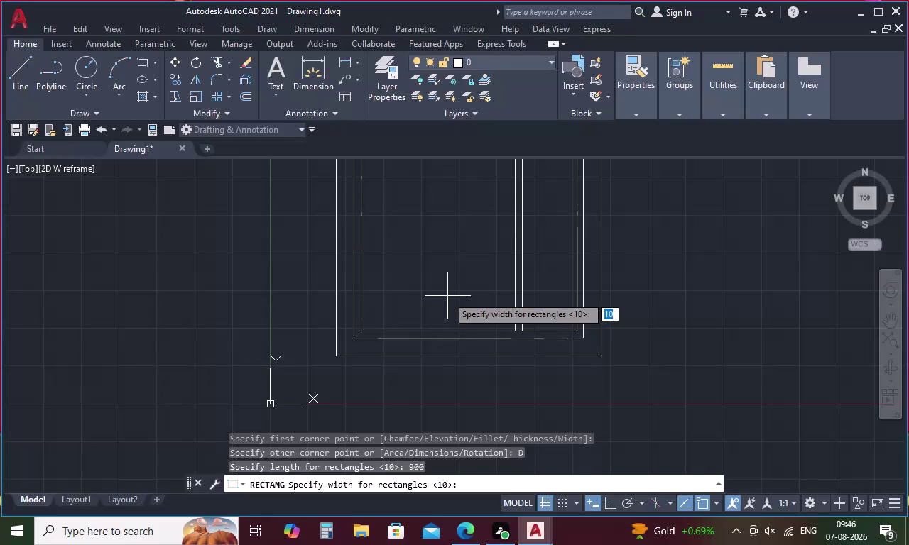
Try a 2000-wide rectangle in the corner, then abandon it.
key(2)
text(000)
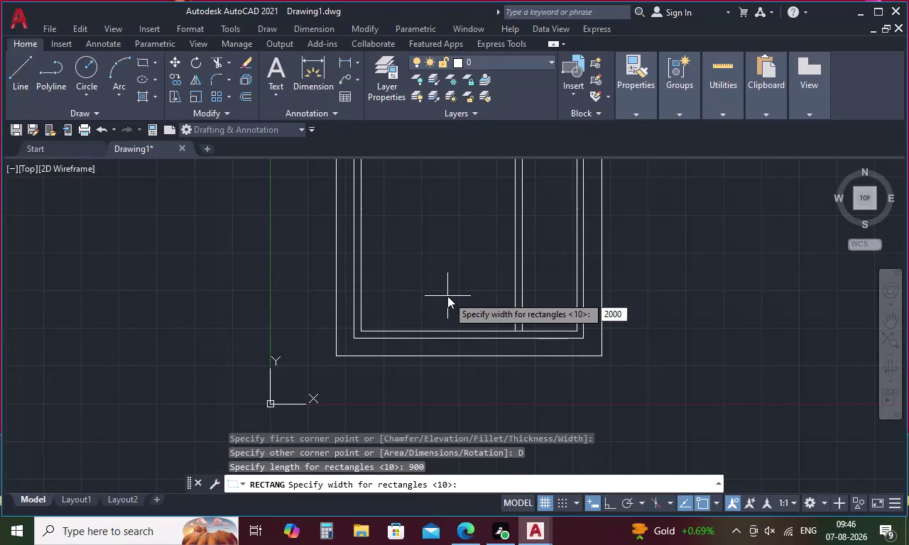
key(space)
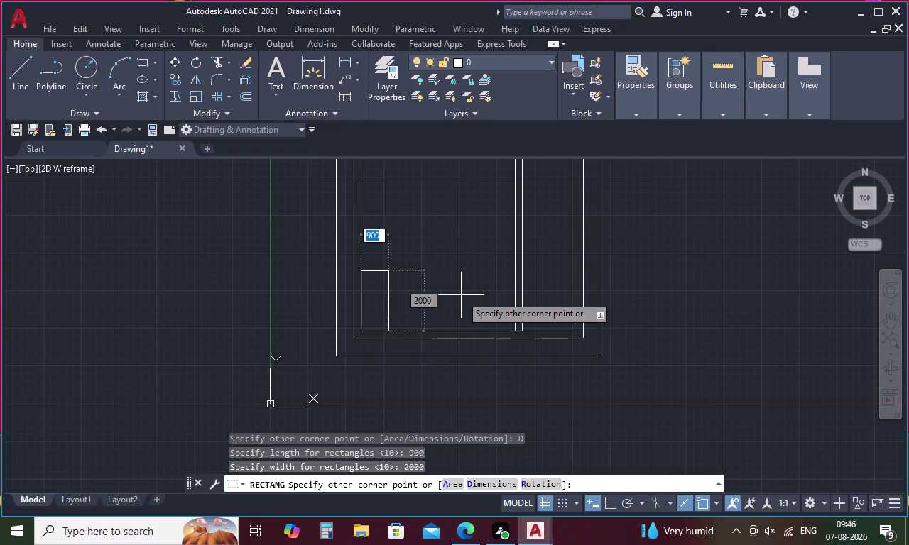
key(Escape)
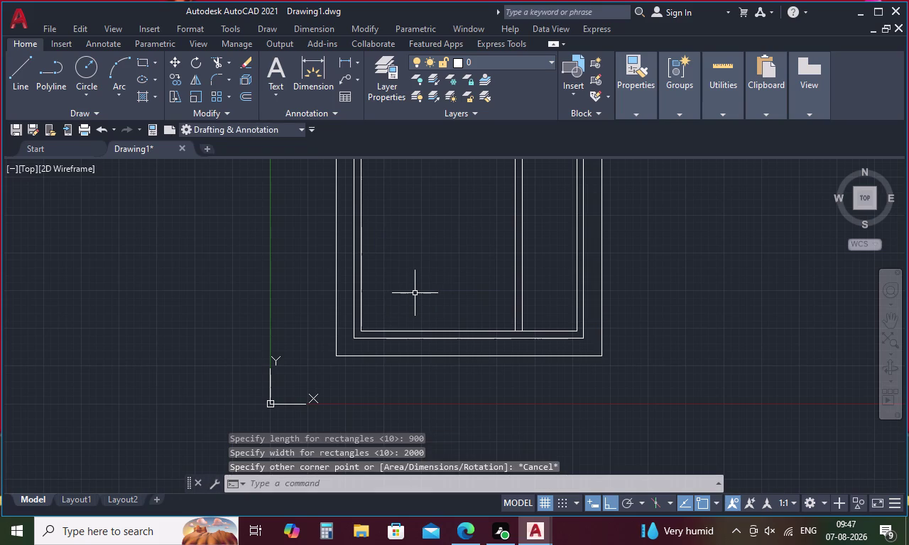
text(REC)
key(space)
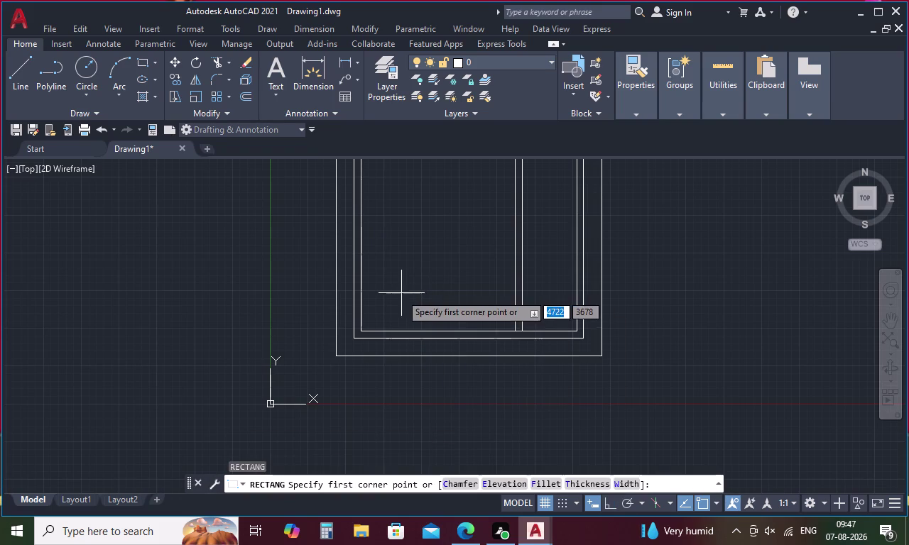
click(357, 331)
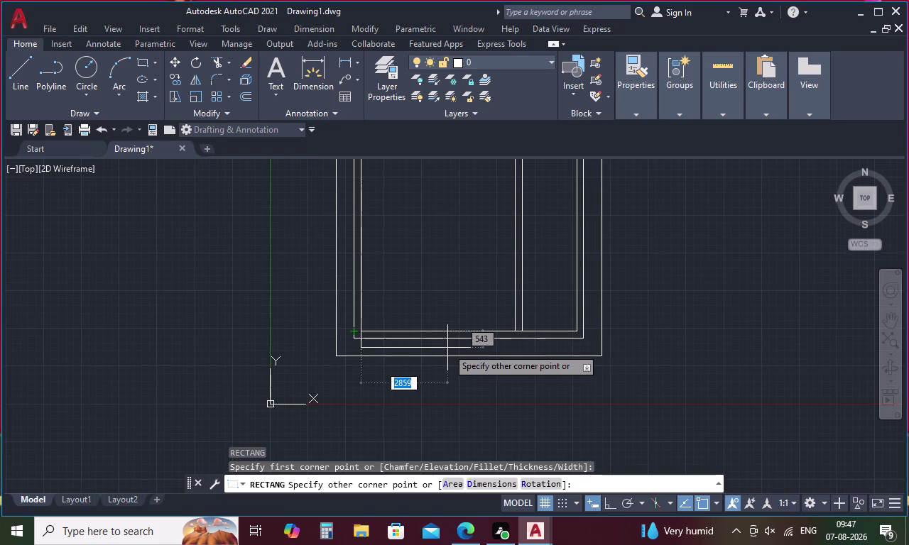
key(Escape)
Start a line tracked 2000 along the frame's bottom edge.
text(L)
key(space)
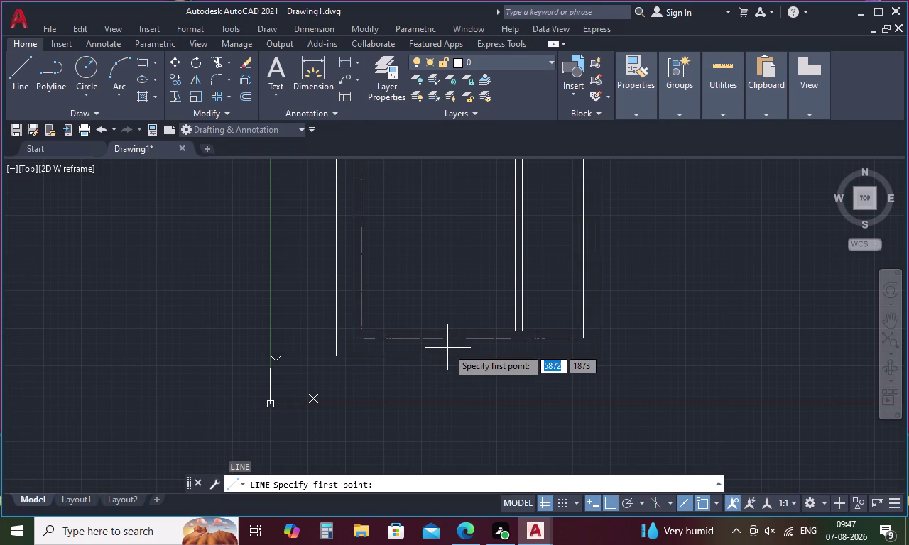
text(TK)
key(space)
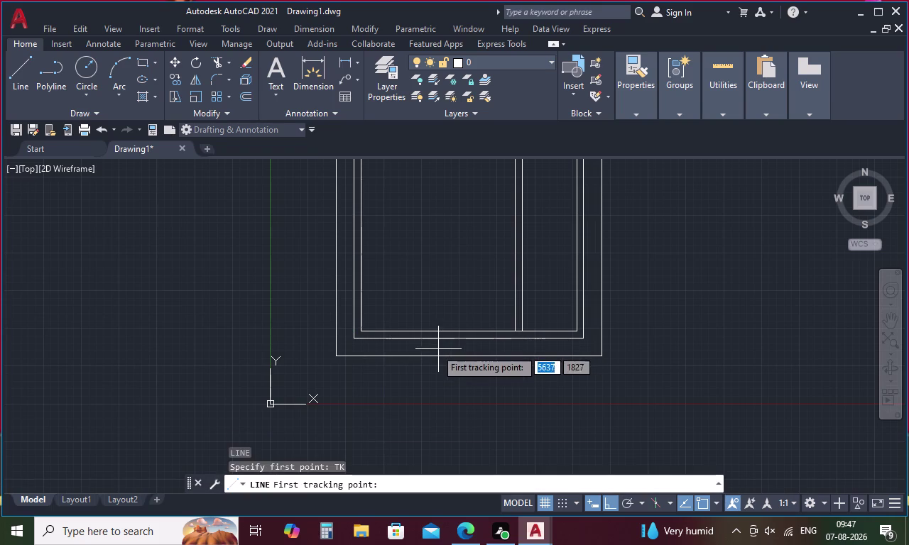
click(361, 331)
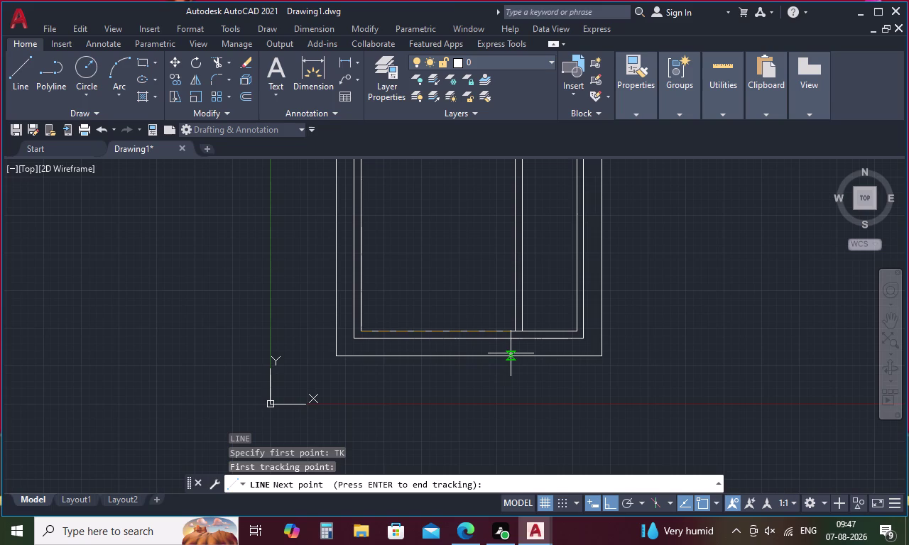
key(2)
text(000)
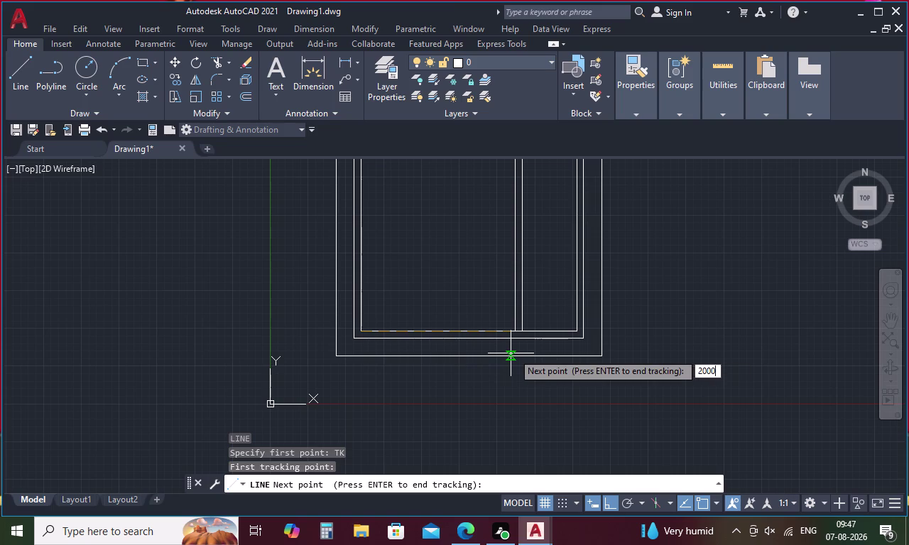
key(space)
key(space)
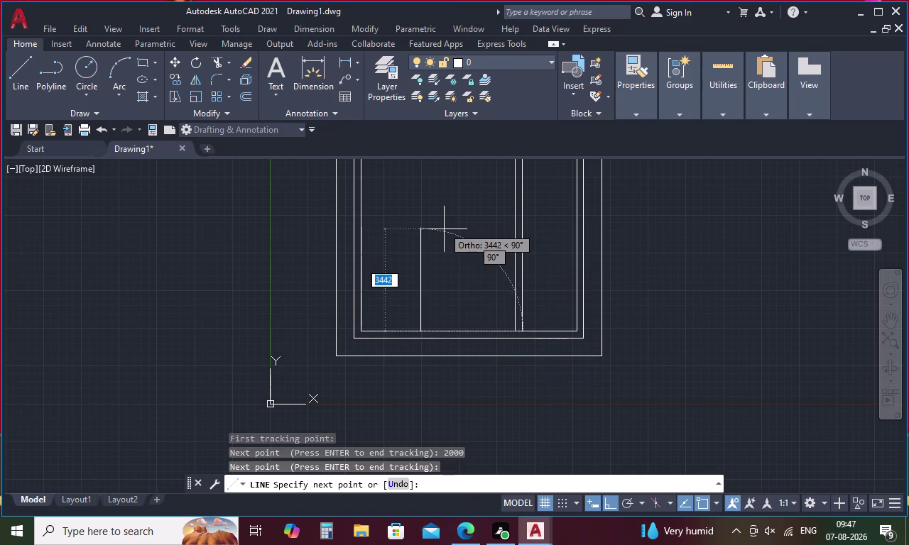
Draw a 900 segment to the inner left edge, then select the new box lines.
key(9)
text(00)
key(space)
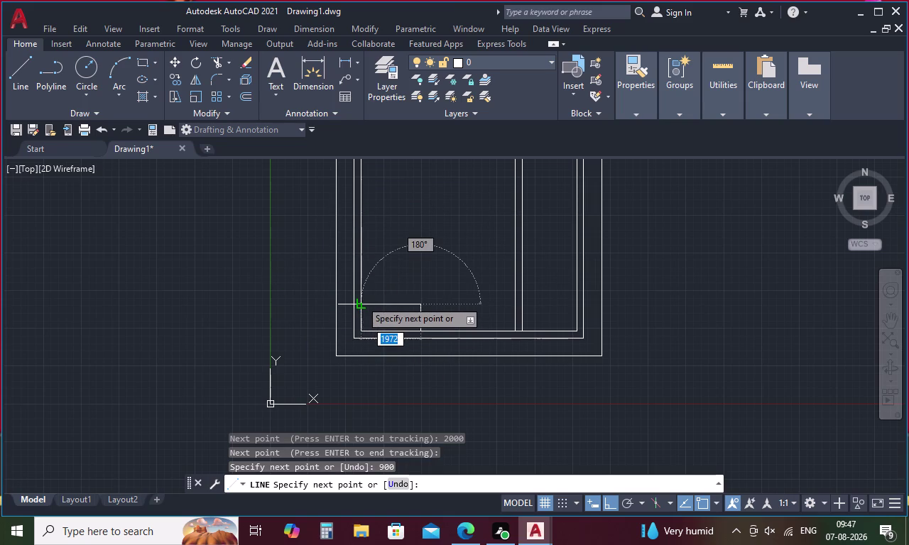
click(360, 300)
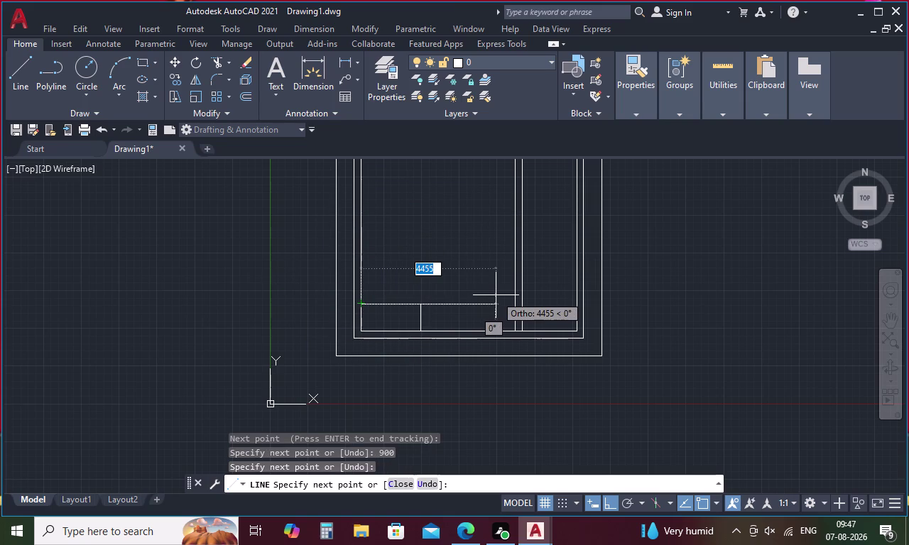
key(Escape)
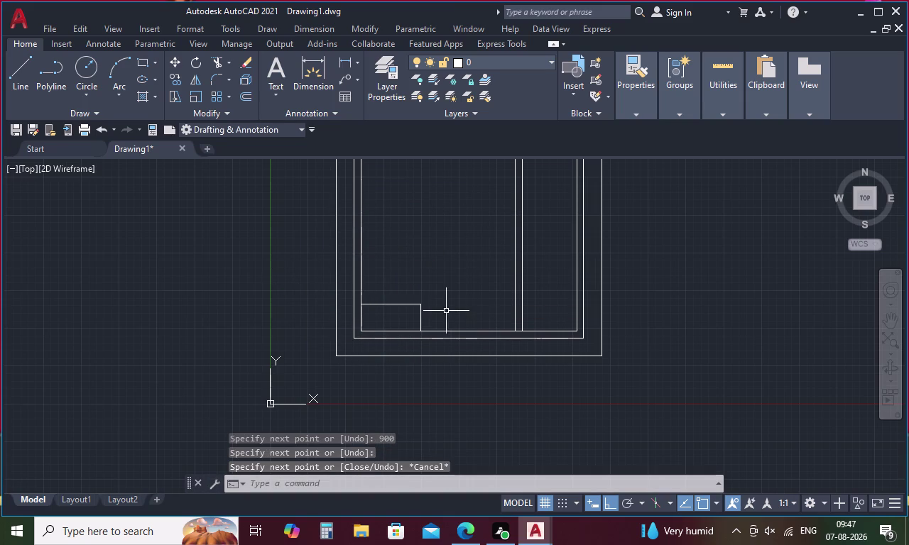
drag(407, 297, 437, 322)
drag(452, 301, 401, 287)
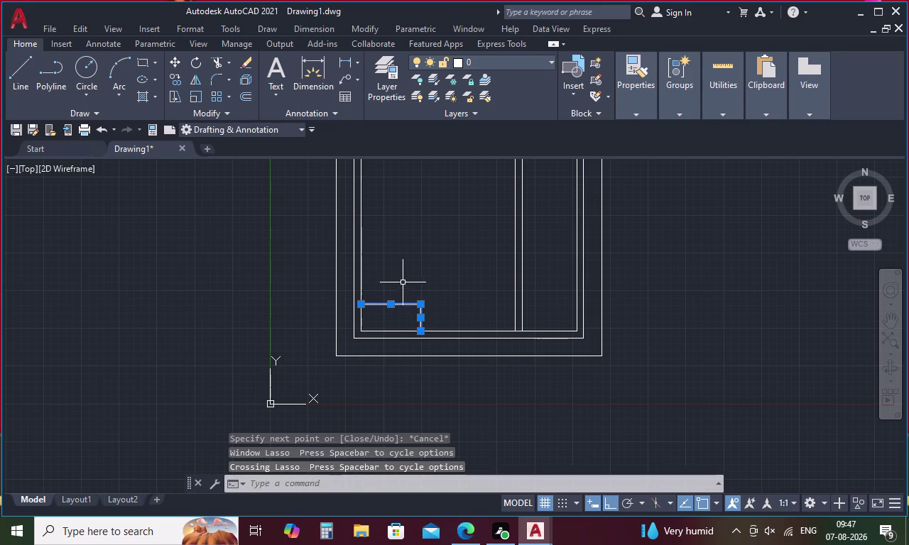
right_click(429, 278)
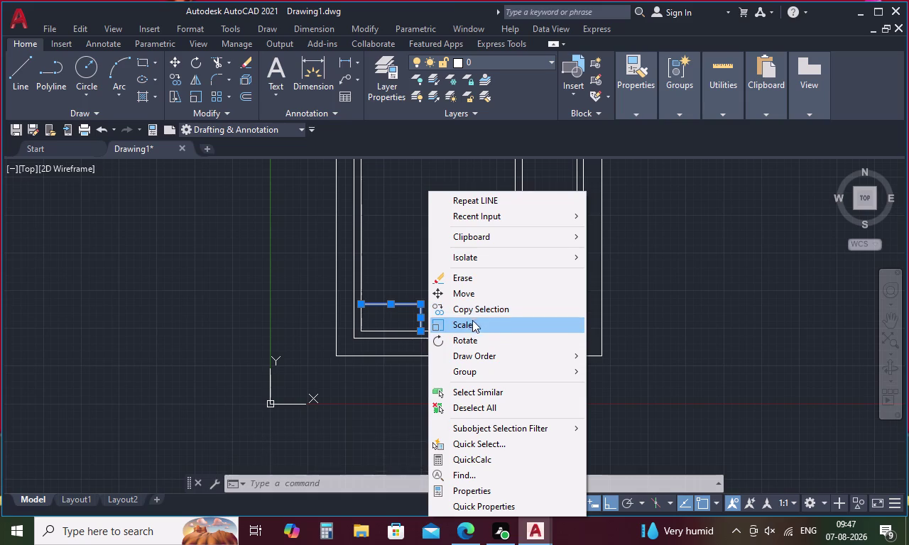
click(481, 311)
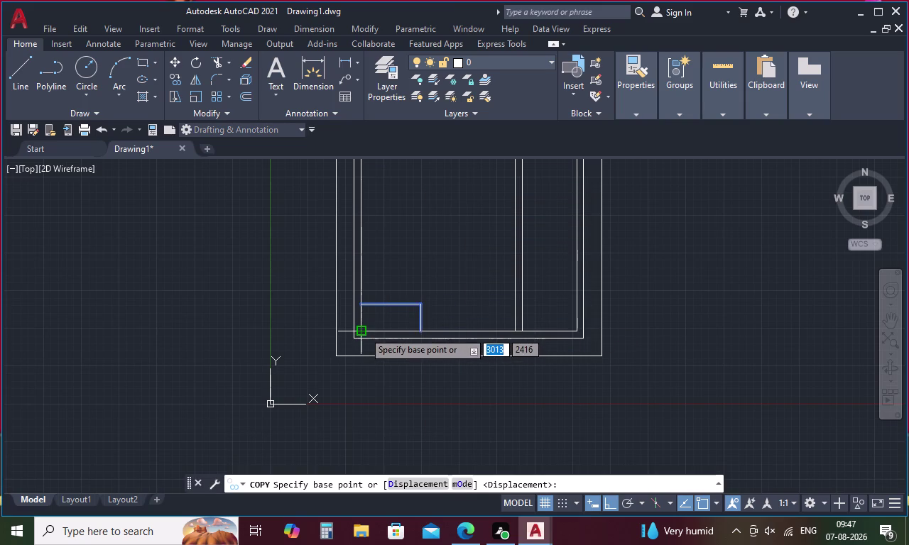
click(362, 330)
scroll(down, 3)
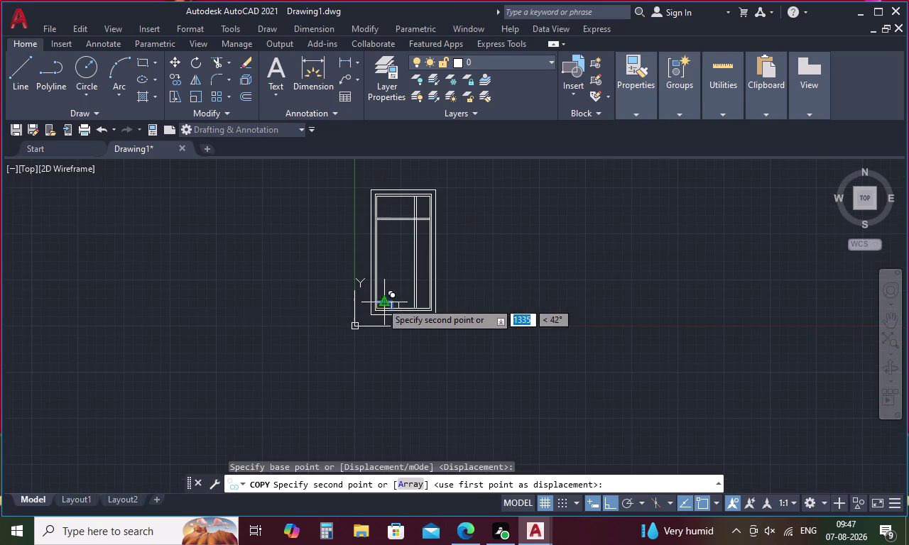
middle_drag(398, 243, 385, 335)
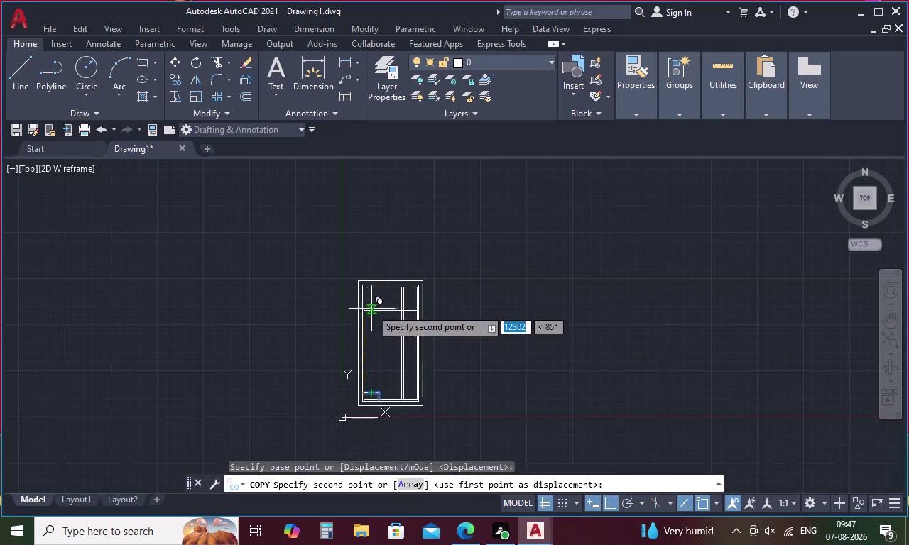
scroll(up, 3)
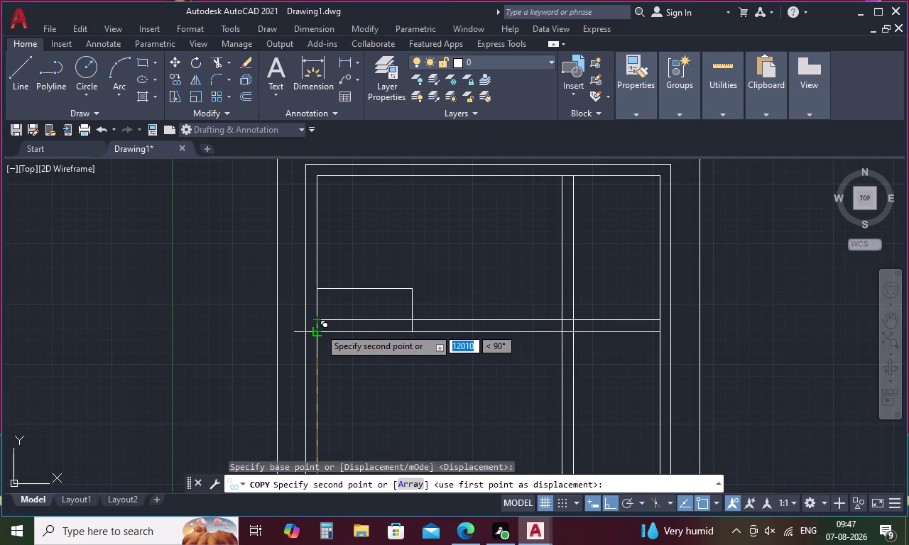
key(Escape)
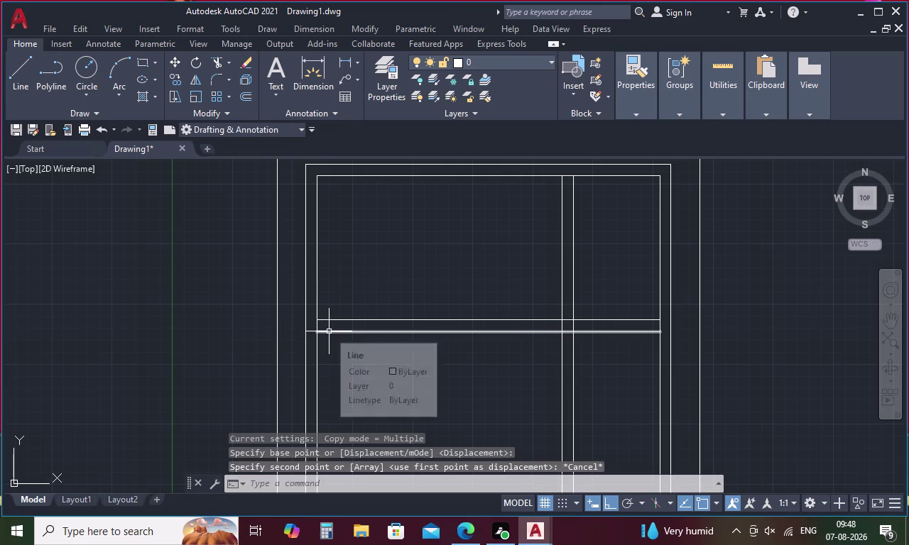
scroll(down, 3)
middle_drag(354, 366, 453, 235)
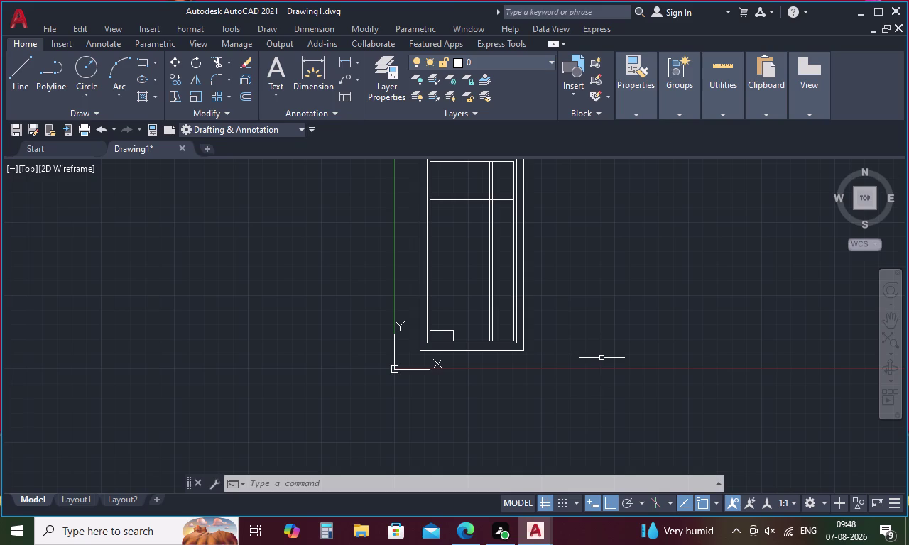
middle_drag(576, 354, 588, 406)
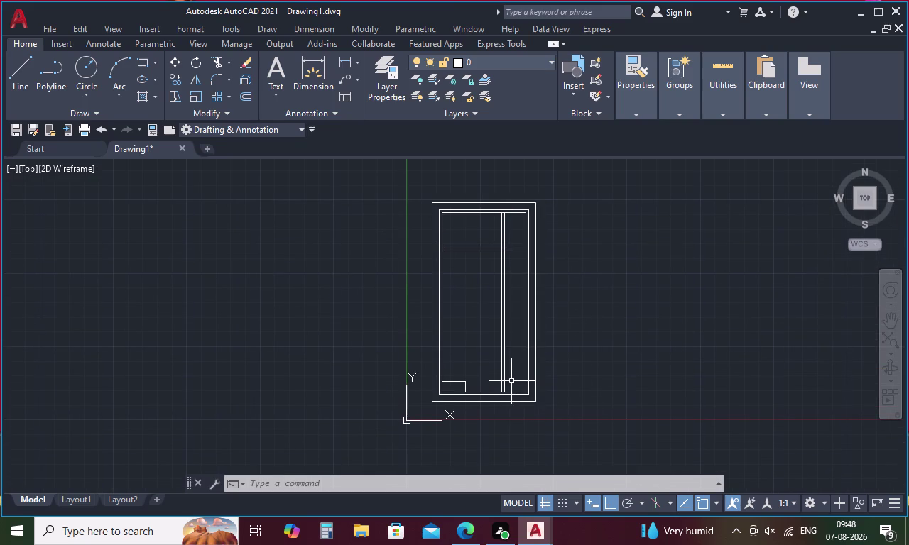
key(Escape)
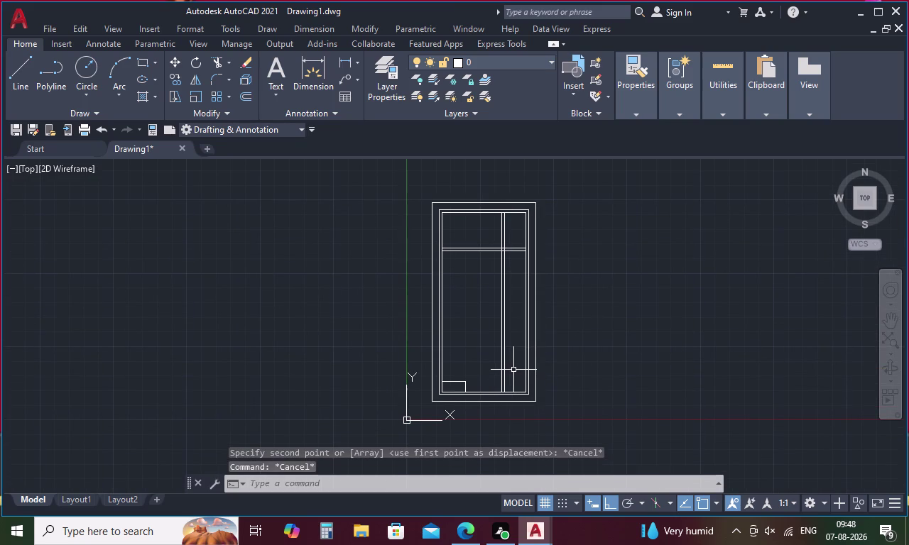
key(o)
key(space)
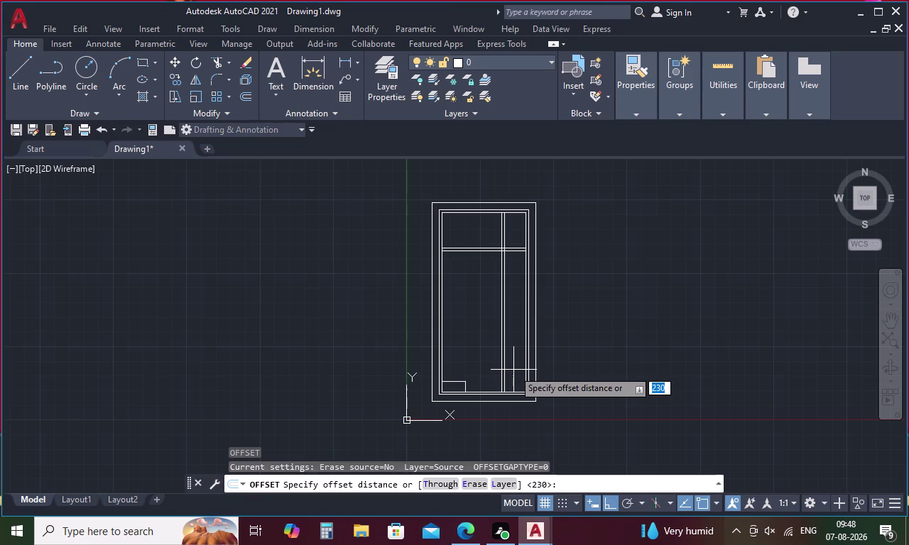
Offset the door's inner bottom line 4000 upward.
key(4)
text(000)
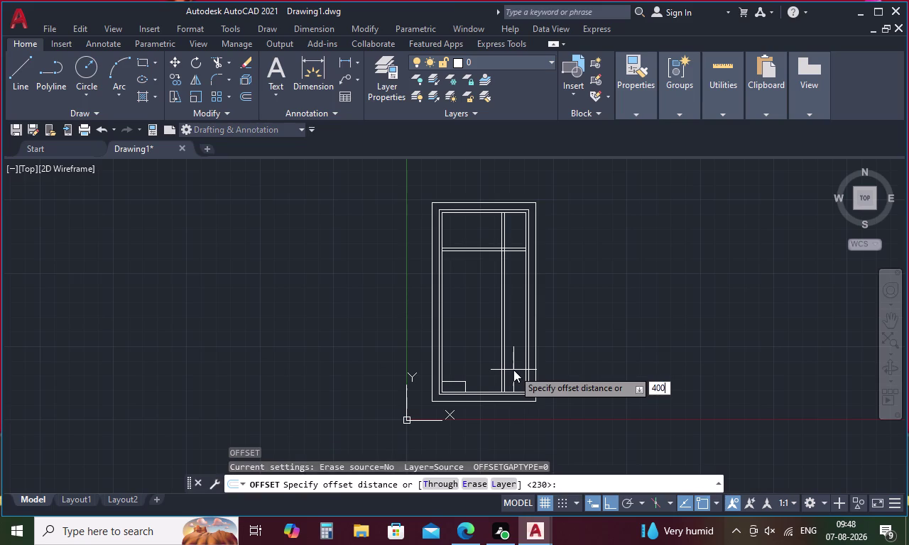
key(space)
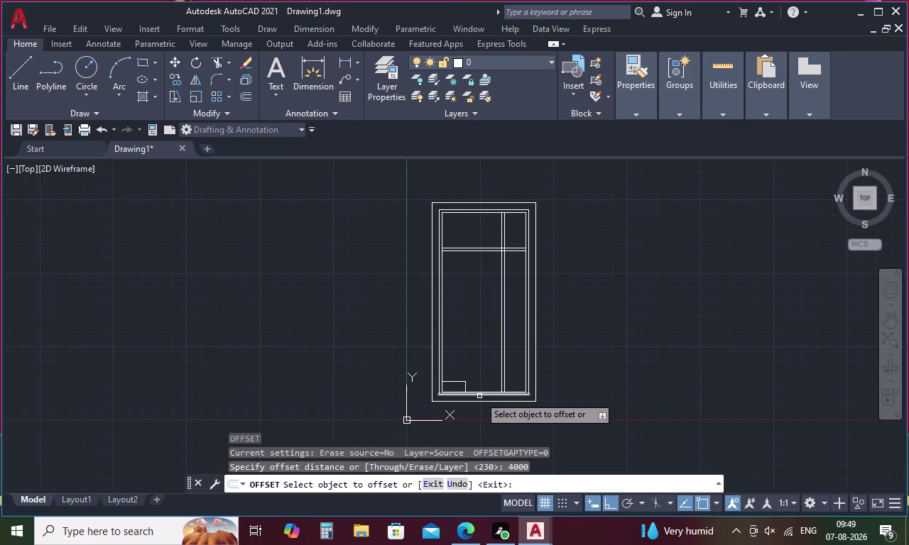
scroll(up, 3)
click(492, 378)
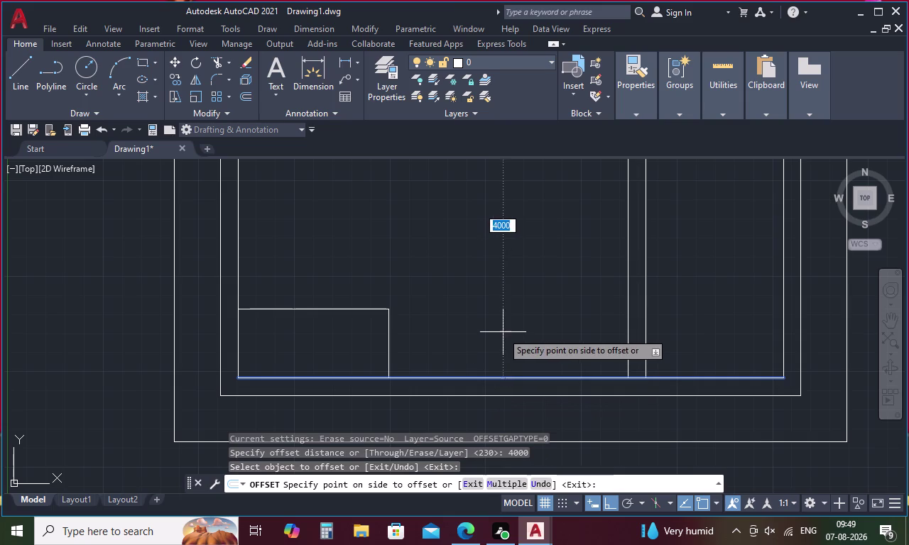
click(503, 331)
scroll(down, 3)
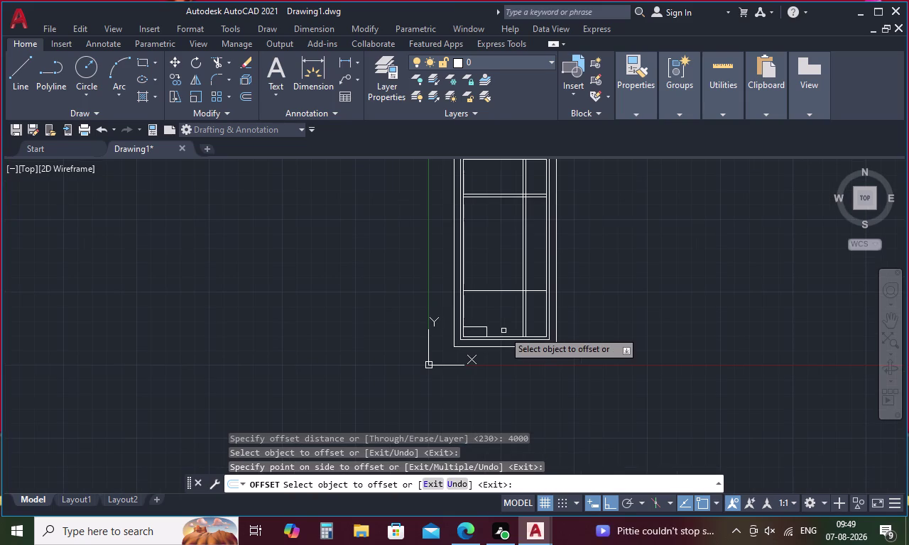
key(space)
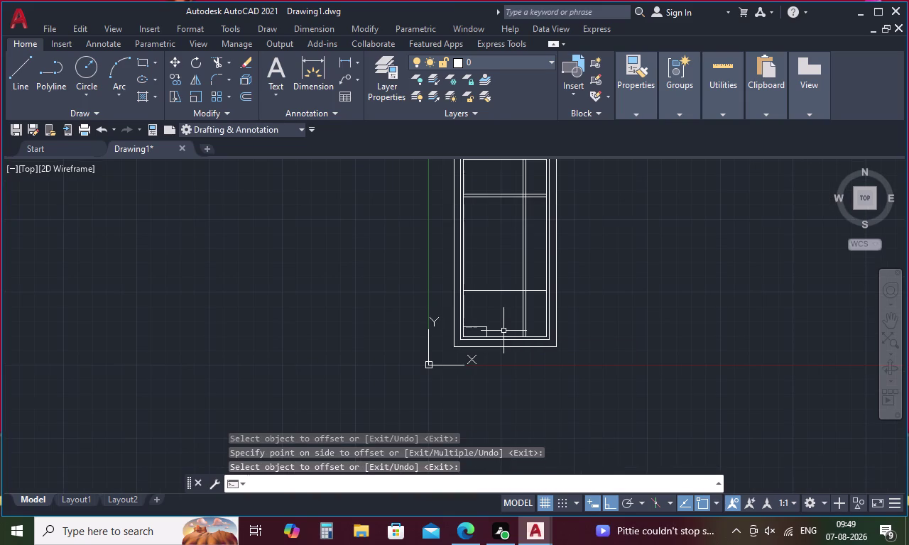
Offset the new mid-height horizontal line by 230.
key(space)
text(23)
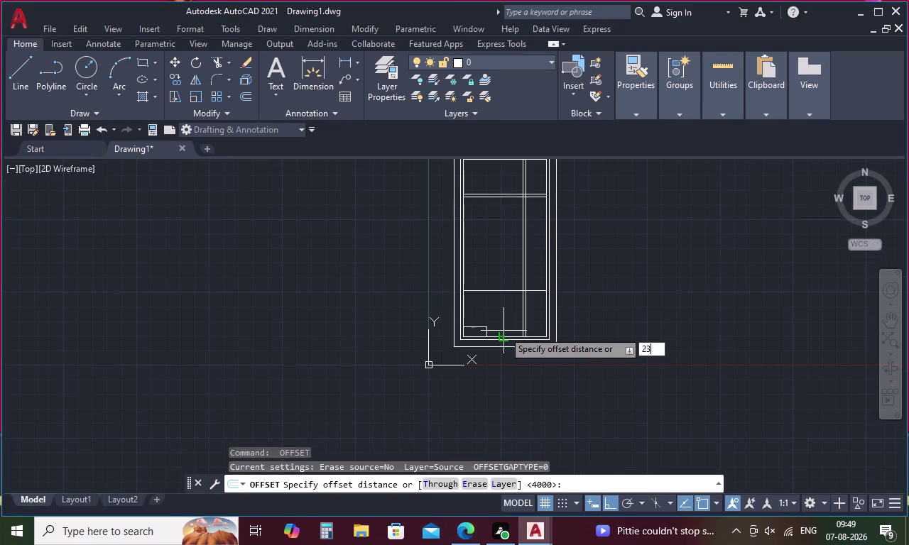
text(0)
key(space)
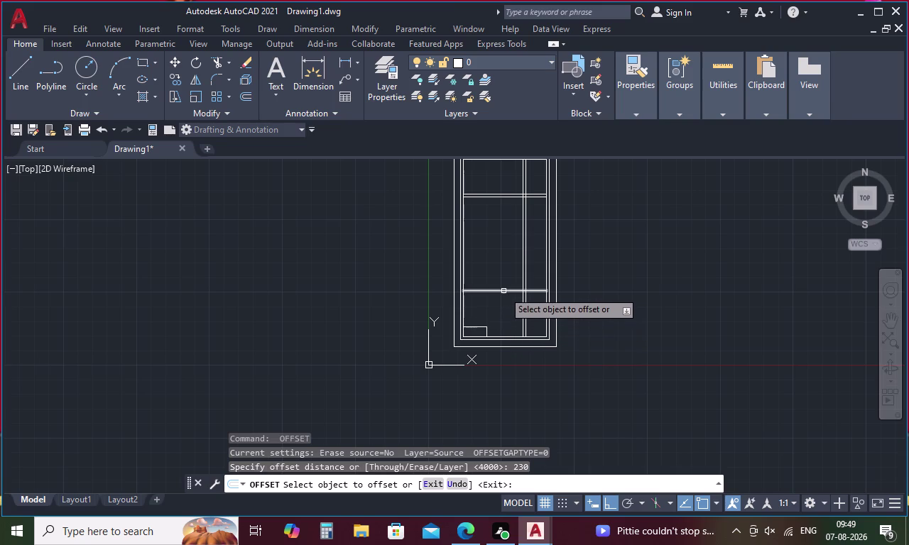
click(504, 291)
click(501, 260)
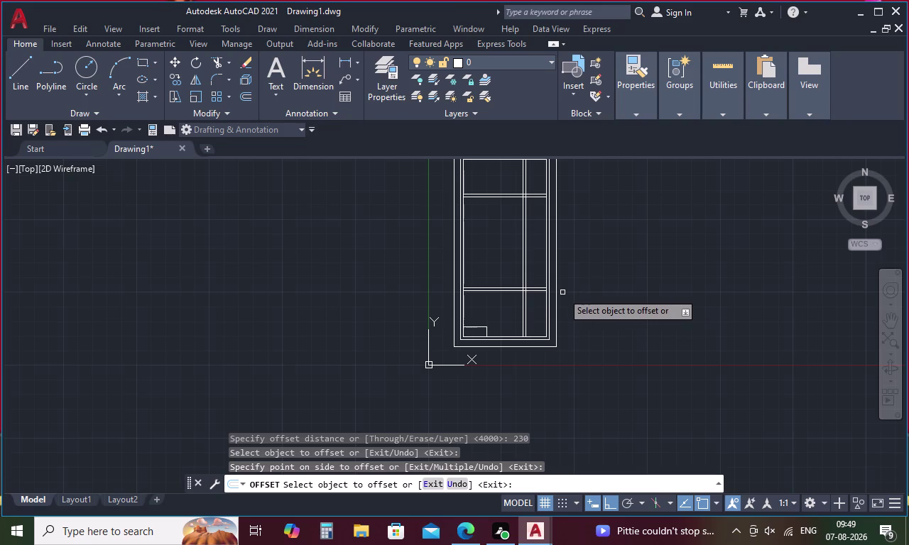
key(Escape)
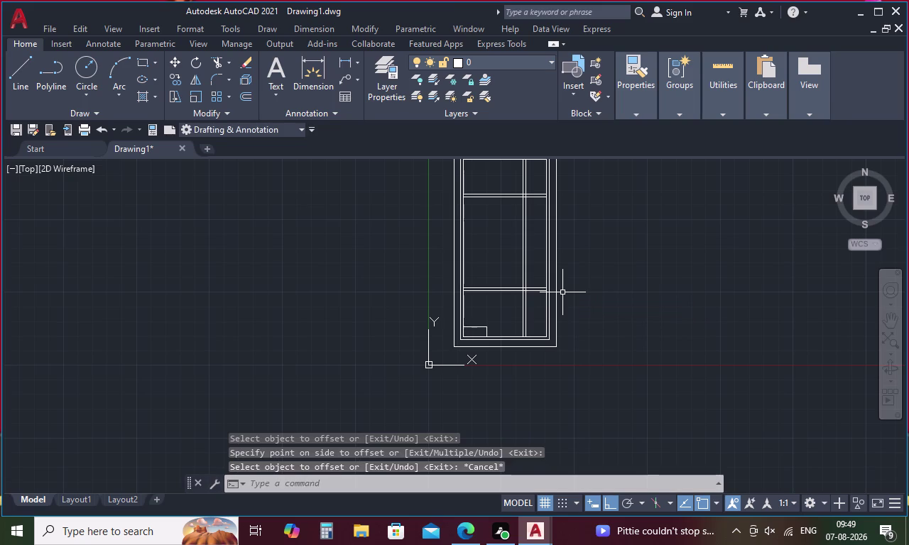
text(O)
key(space)
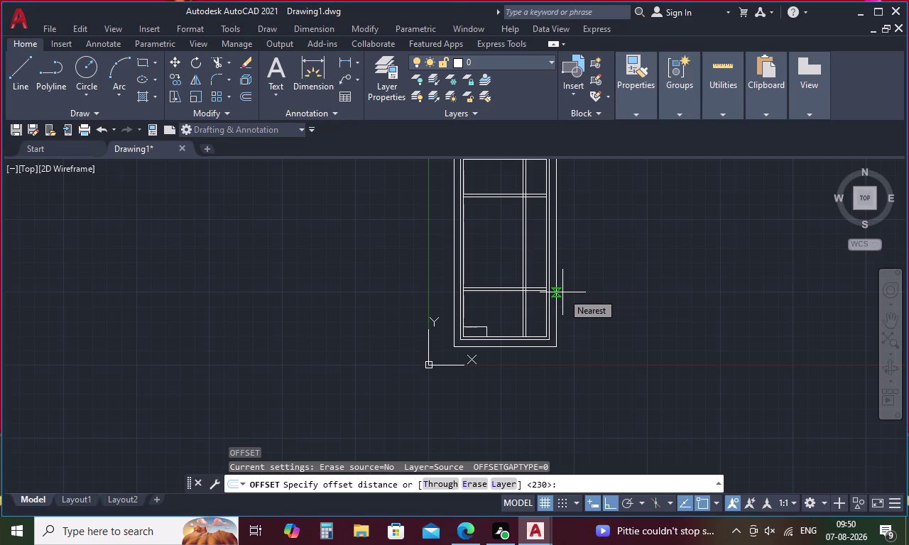
Offset the horizontal rail line by 7800.
key(7)
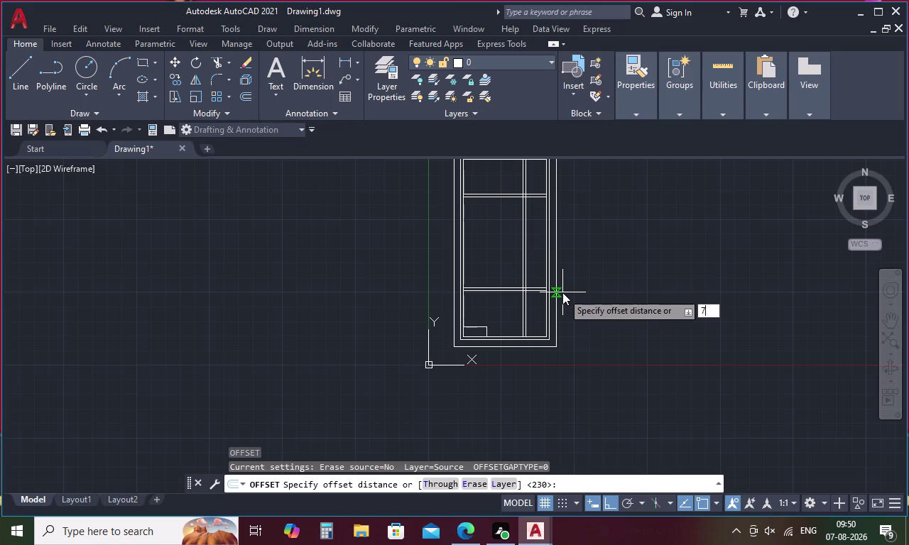
text(80)
text(0)
key(space)
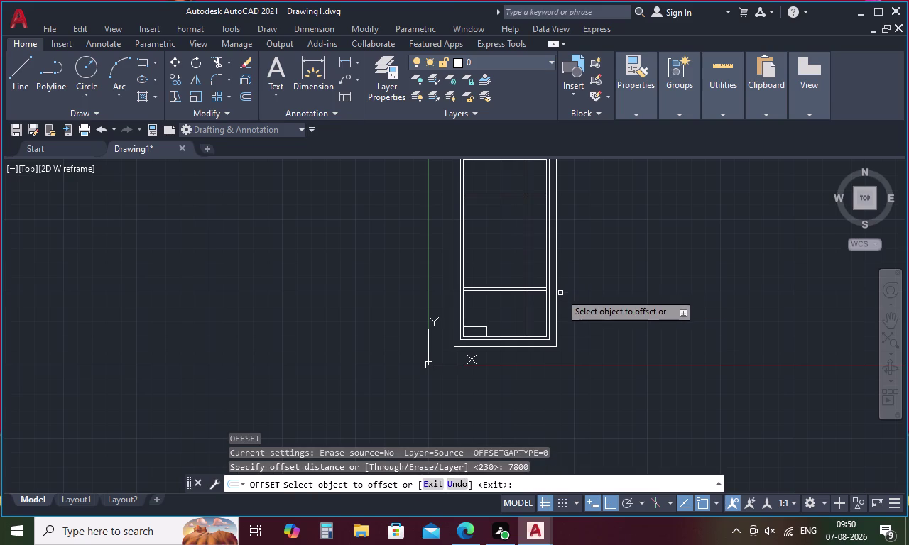
scroll(up, 3)
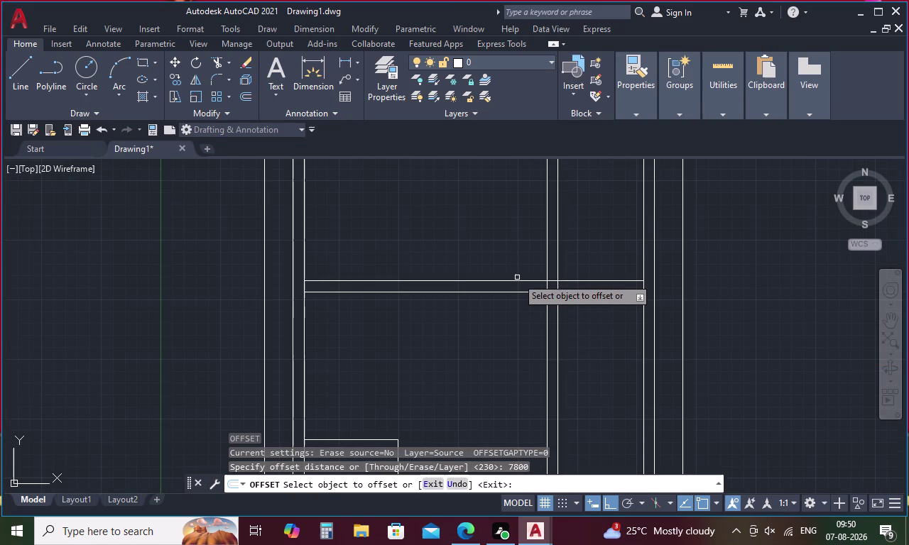
drag(518, 279, 523, 269)
click(525, 241)
scroll(down, 3)
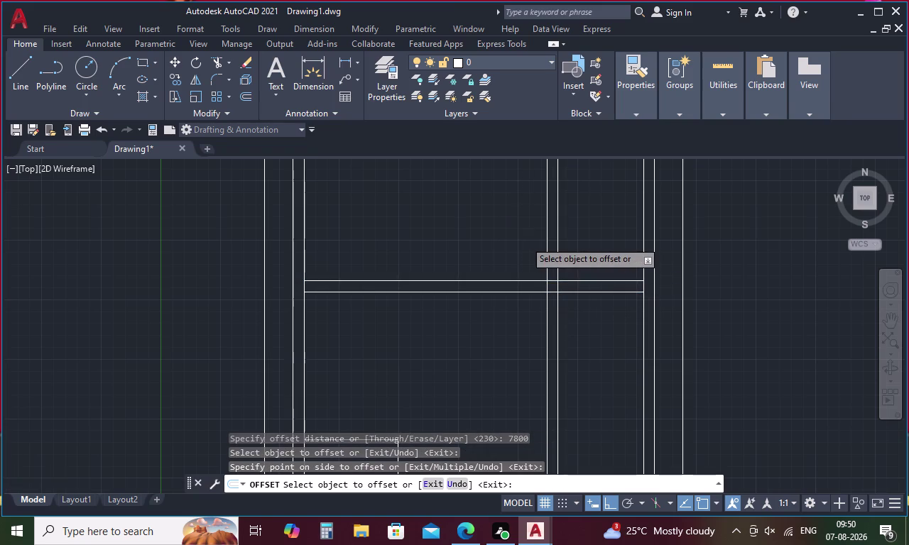
scroll(down, 3)
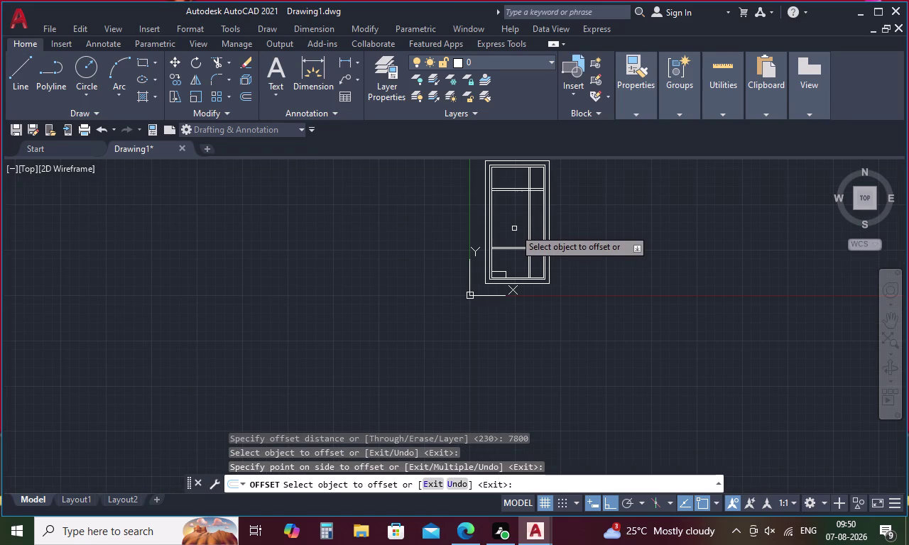
Undo the 7800 offset and bring the middle panel into view.
key(ctrl+z)
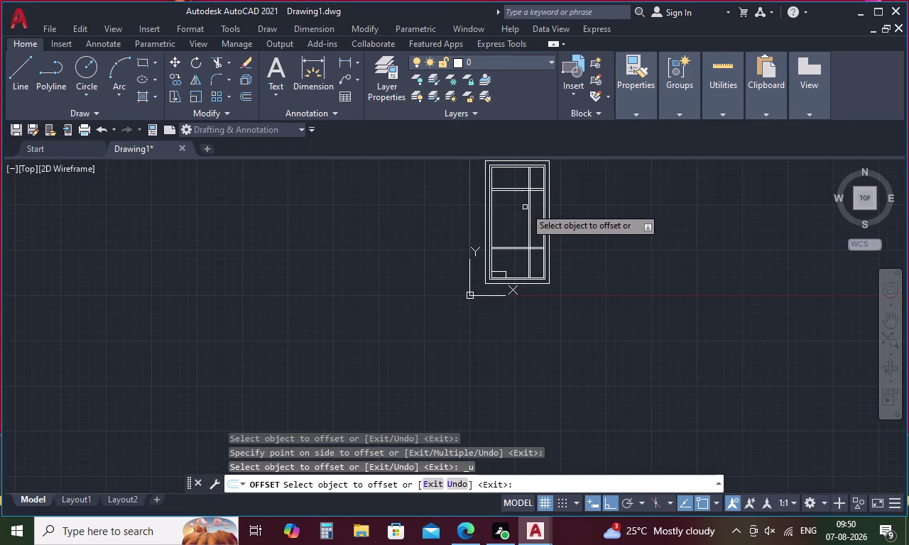
key(Escape)
middle_drag(522, 210, 515, 286)
scroll(up, 3)
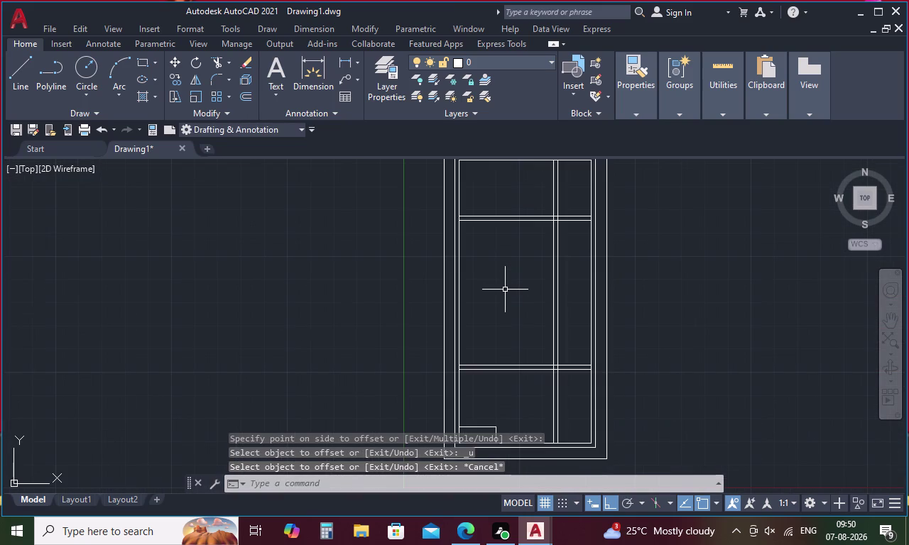
key(Escape)
Trim rail ends crossing the side strip and the stray line at the door bottom.
text(TR)
key(space)
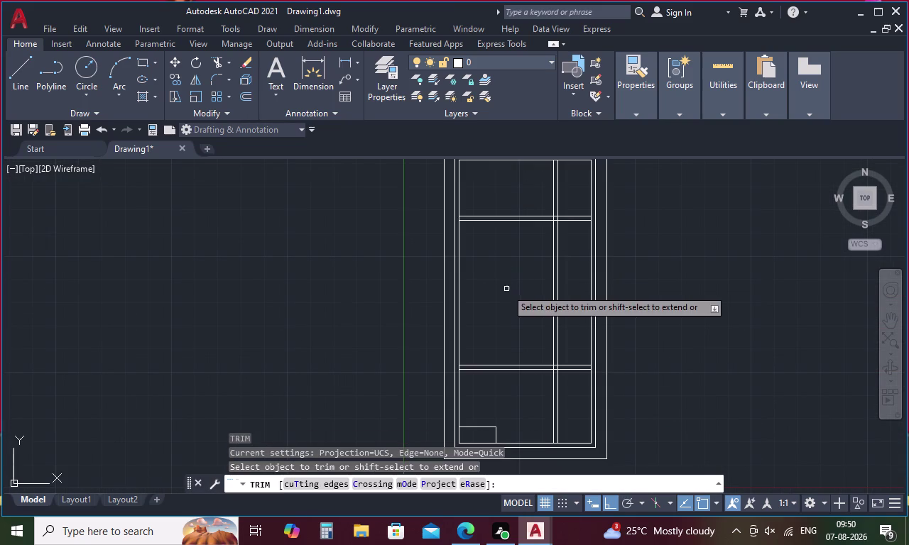
drag(571, 200, 563, 255)
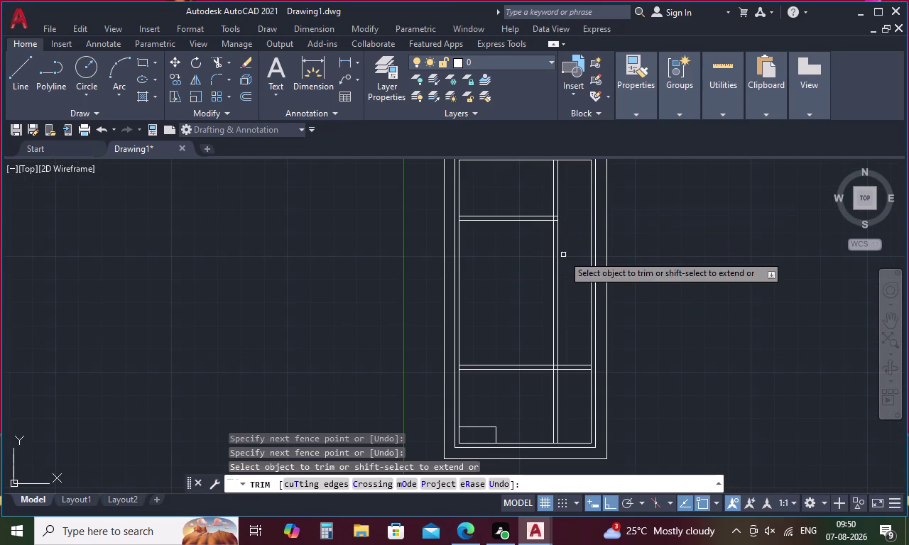
drag(577, 346, 565, 385)
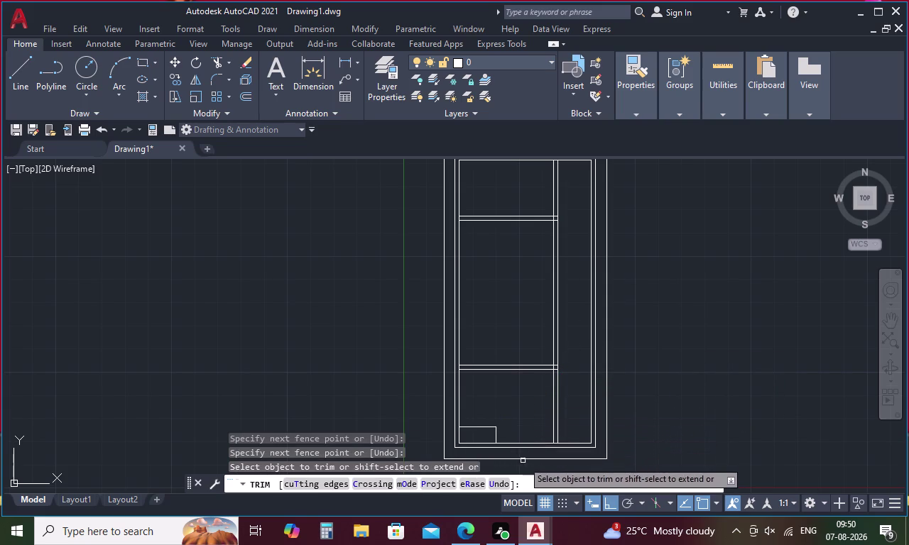
scroll(up, 3)
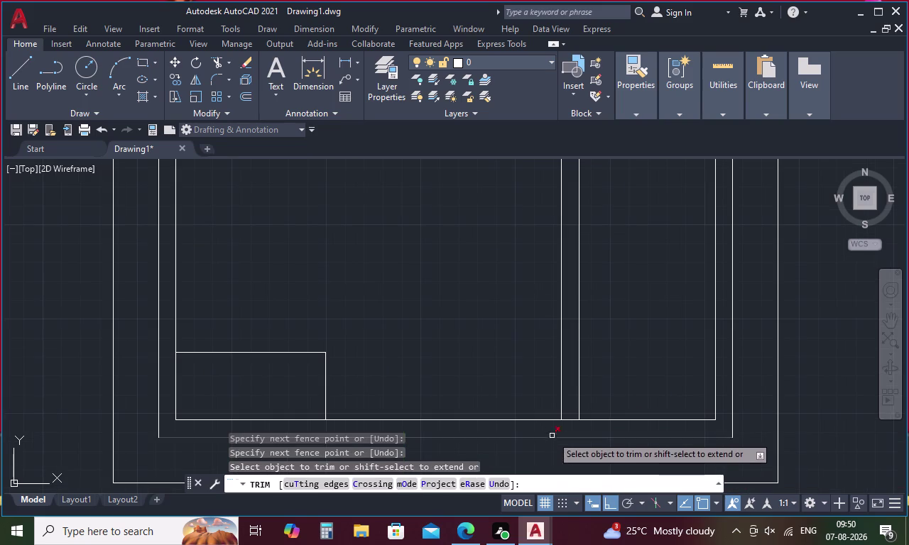
click(570, 421)
scroll(down, 3)
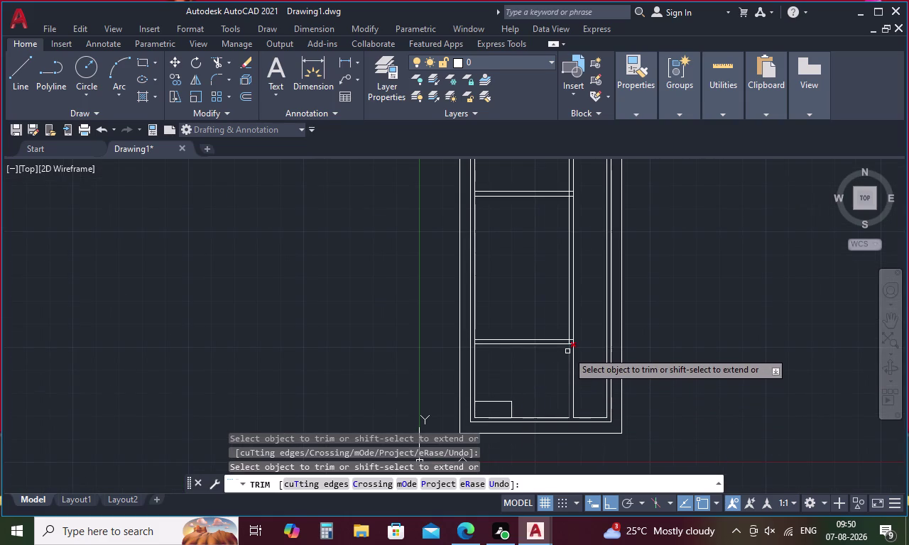
Trim the remaining rail segments across the right strip and the corner stub.
scroll(up, 3)
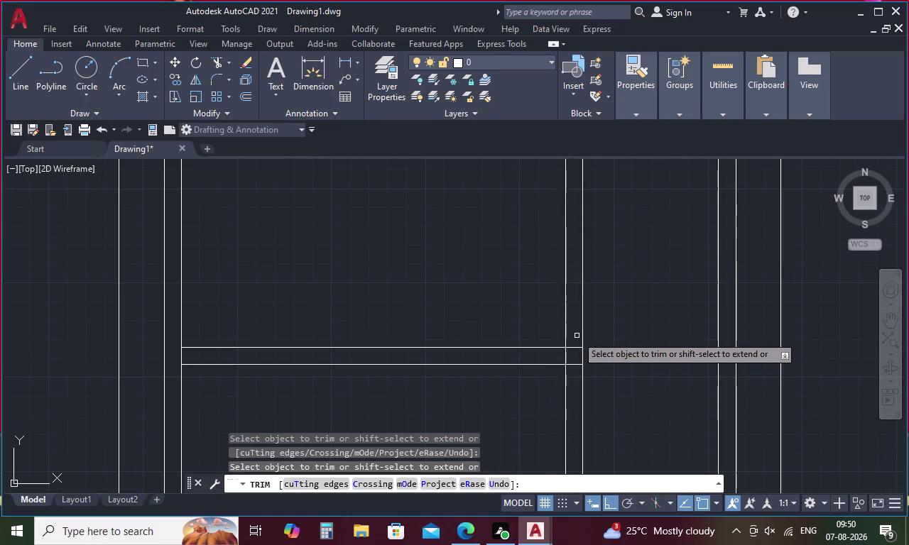
drag(577, 336, 574, 376)
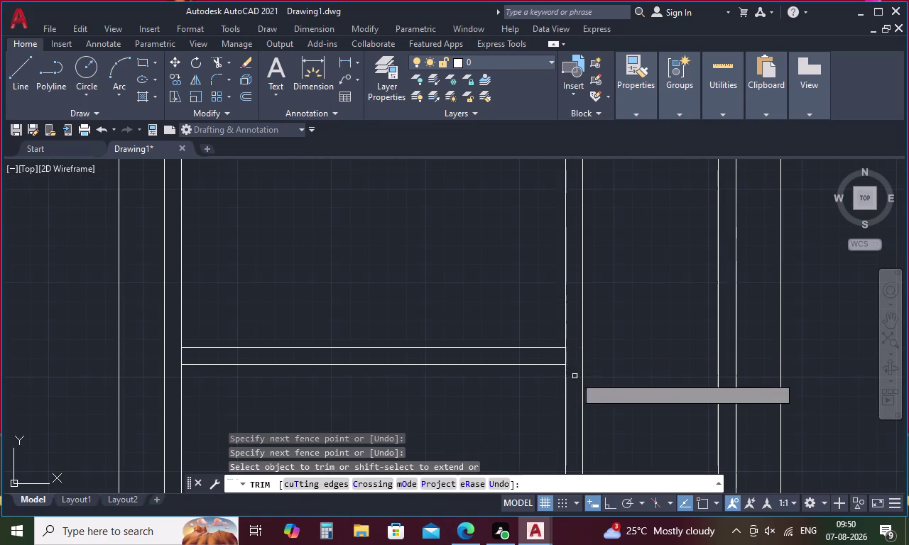
click(565, 359)
scroll(down, 3)
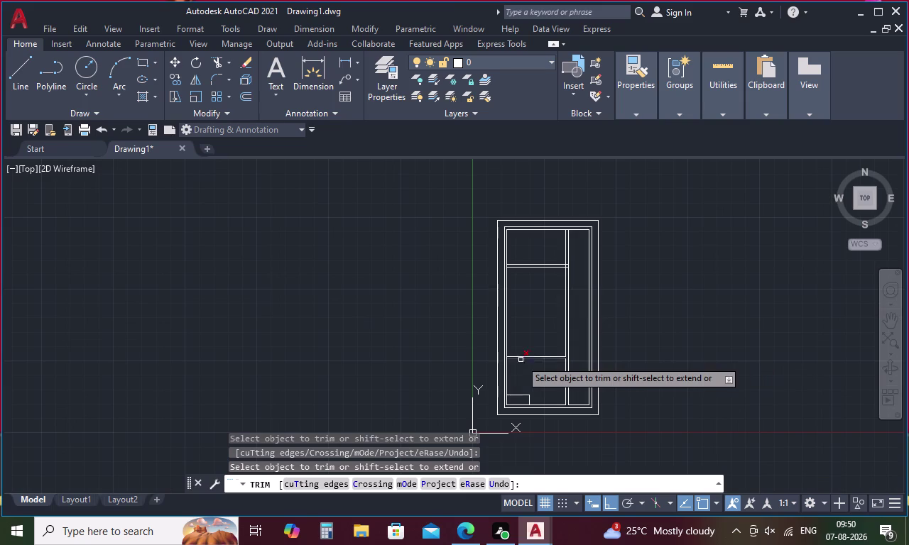
scroll(up, 3)
scroll(up, 3)
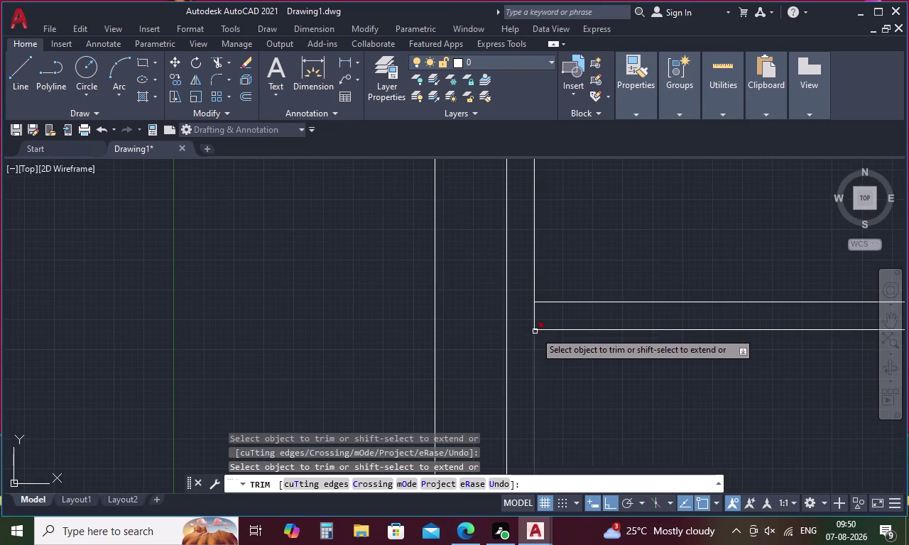
click(535, 324)
scroll(down, 3)
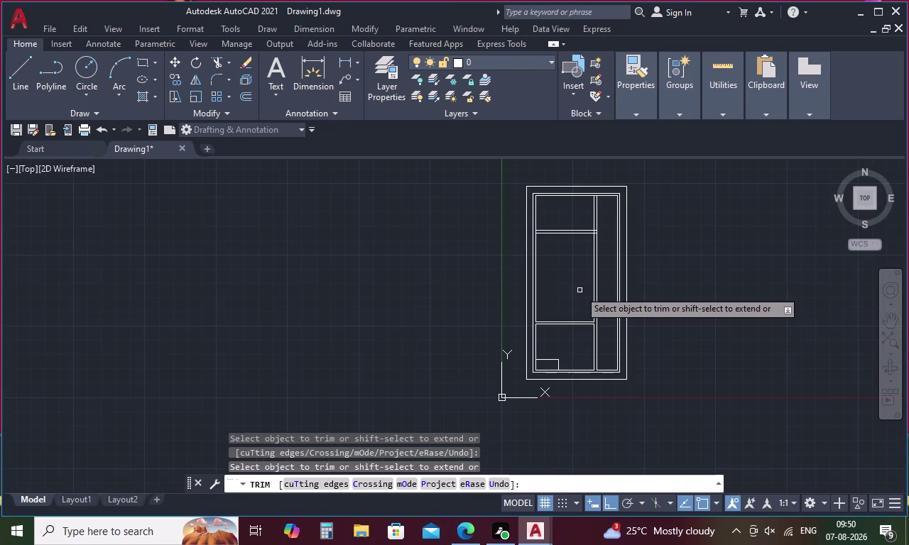
Trim the rail ends and stubs crossing the side strip at the upper panel.
middle_drag(579, 290, 575, 365)
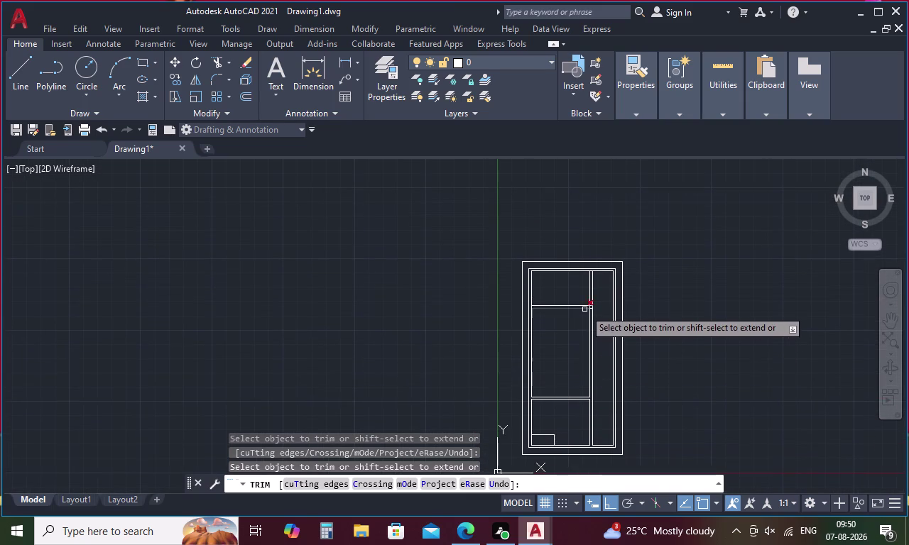
scroll(up, 3)
drag(632, 267, 631, 296)
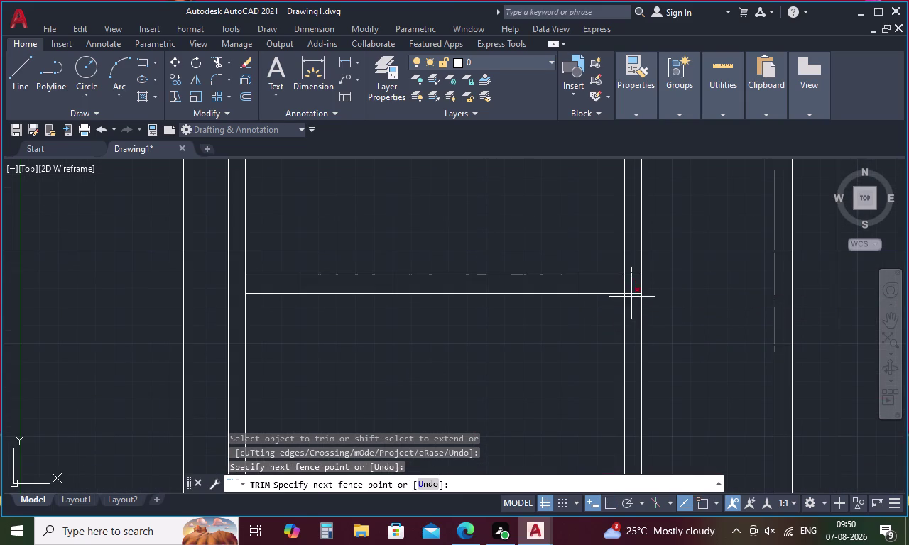
drag(632, 296, 631, 303)
click(623, 284)
scroll(down, 3)
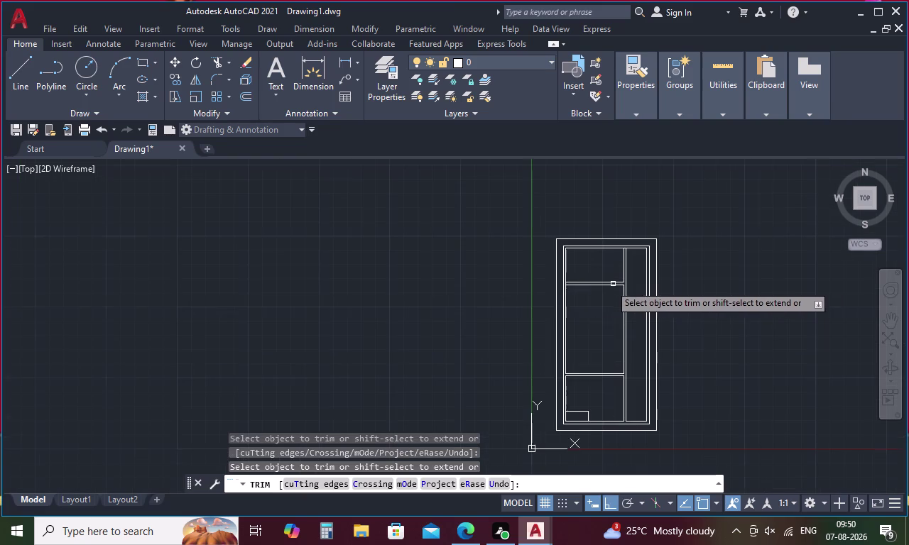
scroll(up, 3)
click(584, 282)
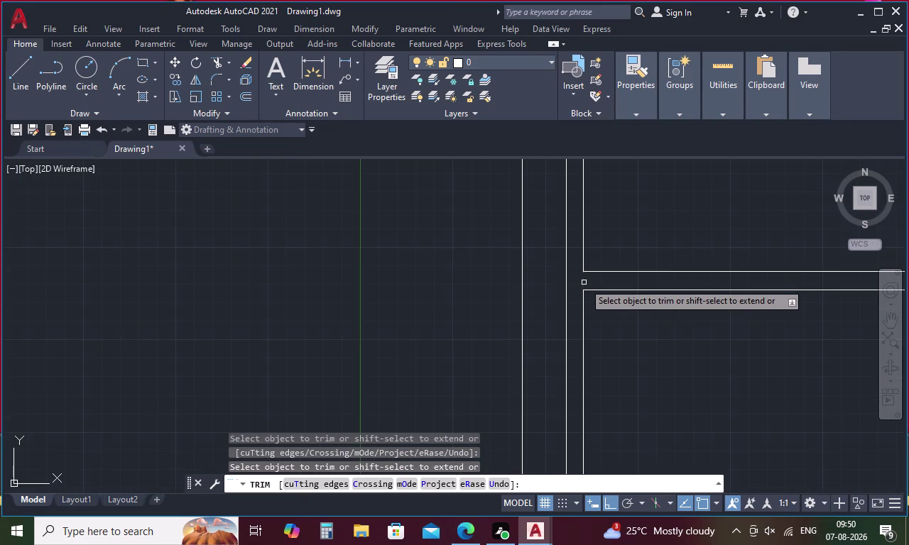
scroll(down, 3)
scroll(down, 3)
scroll(up, 3)
scroll(up, 3)
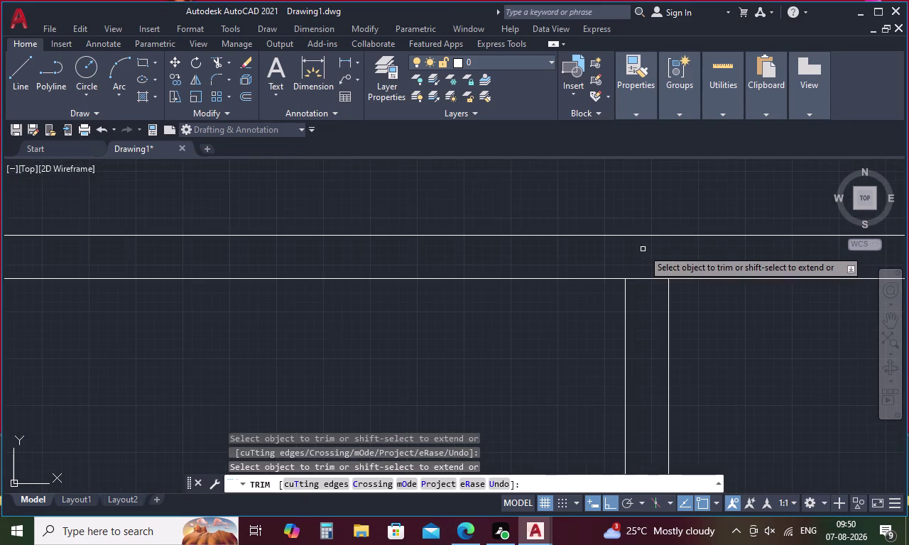
Trim the crossing segments near the top, then review the lower panels.
drag(642, 268, 642, 290)
scroll(down, 3)
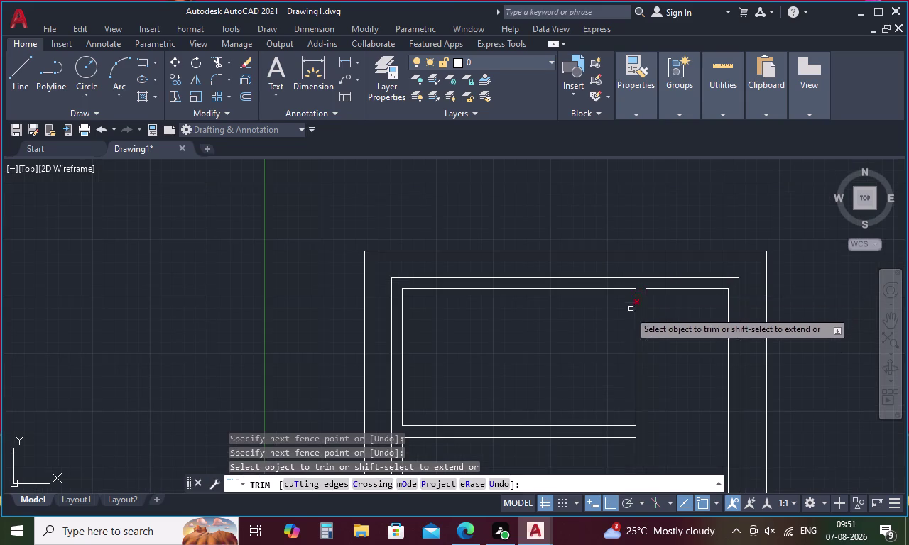
scroll(down, 3)
middle_drag(612, 364, 610, 323)
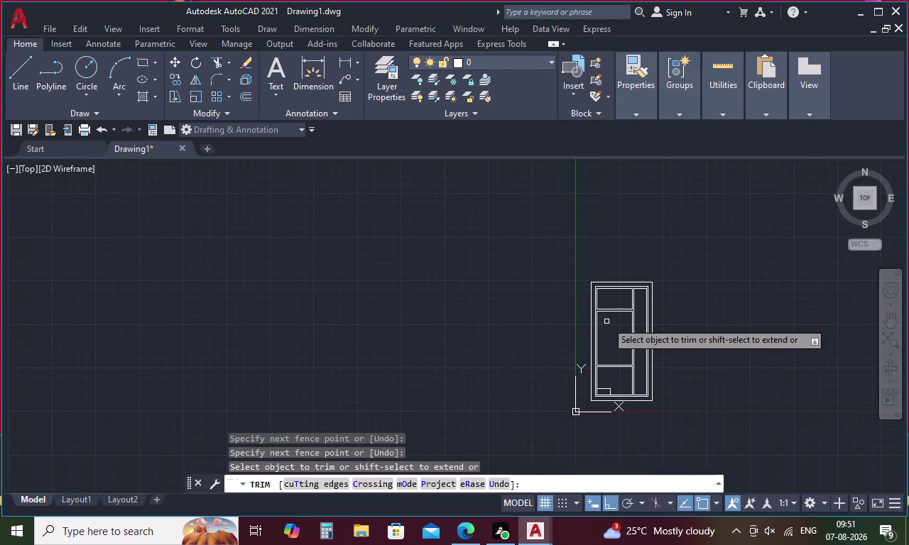
scroll(up, 3)
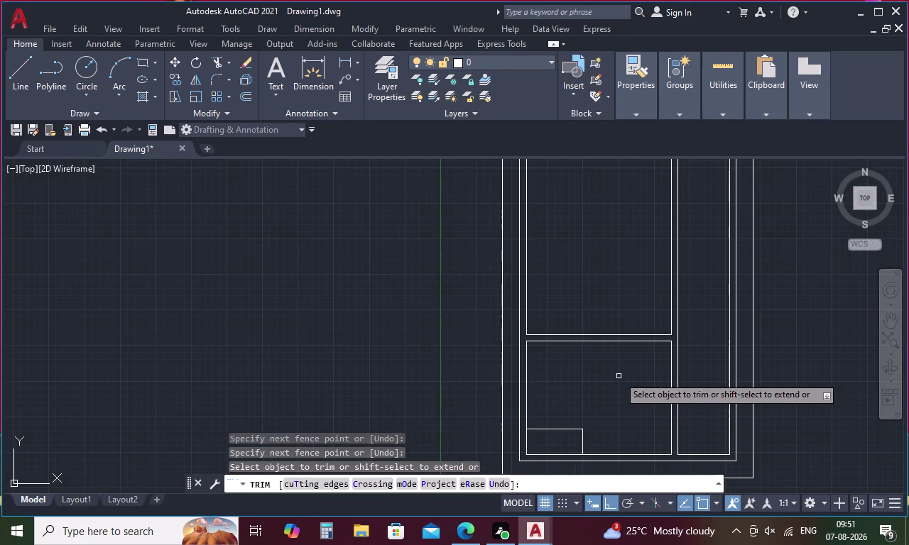
middle_drag(619, 376, 570, 384)
scroll(down, 3)
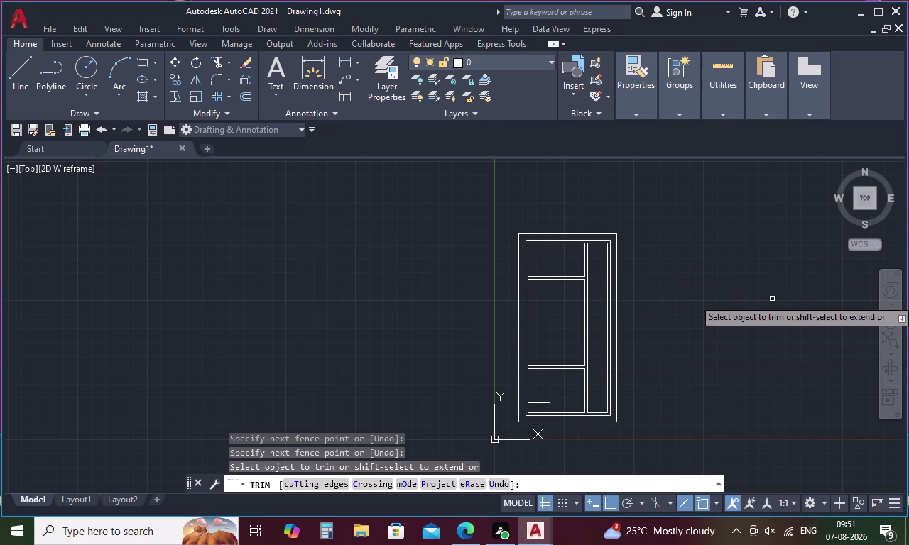
drag(772, 299, 703, 350)
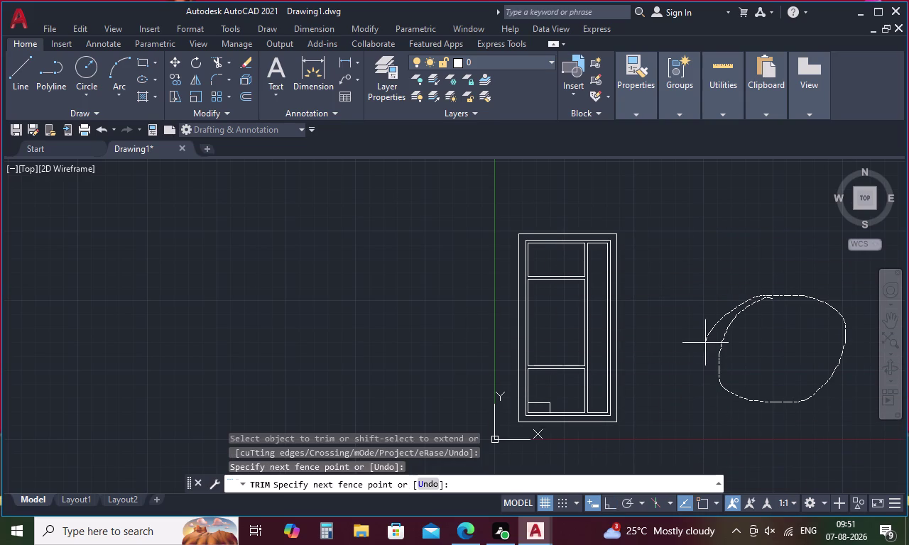
drag(702, 350, 767, 279)
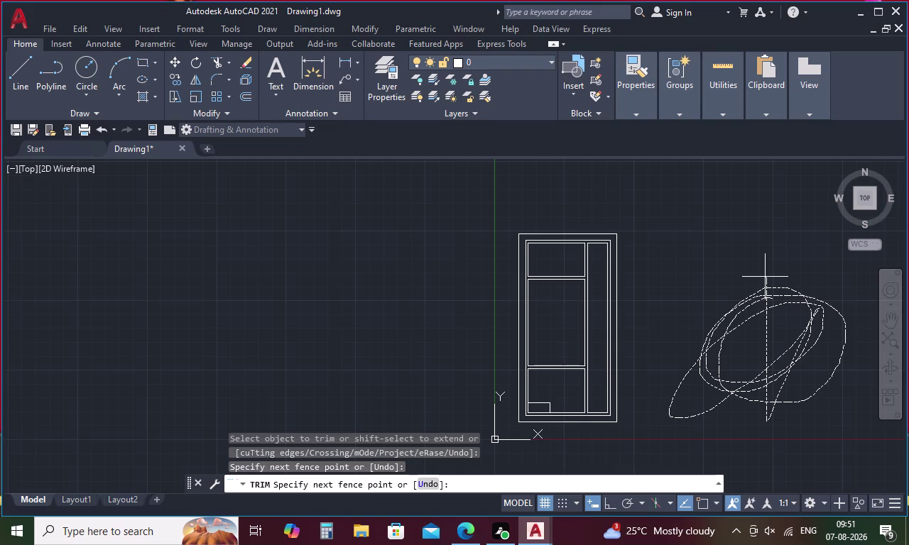
drag(766, 279, 706, 412)
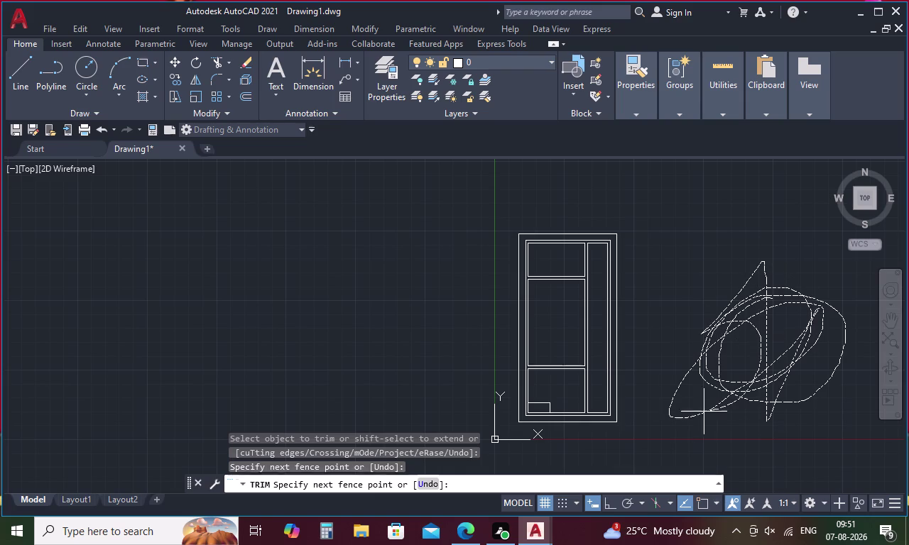
drag(706, 412, 714, 401)
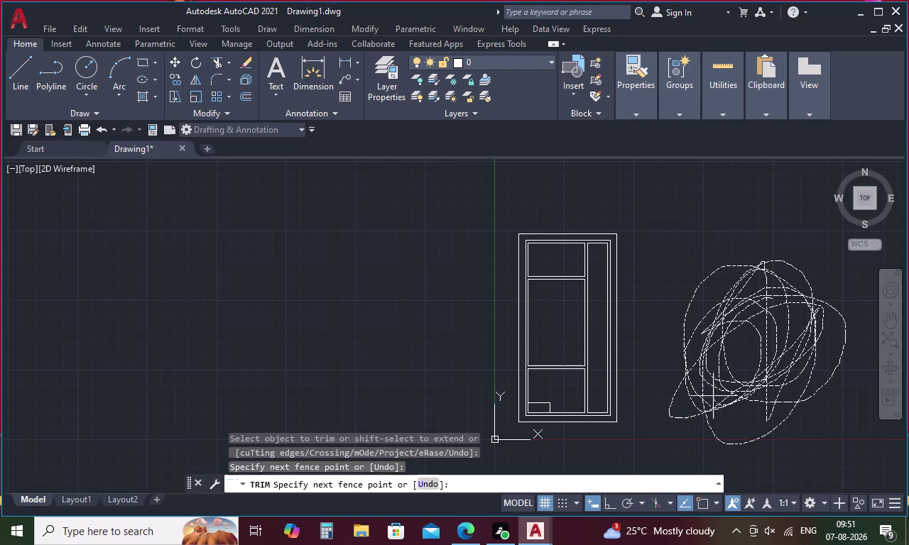
drag(714, 400, 781, 382)
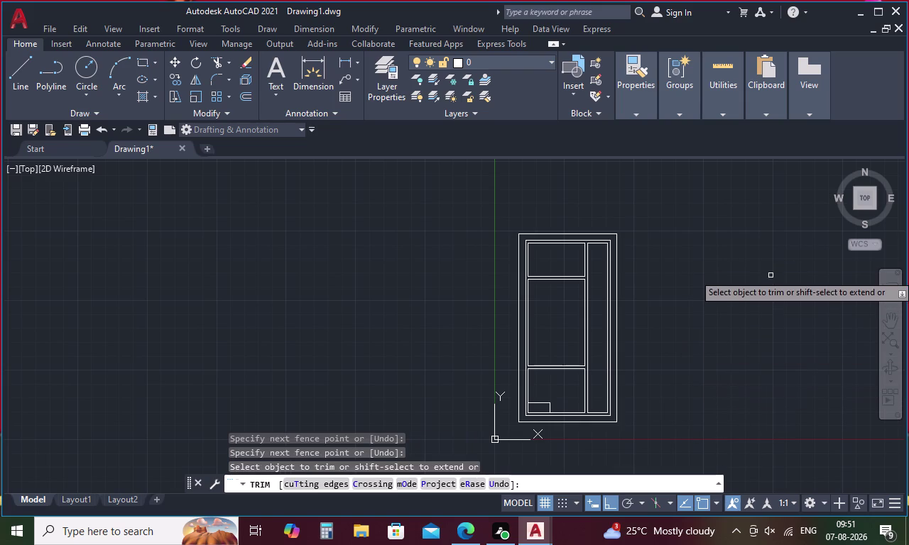
drag(773, 257, 732, 398)
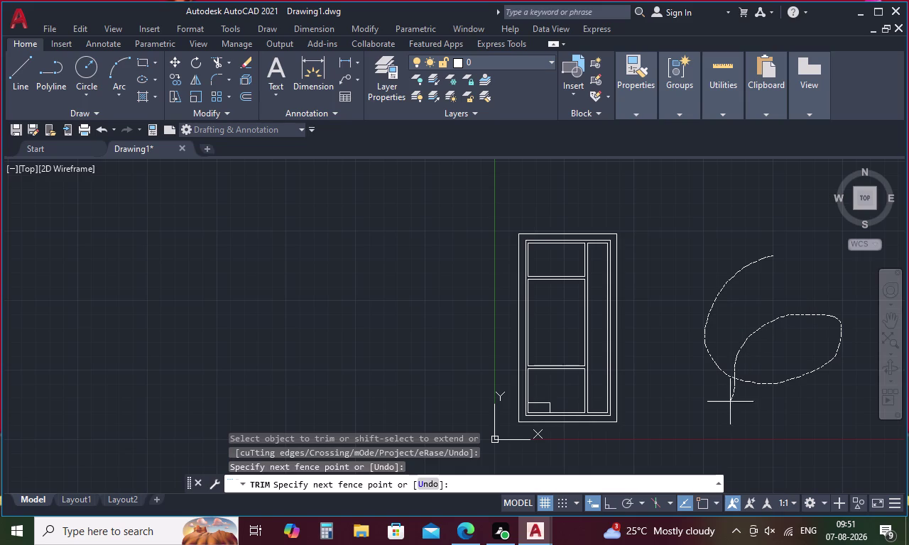
drag(732, 398, 721, 363)
drag(273, 256, 386, 309)
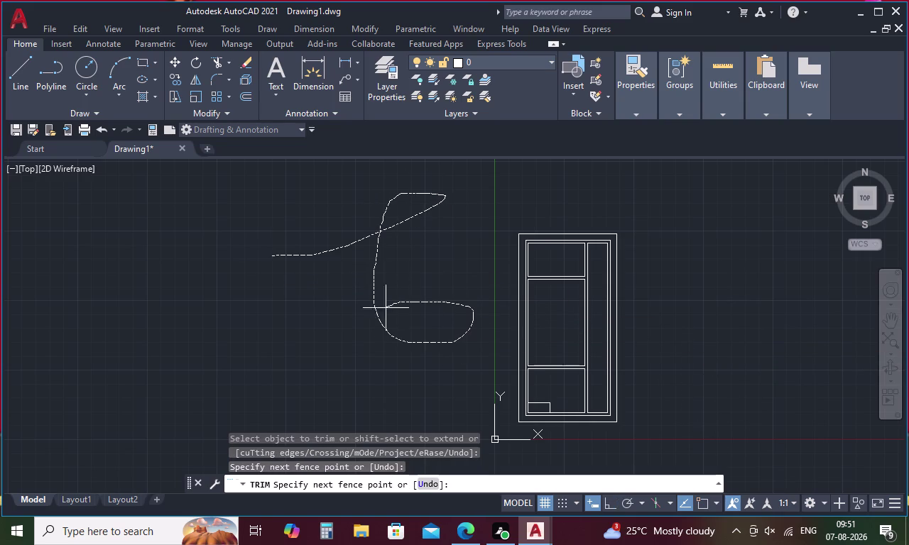
drag(385, 308, 289, 216)
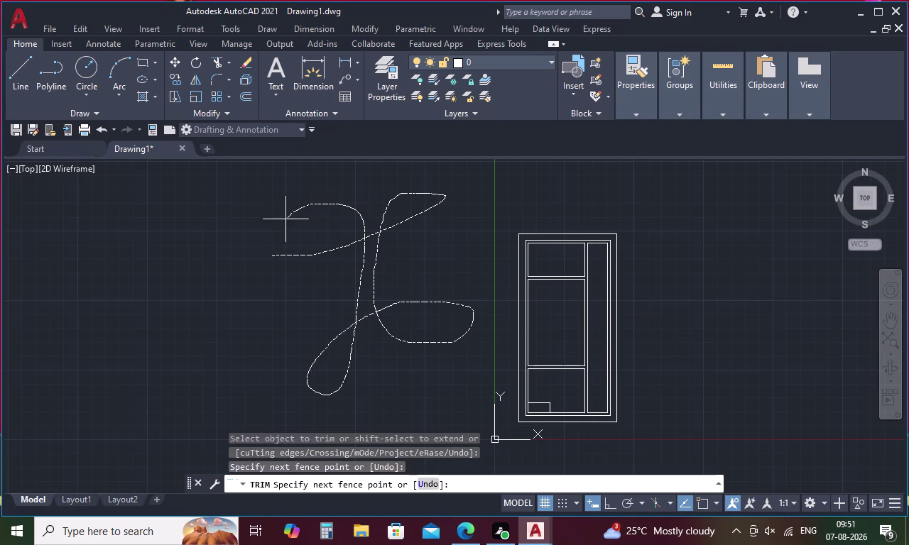
drag(289, 217, 372, 258)
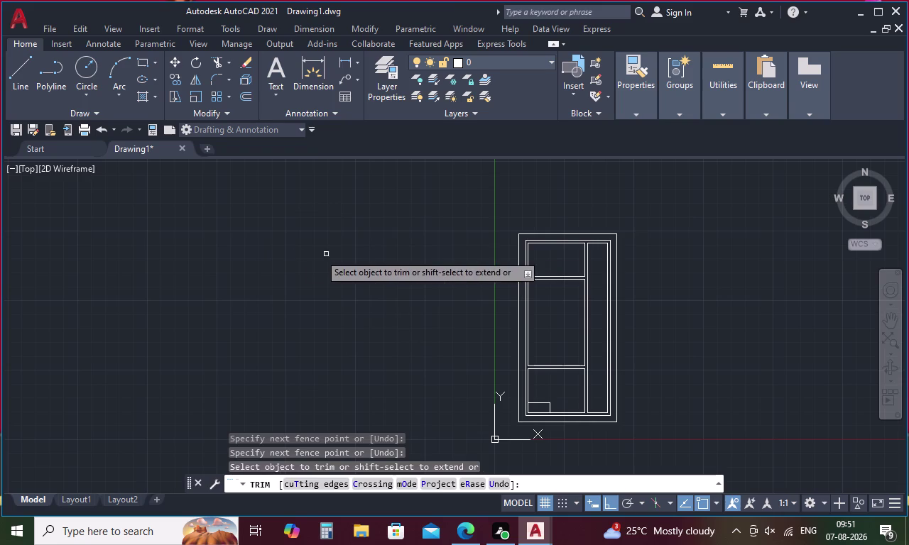
drag(291, 242, 423, 363)
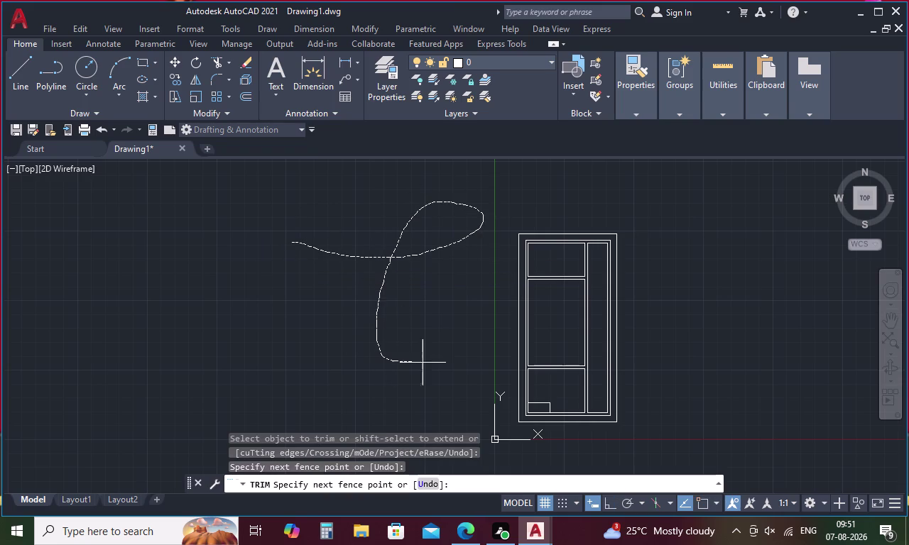
drag(423, 363, 346, 214)
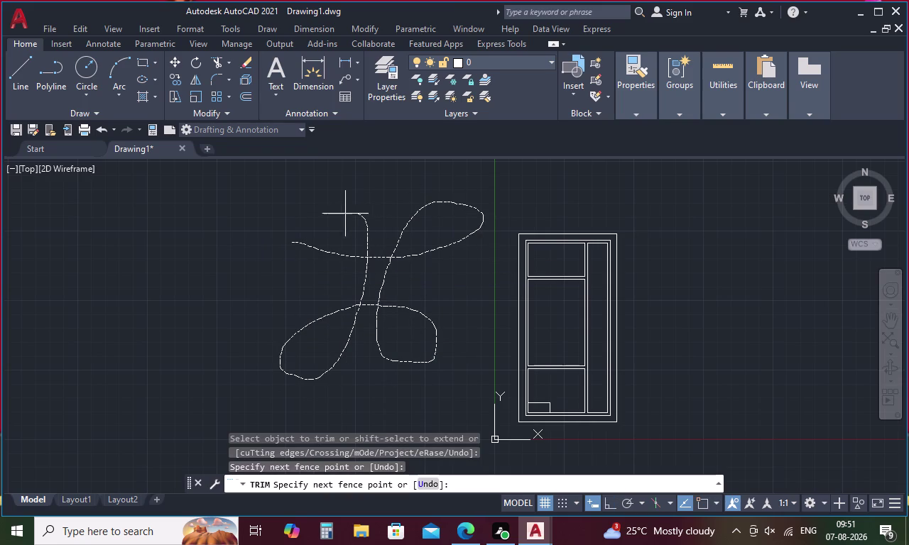
drag(346, 214, 302, 245)
drag(263, 259, 311, 275)
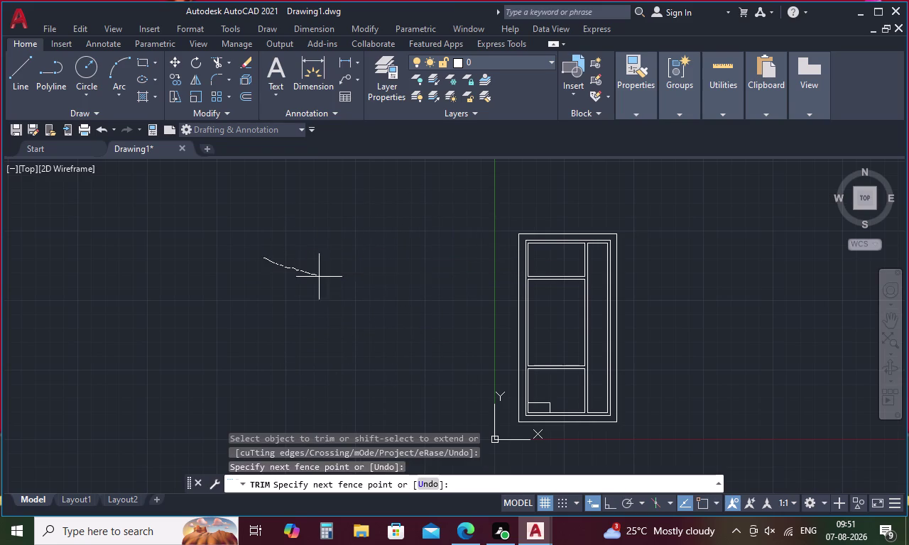
drag(311, 275, 174, 367)
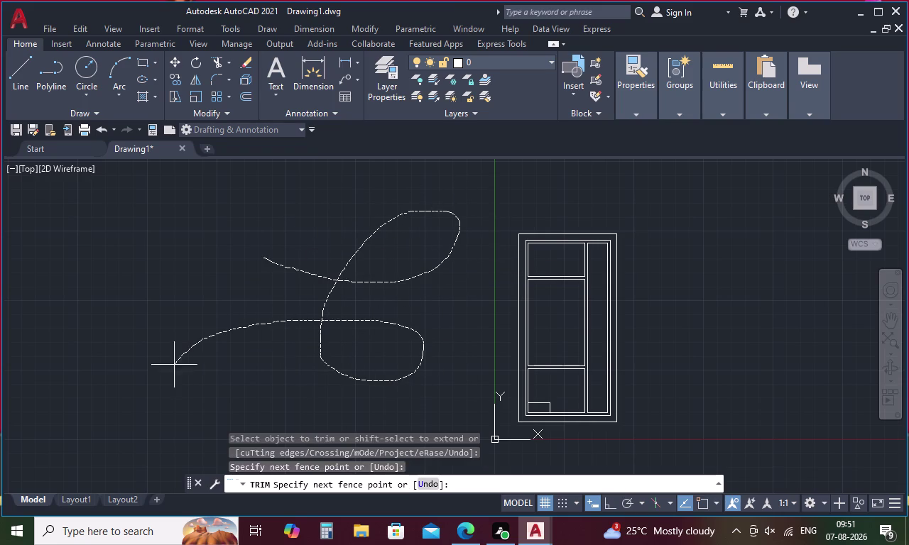
drag(174, 367, 275, 260)
drag(275, 260, 339, 376)
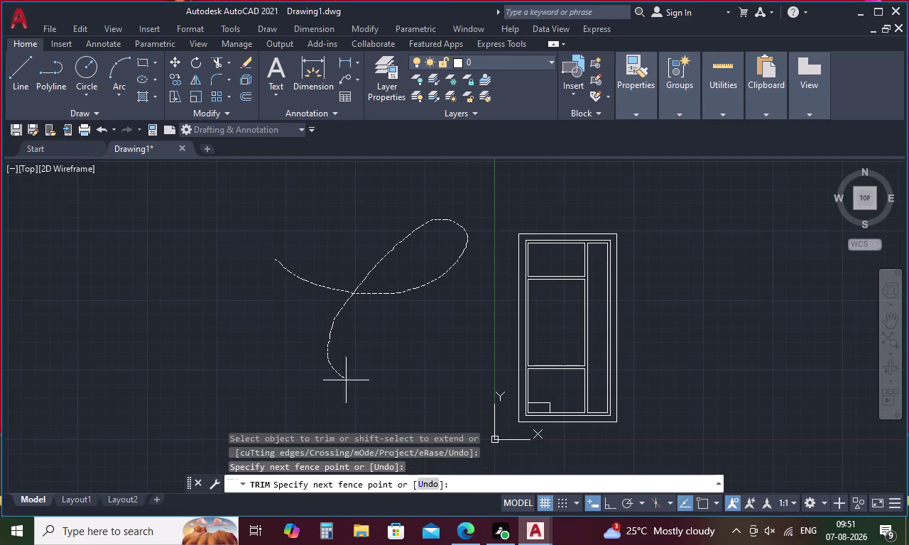
drag(339, 375, 267, 242)
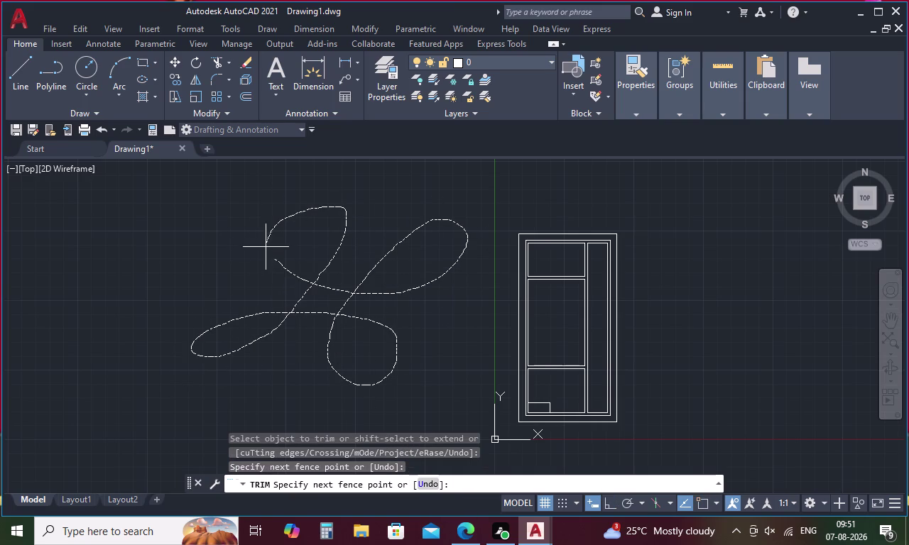
drag(267, 241, 313, 265)
drag(296, 262, 324, 329)
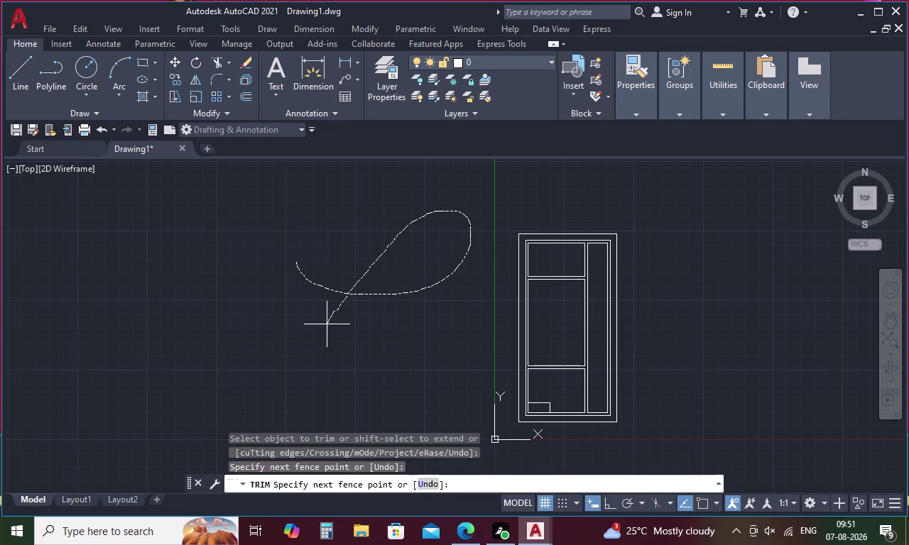
drag(324, 329, 290, 236)
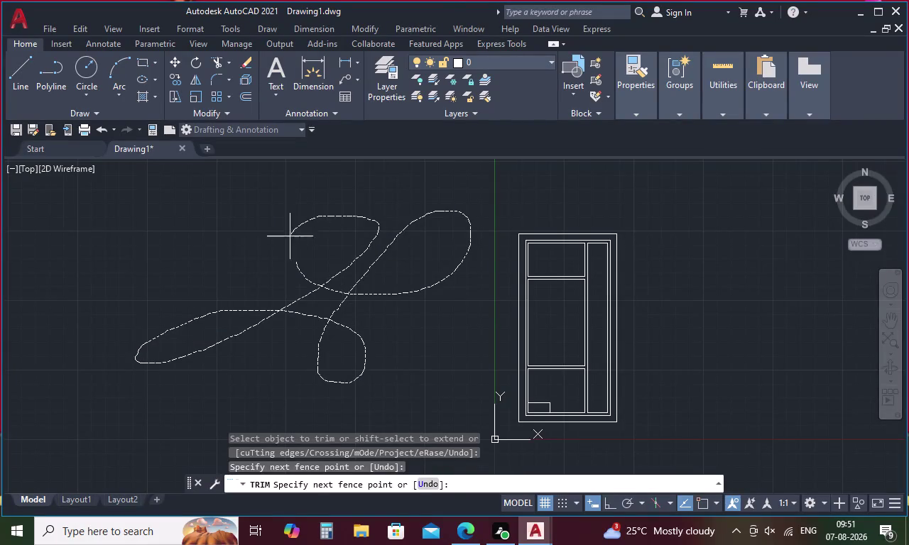
drag(289, 236, 311, 270)
drag(273, 274, 359, 349)
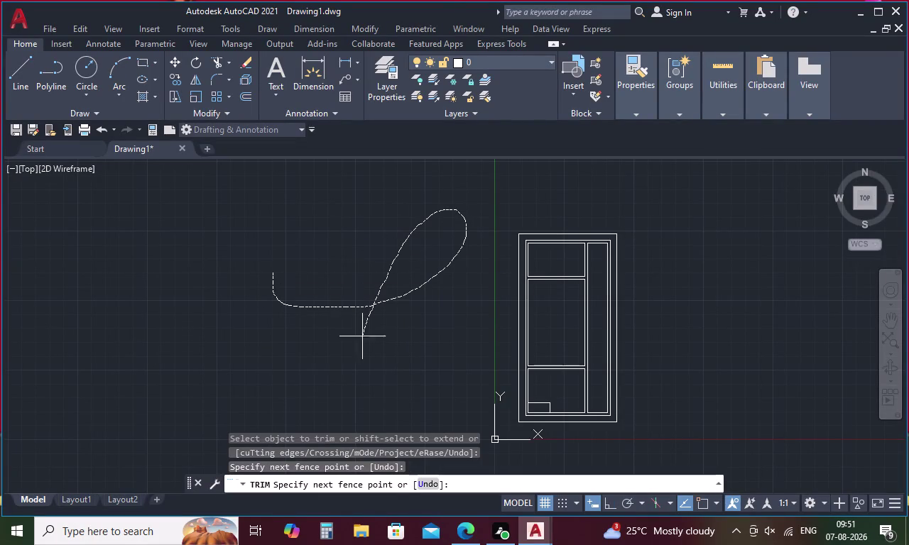
drag(360, 349, 279, 256)
drag(280, 256, 258, 282)
drag(209, 280, 319, 366)
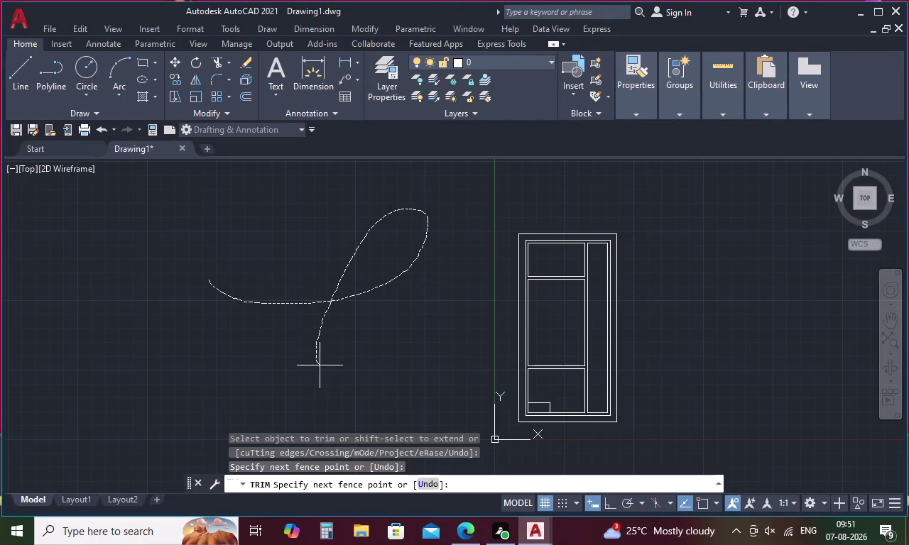
drag(320, 365, 246, 255)
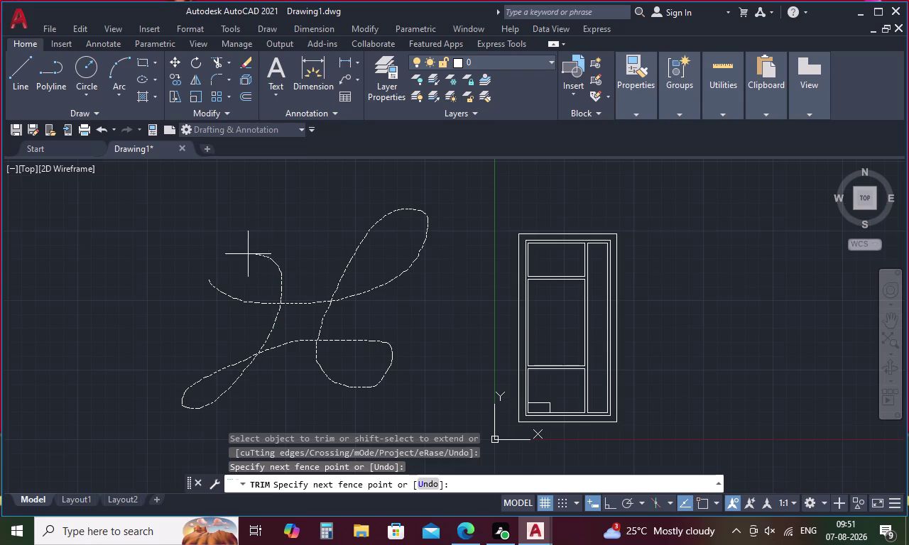
drag(245, 254, 232, 293)
click(244, 257)
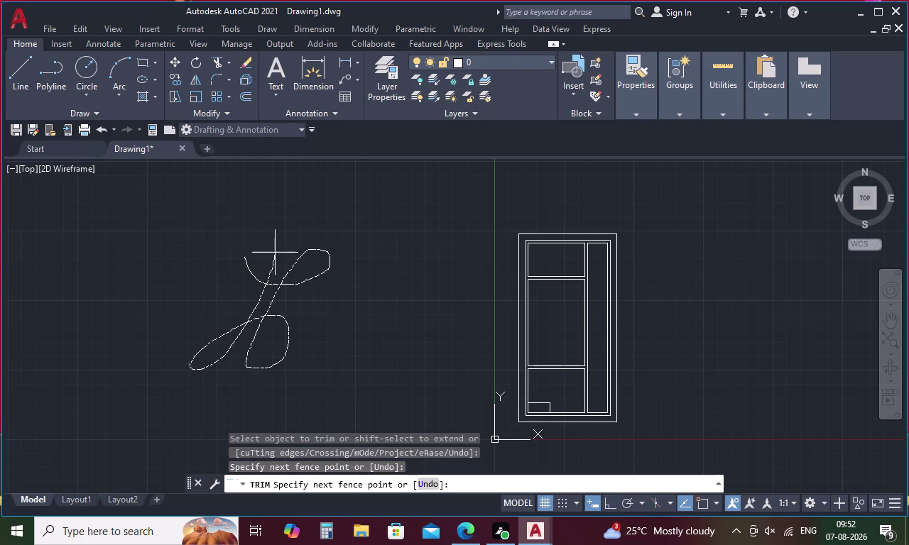
click(254, 253)
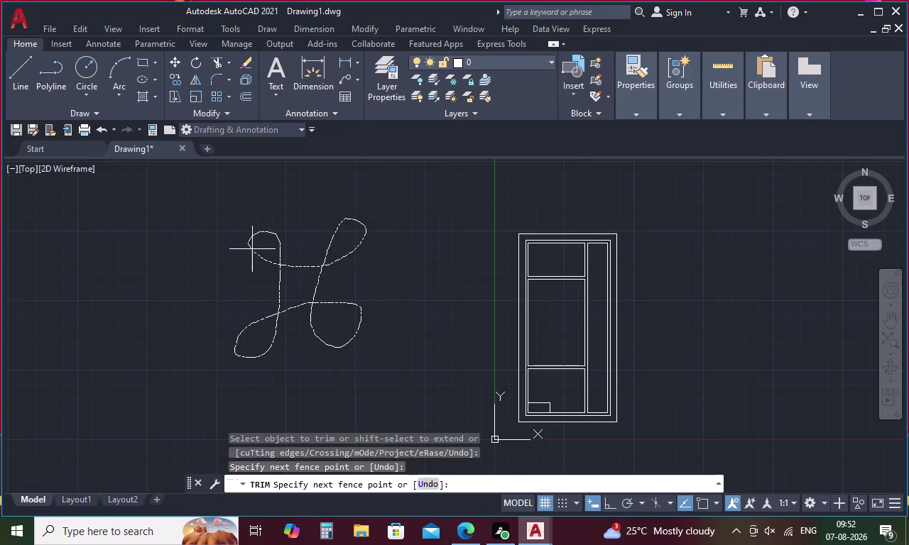
drag(265, 261, 319, 226)
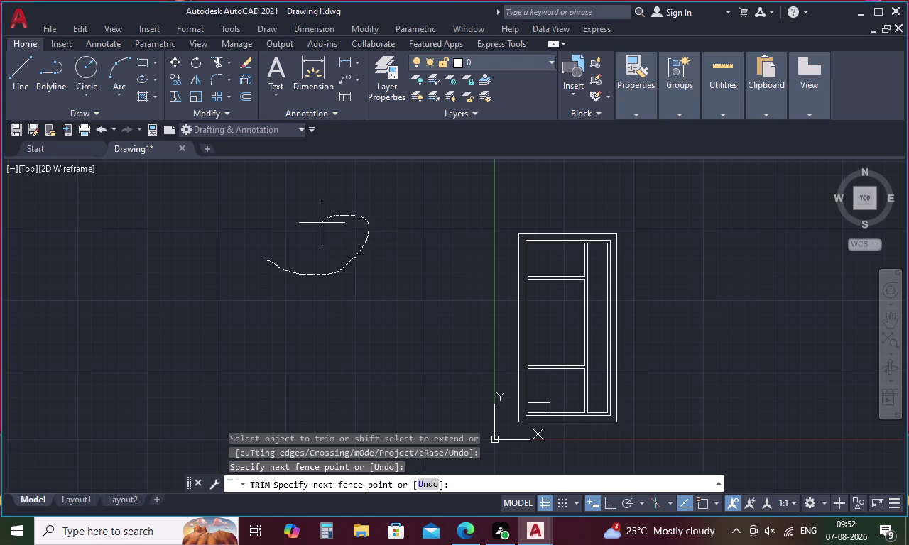
drag(319, 226, 283, 235)
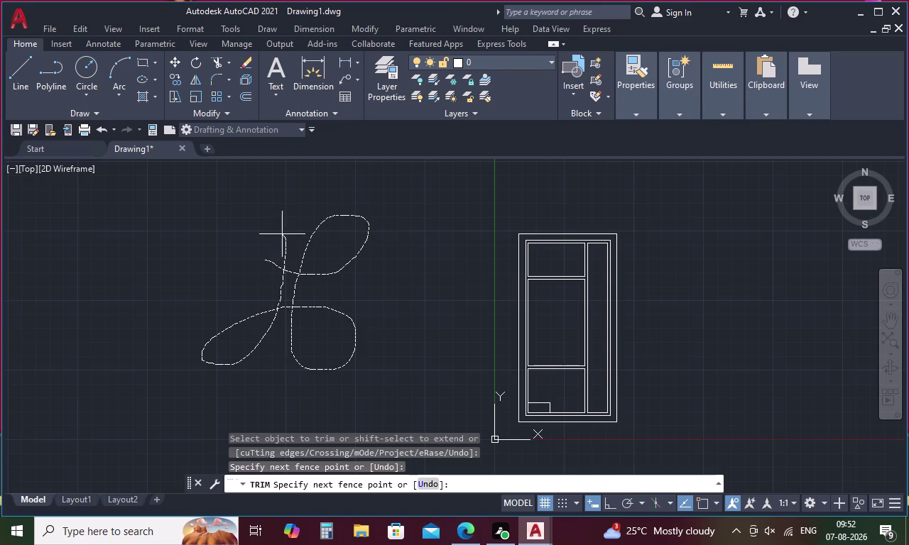
drag(283, 235, 277, 265)
drag(277, 265, 315, 315)
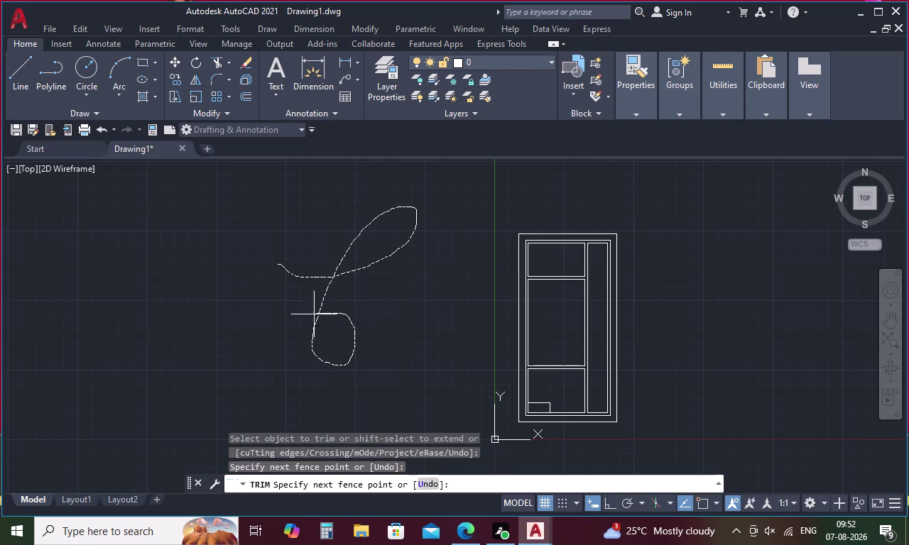
drag(316, 314, 294, 244)
drag(294, 244, 331, 285)
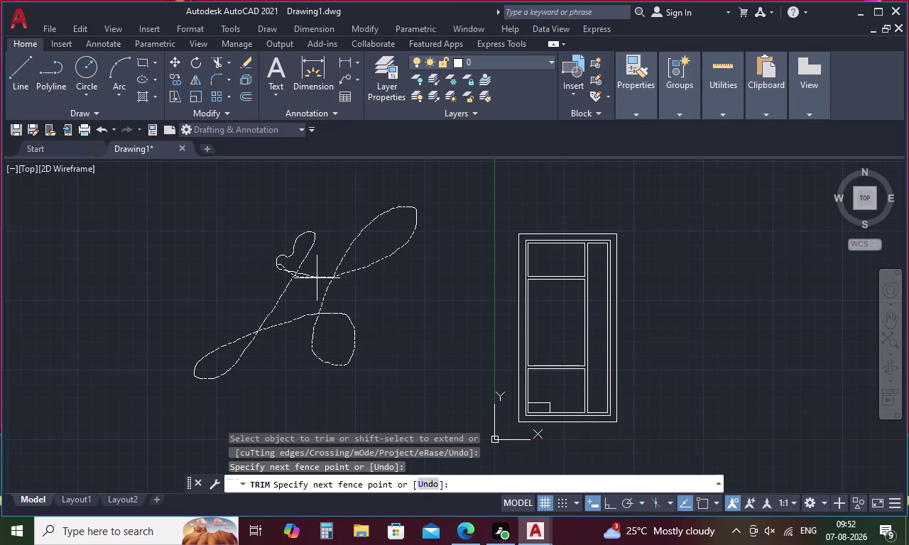
drag(331, 285, 347, 292)
drag(322, 300, 380, 363)
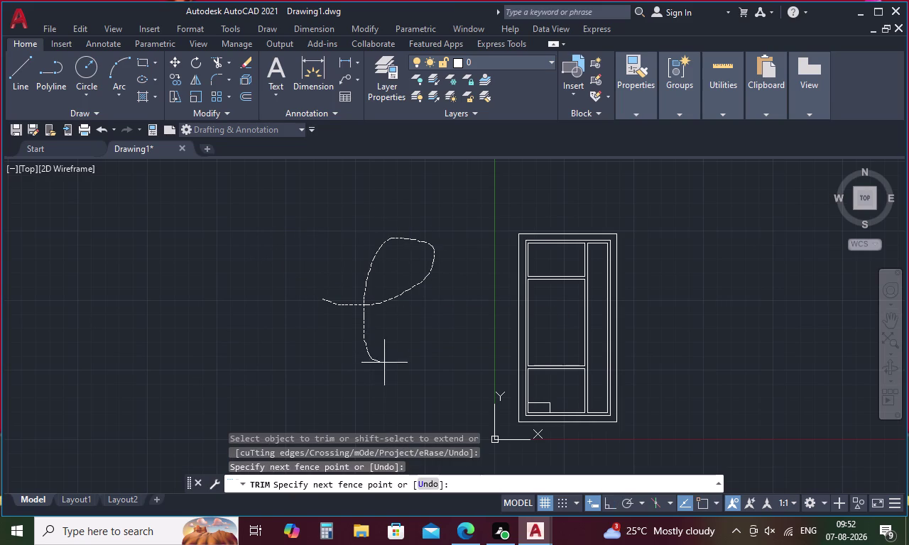
drag(379, 363, 341, 268)
drag(342, 268, 305, 285)
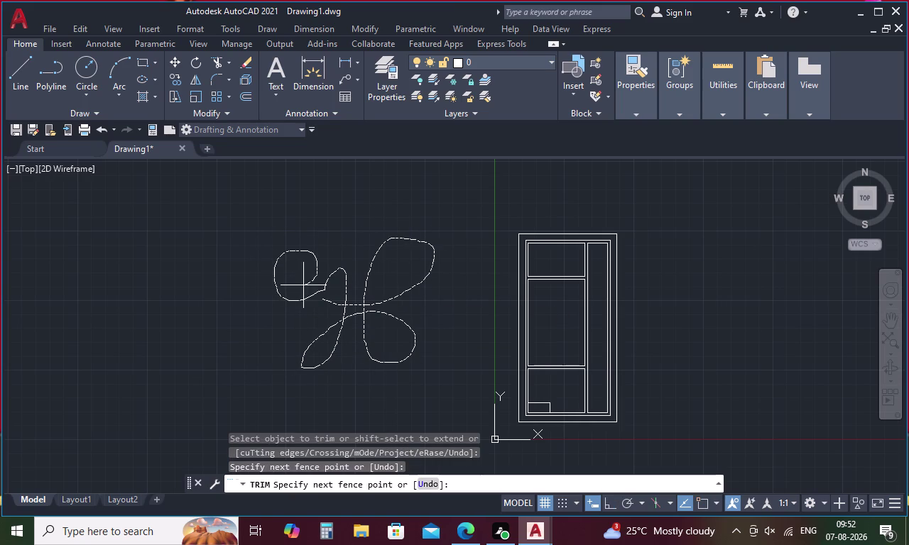
drag(304, 286, 322, 326)
drag(322, 326, 245, 322)
click(241, 316)
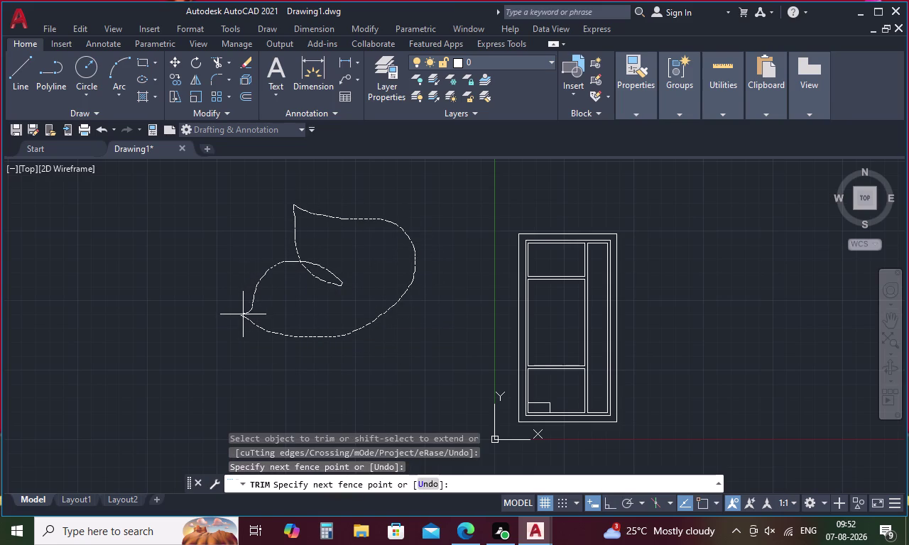
drag(330, 218, 306, 284)
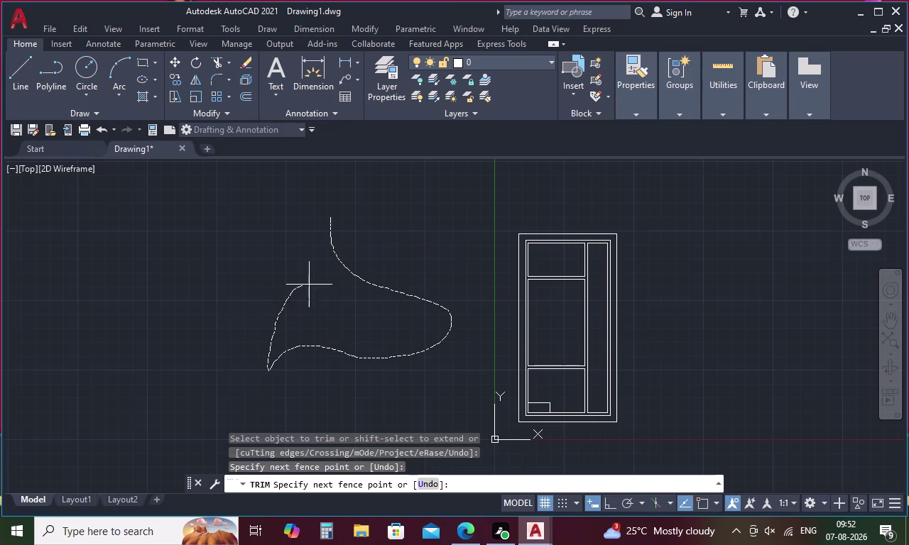
drag(306, 285, 362, 227)
click(361, 227)
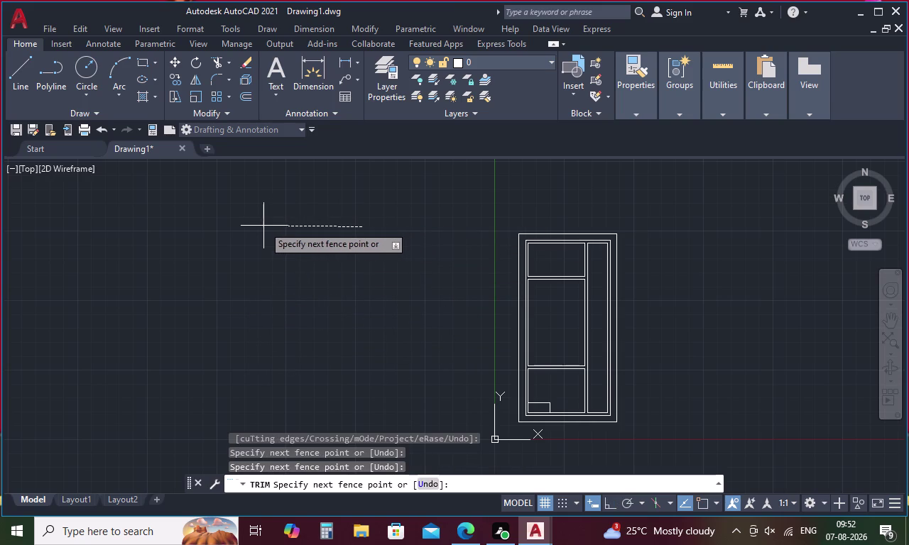
drag(261, 227, 321, 287)
drag(303, 235, 369, 301)
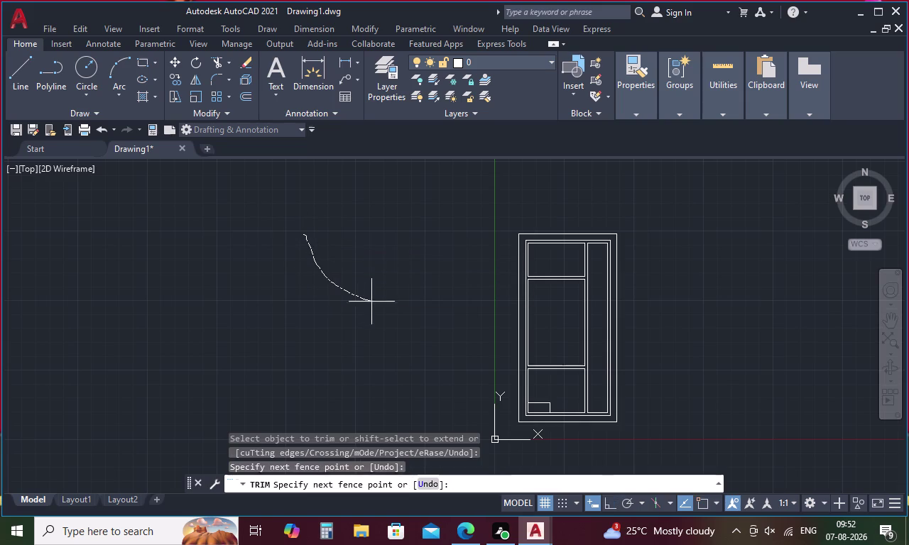
drag(368, 301, 295, 308)
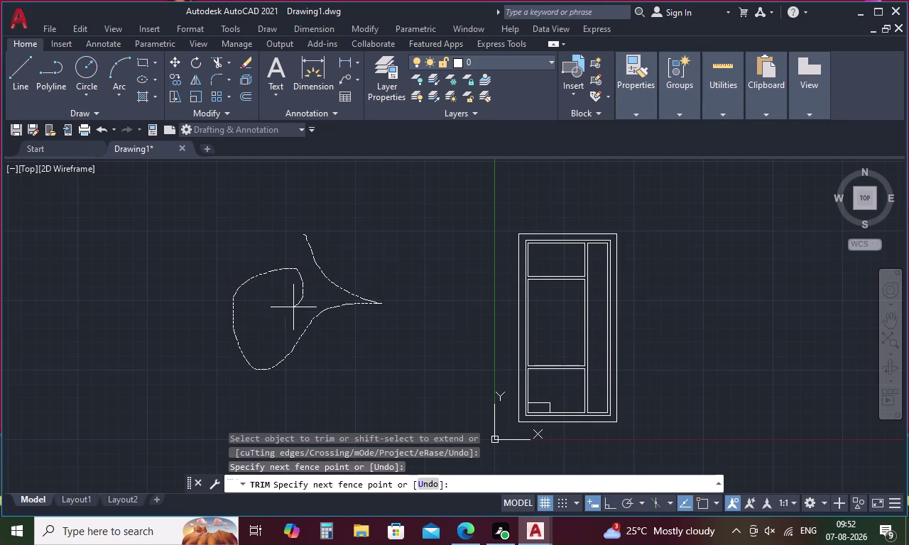
drag(295, 307, 311, 235)
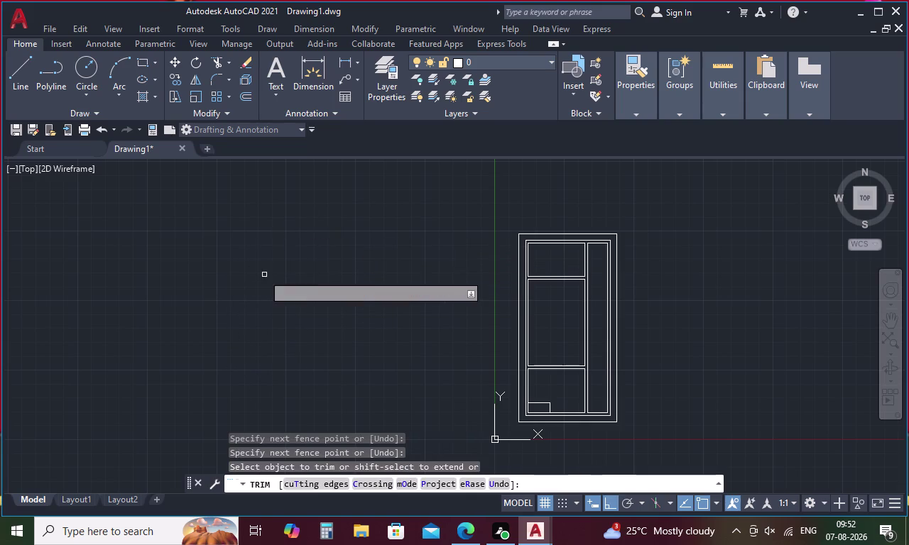
drag(257, 272, 473, 318)
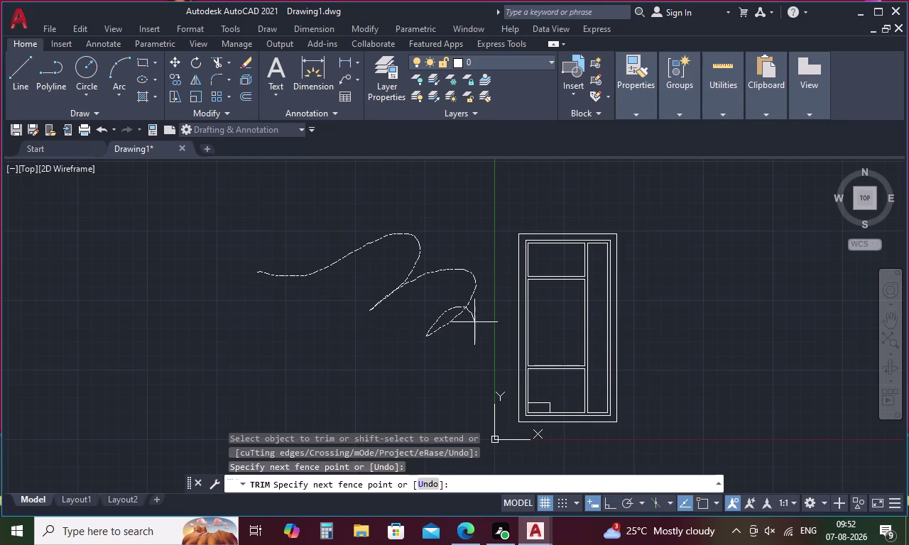
drag(473, 317, 349, 337)
drag(348, 337, 438, 336)
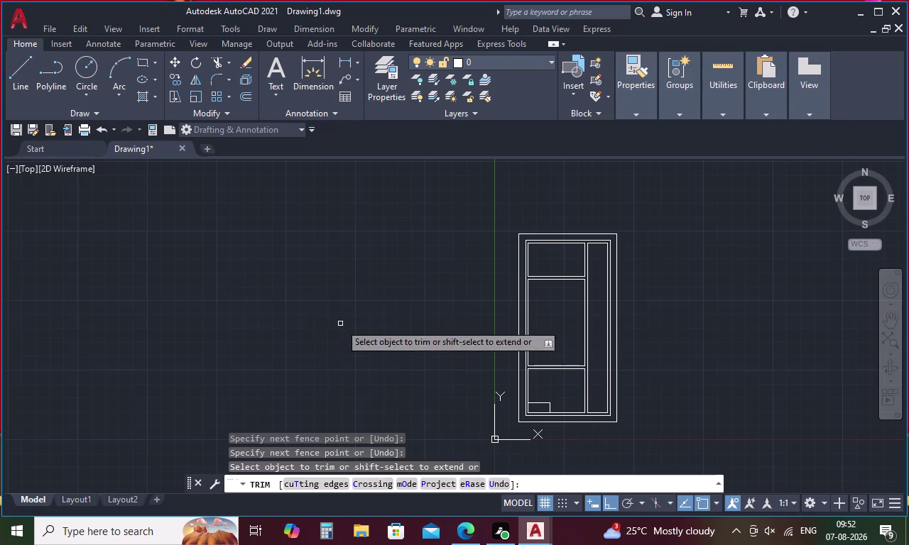
drag(244, 267, 402, 316)
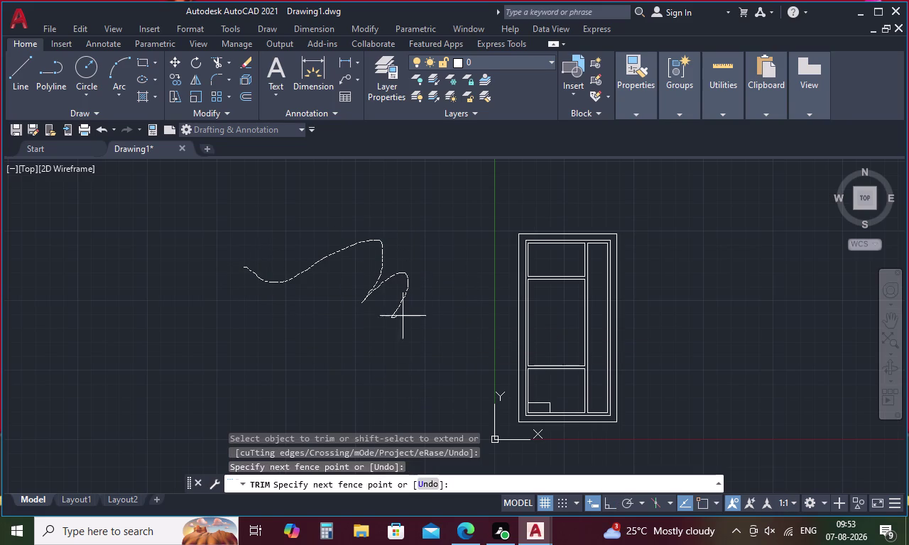
drag(402, 316, 404, 349)
drag(403, 350, 288, 318)
drag(288, 318, 433, 356)
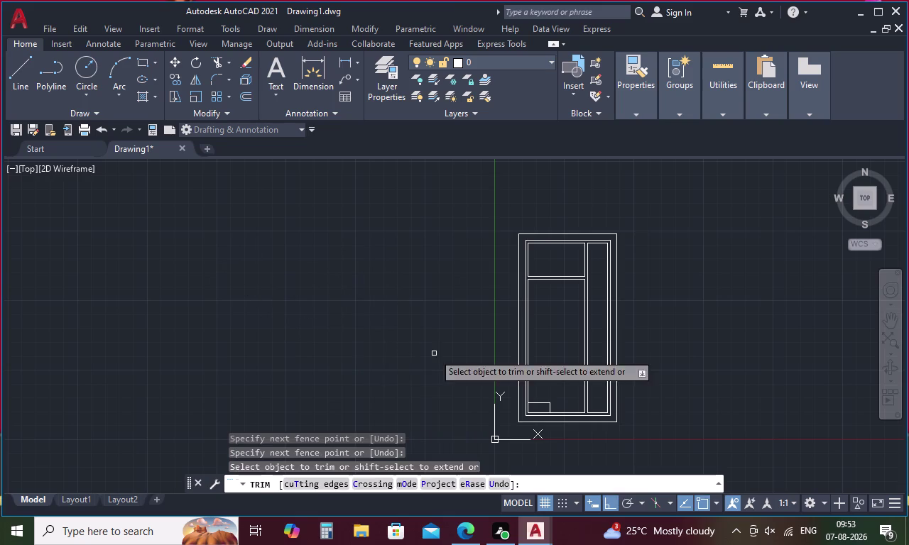
drag(351, 360, 366, 392)
drag(356, 395, 322, 373)
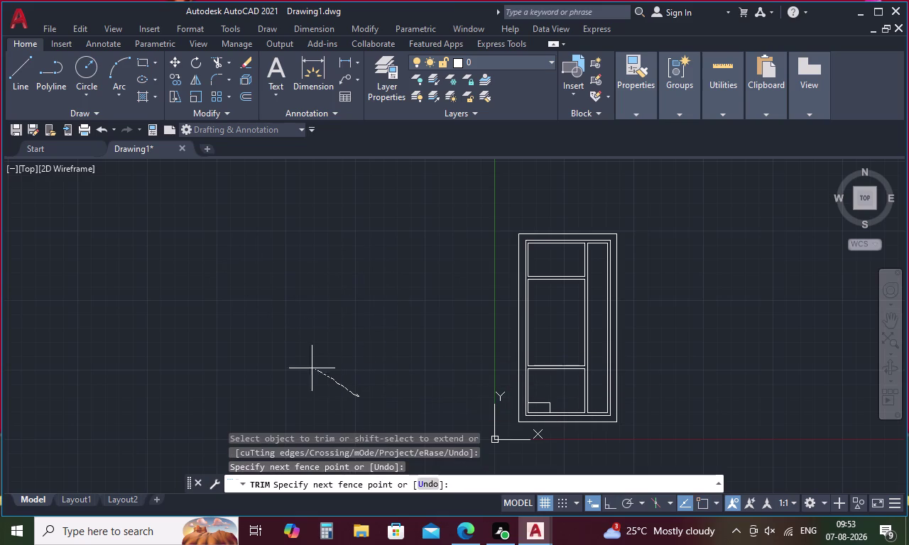
drag(322, 373, 318, 302)
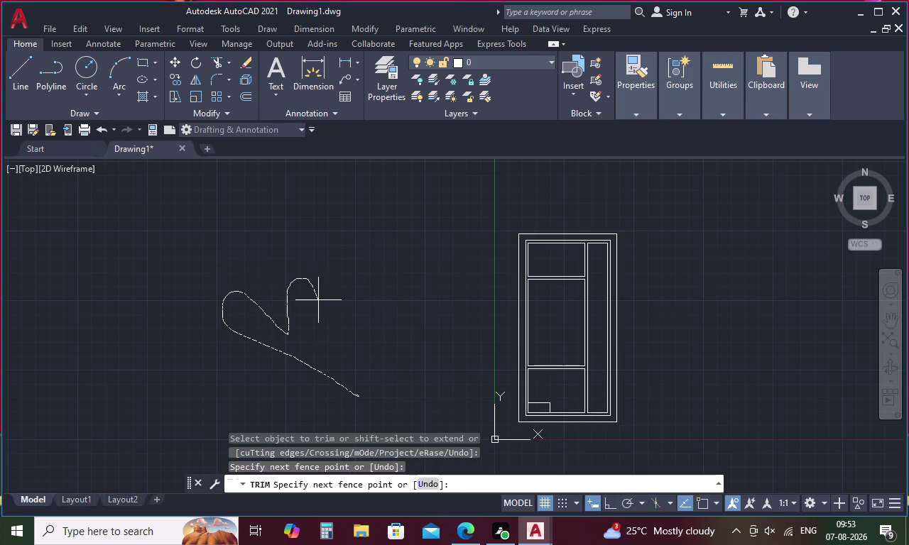
drag(319, 302, 426, 339)
drag(426, 340, 364, 390)
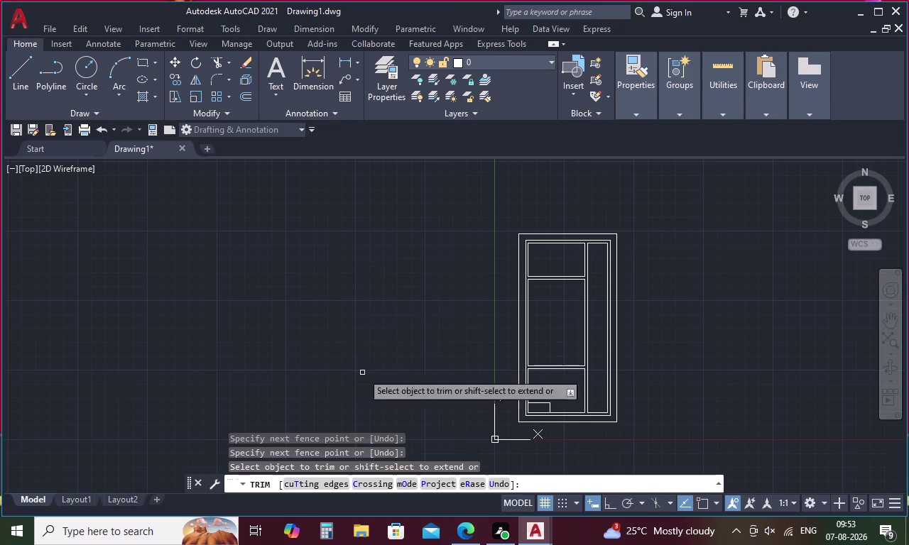
drag(275, 224, 192, 309)
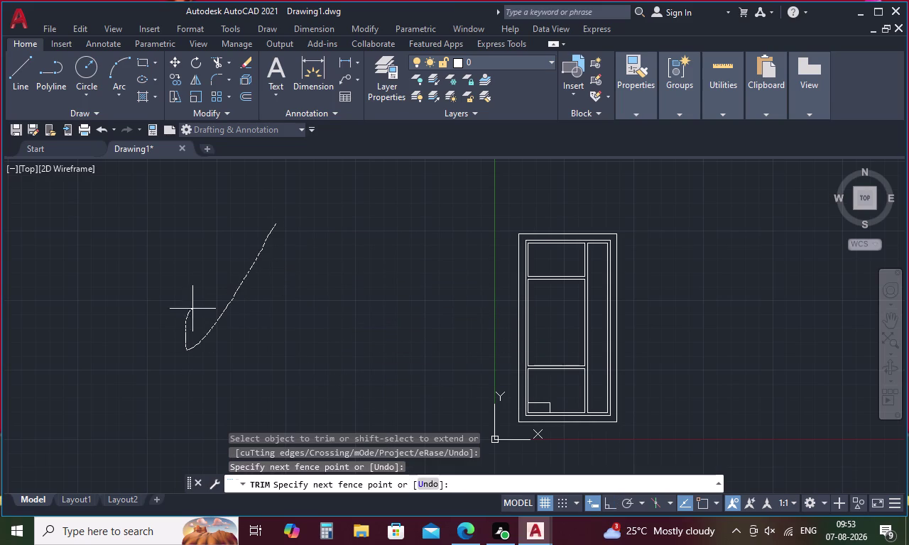
drag(192, 309, 246, 307)
drag(245, 308, 268, 343)
drag(268, 343, 300, 352)
drag(300, 351, 360, 356)
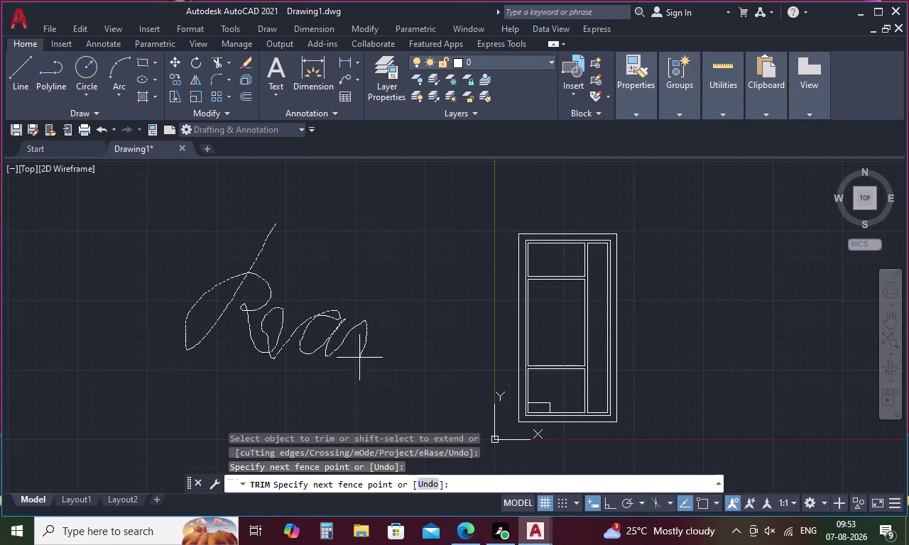
drag(360, 356, 410, 341)
drag(409, 342, 444, 372)
drag(444, 371, 467, 354)
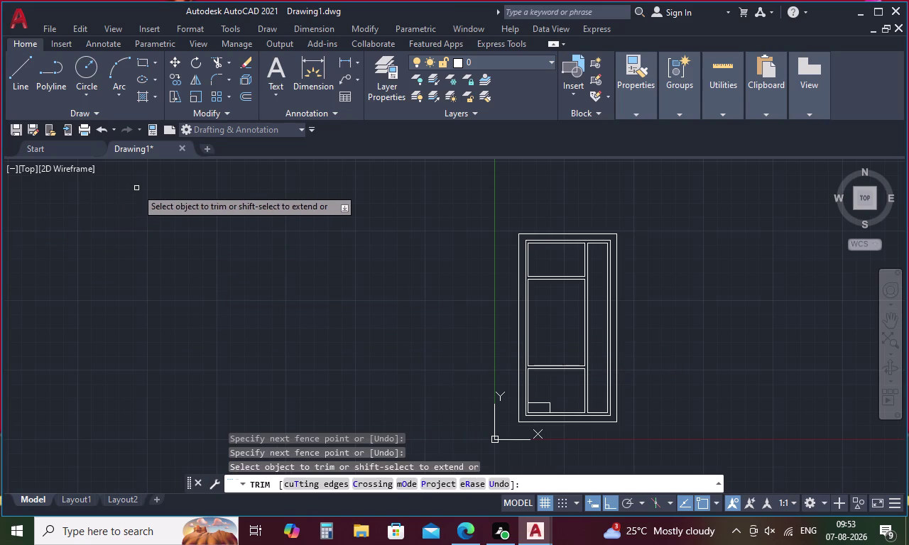
drag(136, 189, 145, 262)
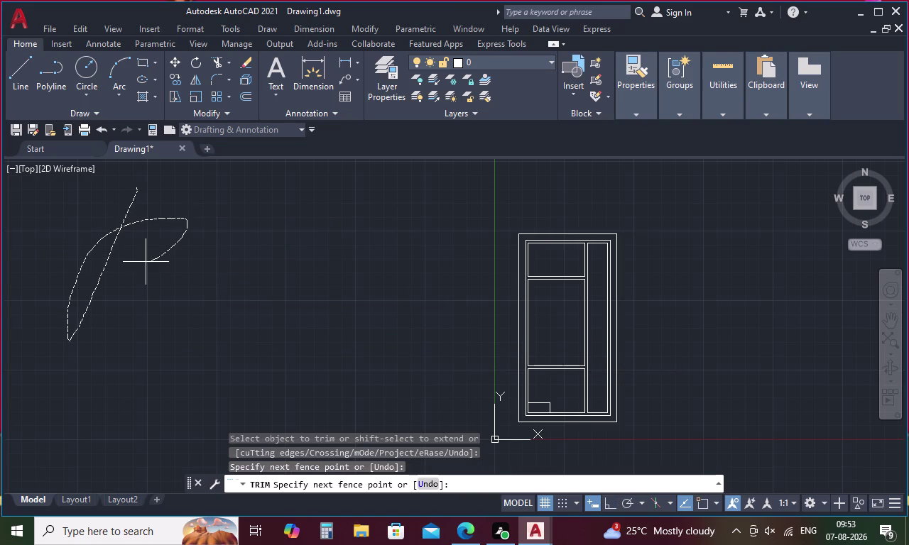
drag(145, 262, 145, 254)
drag(144, 253, 150, 286)
drag(151, 286, 200, 285)
drag(200, 285, 227, 281)
drag(226, 280, 273, 287)
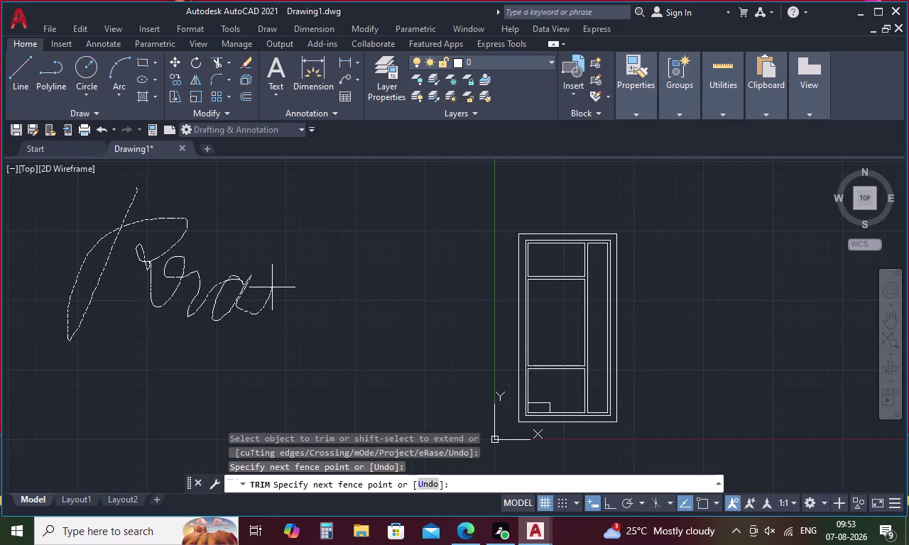
drag(273, 287, 289, 283)
drag(289, 283, 324, 284)
drag(324, 284, 322, 319)
drag(322, 320, 351, 329)
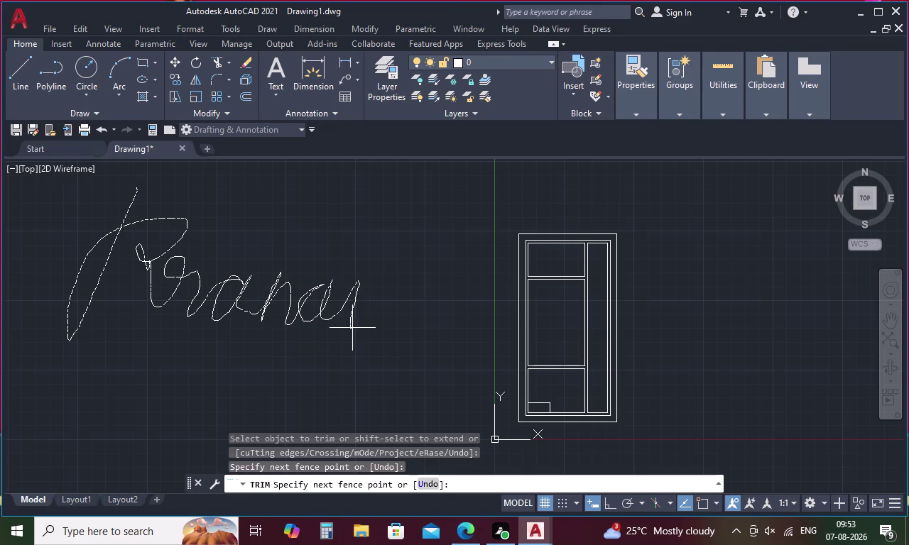
drag(351, 328, 305, 356)
drag(305, 357, 255, 387)
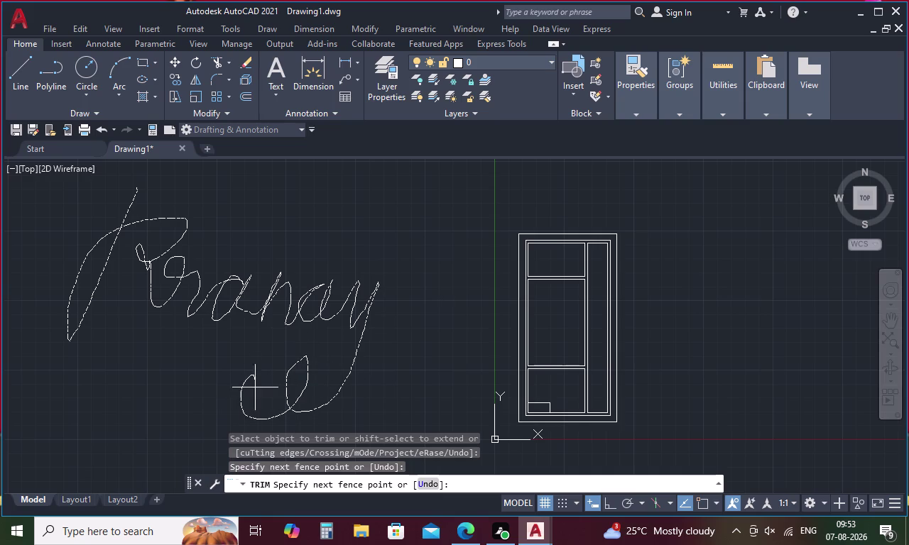
drag(255, 387, 42, 329)
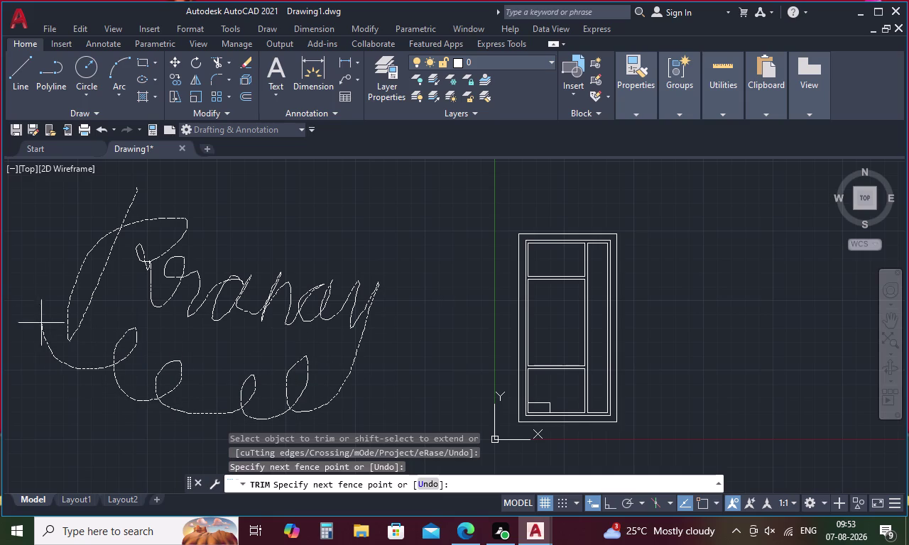
drag(42, 329, 63, 238)
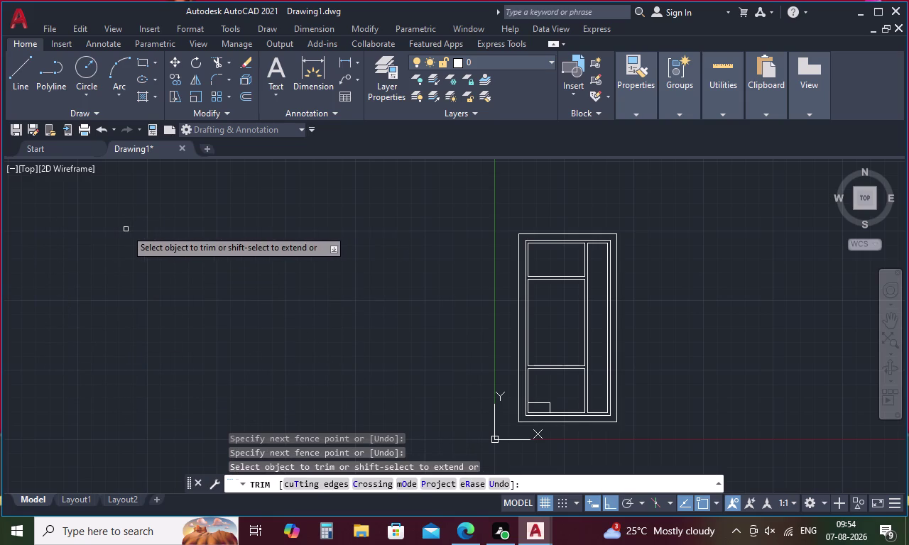
drag(93, 231, 57, 303)
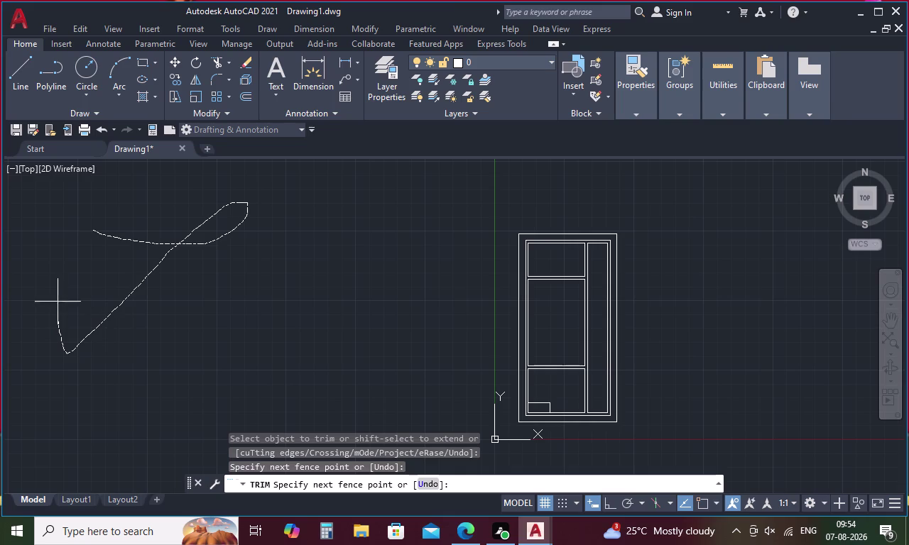
drag(57, 303, 85, 305)
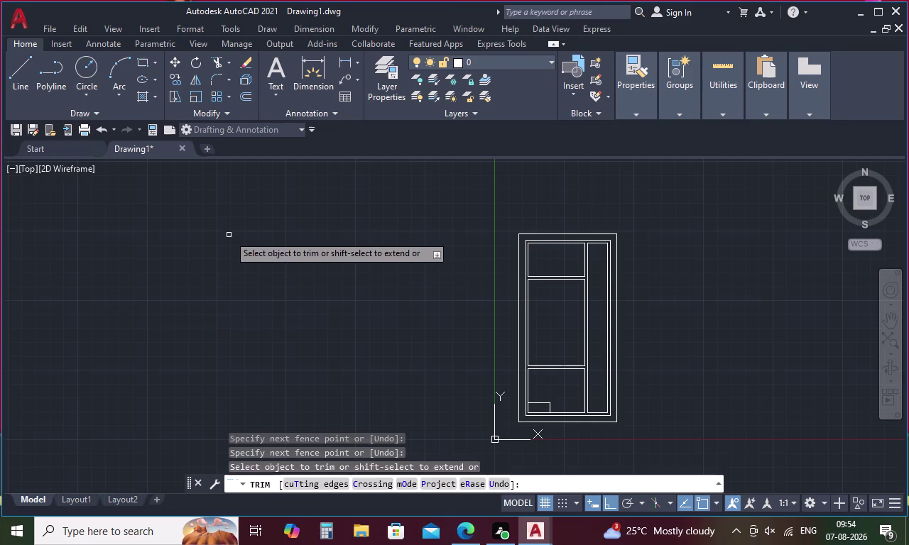
drag(257, 210, 277, 245)
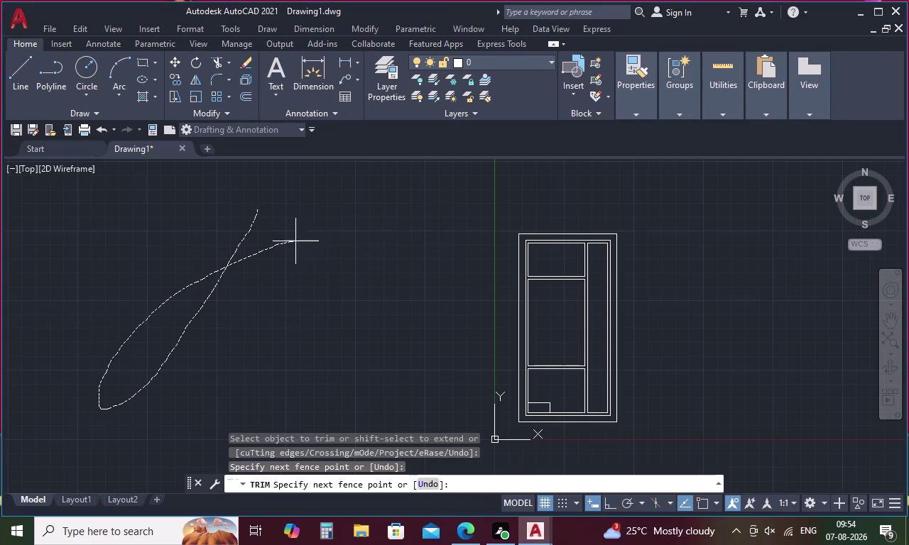
drag(276, 245, 239, 281)
drag(197, 222, 102, 350)
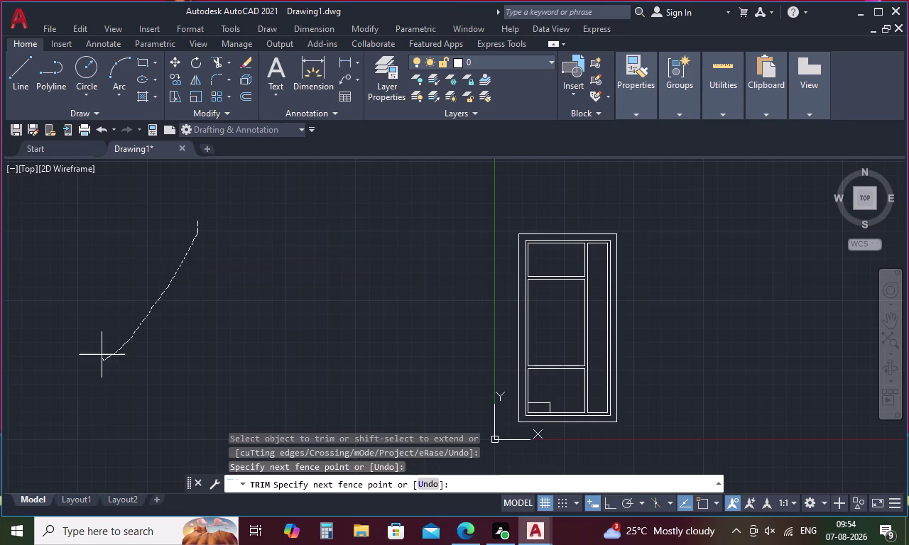
drag(102, 351, 204, 290)
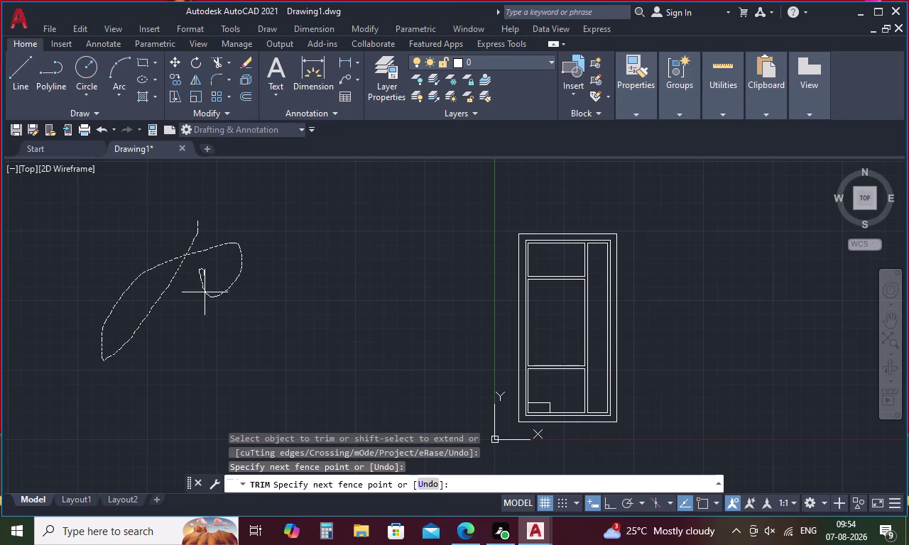
drag(205, 290, 294, 295)
drag(294, 295, 279, 349)
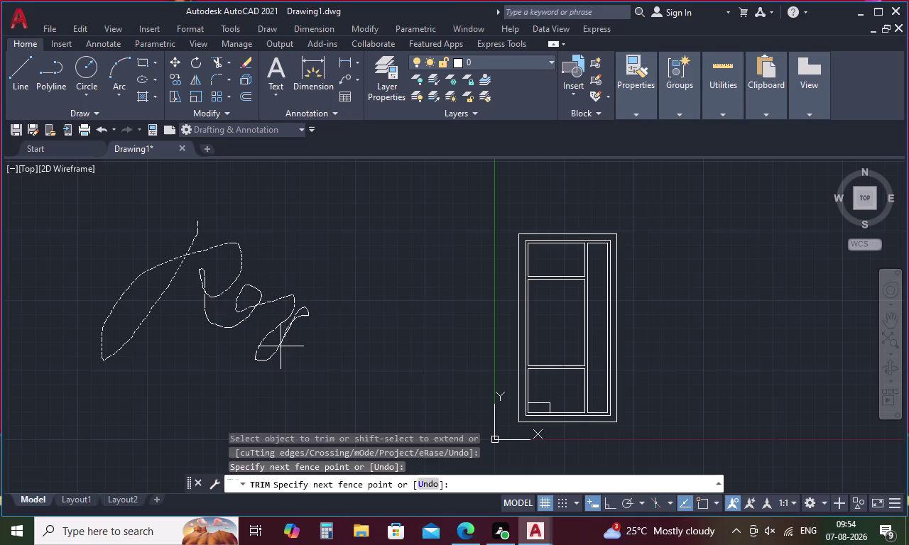
drag(279, 350, 361, 302)
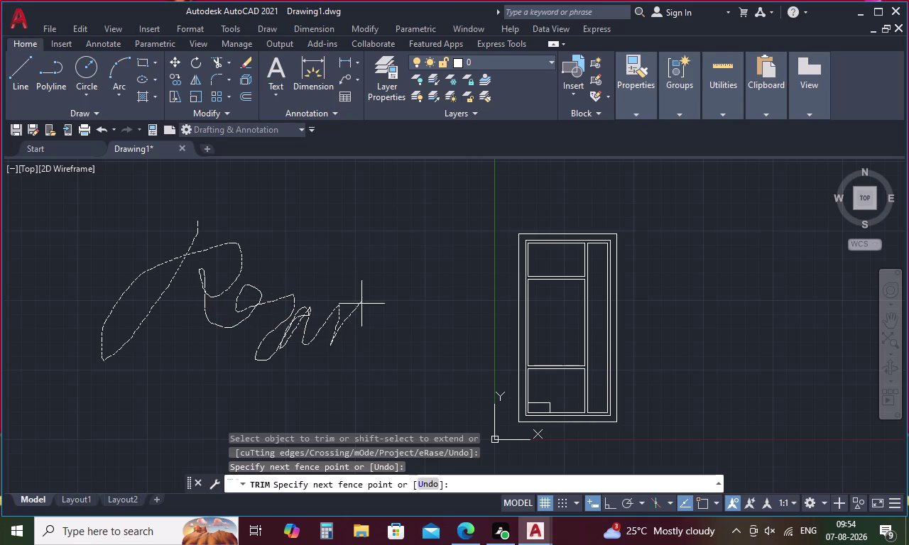
drag(361, 302, 417, 325)
drag(417, 325, 379, 404)
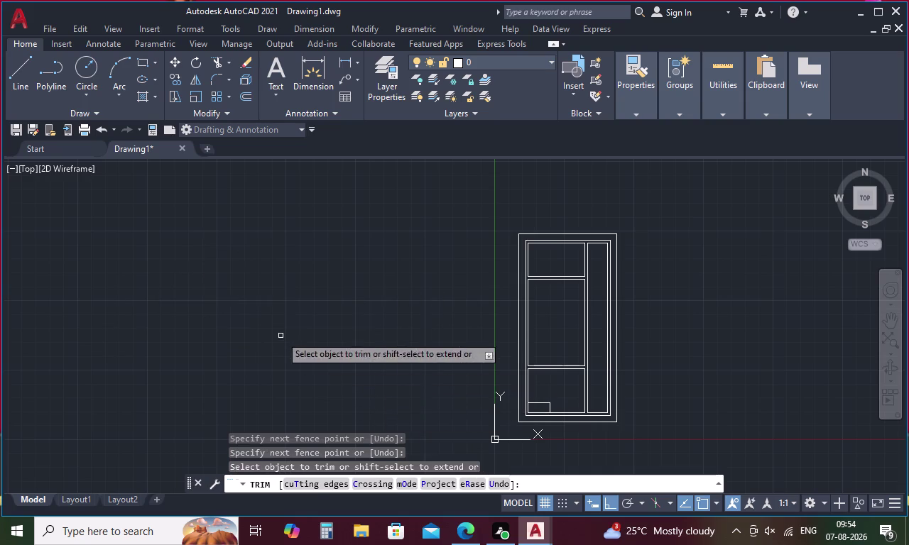
drag(258, 203, 325, 250)
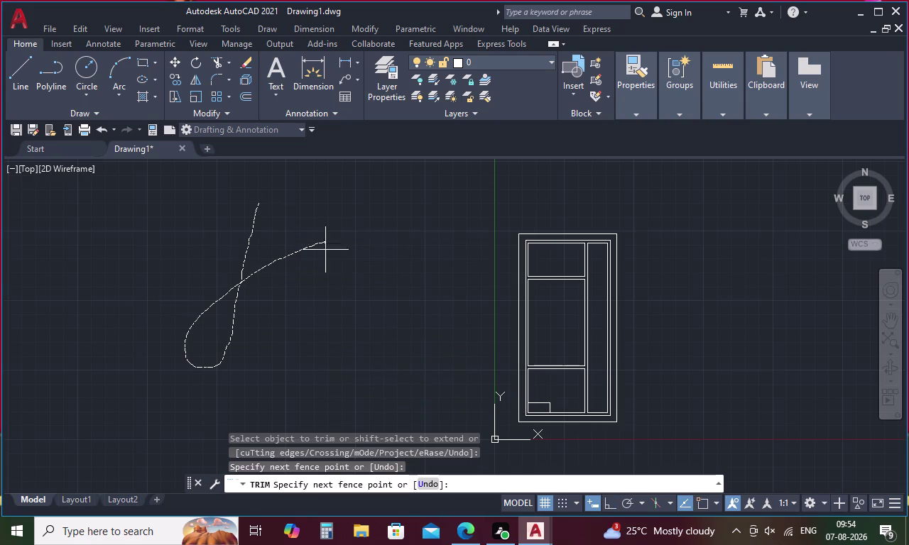
drag(325, 250, 239, 305)
drag(286, 203, 224, 301)
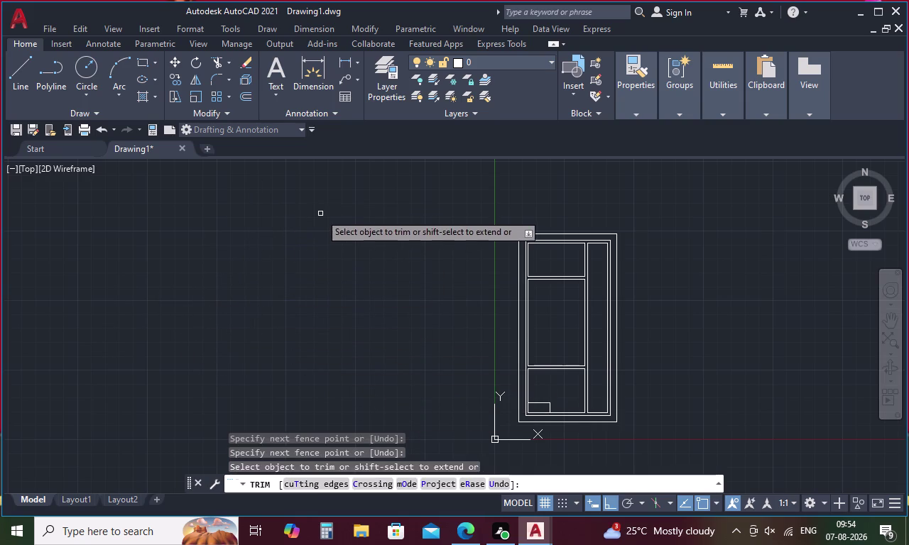
drag(319, 211, 323, 272)
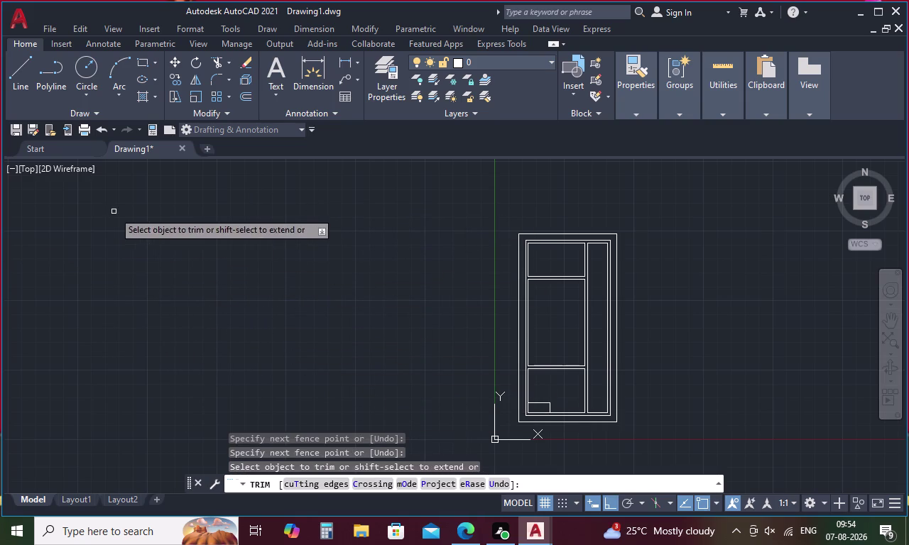
drag(130, 195, 143, 288)
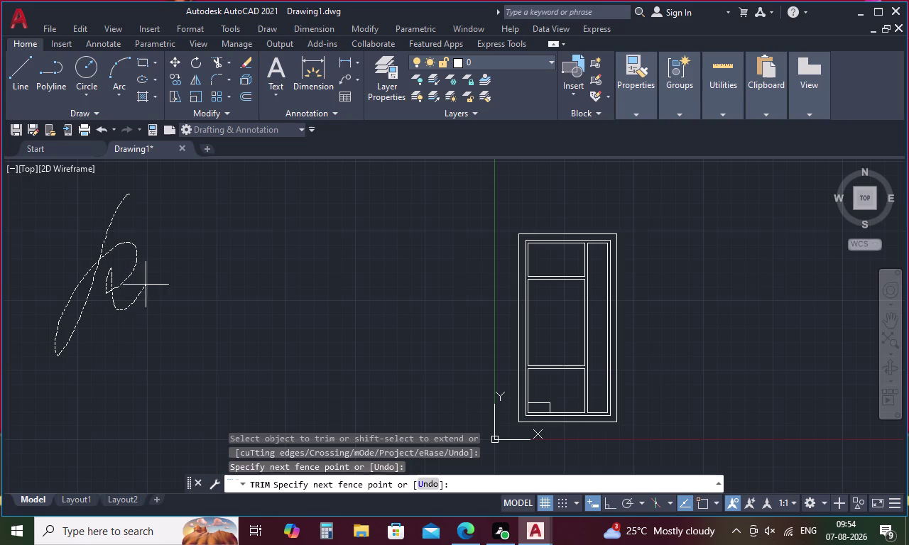
drag(144, 289, 179, 304)
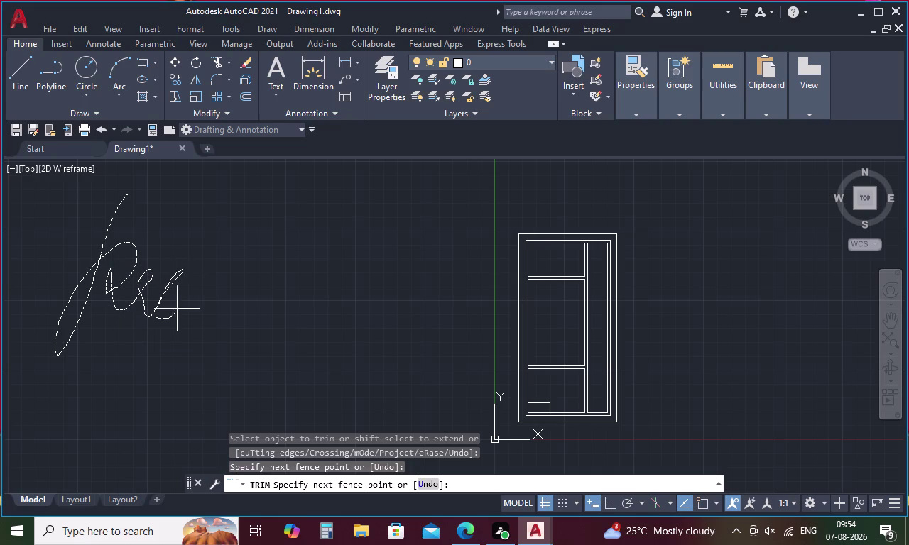
drag(180, 304, 213, 315)
drag(214, 315, 297, 259)
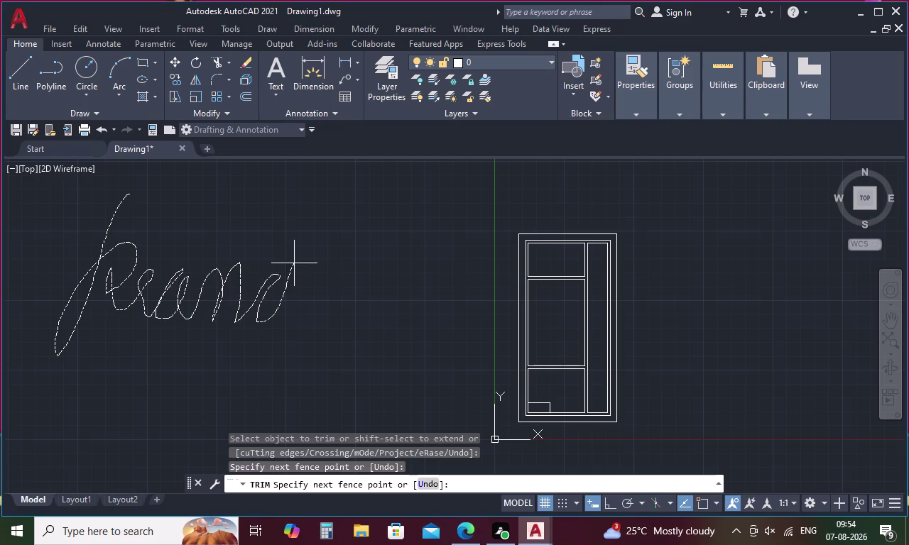
drag(296, 258, 420, 314)
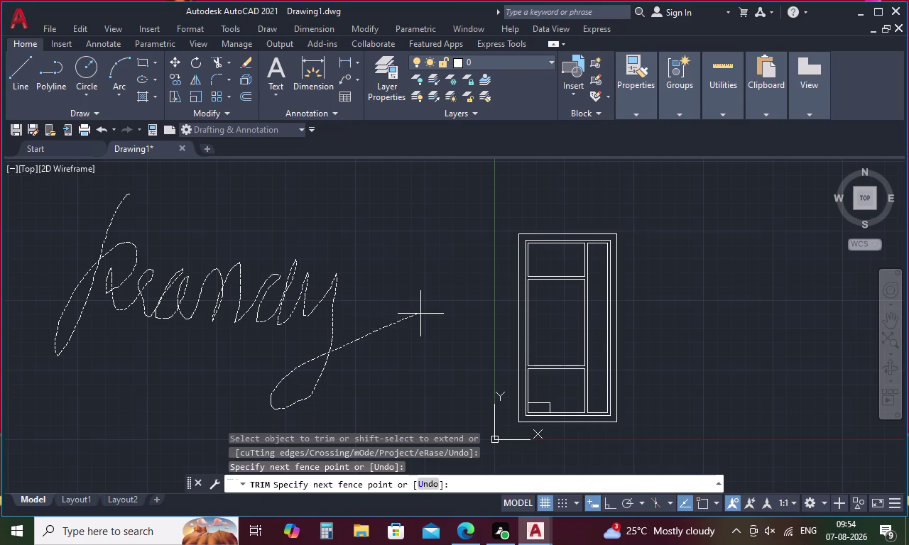
drag(420, 314, 415, 309)
drag(263, 202, 231, 309)
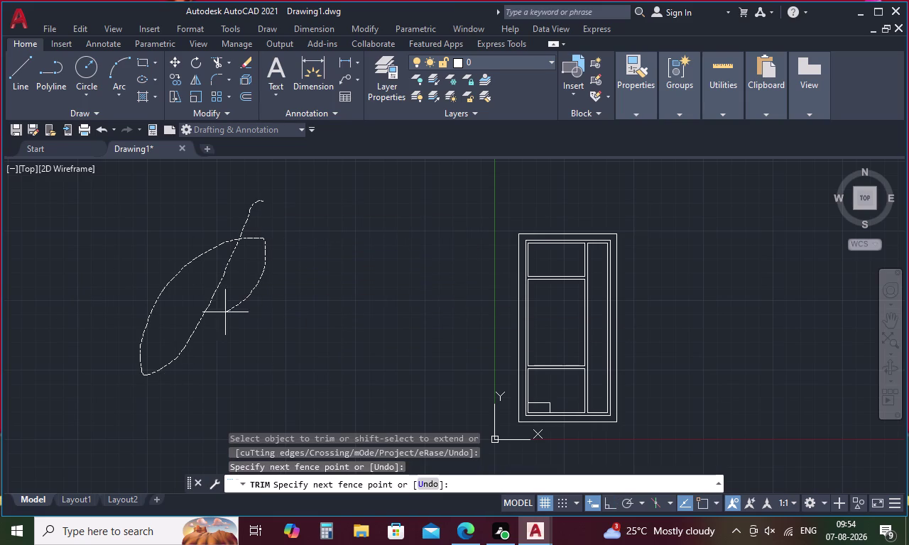
drag(232, 309, 220, 290)
drag(59, 216, 110, 321)
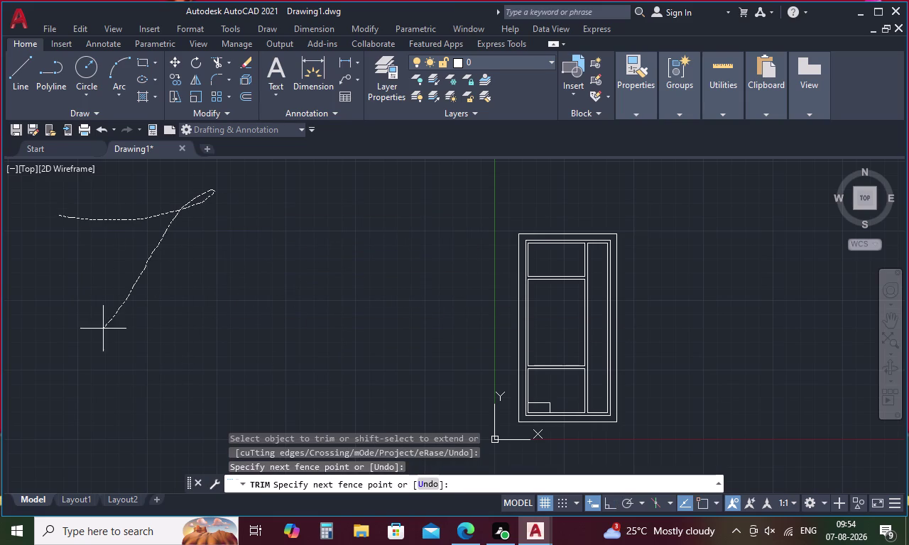
drag(109, 322, 174, 259)
drag(43, 217, 211, 259)
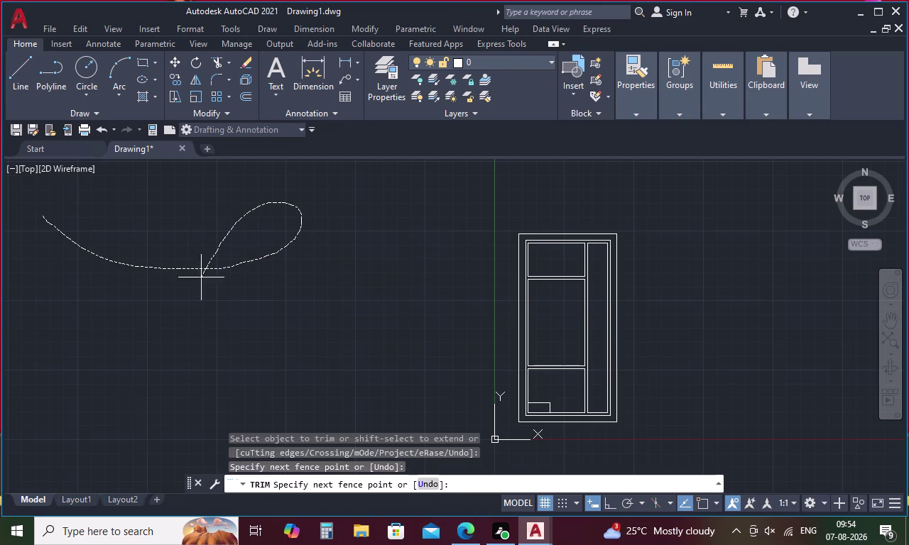
drag(212, 258, 139, 309)
drag(118, 261, 89, 410)
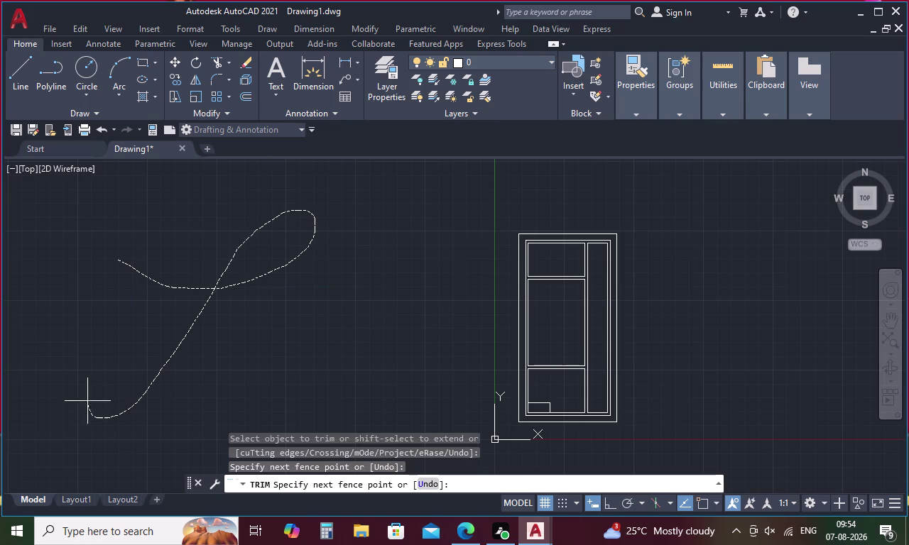
drag(89, 410, 169, 332)
drag(131, 285, 268, 331)
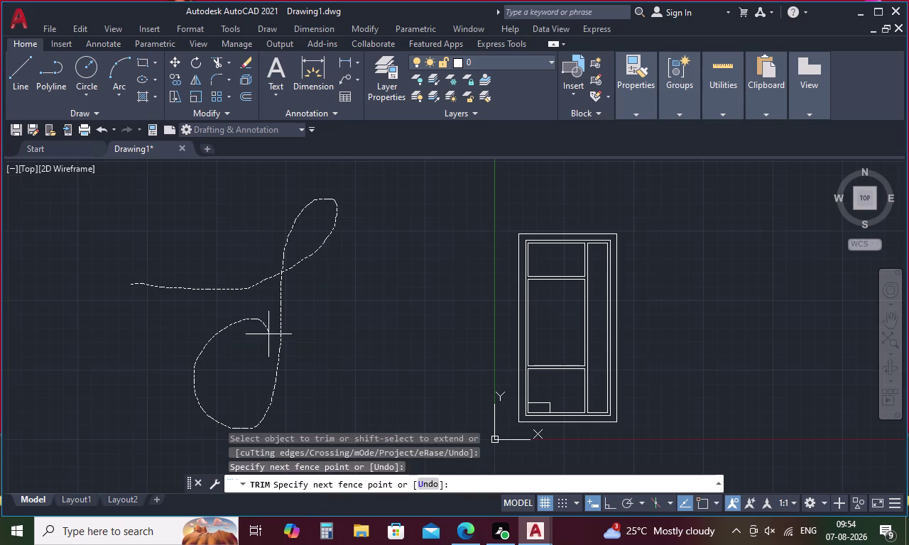
drag(268, 331, 272, 346)
drag(105, 266, 166, 327)
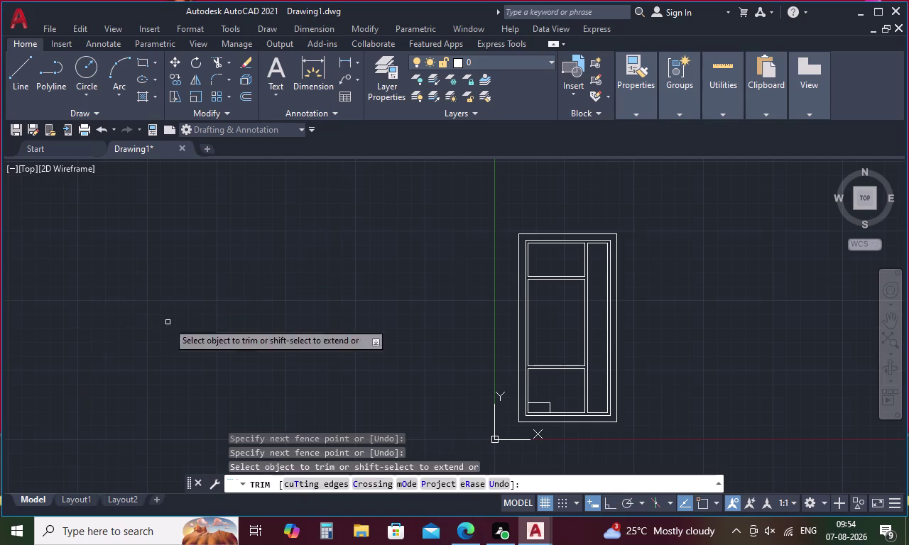
drag(112, 296, 224, 334)
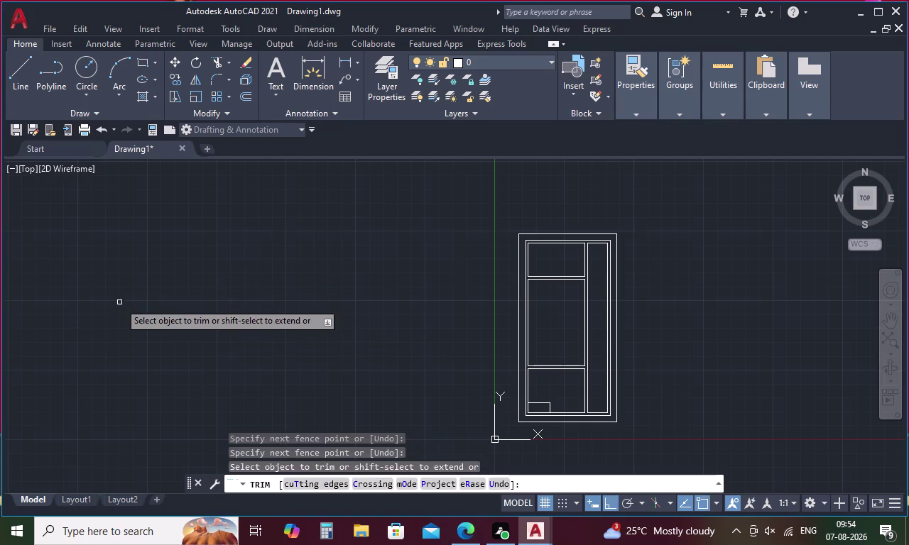
drag(117, 295, 202, 374)
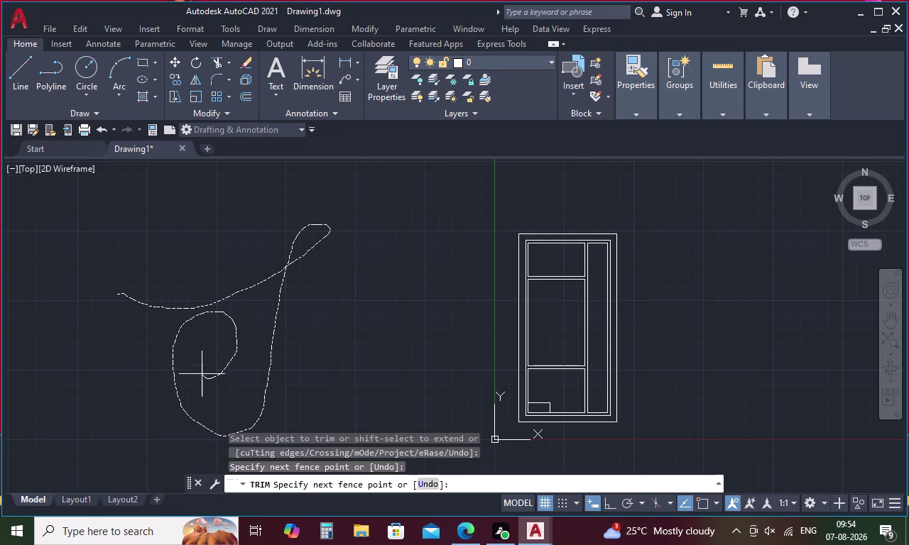
drag(202, 375, 201, 357)
drag(185, 295, 97, 266)
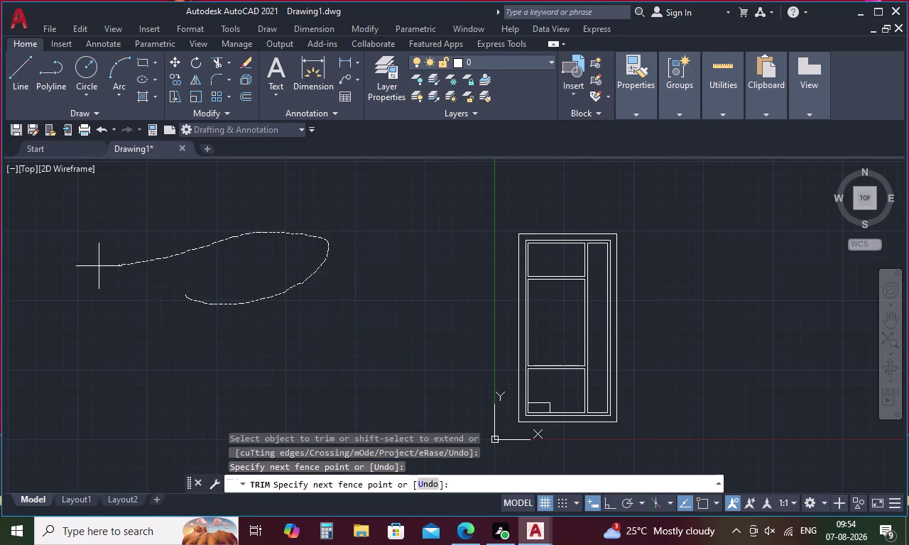
drag(97, 267, 288, 283)
drag(200, 301, 445, 239)
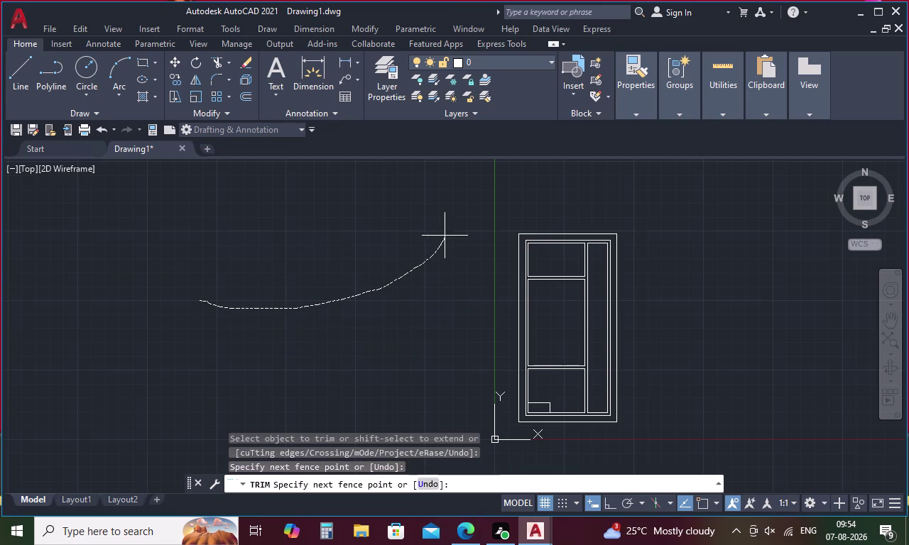
drag(444, 238, 407, 298)
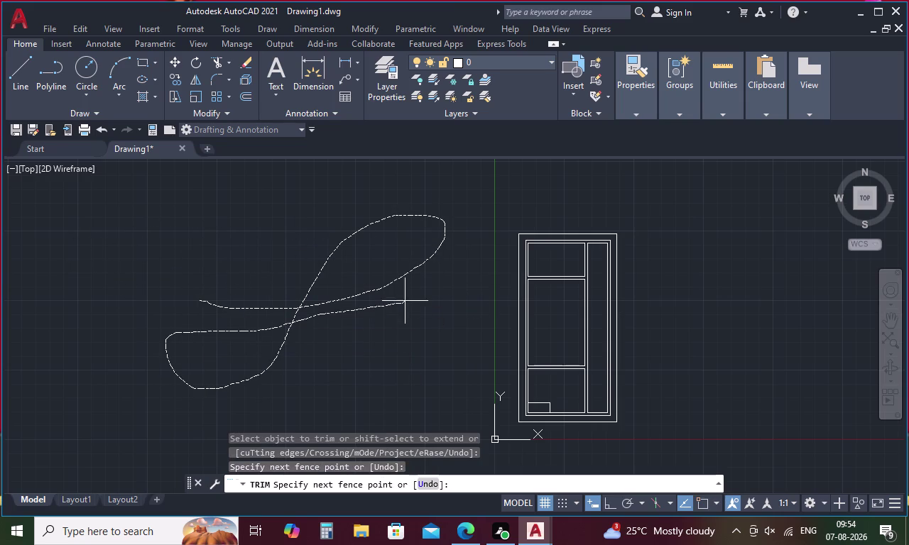
drag(407, 297, 240, 291)
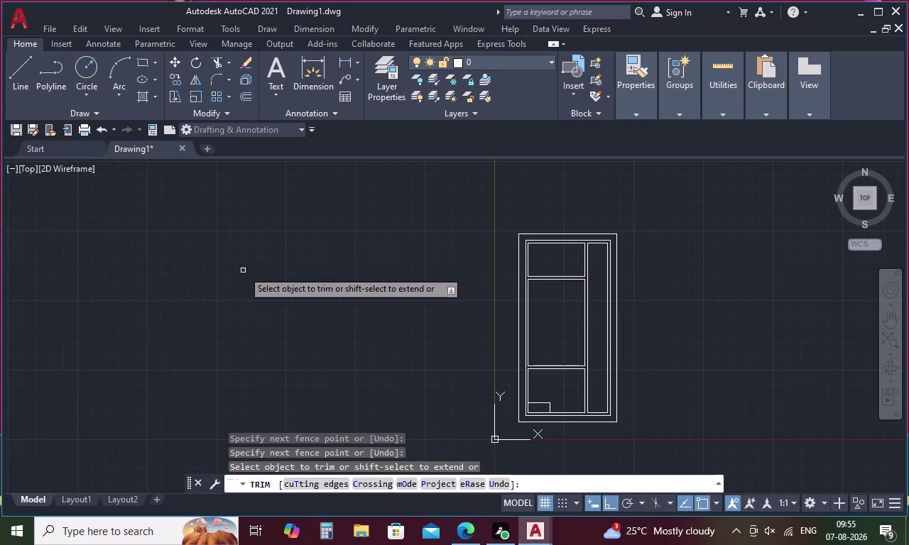
drag(223, 272, 100, 269)
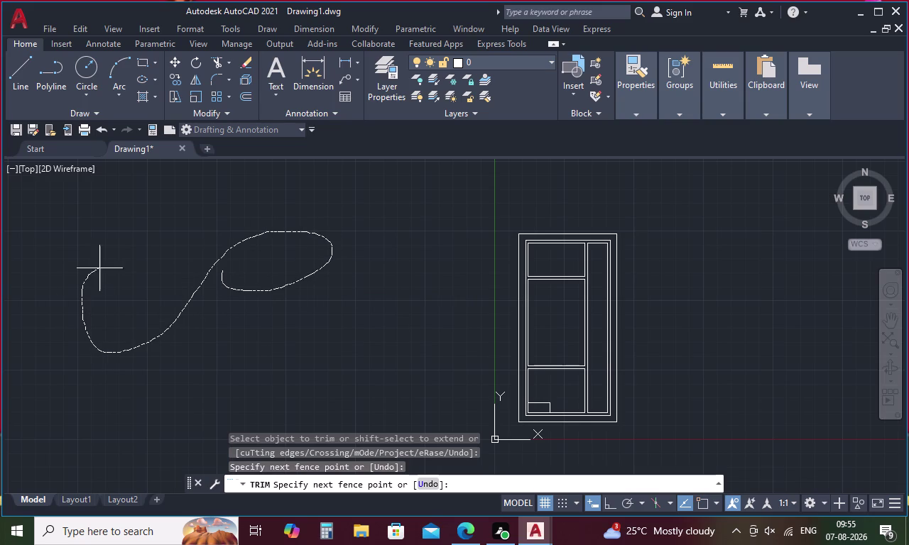
drag(99, 268, 193, 282)
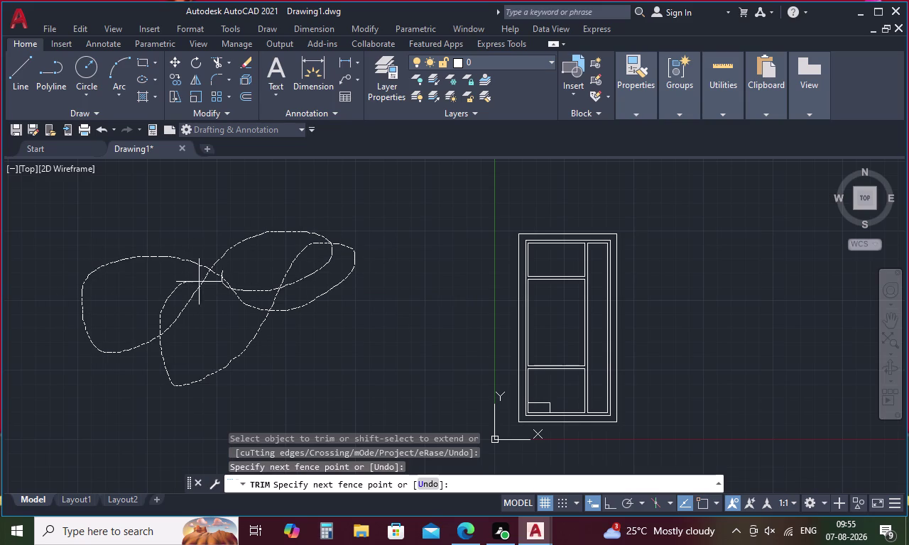
drag(192, 282, 208, 302)
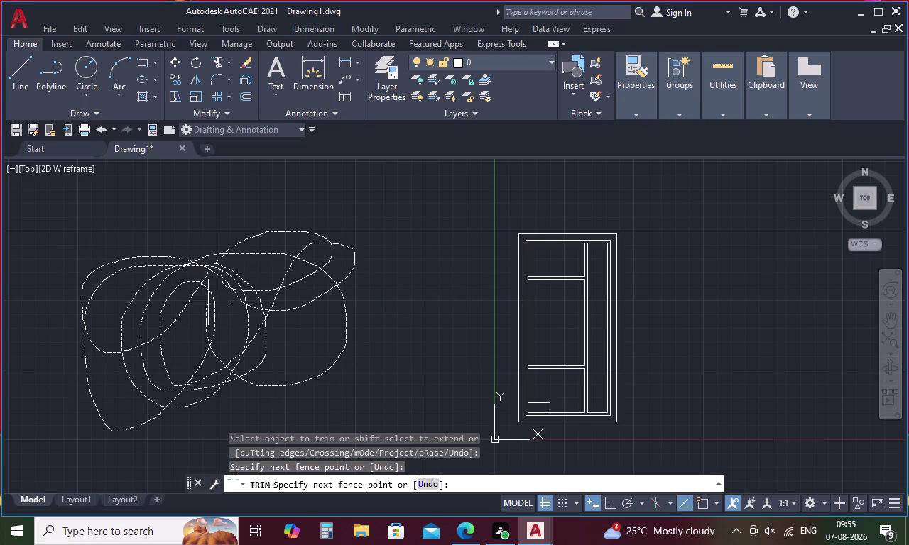
drag(208, 303, 127, 256)
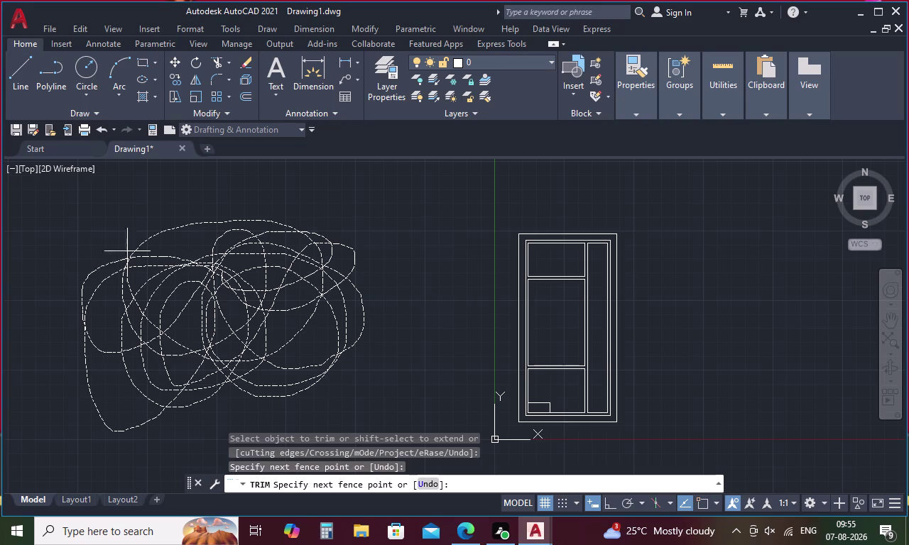
drag(127, 256, 260, 187)
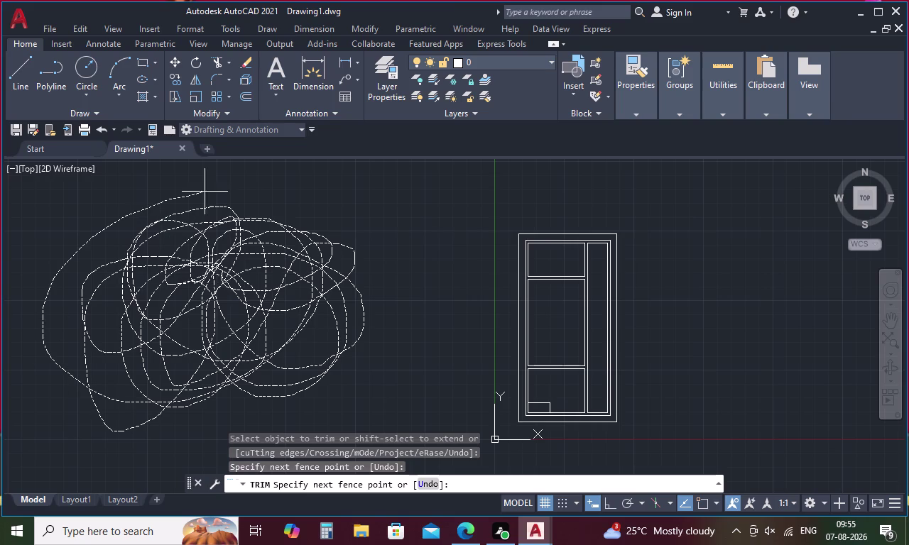
drag(260, 186, 131, 381)
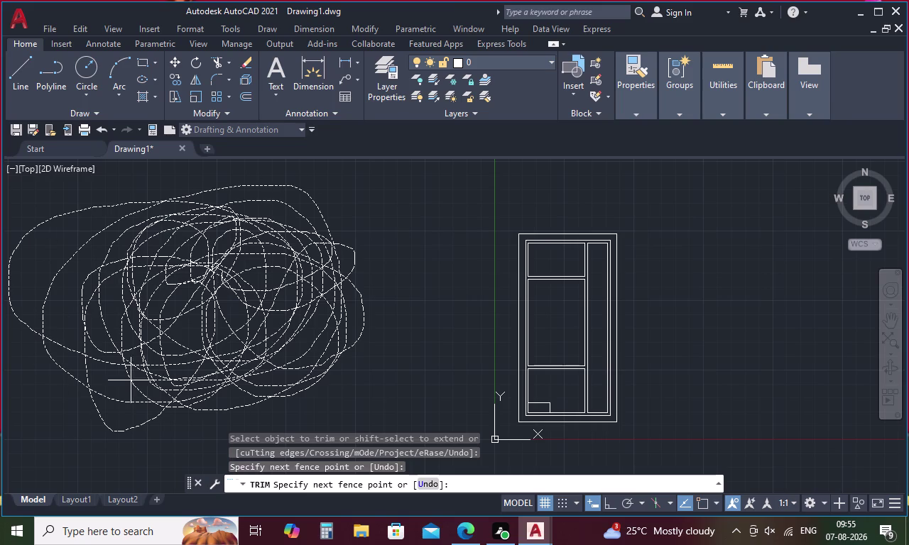
drag(131, 381, 125, 204)
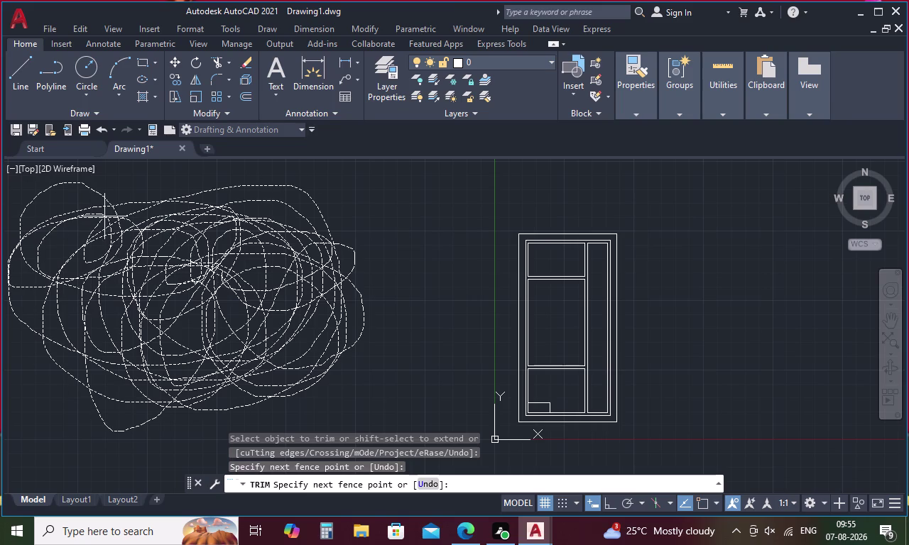
drag(124, 204, 300, 220)
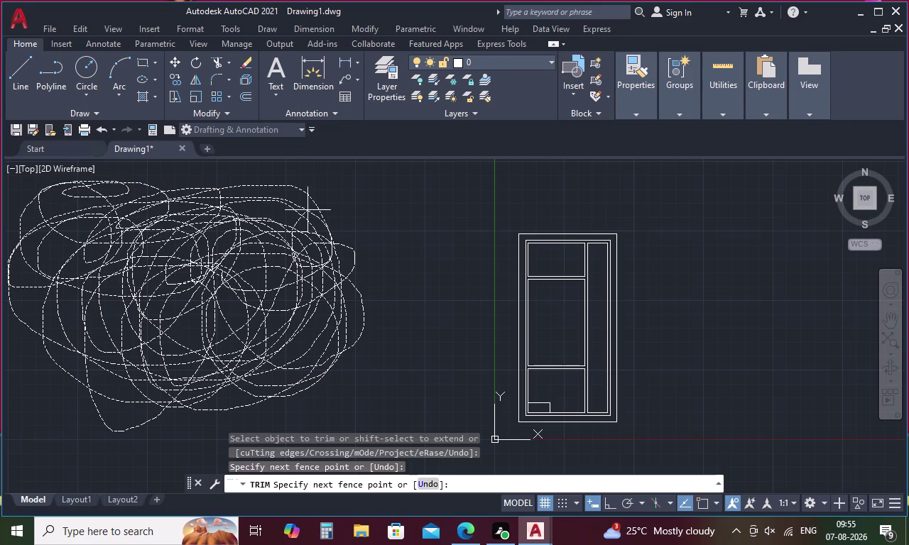
drag(299, 219, 433, 321)
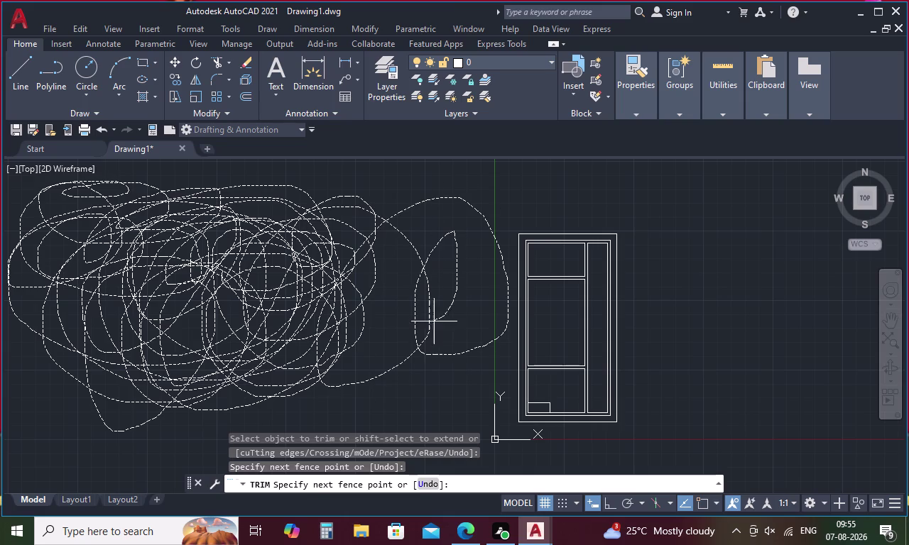
drag(434, 321, 456, 250)
drag(453, 242, 279, 399)
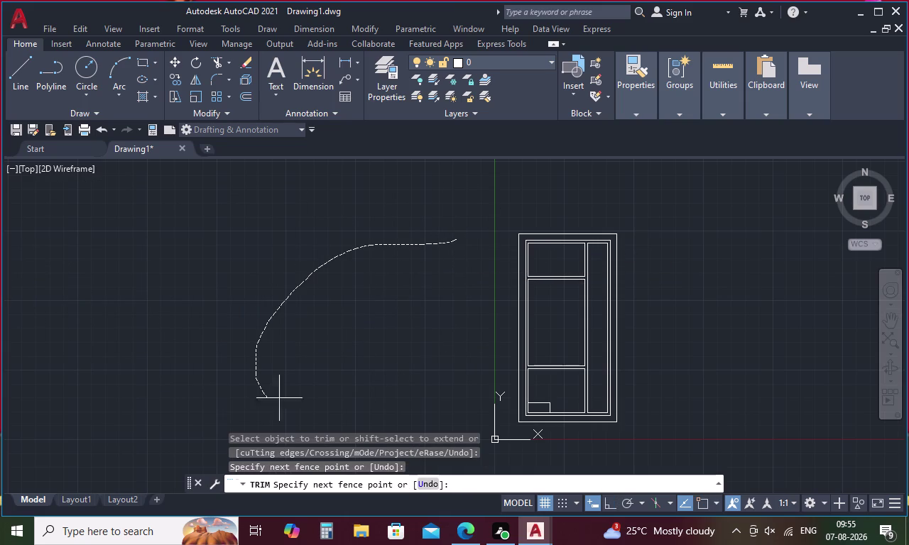
drag(279, 398, 300, 255)
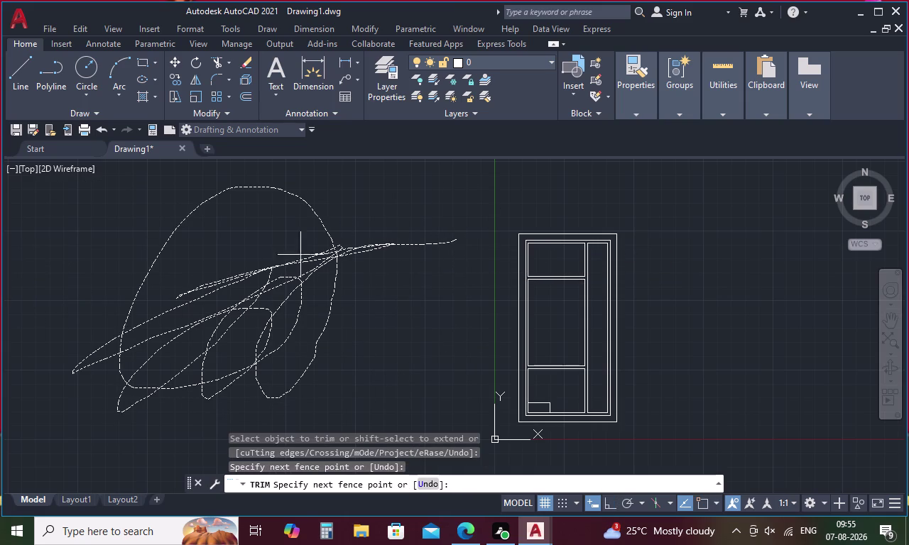
drag(300, 255, 382, 164)
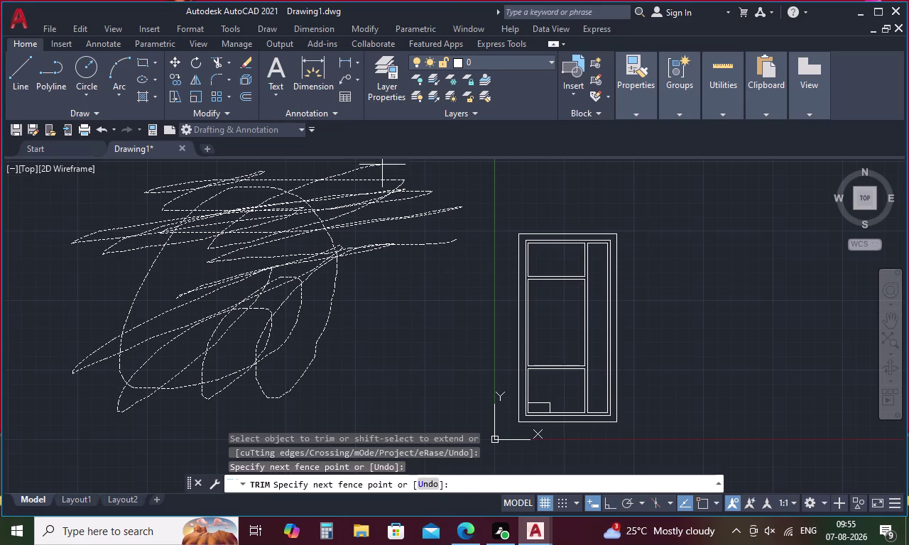
drag(382, 165, 250, 156)
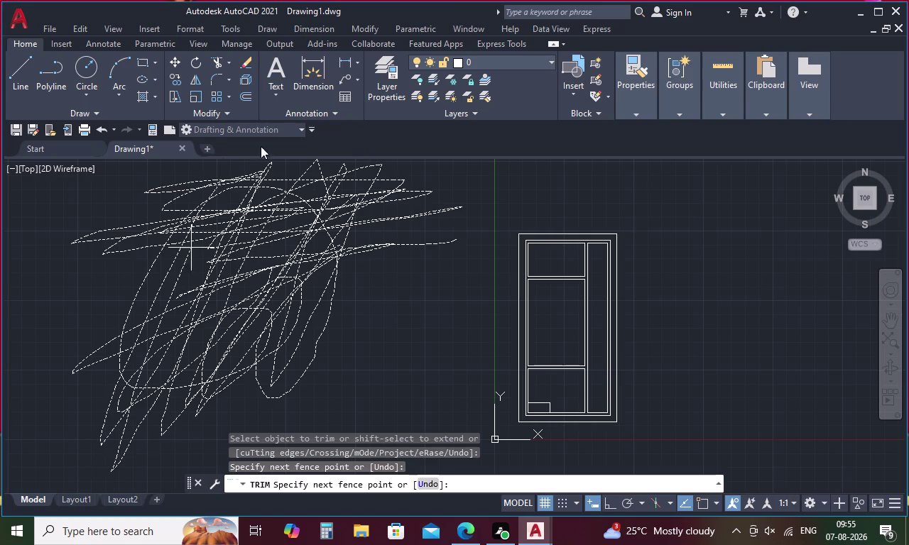
drag(250, 156, 423, 251)
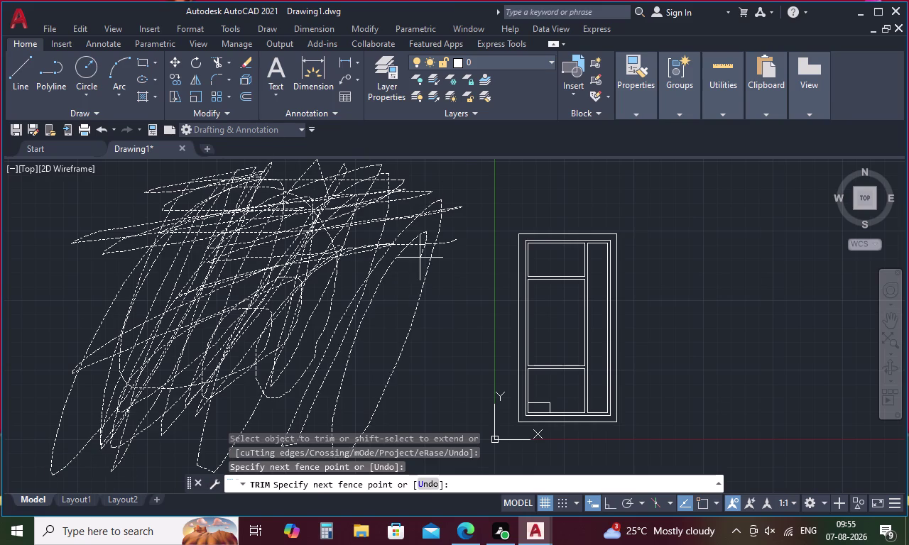
drag(423, 250, 418, 262)
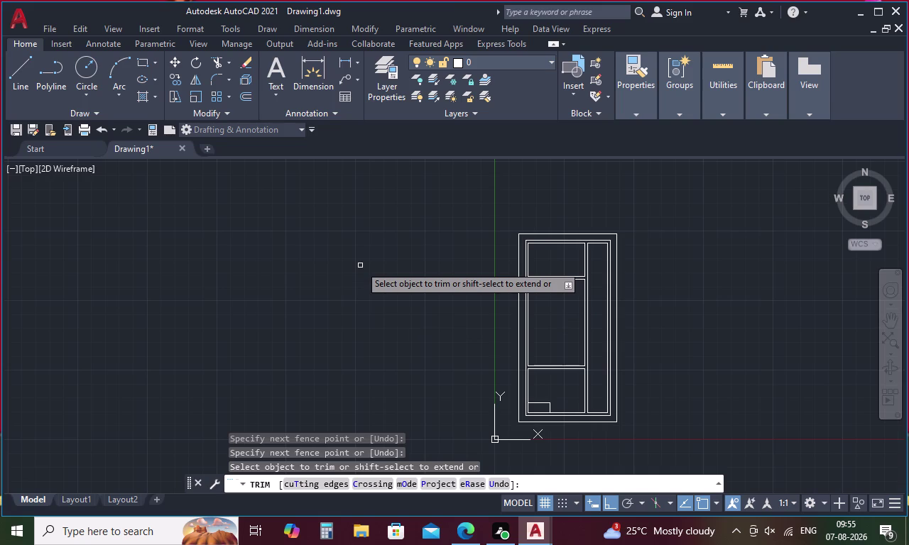
key(Escape)
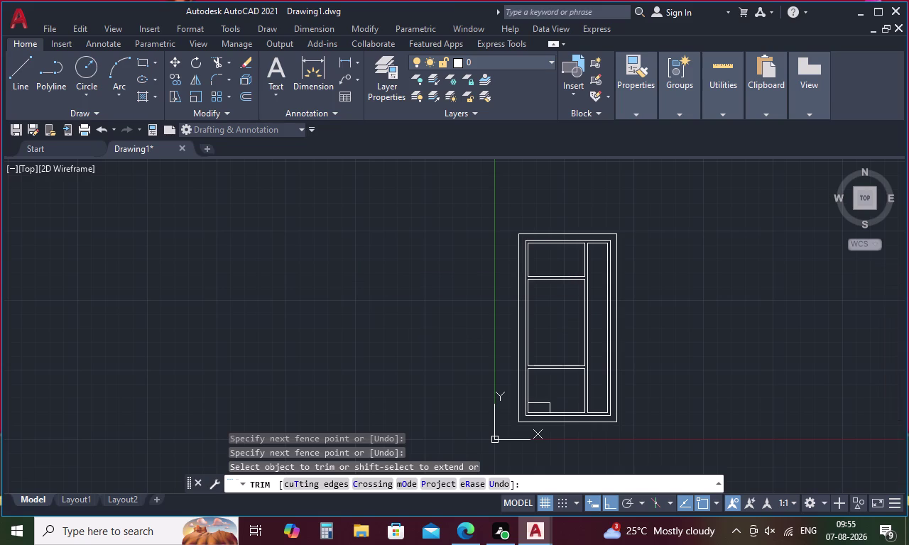
Pan and zoom onto the small bottom-left corner box and begin selecting it.
middle_drag(568, 330, 504, 301)
scroll(up, 3)
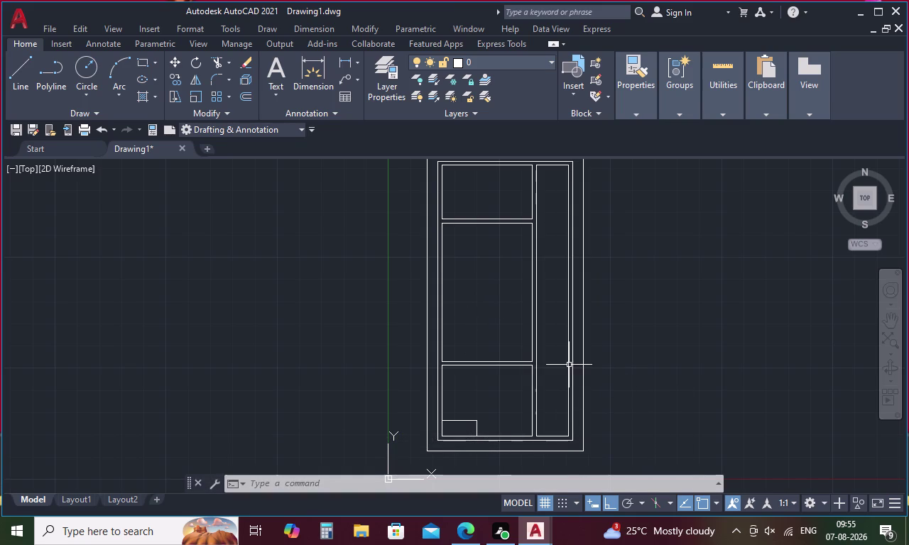
middle_drag(556, 367, 560, 389)
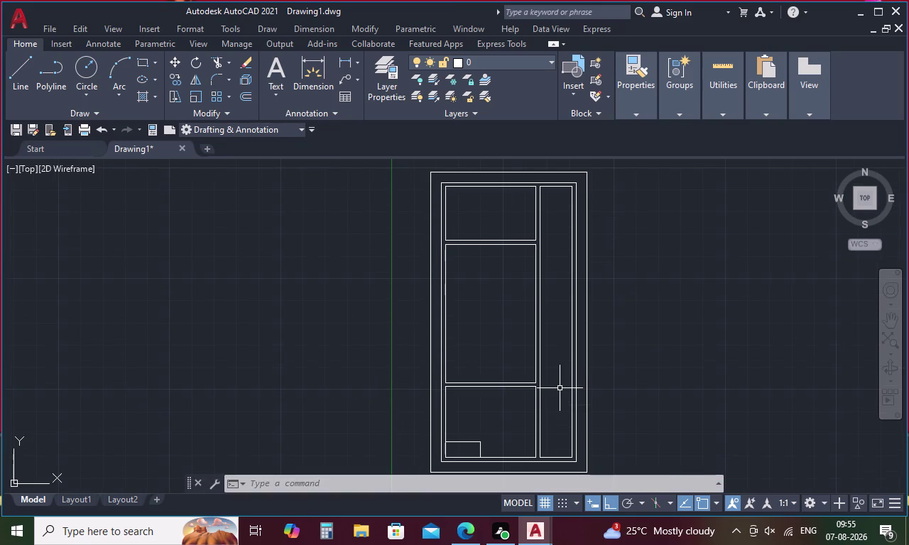
middle_drag(559, 388, 567, 340)
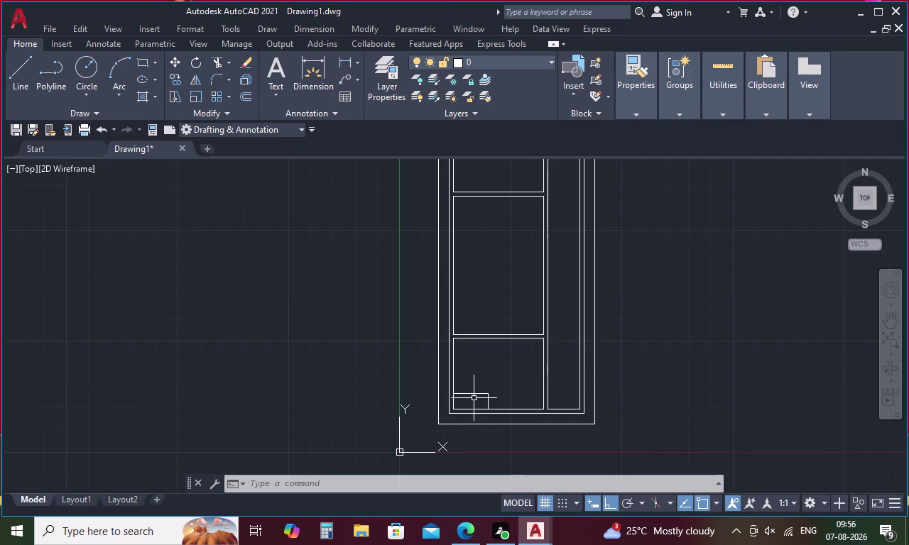
middle_drag(479, 397, 480, 334)
scroll(up, 3)
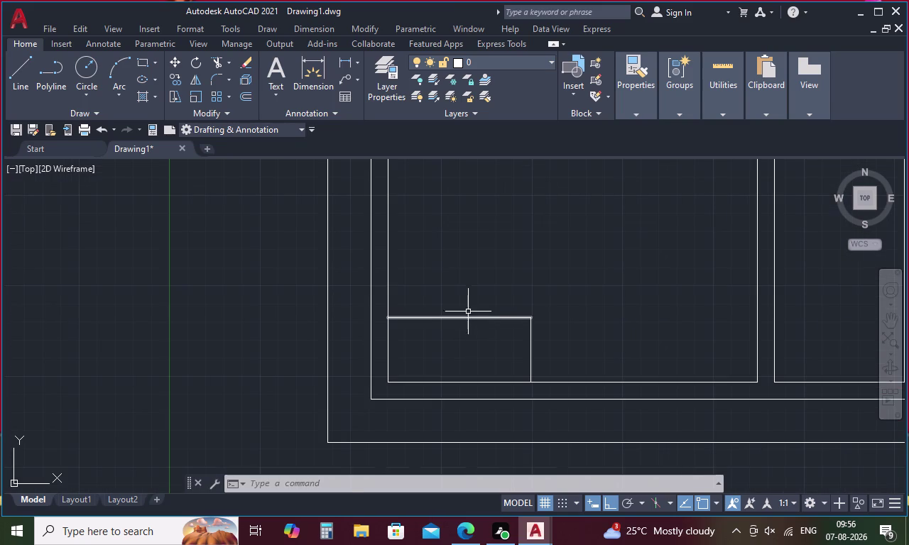
drag(468, 304, 561, 362)
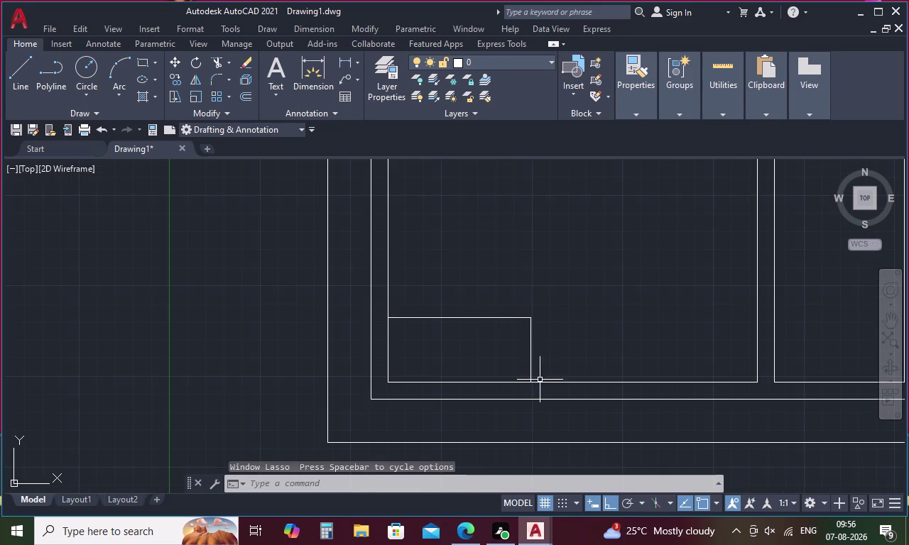
Mirror the corner box lines upward across its top edge, keeping the originals.
drag(547, 359, 460, 294)
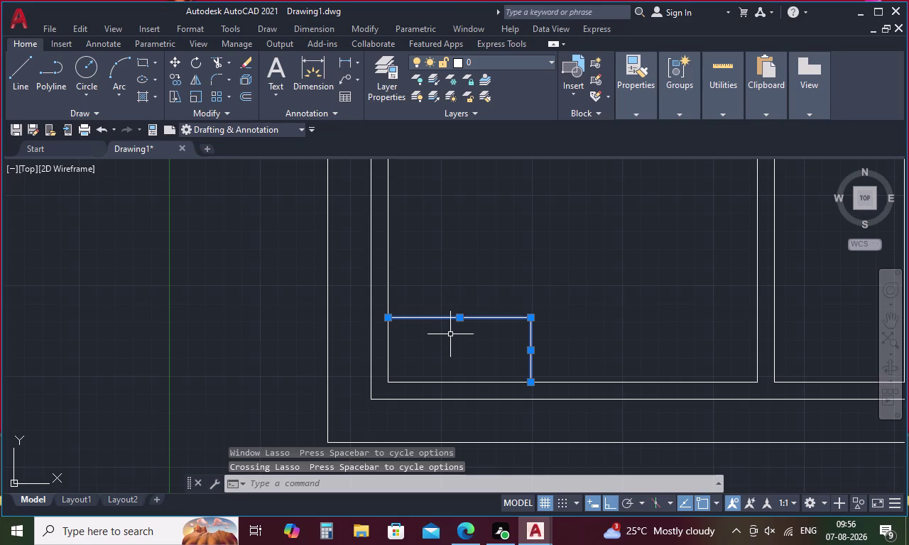
right_click(449, 336)
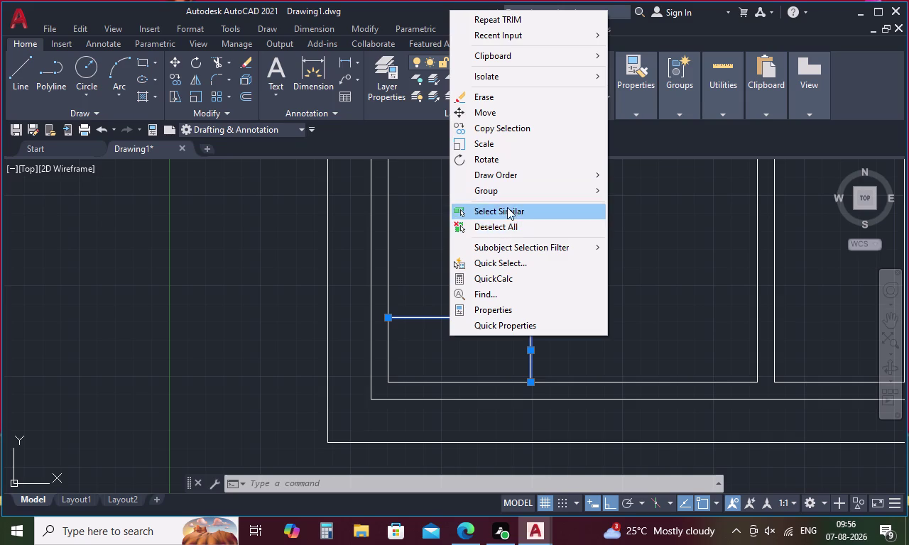
key(Escape)
text(MI)
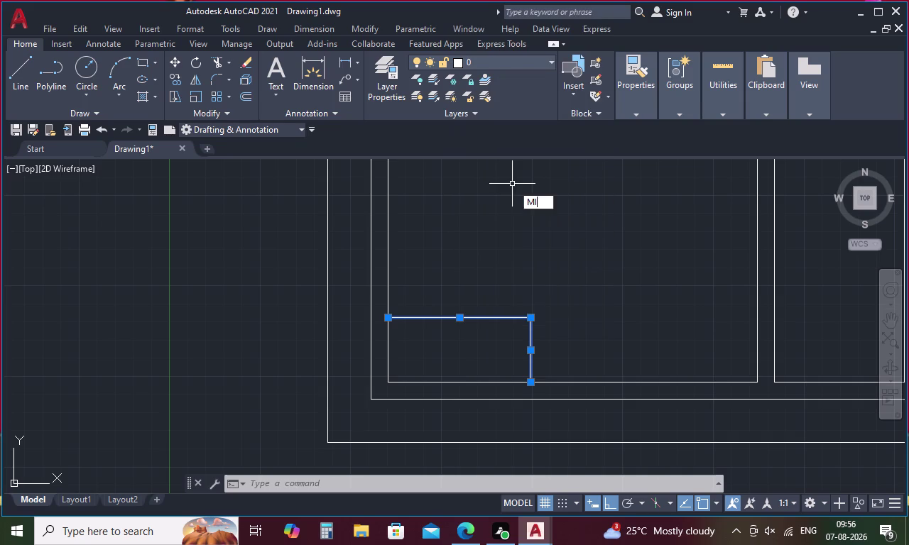
key(space)
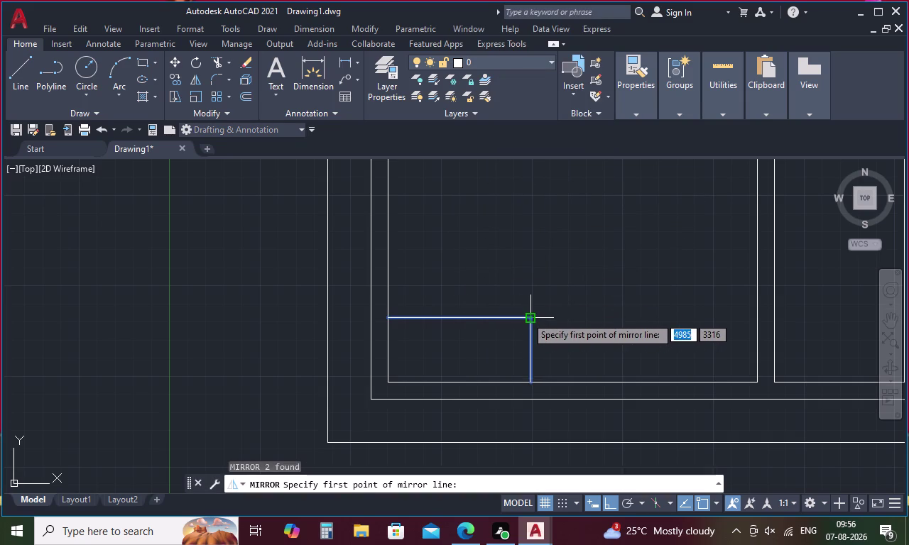
click(526, 317)
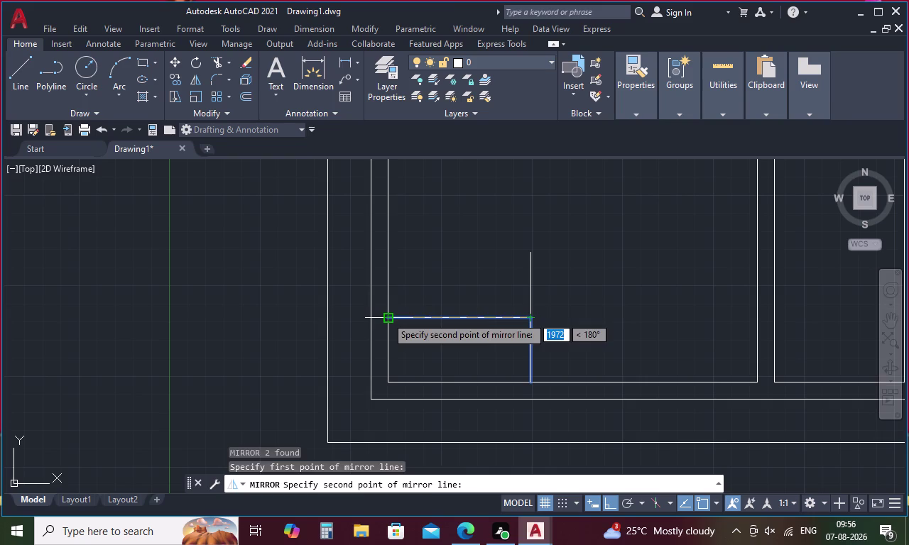
click(386, 317)
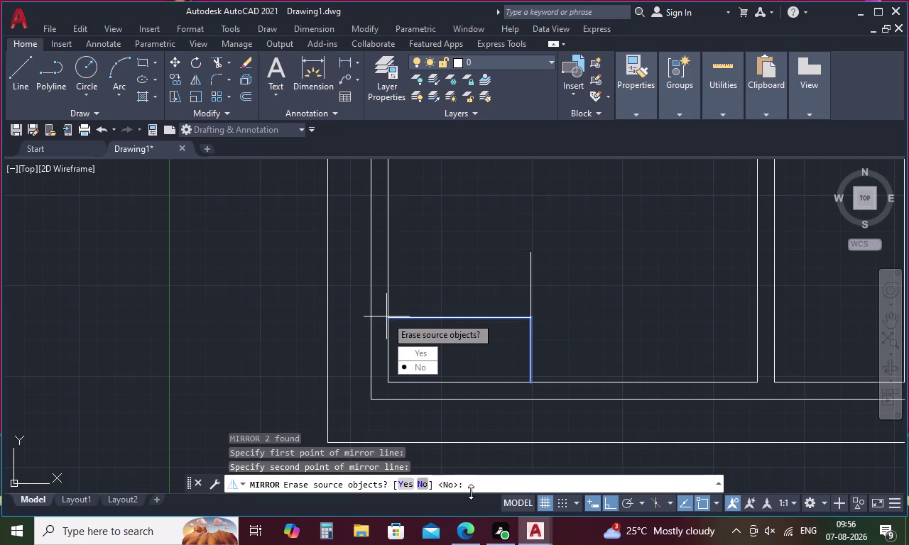
click(425, 483)
Select the mirrored vertical line and the horizontal rail.
drag(556, 247, 468, 312)
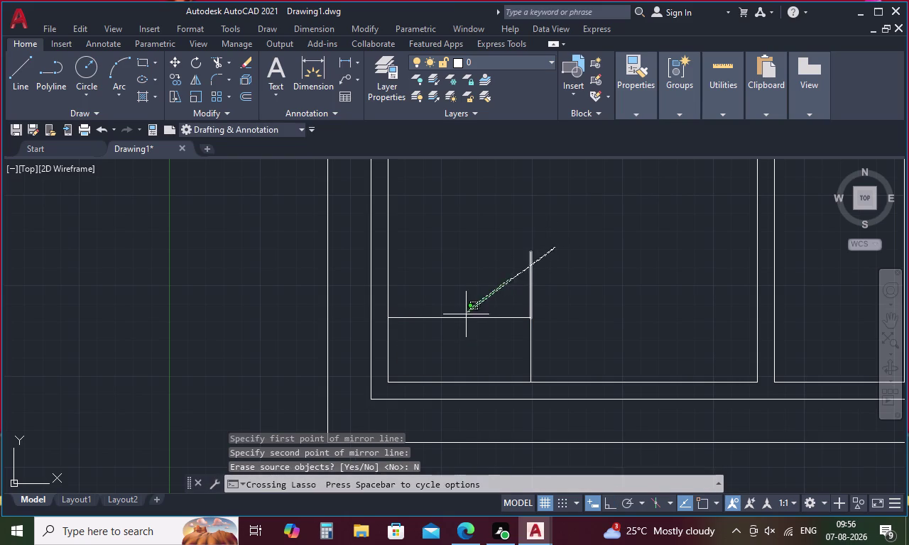
drag(467, 313, 466, 316)
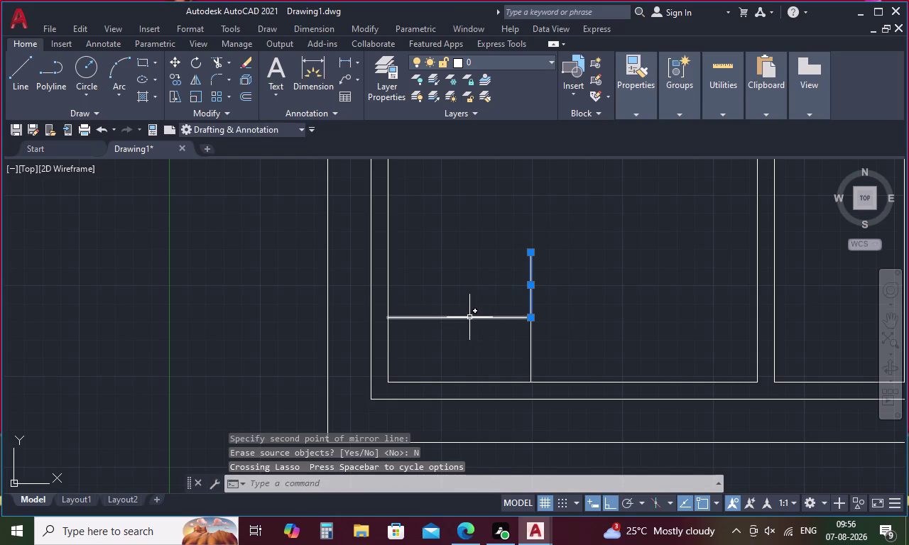
click(470, 317)
Copy the selected rail lines up to the lower panel's top edge.
right_click(481, 270)
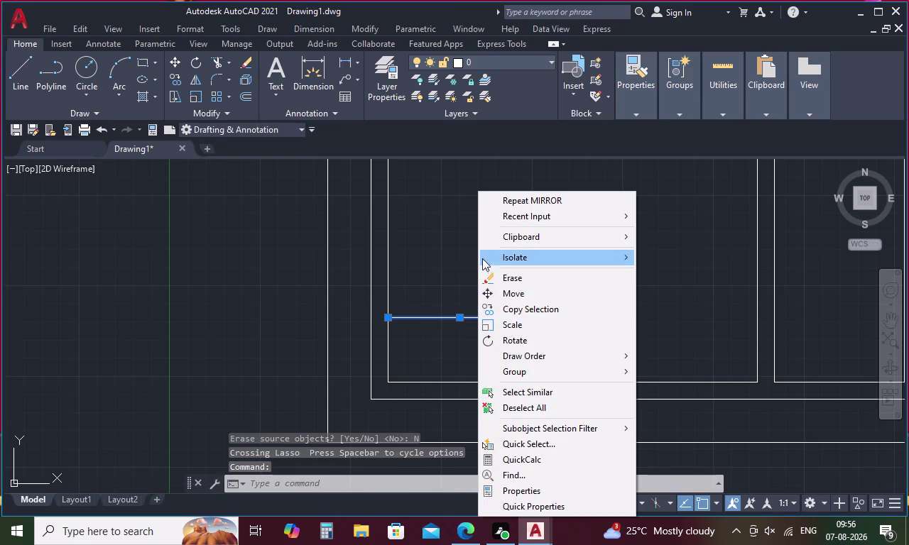
click(514, 309)
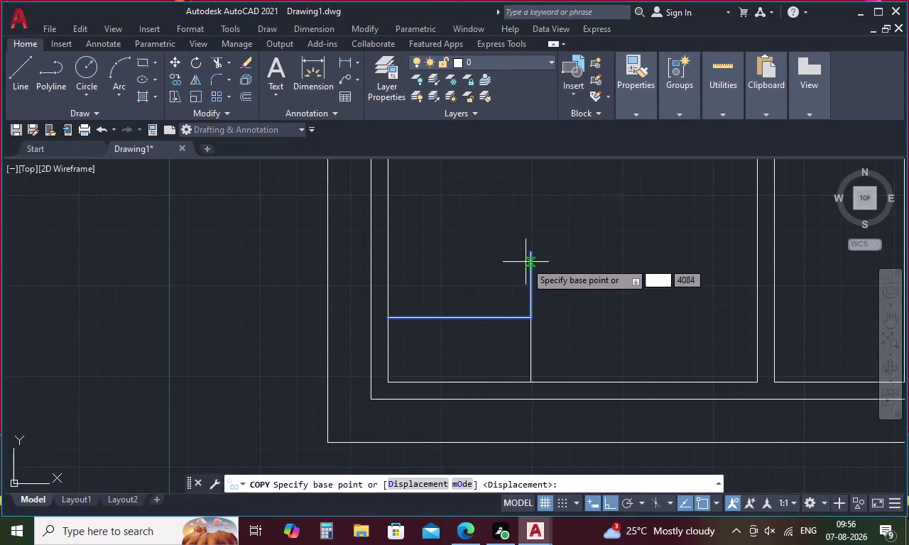
click(529, 254)
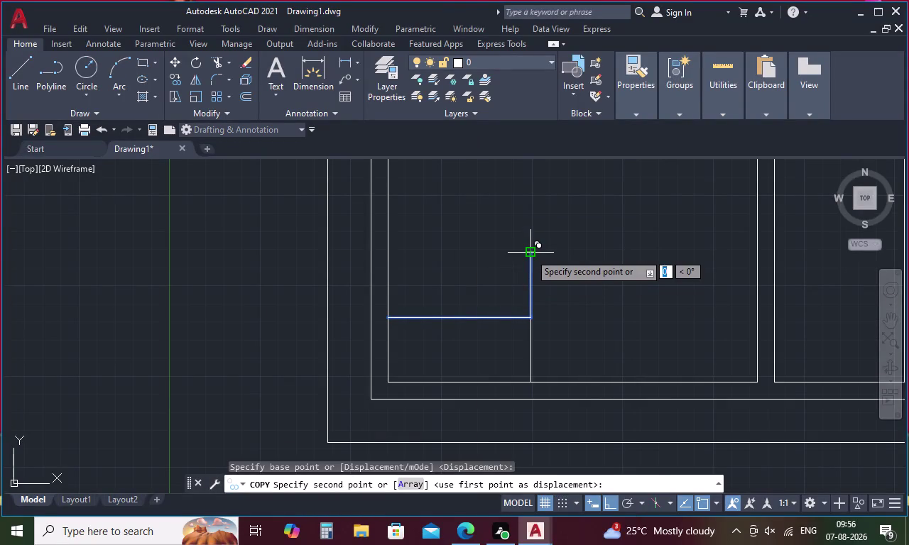
scroll(down, 3)
middle_drag(529, 245, 528, 288)
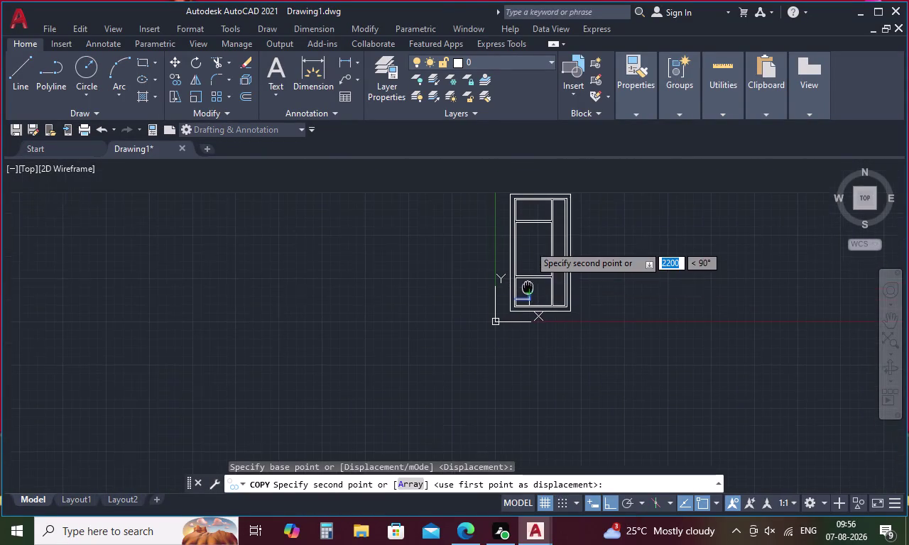
middle_drag(528, 288, 527, 292)
scroll(up, 3)
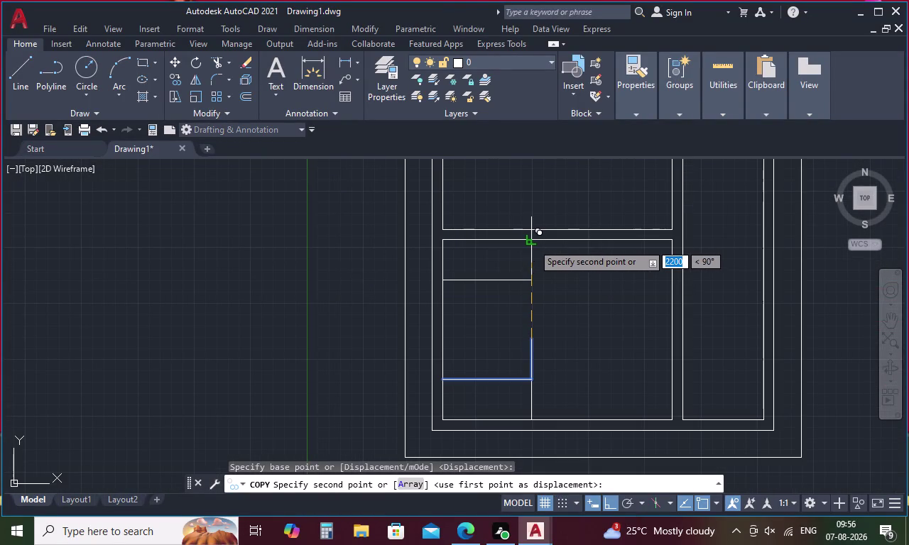
click(533, 243)
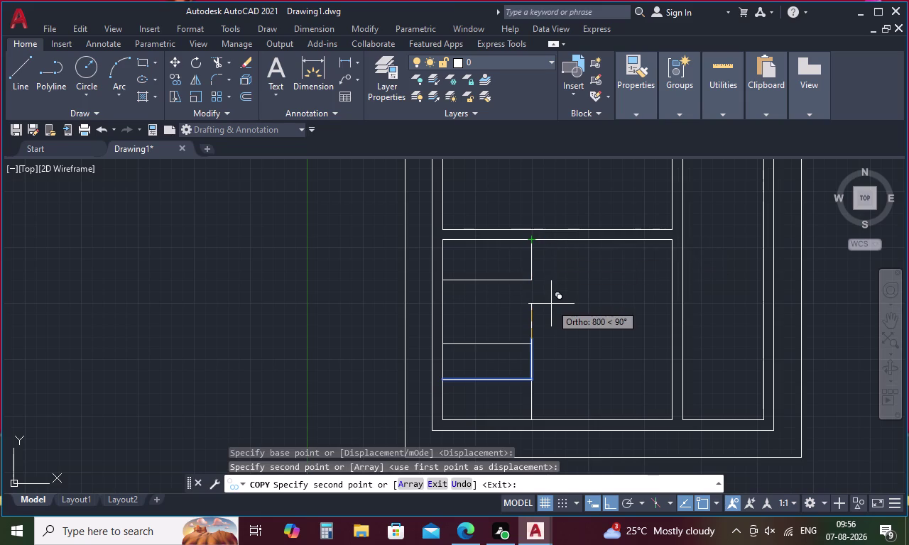
key(Escape)
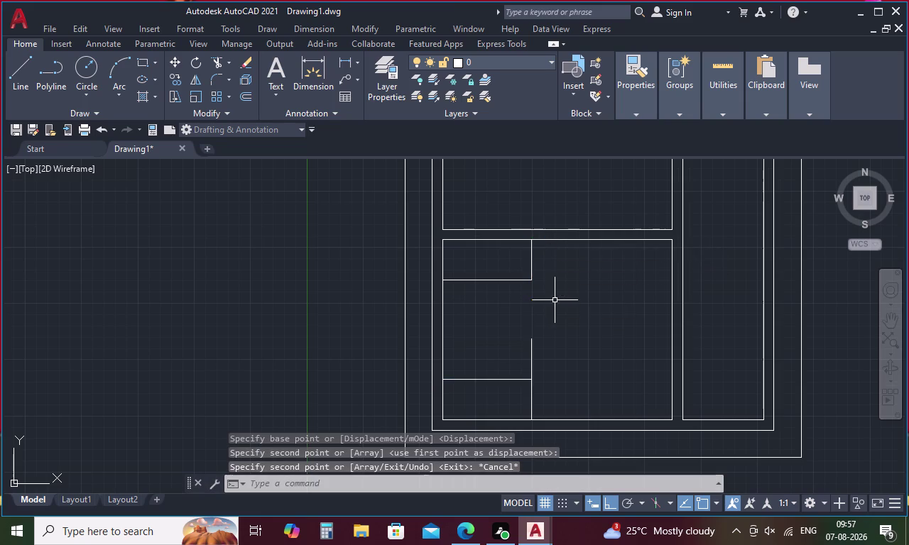
Erase the leftover vertical stub, undo an accidental erase, and select the bottom corner lines.
click(531, 356)
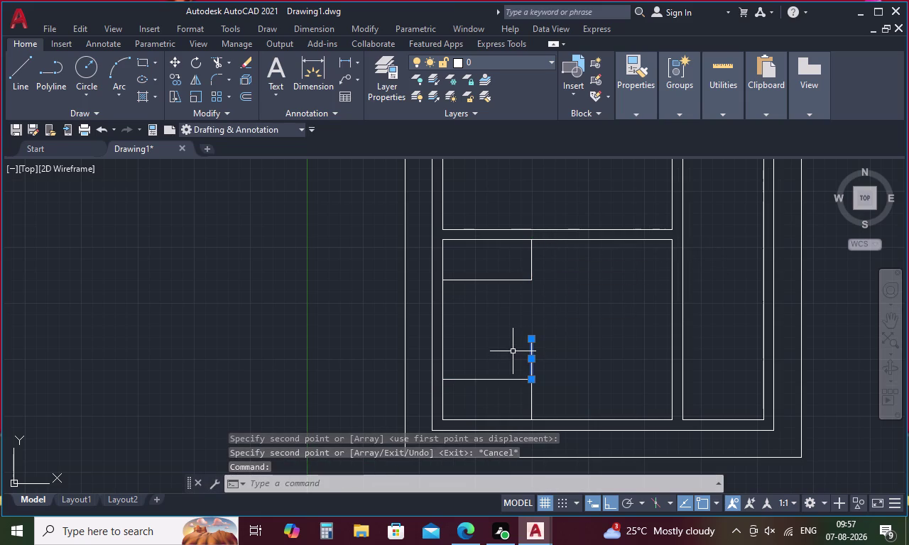
key(Delete)
click(495, 377)
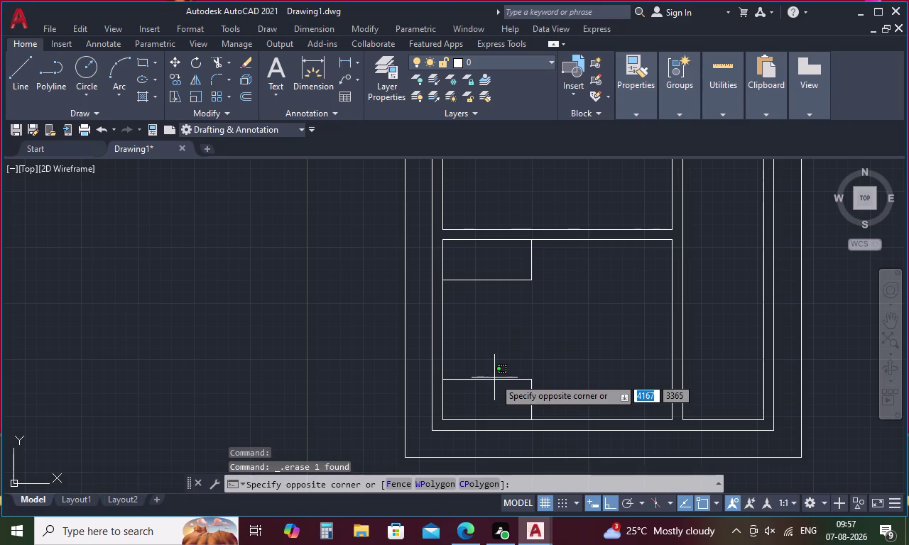
click(494, 382)
key(Delete)
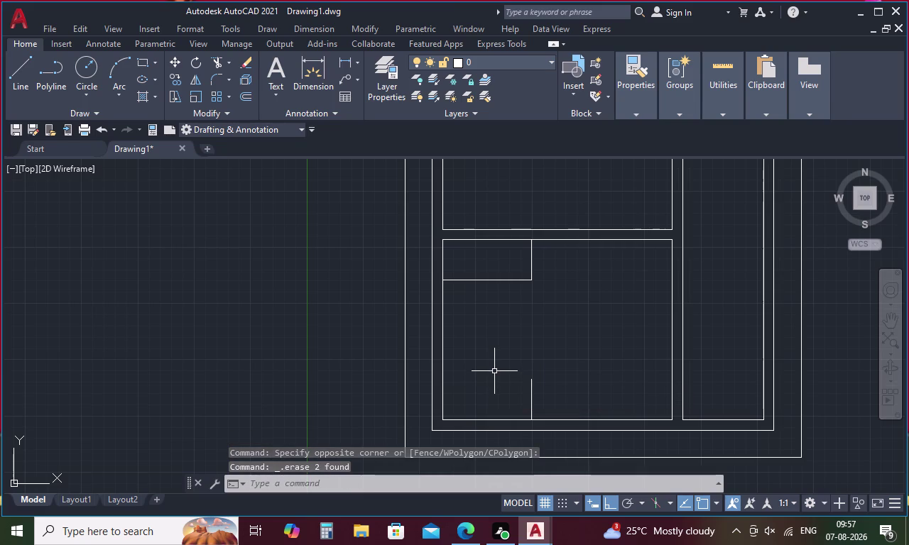
key(ctrl+z)
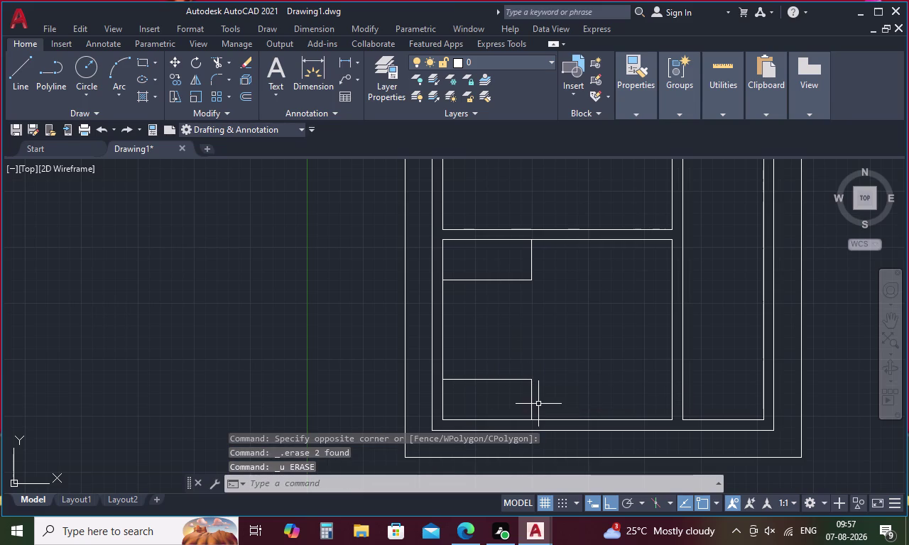
drag(538, 404, 470, 363)
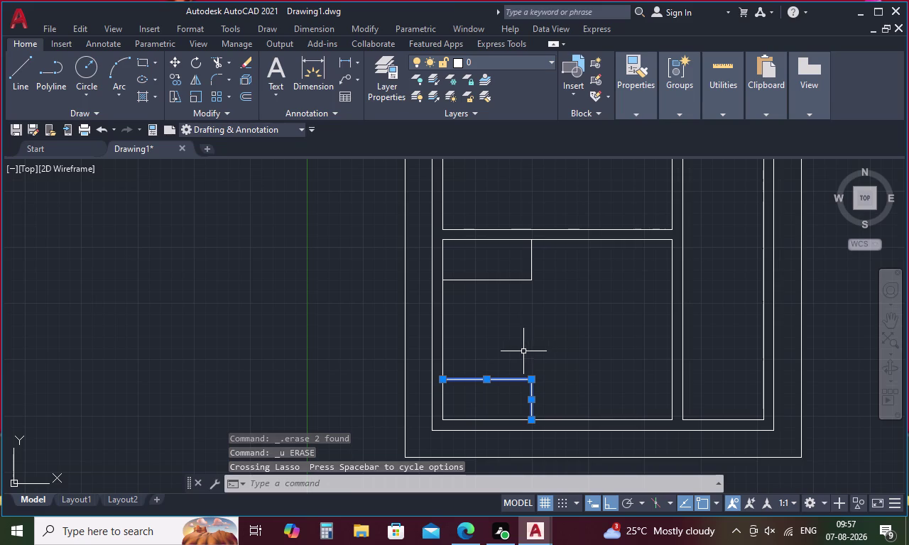
Copy the bottom corner rail from its bottom end up to the upper panel's bottom edge.
right_click(569, 332)
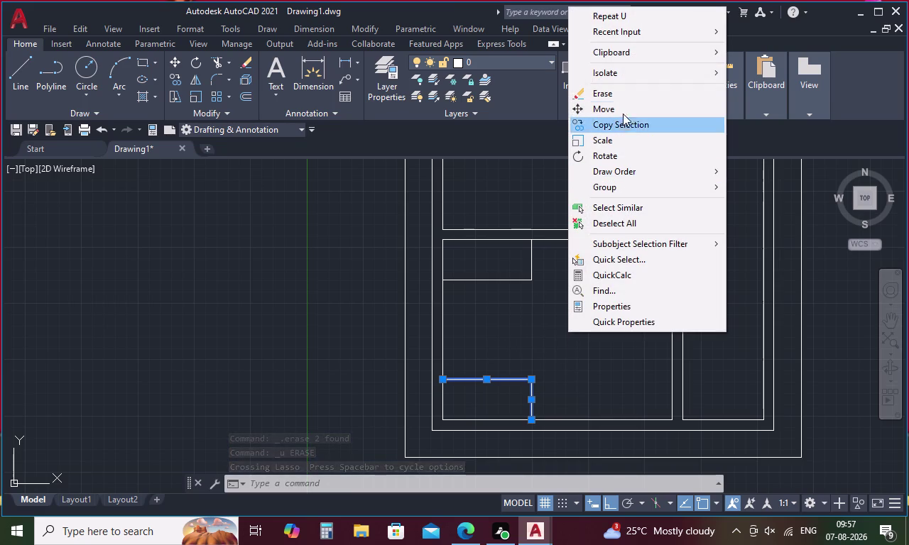
click(628, 121)
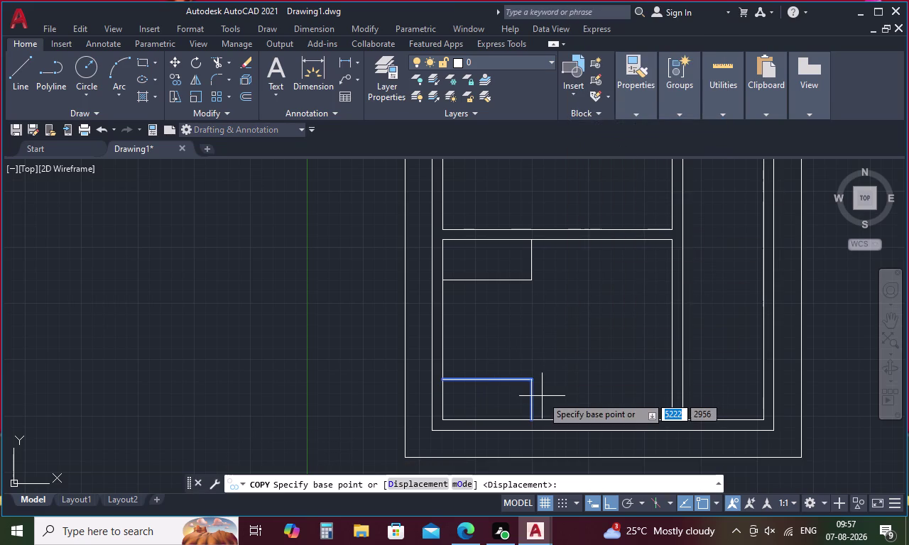
click(530, 419)
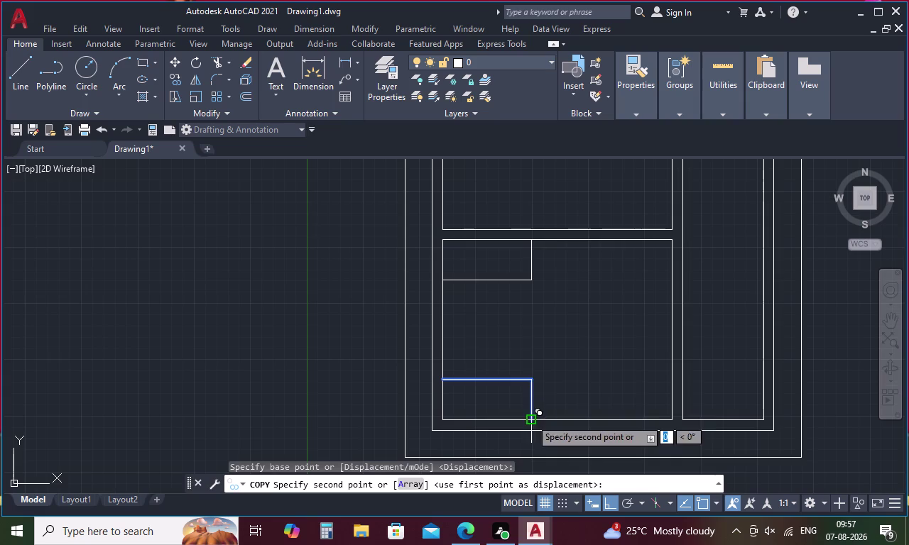
scroll(up, 3)
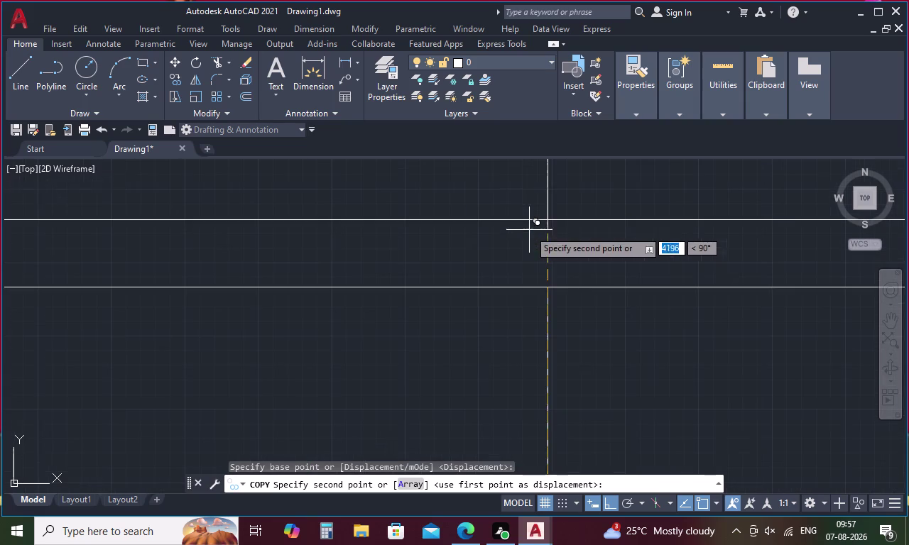
click(546, 221)
scroll(down, 3)
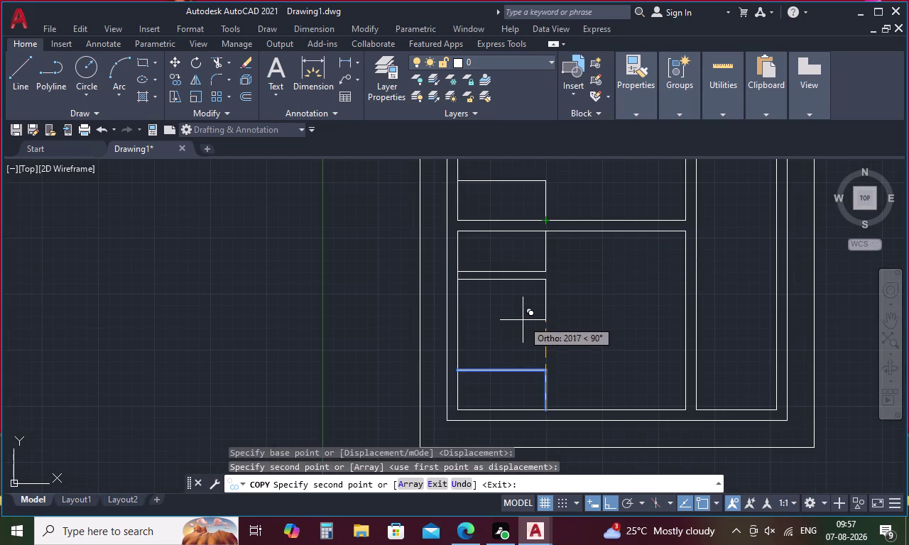
key(Escape)
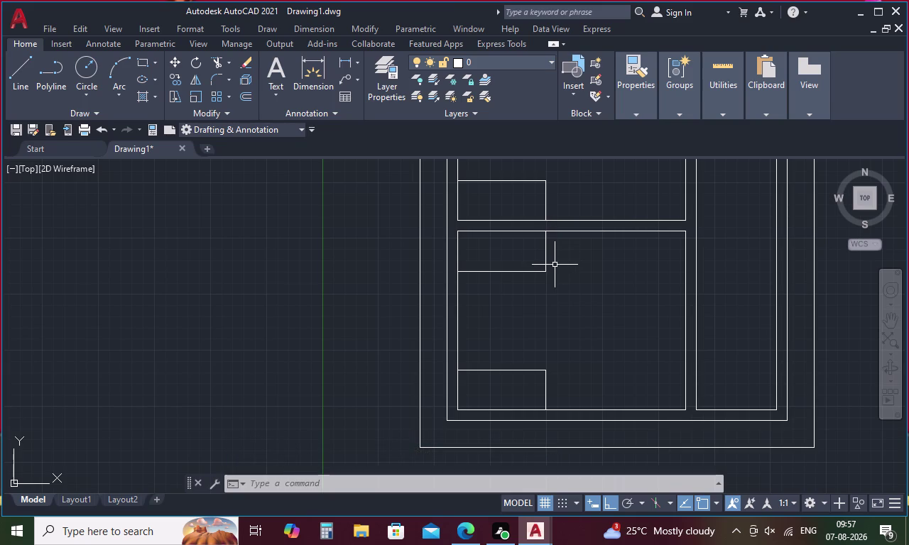
Select the lower panel's top corner rail and begin copying it from its top corner.
middle_drag(555, 266, 553, 298)
drag(569, 285, 532, 288)
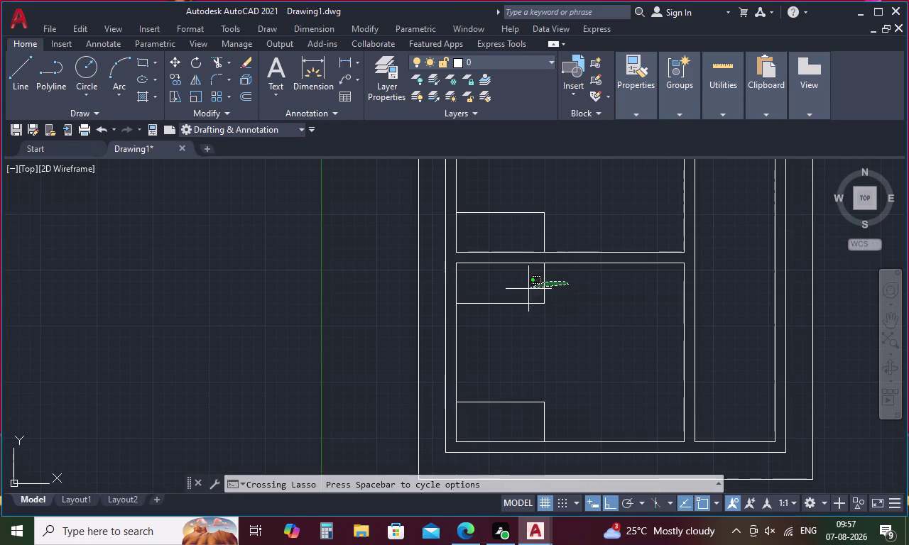
drag(532, 288, 492, 309)
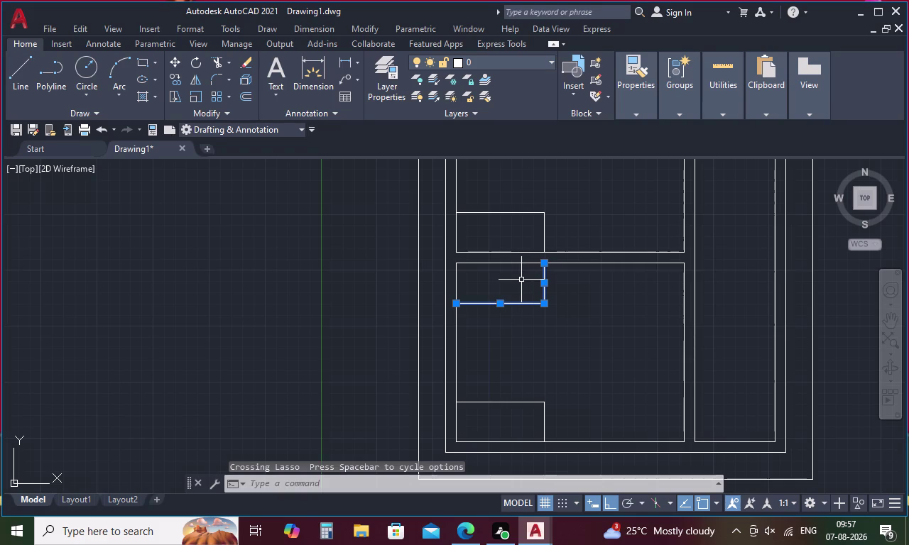
right_click(520, 281)
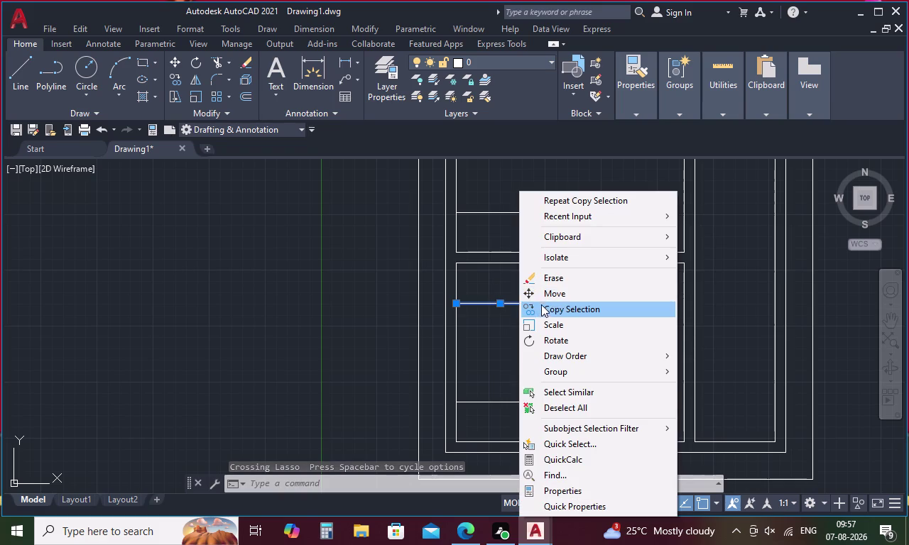
click(541, 308)
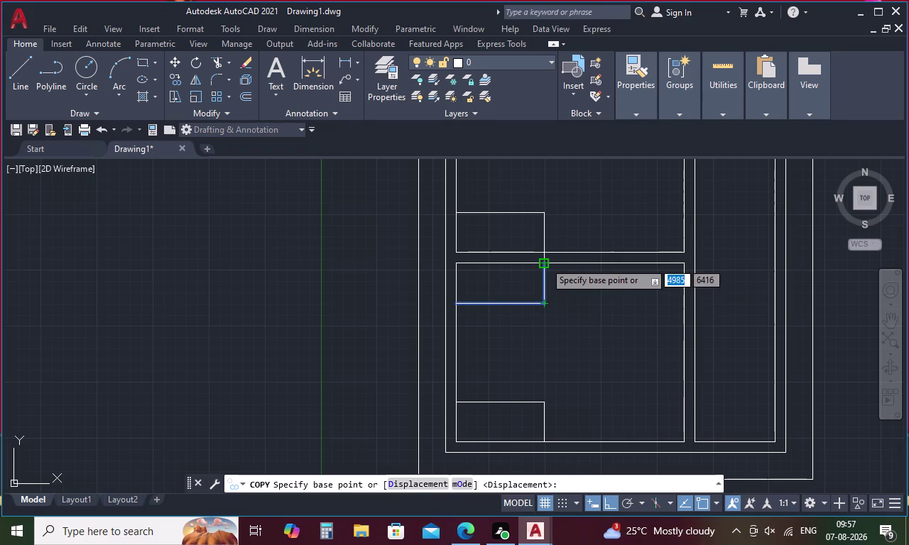
click(545, 262)
scroll(down, 3)
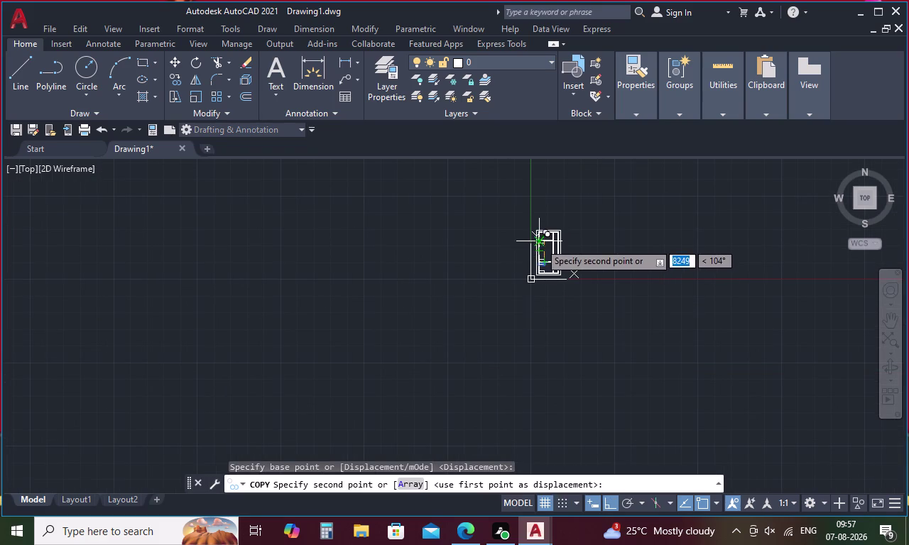
middle_drag(540, 243, 530, 284)
scroll(up, 3)
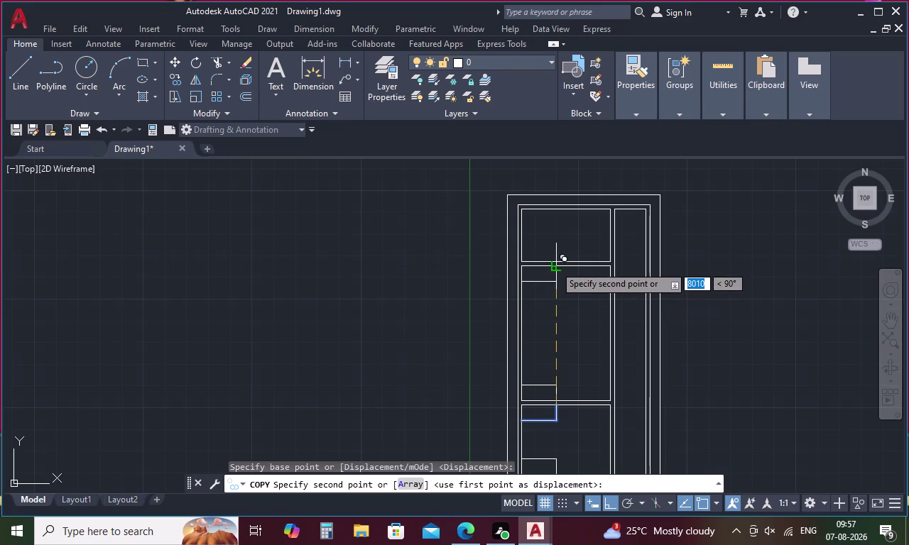
scroll(up, 3)
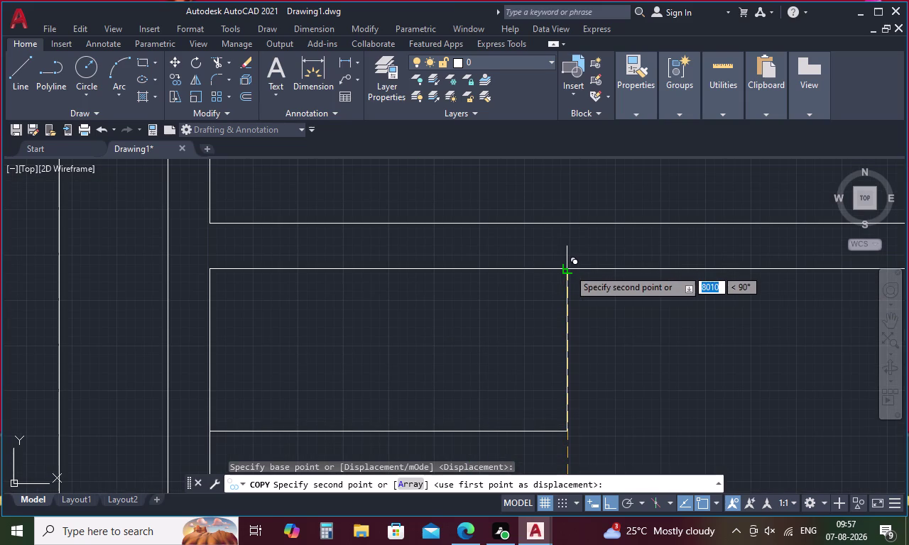
click(569, 269)
scroll(down, 3)
key(Escape)
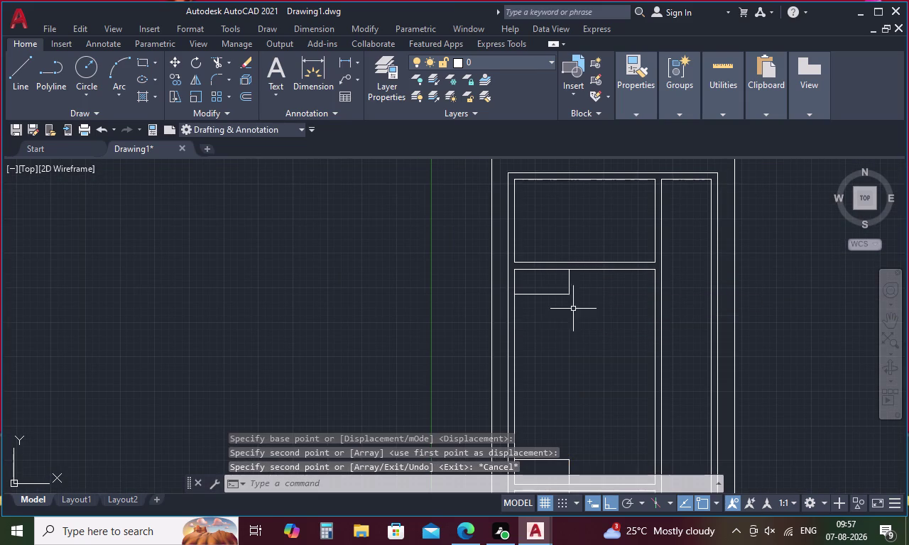
scroll(down, 3)
middle_drag(564, 340, 434, 276)
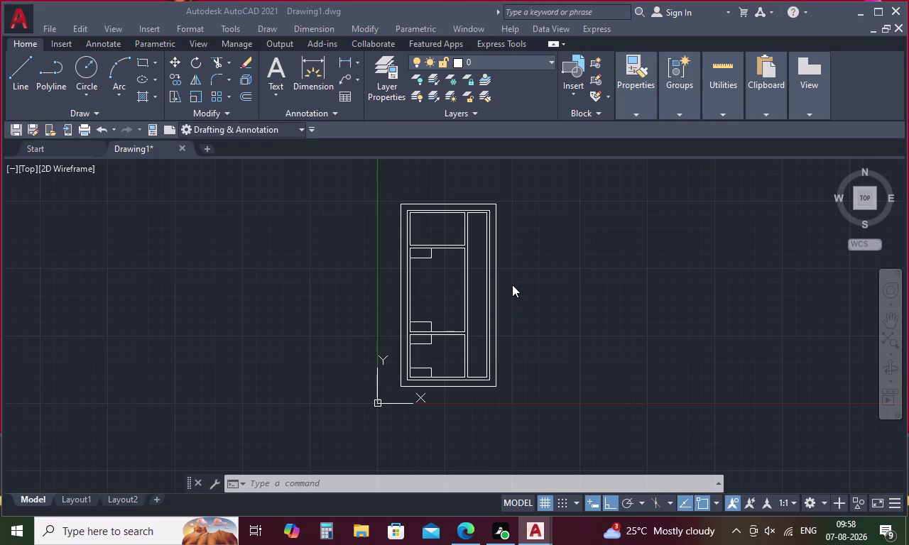
scroll(up, 3)
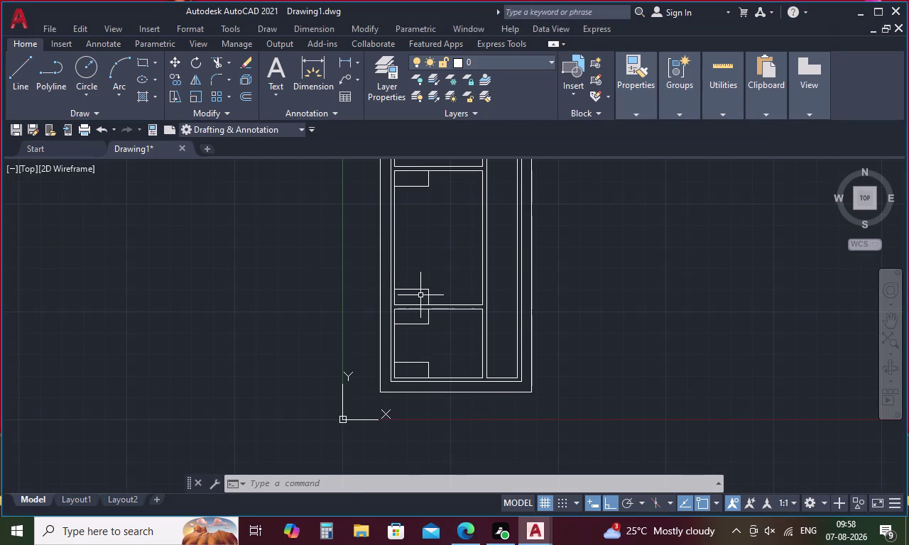
scroll(up, 3)
Mirror the small rectangle's top and side edges about a vertical line, keeping the originals.
drag(403, 253, 485, 309)
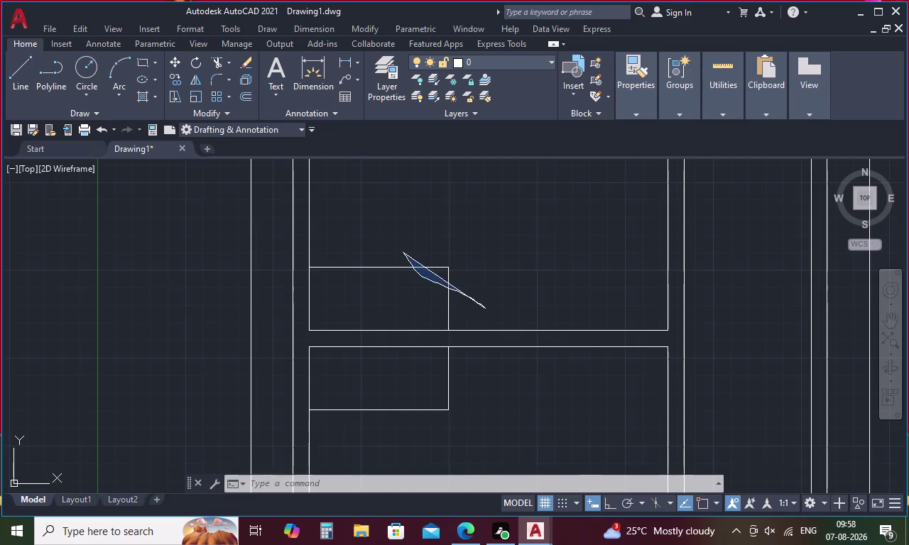
drag(486, 309, 419, 240)
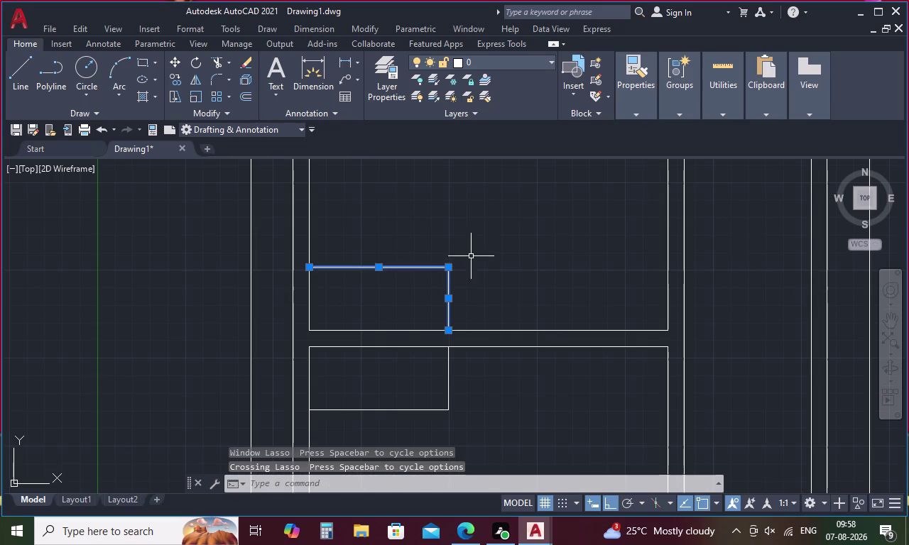
right_click(488, 257)
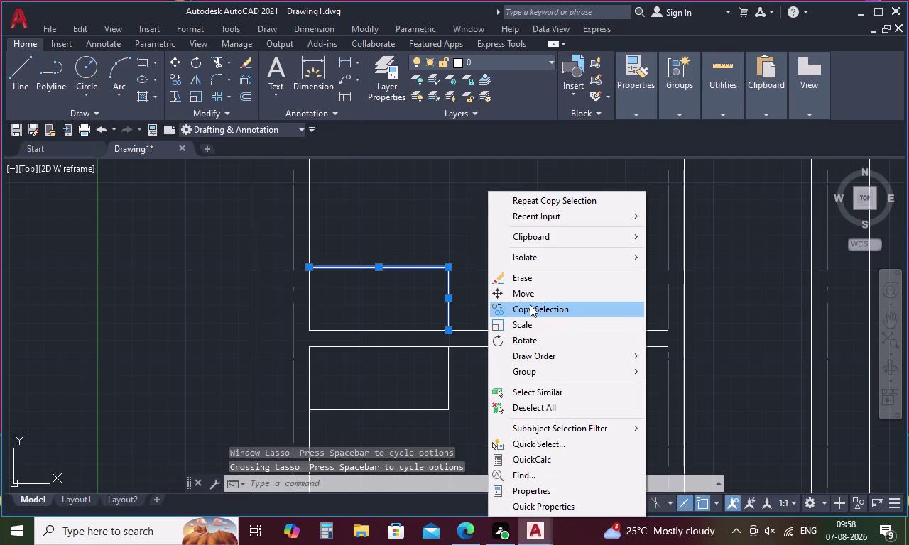
key(Escape)
key(m)
key(i)
key(space)
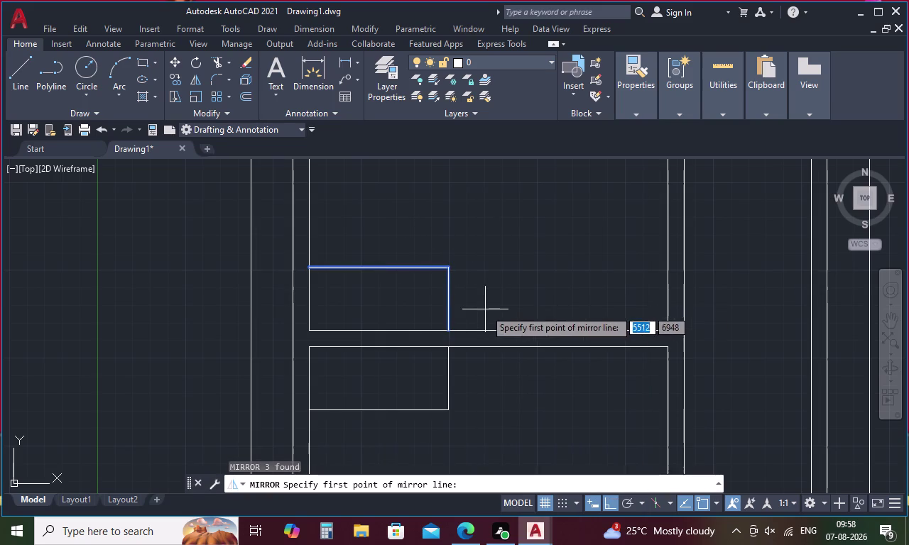
click(449, 266)
click(452, 335)
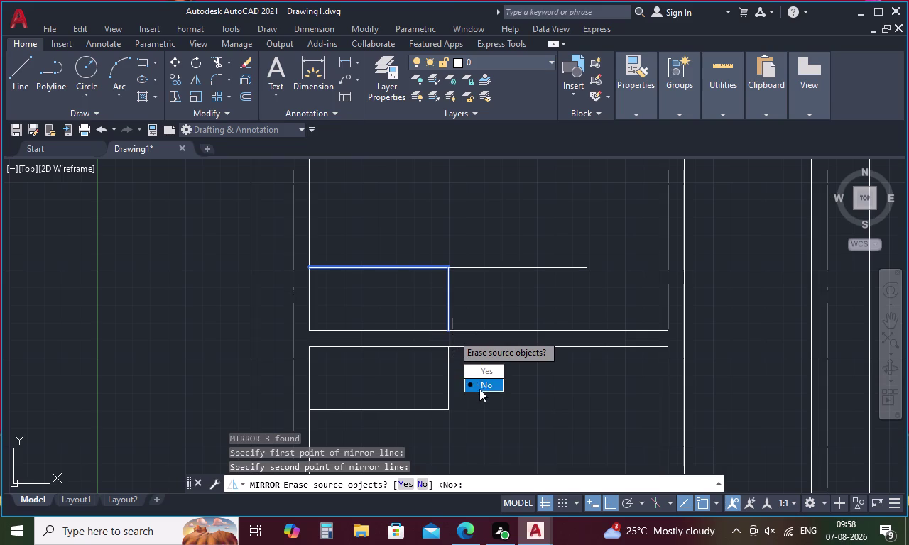
drag(491, 385, 452, 334)
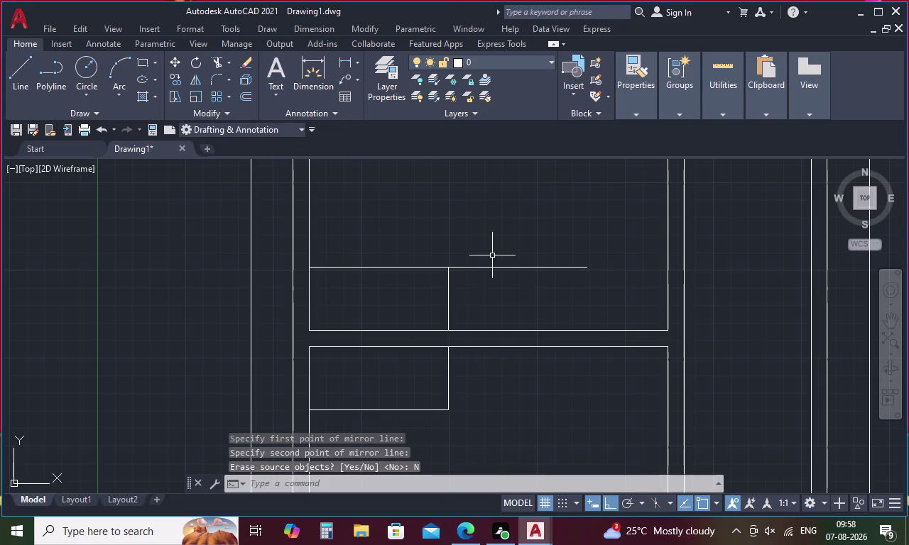
Move the mirrored copy against the middle panel's right edge.
drag(492, 256, 426, 304)
right_click(491, 283)
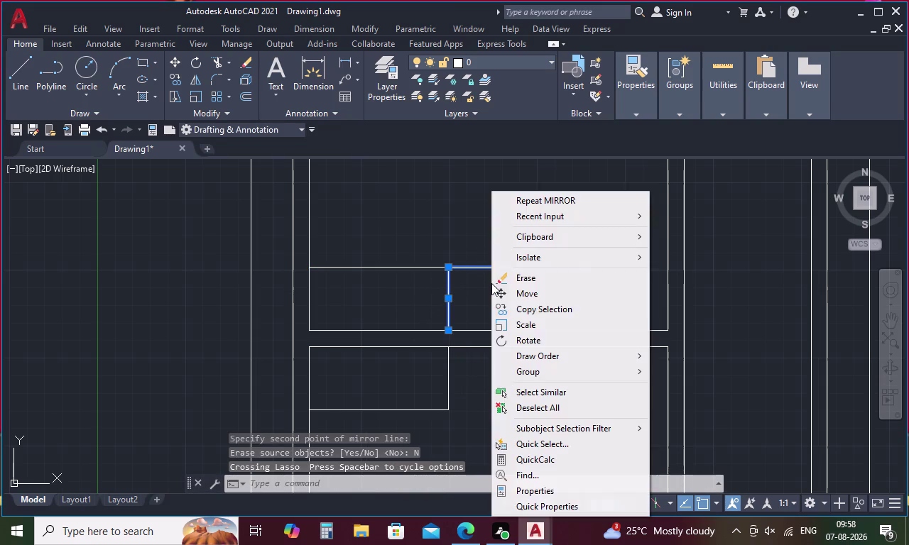
click(516, 297)
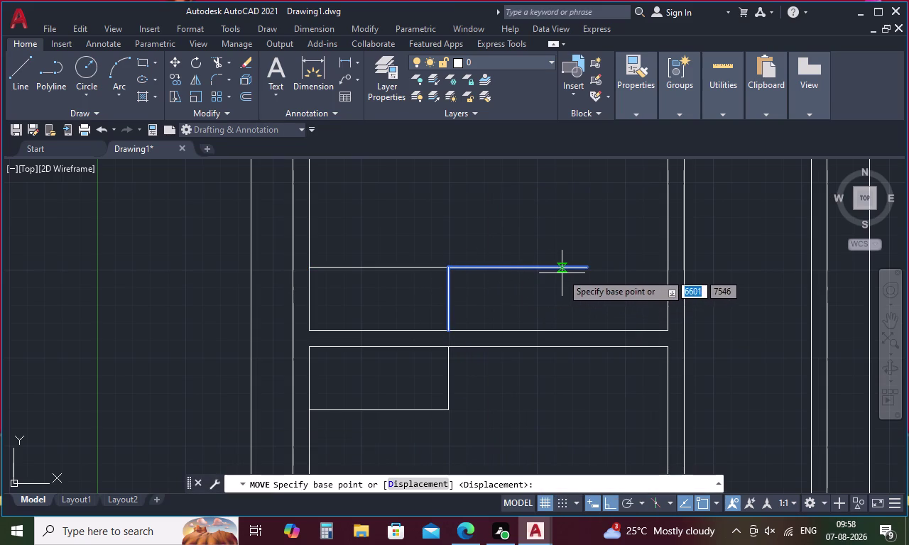
drag(585, 266, 592, 265)
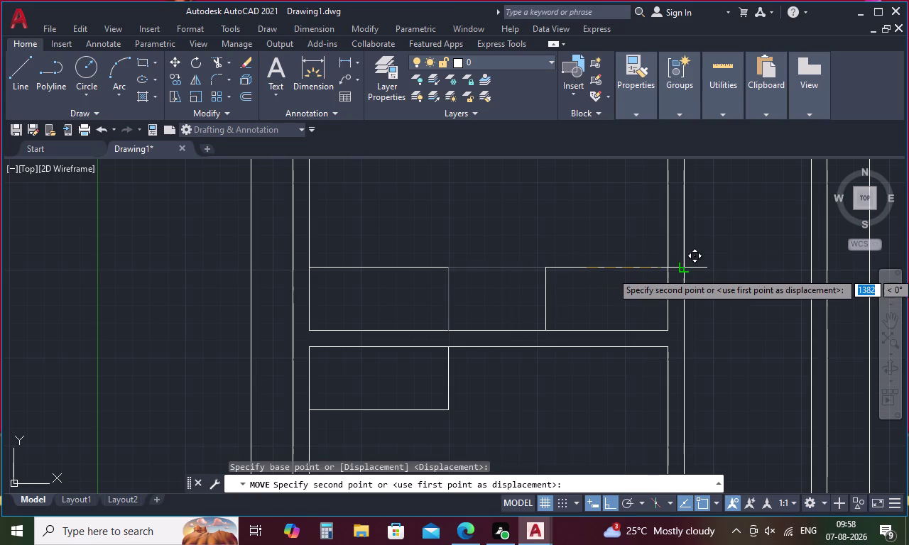
click(667, 269)
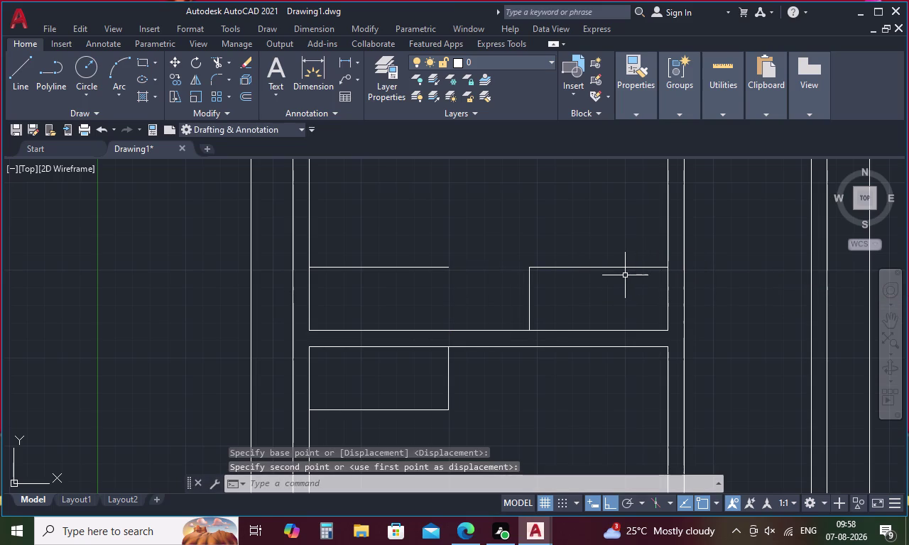
key(space)
key(Escape)
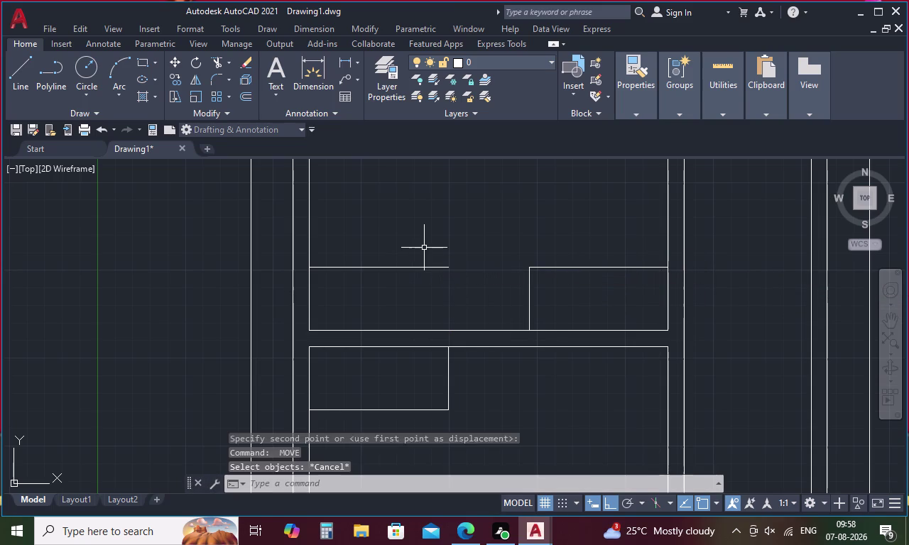
key(Escape)
Redraw the left rectangle's vertical edge with a line from its top-right corner.
text(L)
key(space)
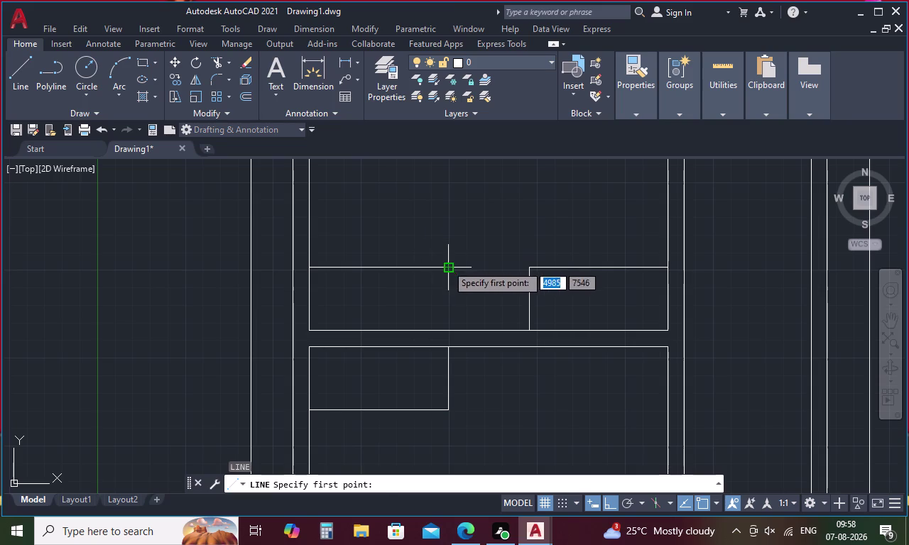
click(446, 265)
click(447, 335)
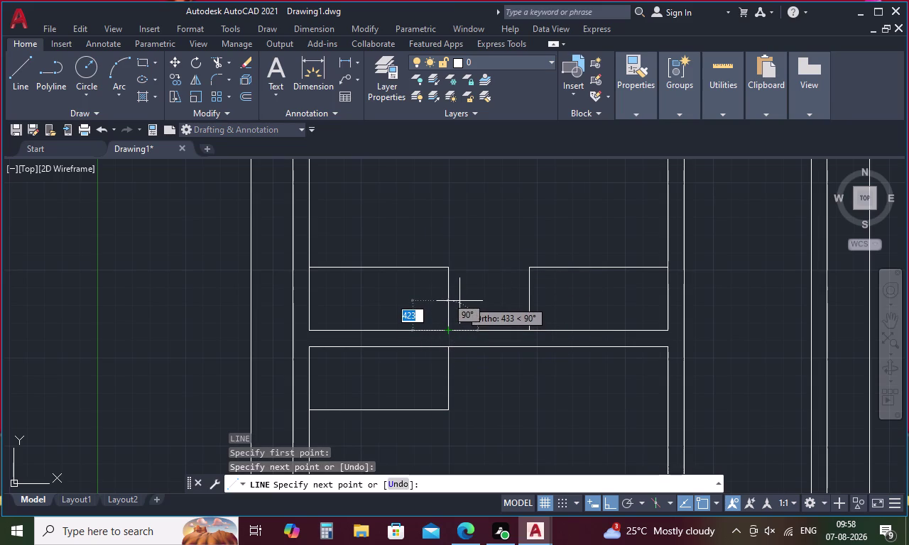
key(Escape)
scroll(down, 3)
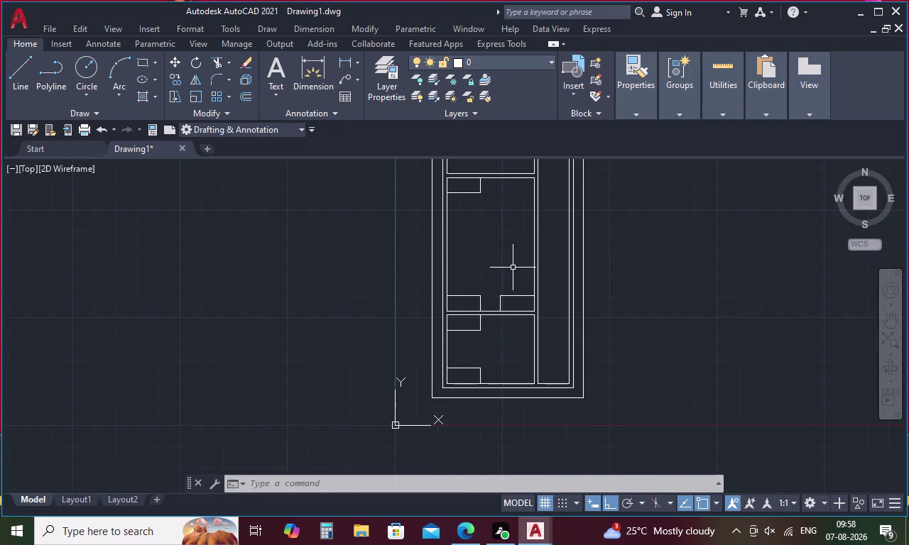
middle_drag(512, 267, 511, 339)
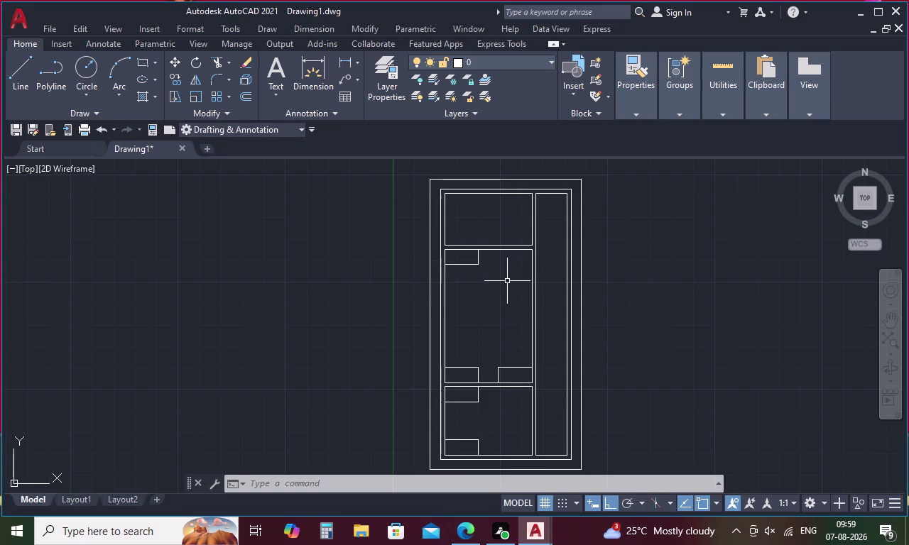
scroll(up, 3)
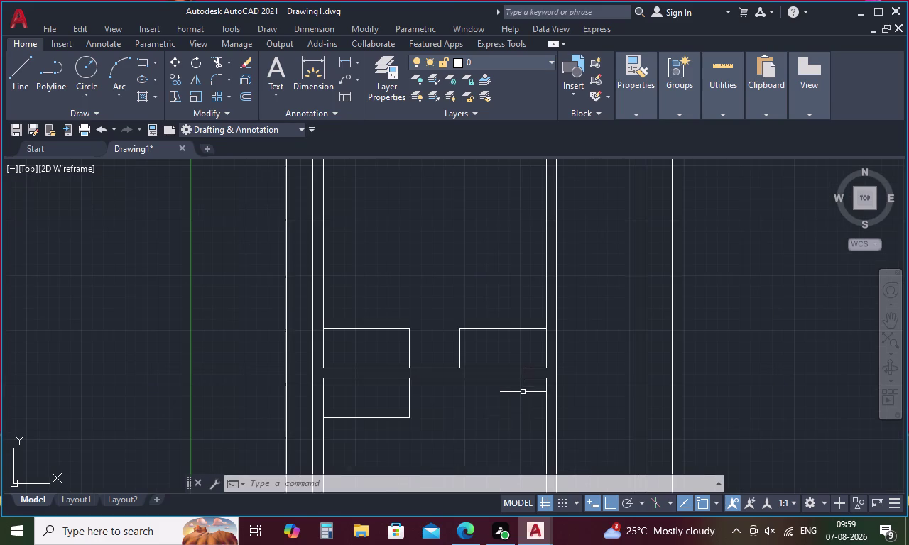
scroll(down, 3)
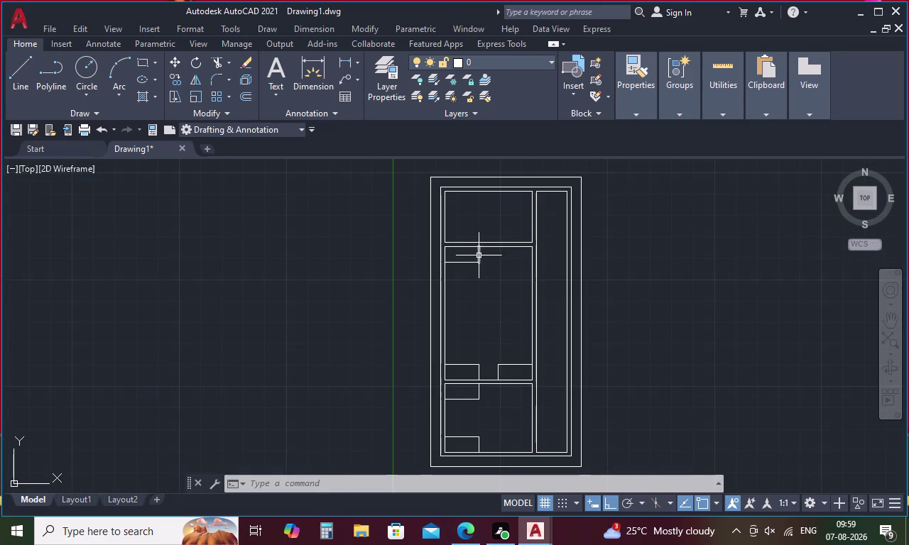
drag(493, 254, 461, 264)
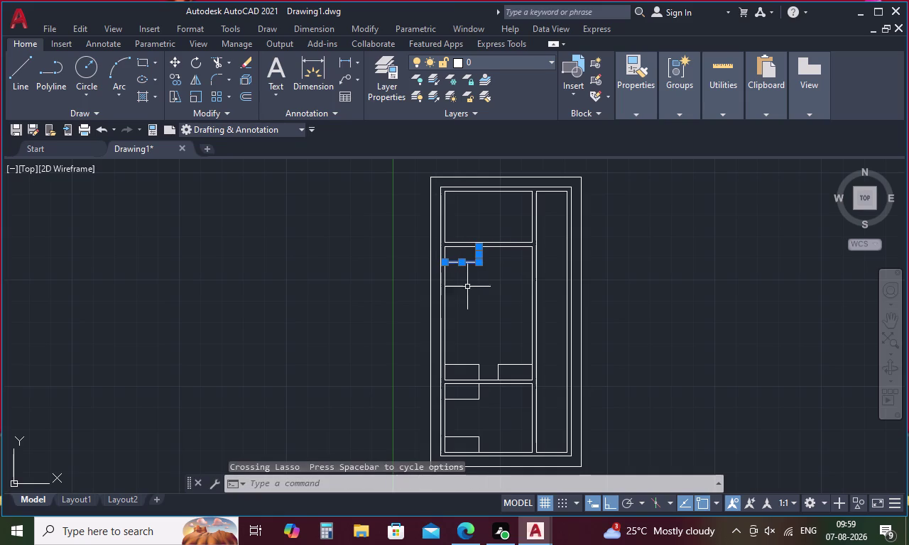
Mirror the top-left corner box edges about a vertical line with MI, keeping the originals.
right_click(473, 288)
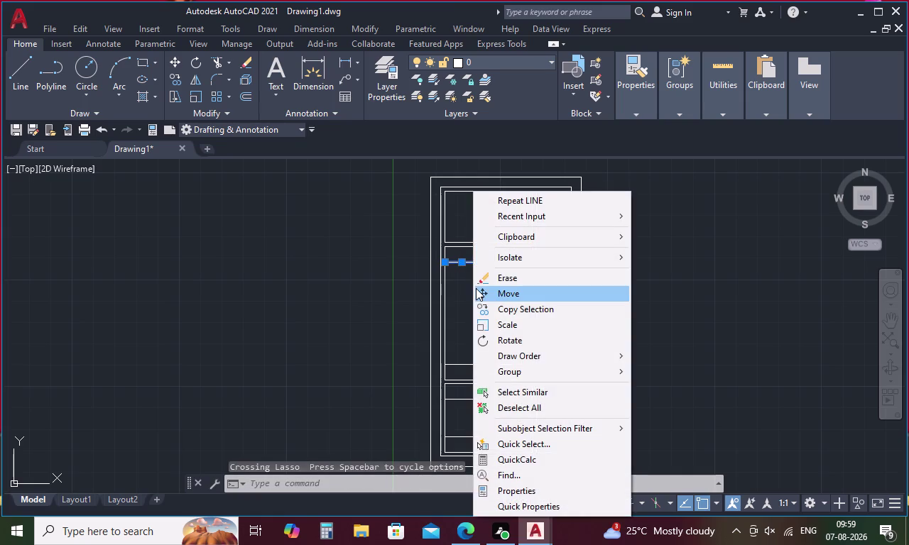
key(Escape)
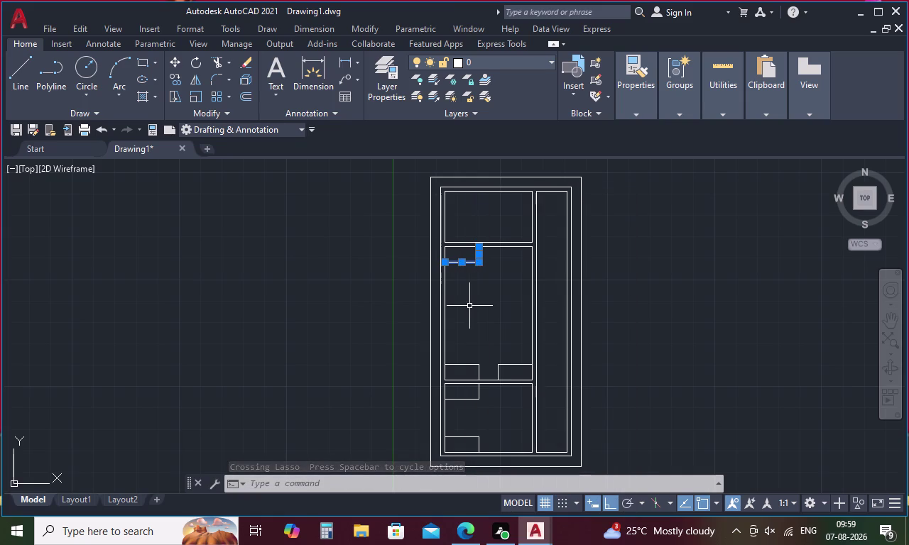
text(MI)
key(space)
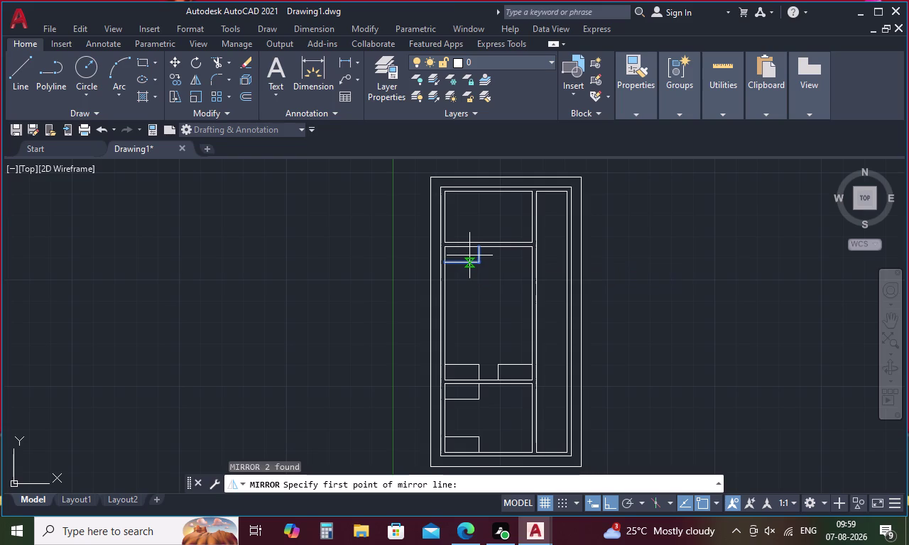
scroll(up, 3)
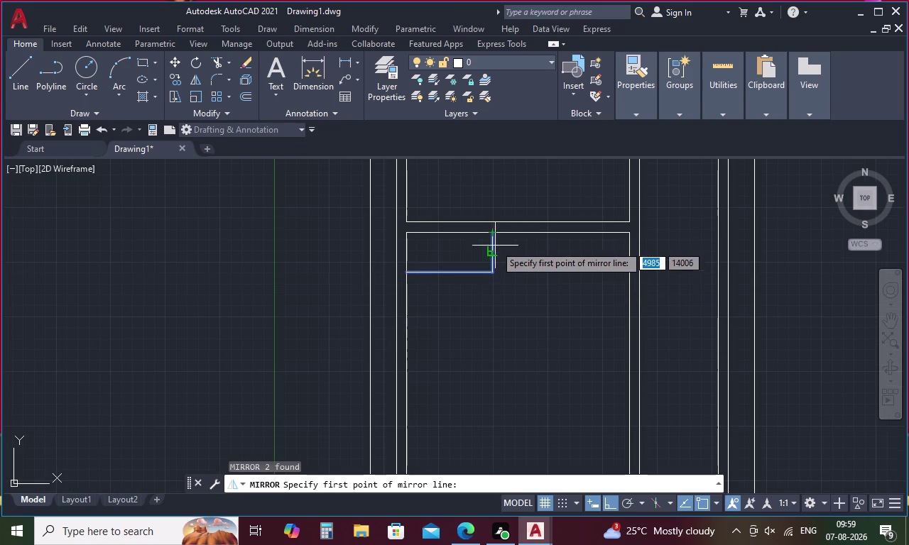
click(495, 234)
click(494, 273)
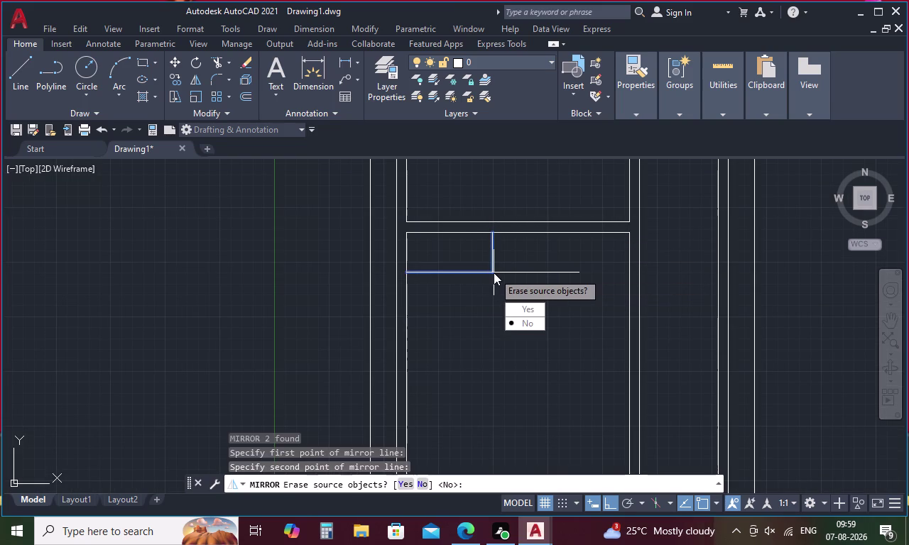
drag(516, 326, 494, 273)
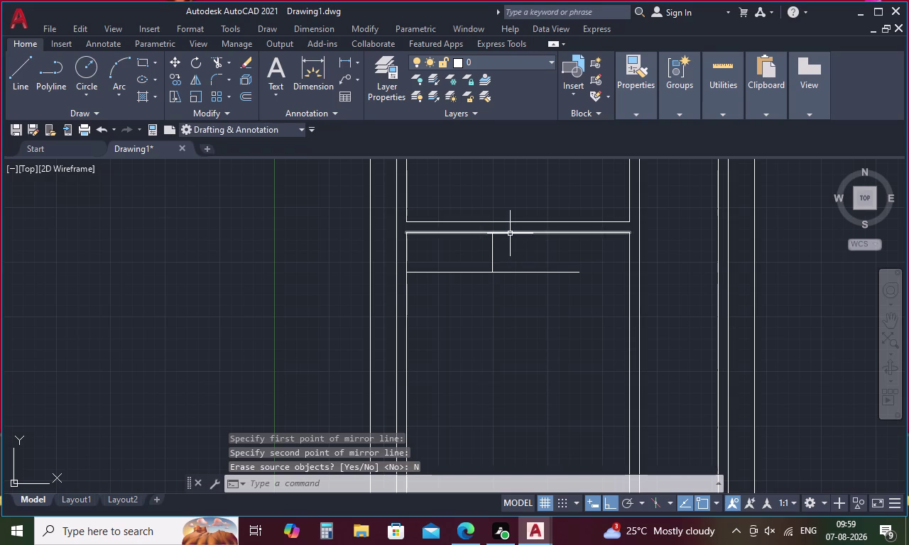
Move the mirrored bottom and side edges against the middle panel's right edge.
drag(514, 255, 504, 300)
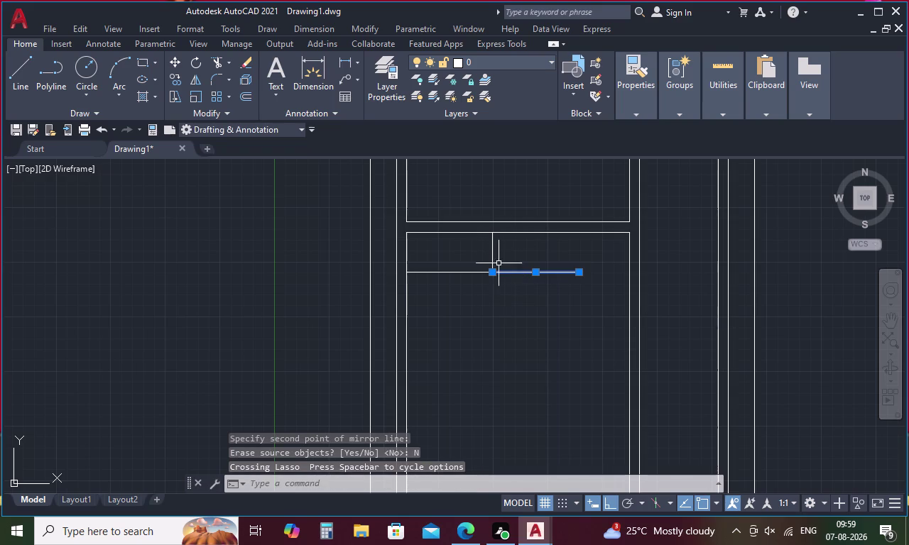
click(492, 252)
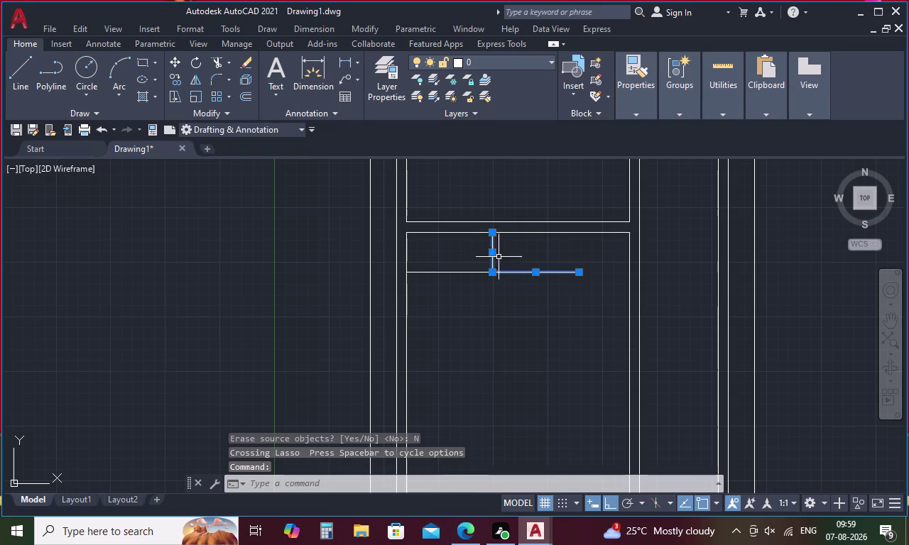
right_click(500, 309)
click(548, 299)
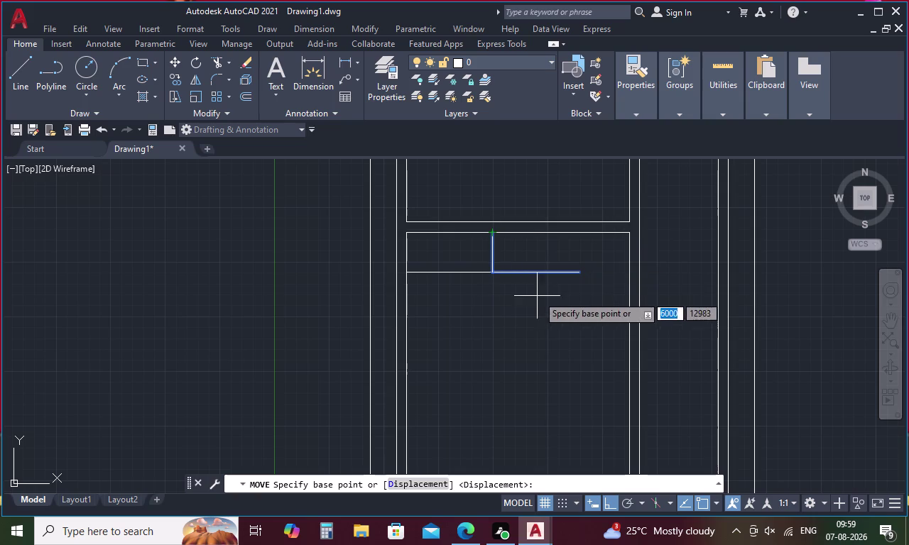
click(579, 270)
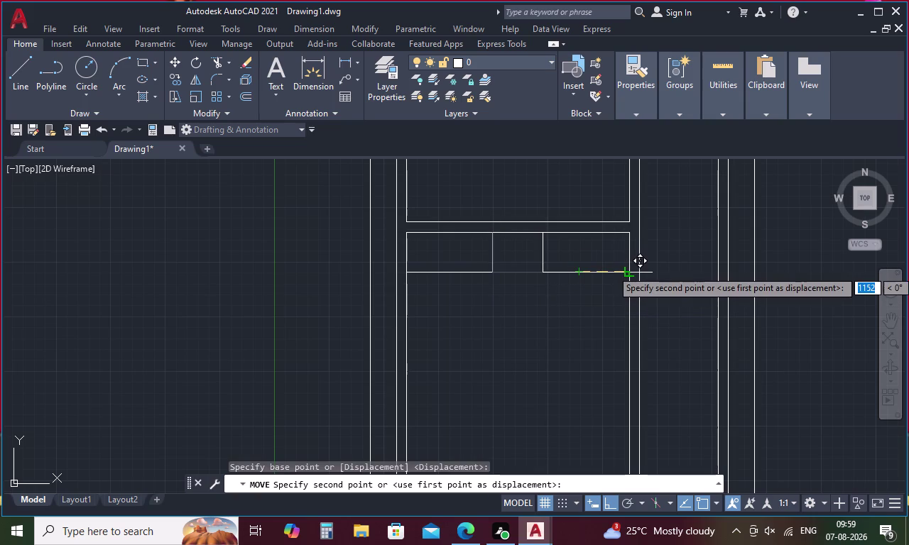
click(632, 270)
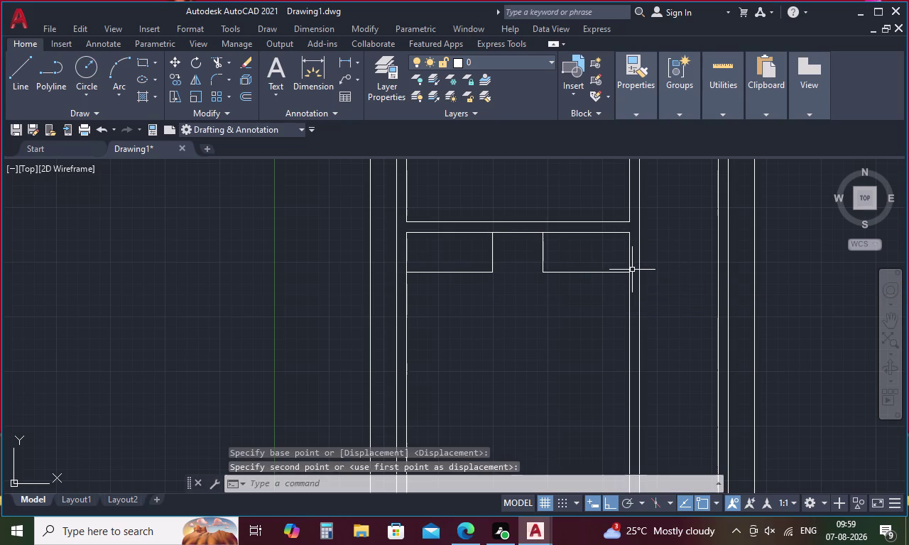
scroll(down, 3)
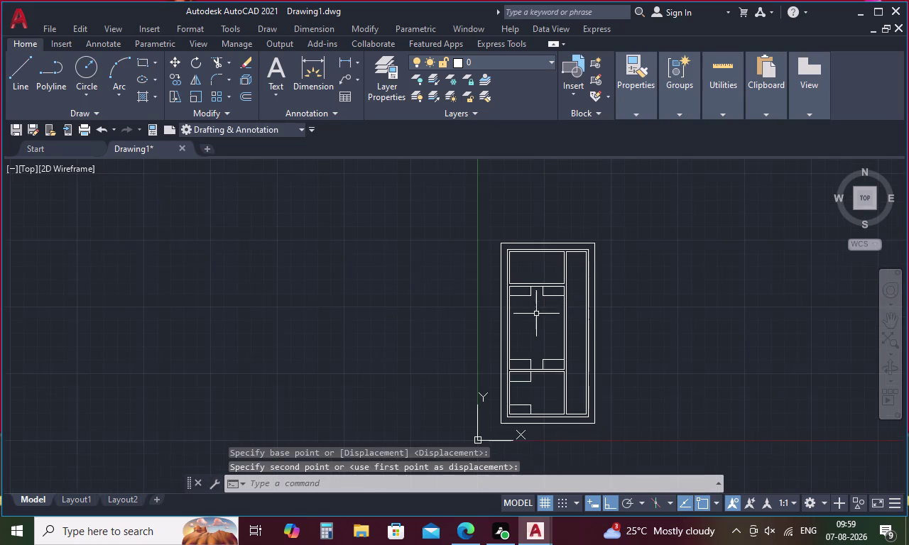
middle_drag(536, 325, 533, 257)
Erase the stray line beside the new top-right corner box, then view the whole door.
scroll(up, 3)
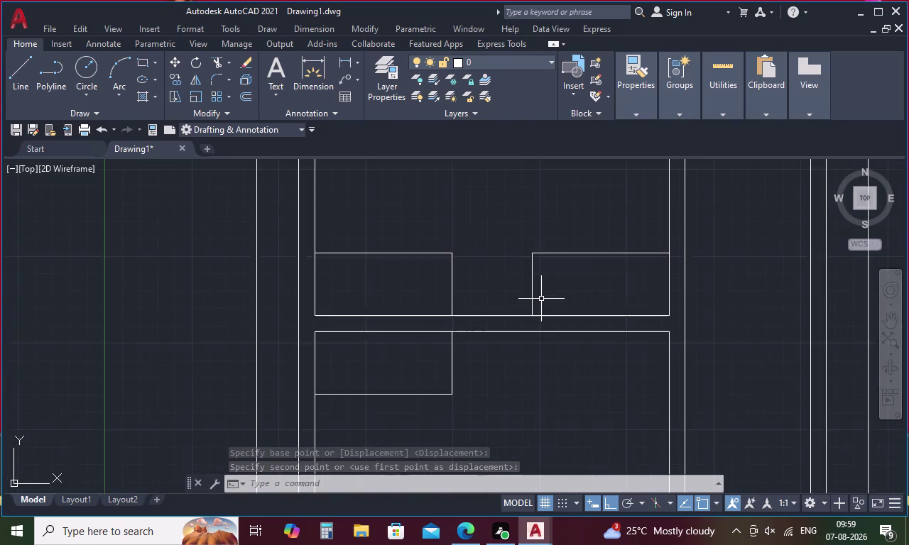
scroll(up, 3)
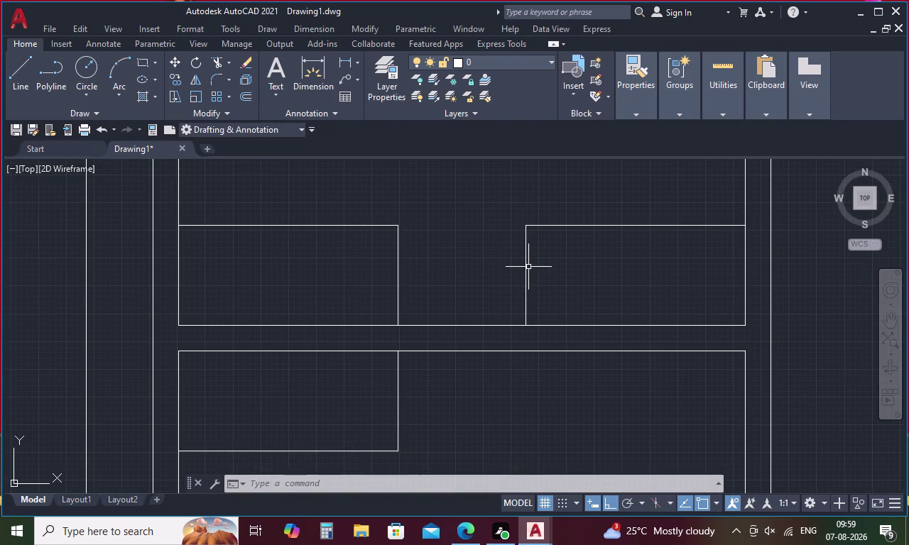
click(527, 263)
key(Delete)
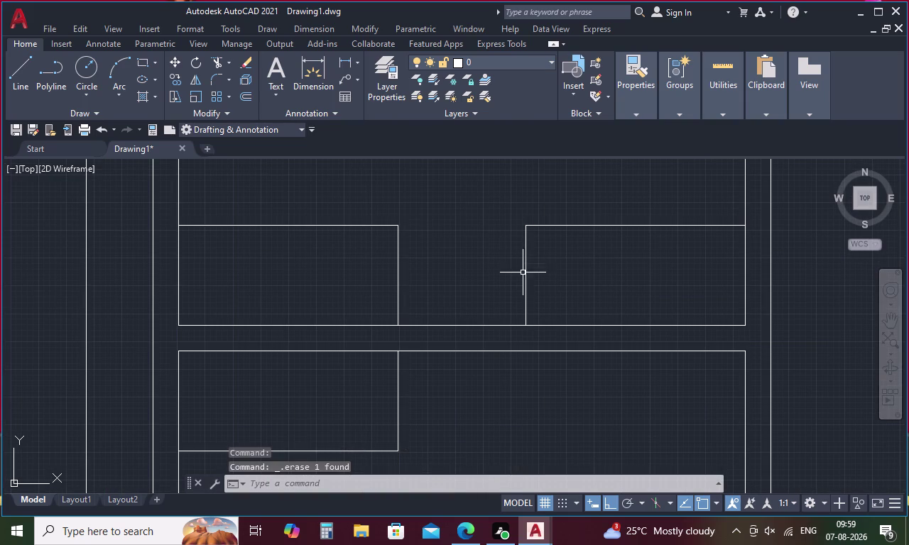
scroll(down, 3)
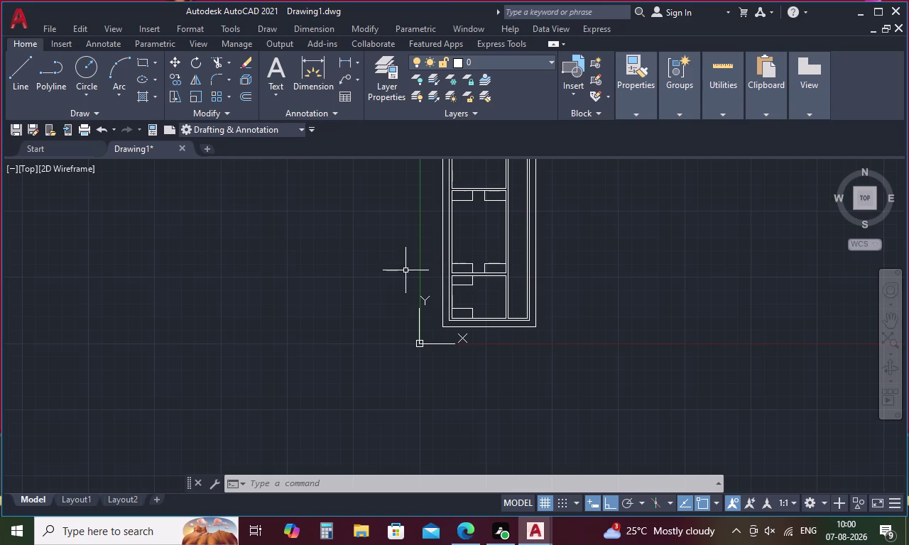
middle_drag(407, 274, 401, 356)
scroll(up, 3)
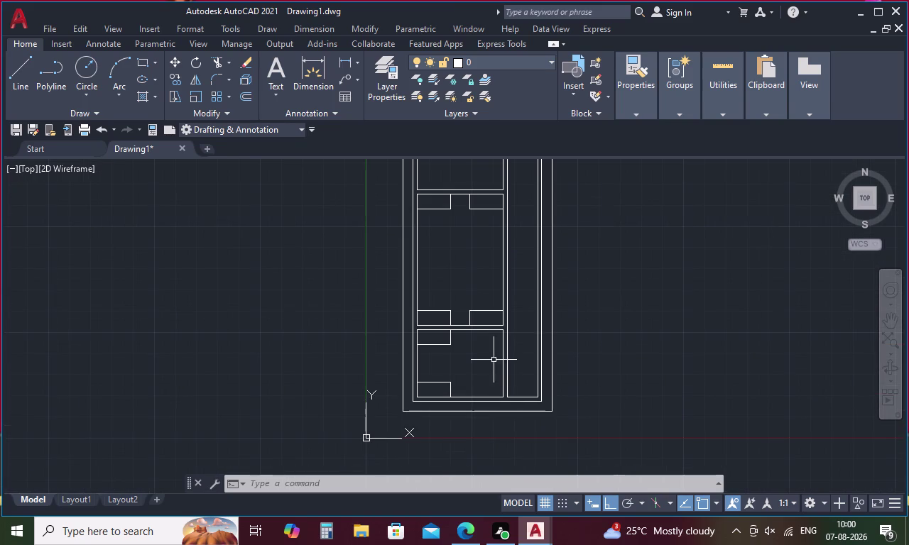
middle_drag(444, 240, 443, 318)
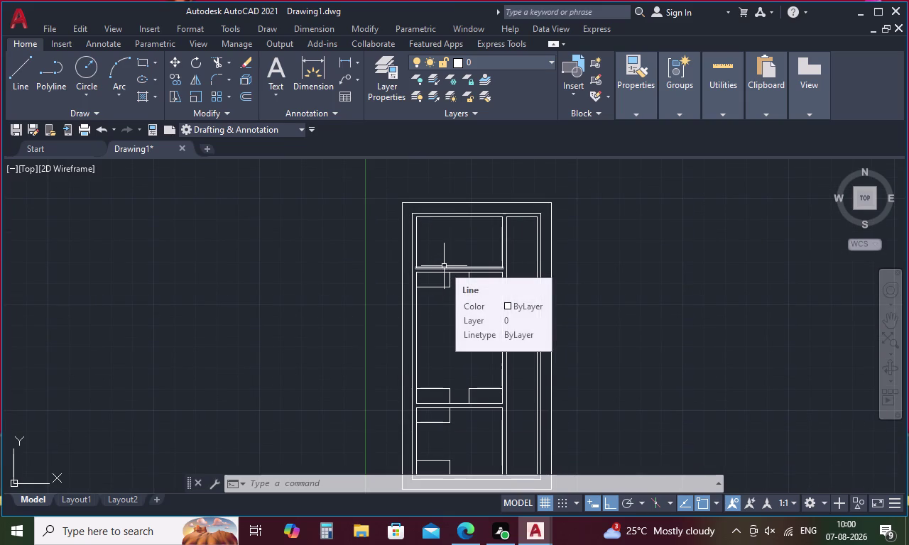
key(Escape)
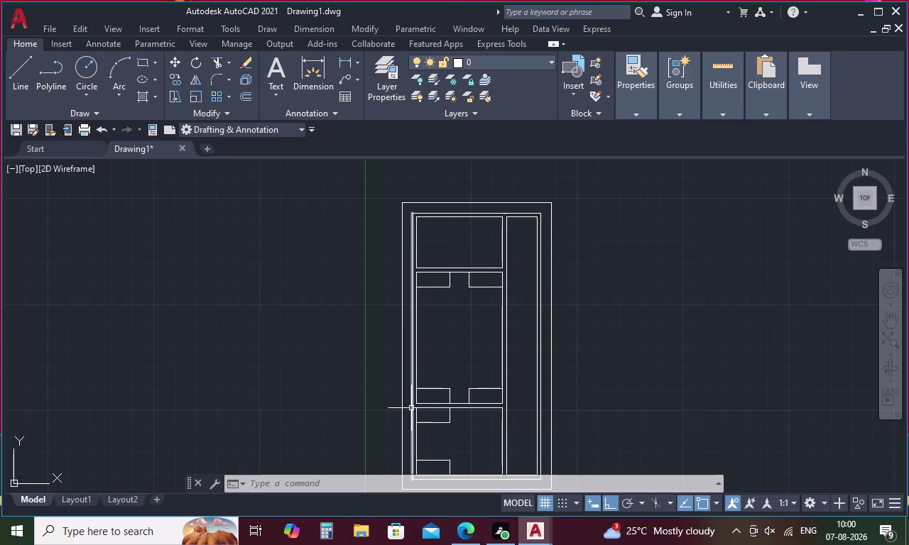
scroll(up, 3)
scroll(up, 3)
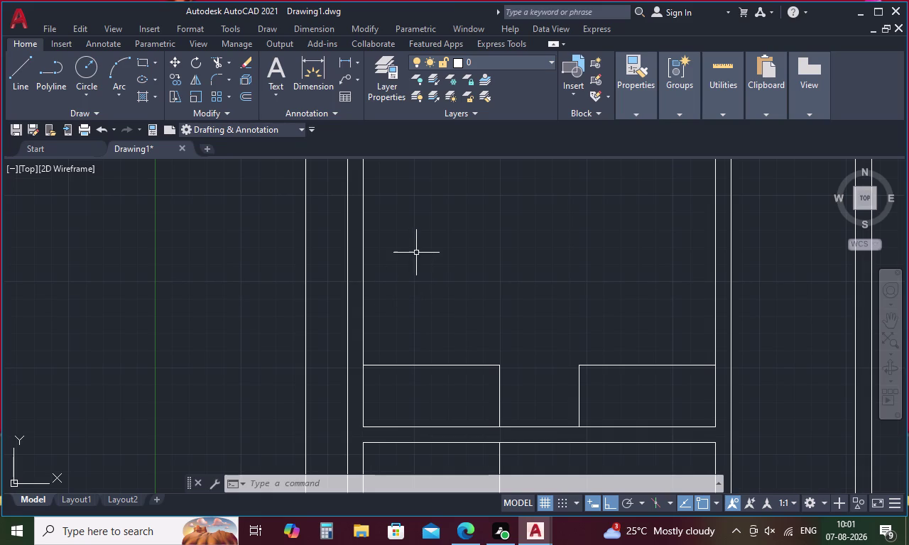
Offset the left corner box's top edge 230 units upward.
key(Escape)
key(o)
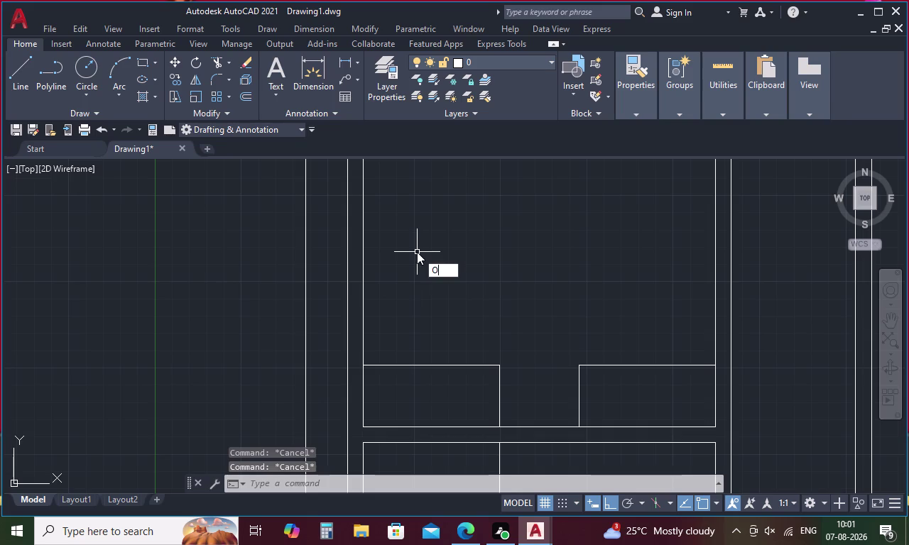
key(space)
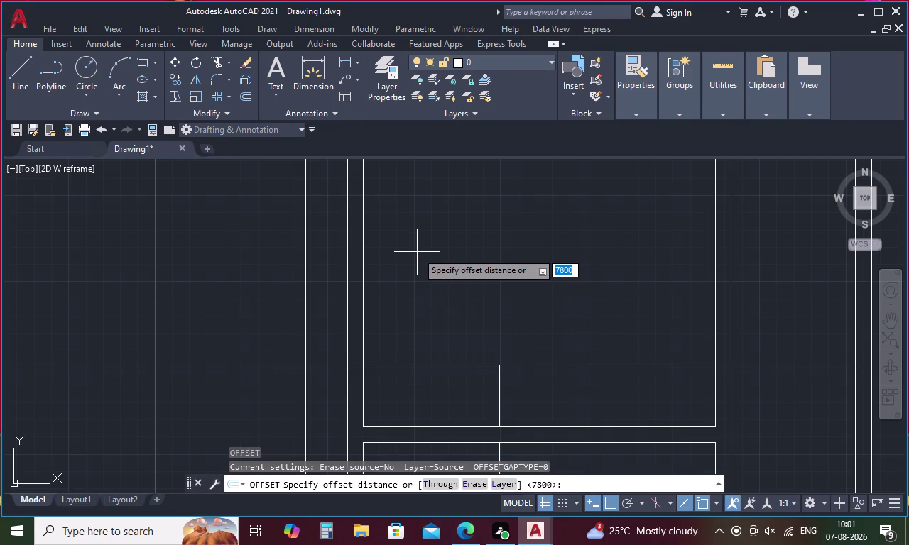
text(23)
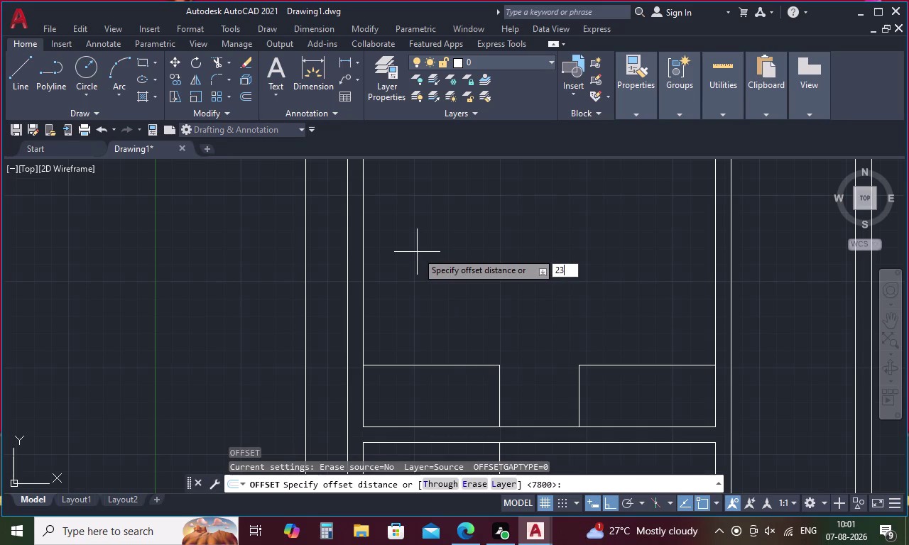
text(0)
key(space)
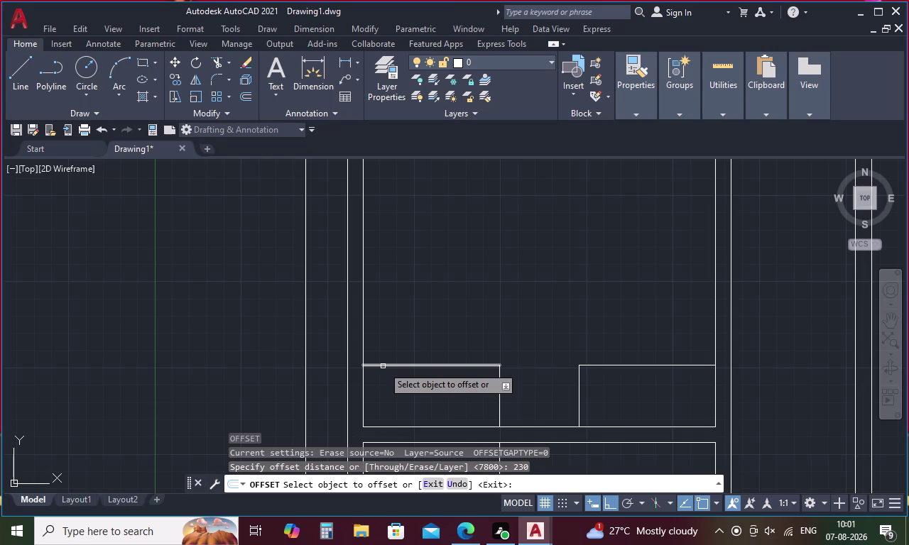
click(383, 367)
click(393, 342)
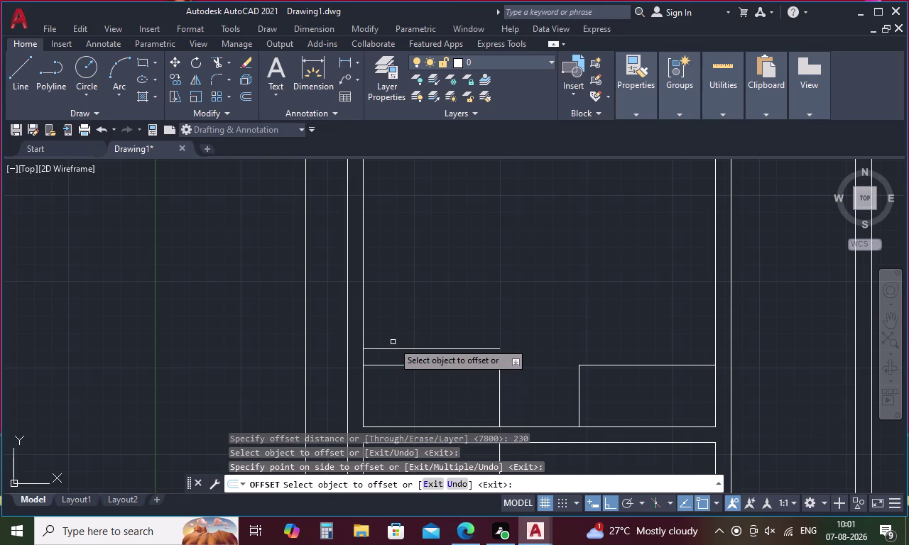
key(Escape)
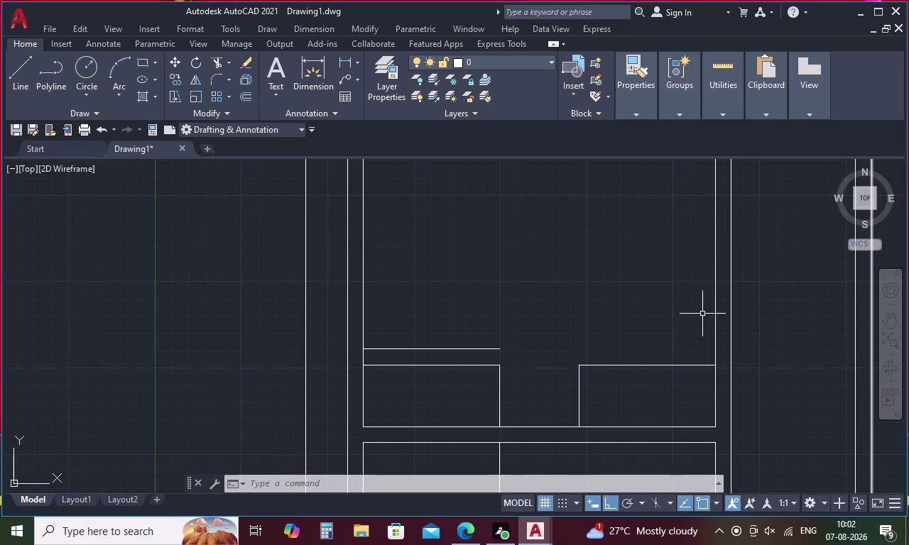
scroll(down, 3)
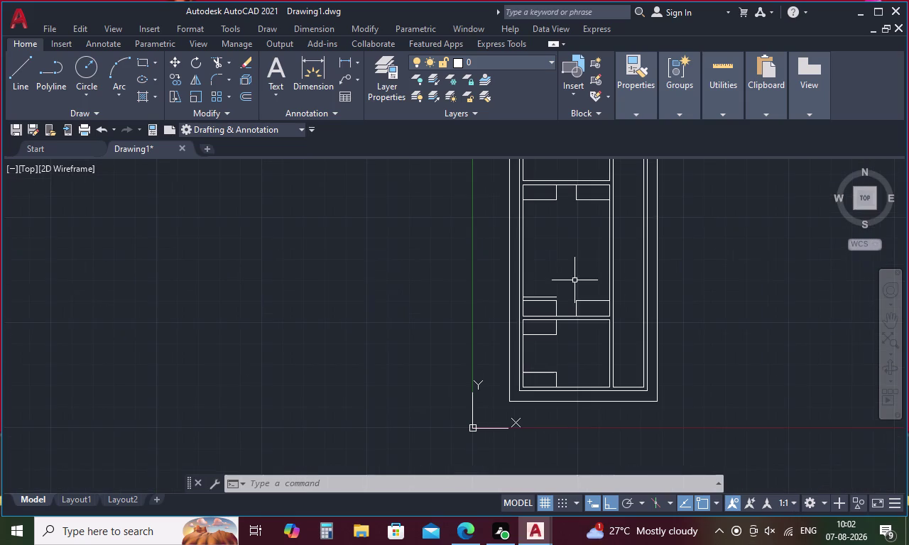
middle_drag(571, 261, 548, 426)
scroll(up, 3)
Launch CAL and enter the expression 230+2700+ at the Expression prompt.
scroll(up, 3)
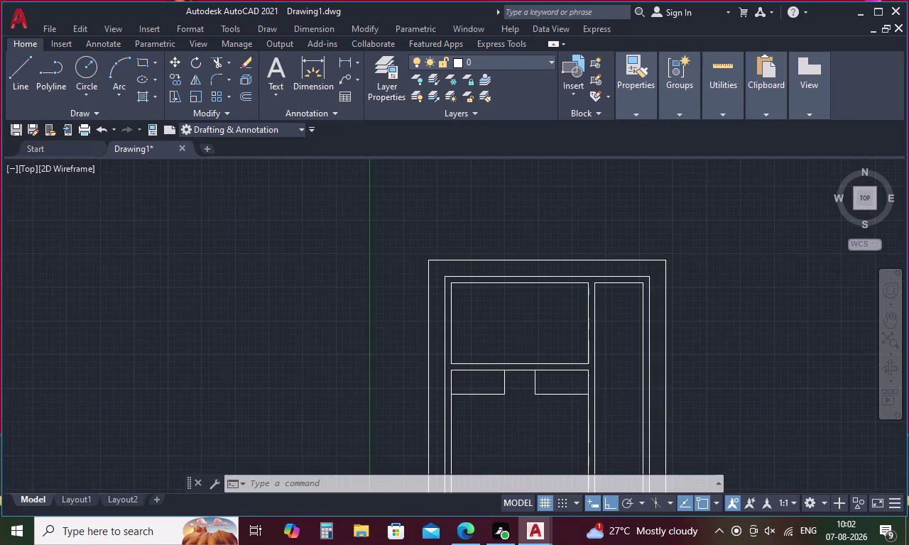
key(Escape)
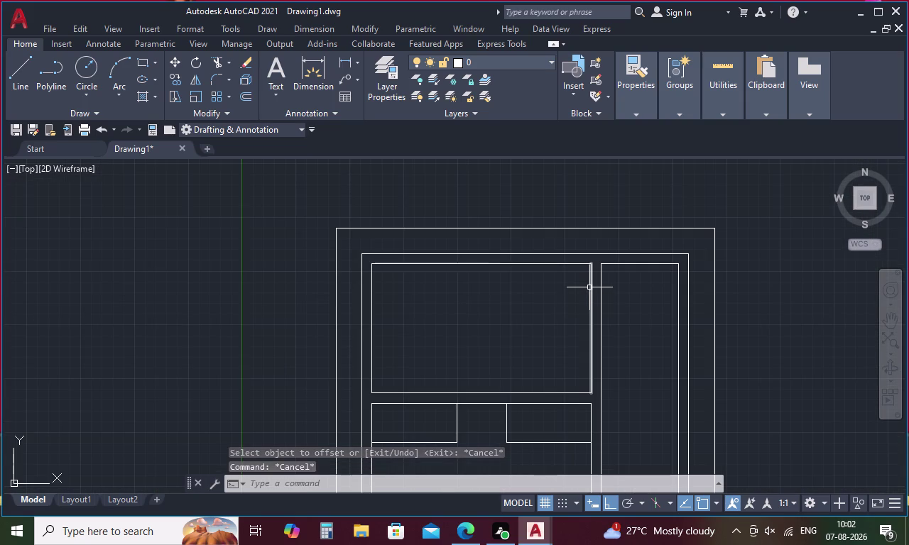
key(c)
key(a)
key(l)
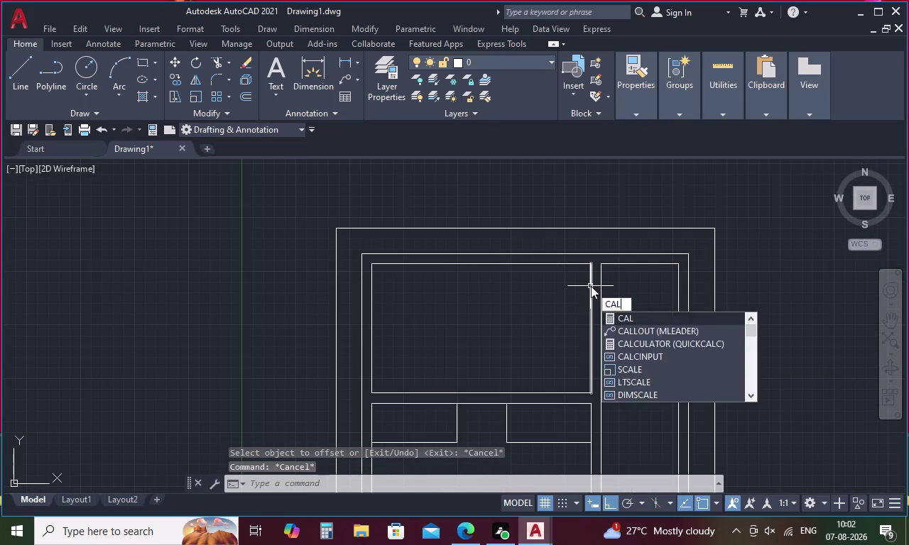
key(Return)
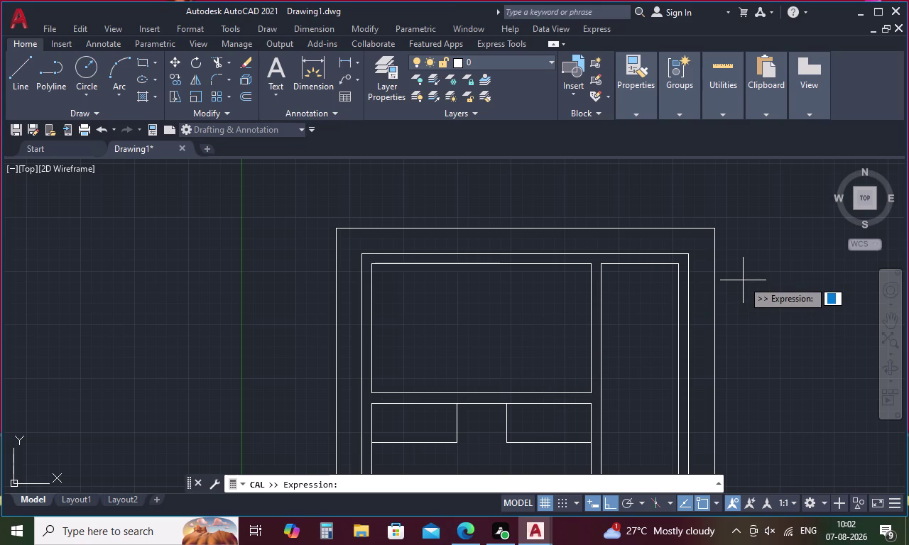
text(23)
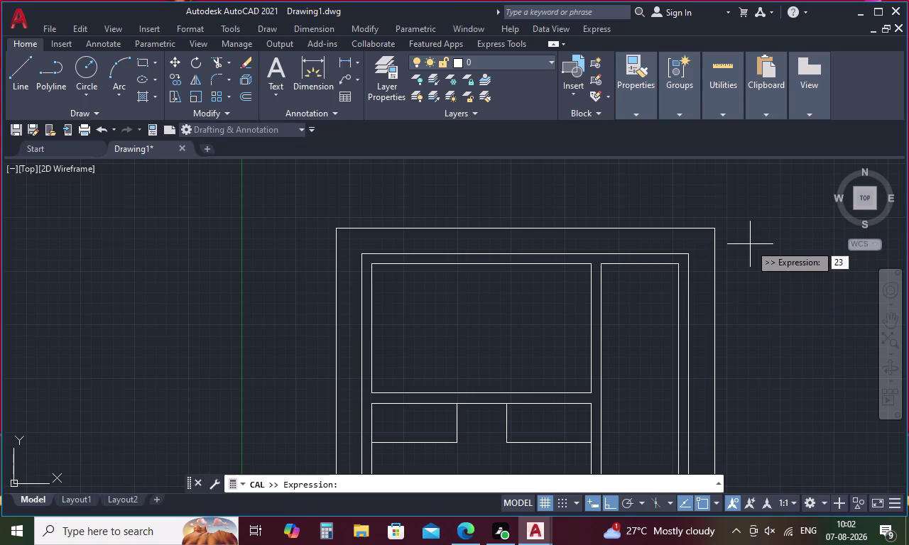
text(0+270)
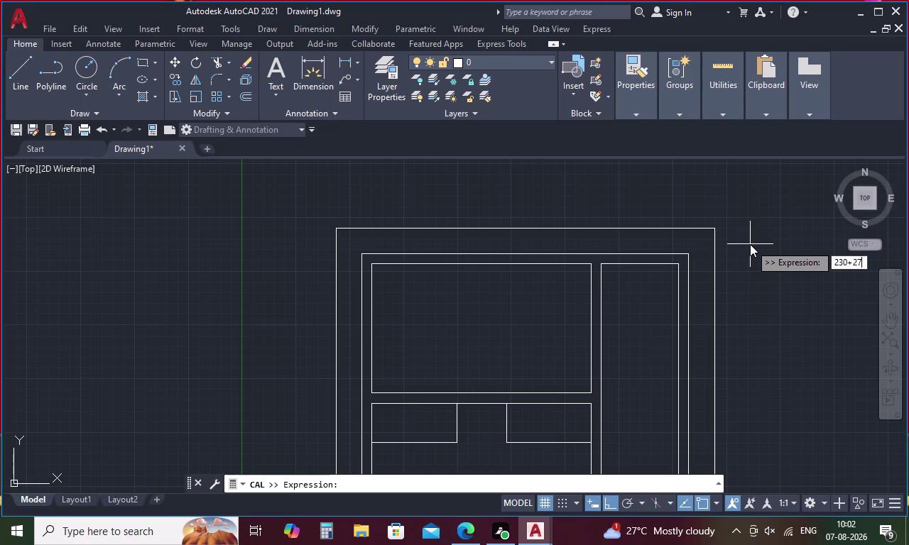
text(0)
key(plus)
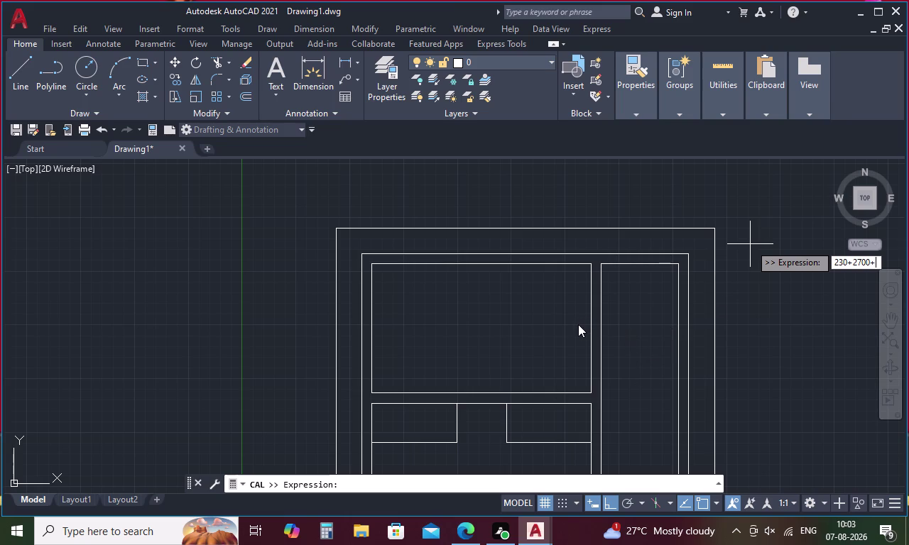
scroll(down, 3)
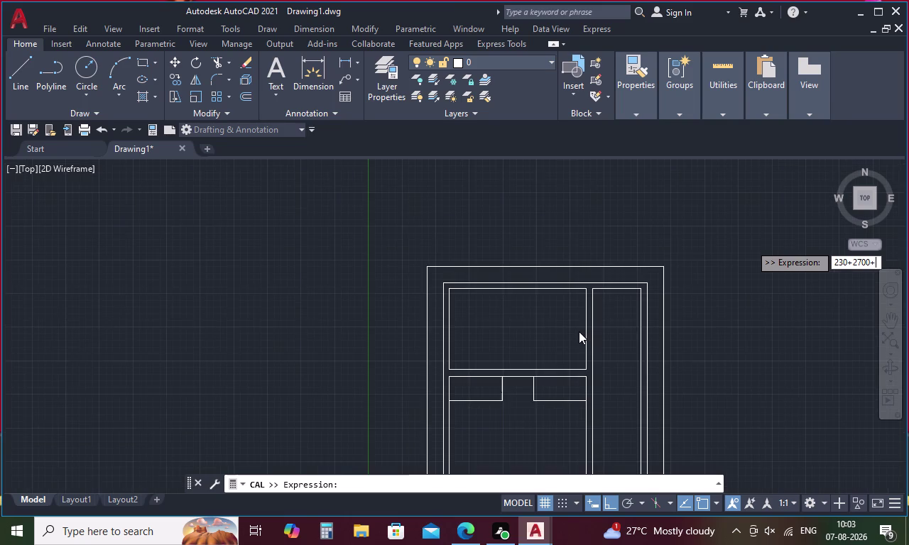
Cancel the unfinished 230+2700 calculation and refocus the view on the door's upper part.
middle_drag(579, 331, 594, 265)
scroll(down, 3)
scroll(up, 3)
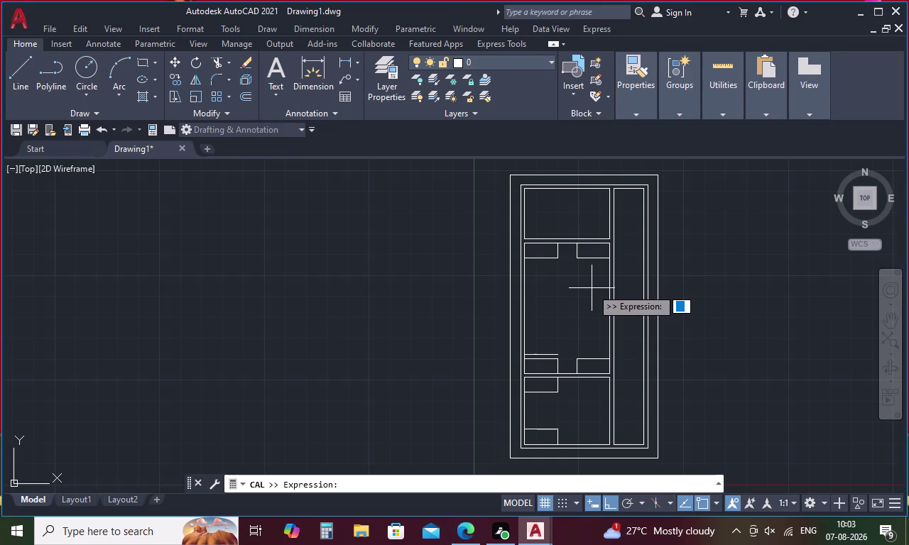
key(Escape)
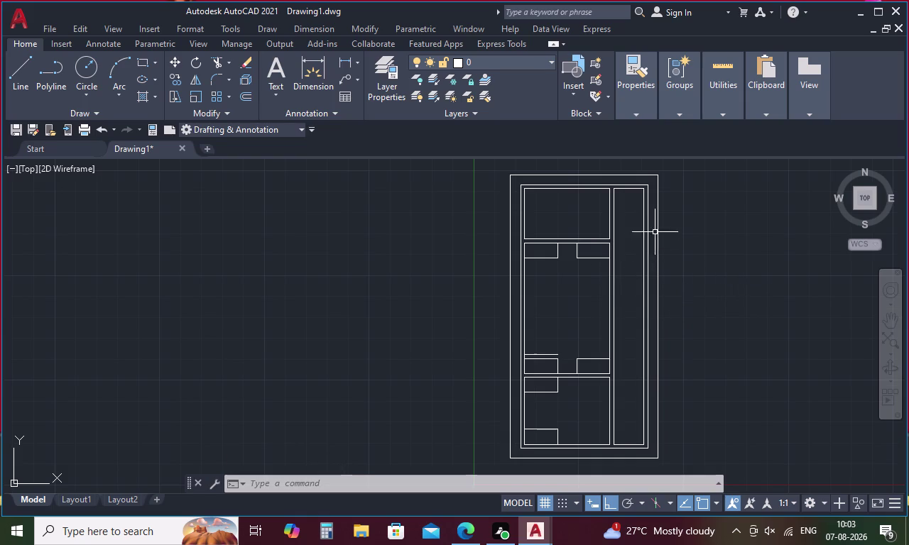
middle_drag(648, 210, 652, 295)
scroll(up, 3)
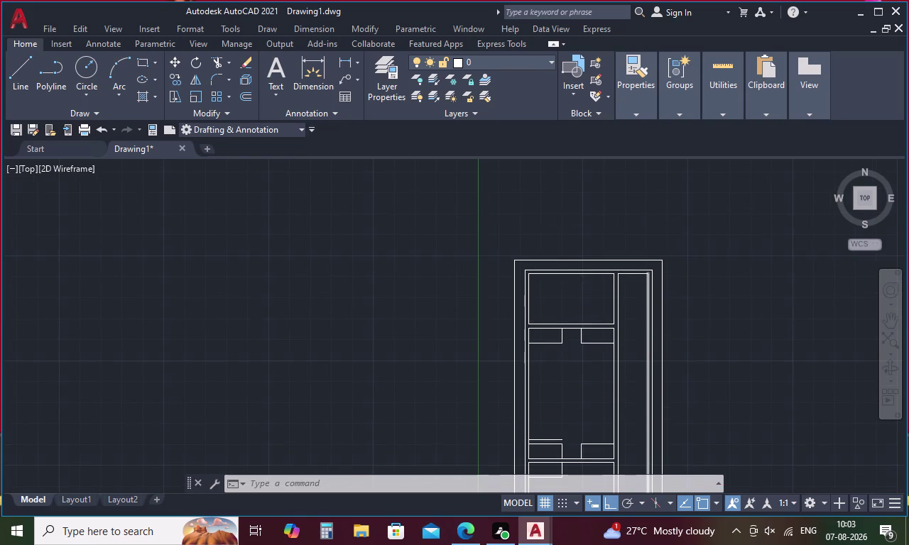
key(Escape)
key(o)
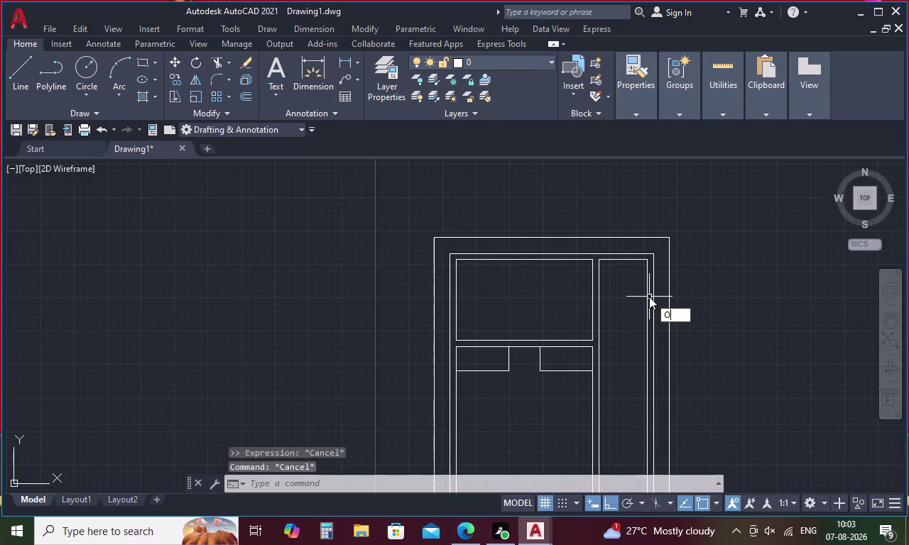
key(space)
key(space)
text(5)
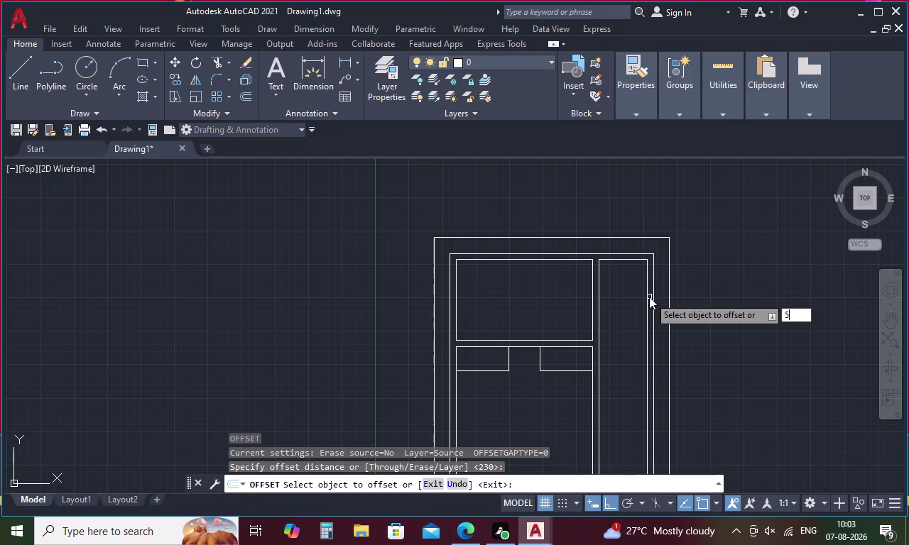
text(4)
text(00)
key(space)
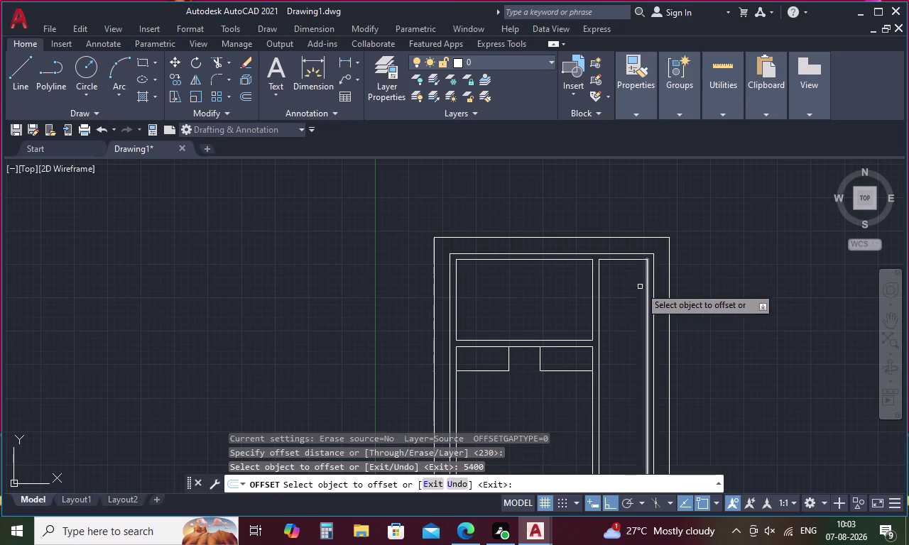
click(591, 295)
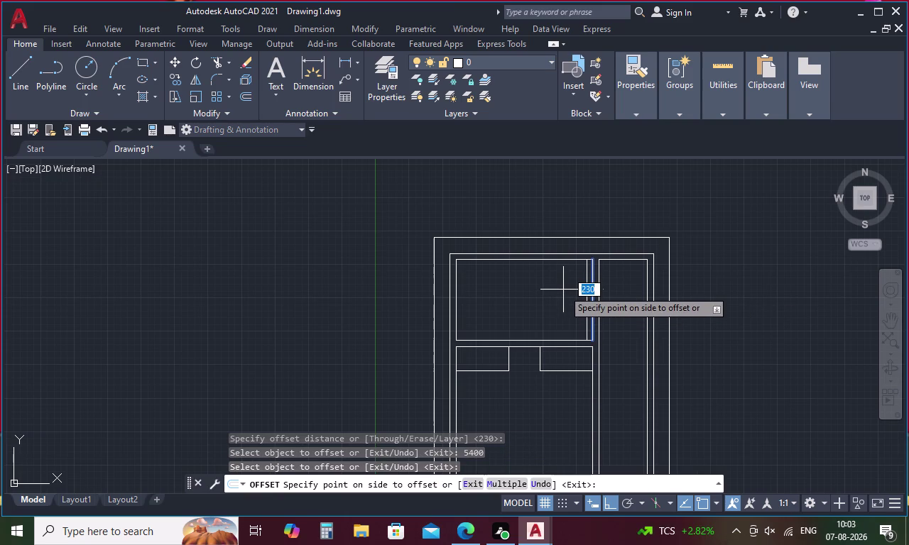
key(Escape)
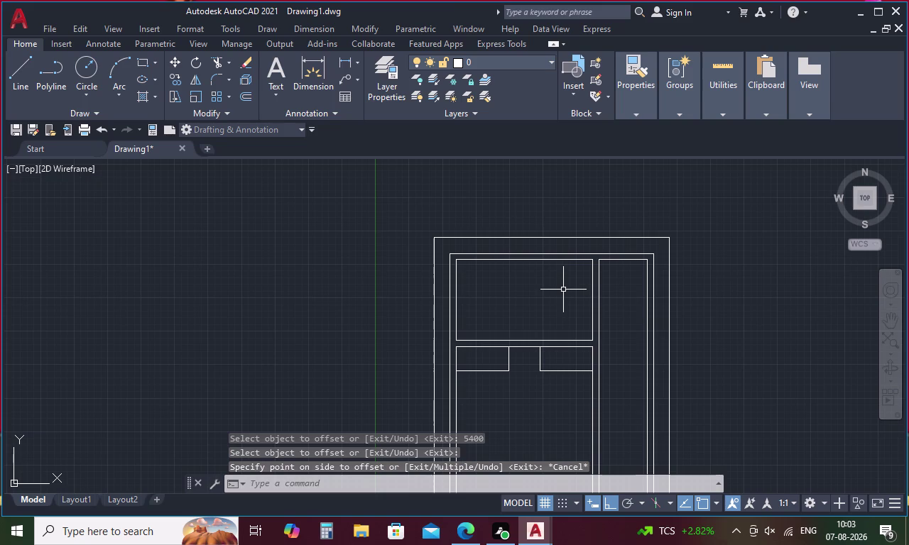
text(O)
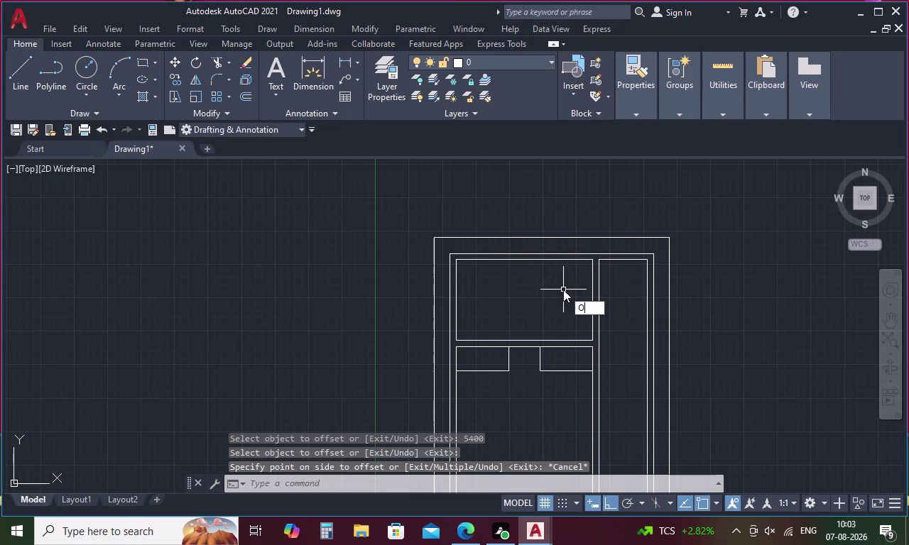
key(space)
text(54)
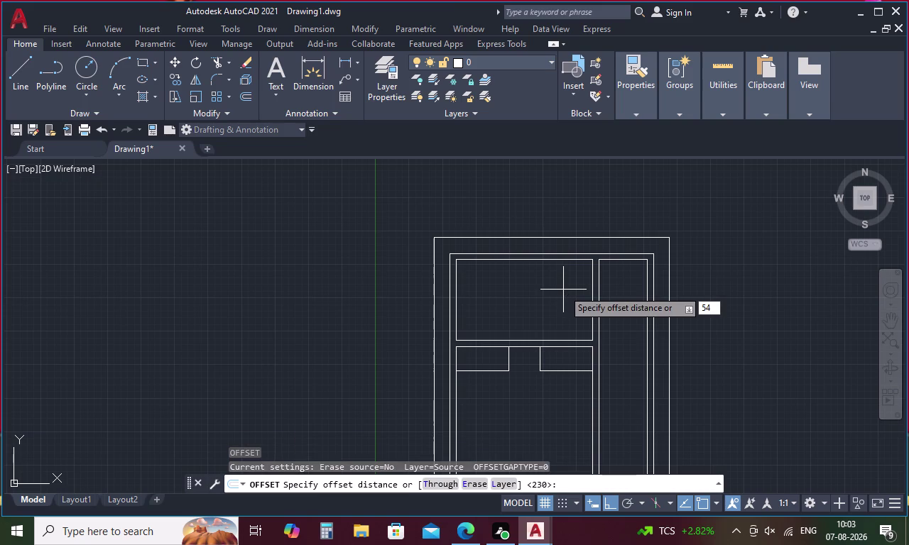
text(00)
key(space)
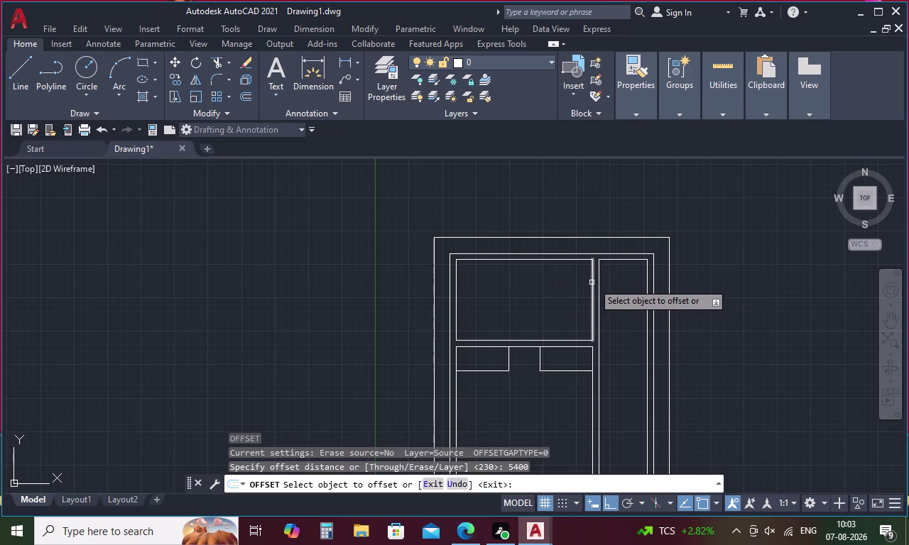
click(591, 283)
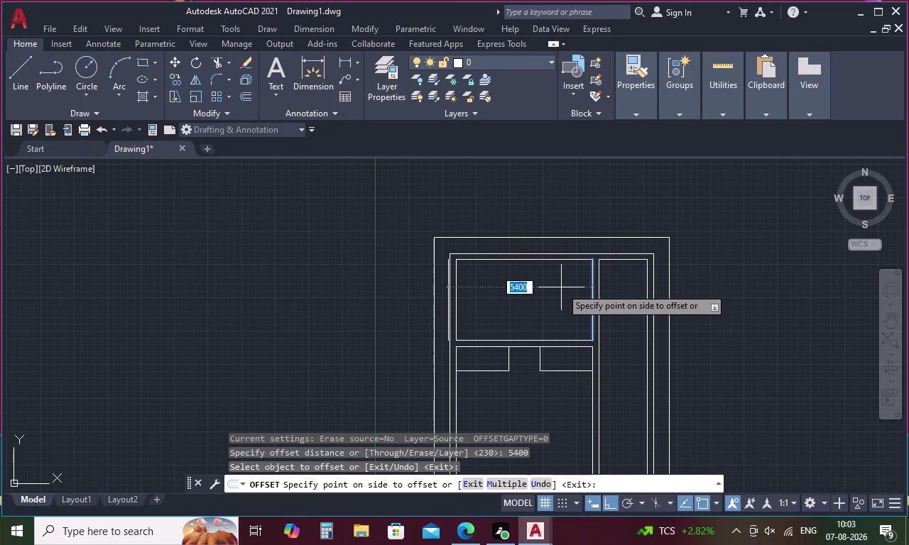
key(Escape)
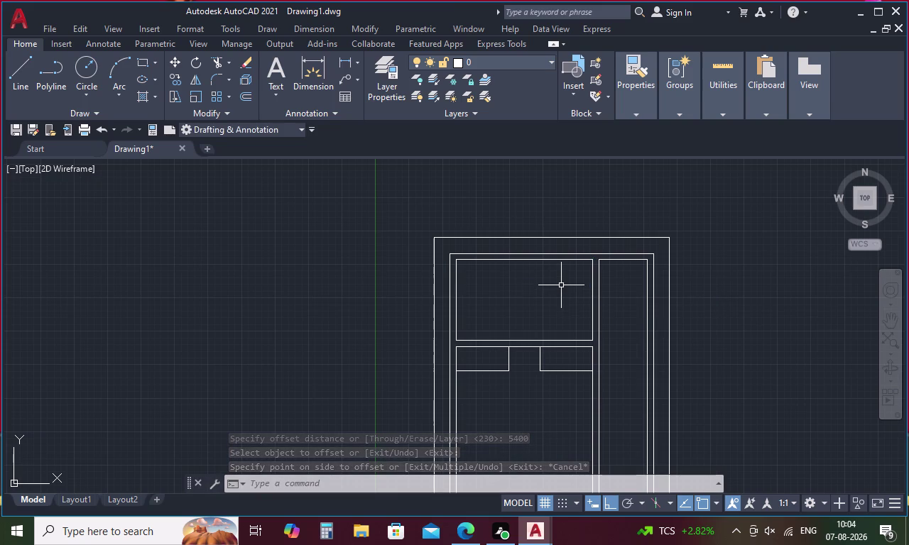
Start CAL with a 5400- expression, then abandon it.
text(CAL)
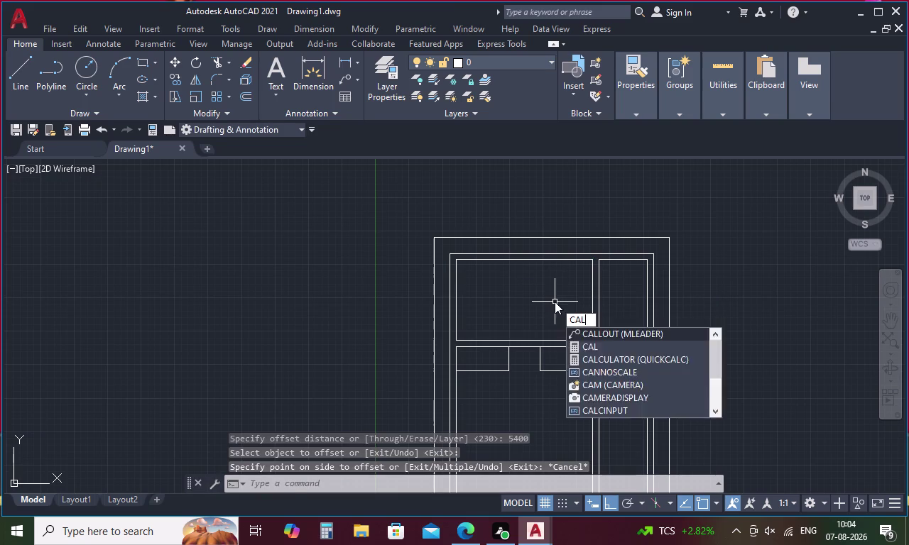
key(space)
text(5400)
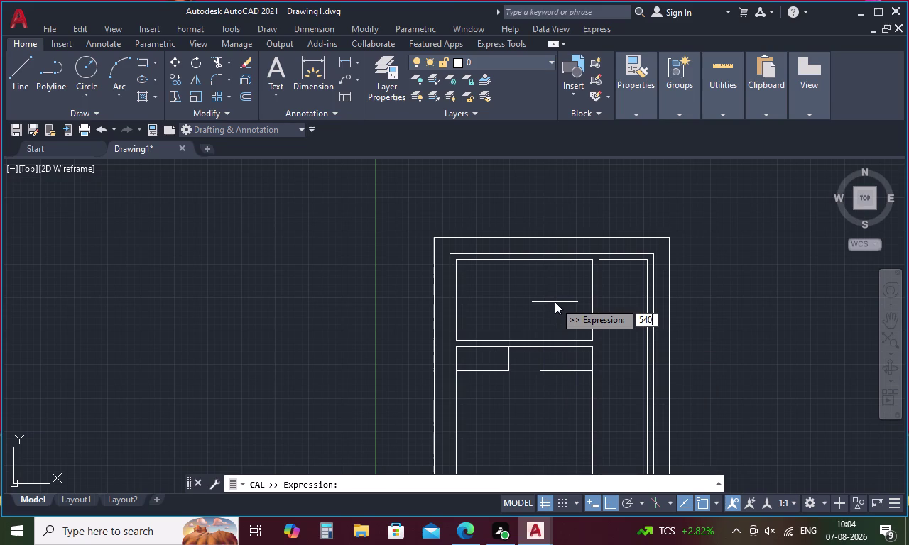
text(-)
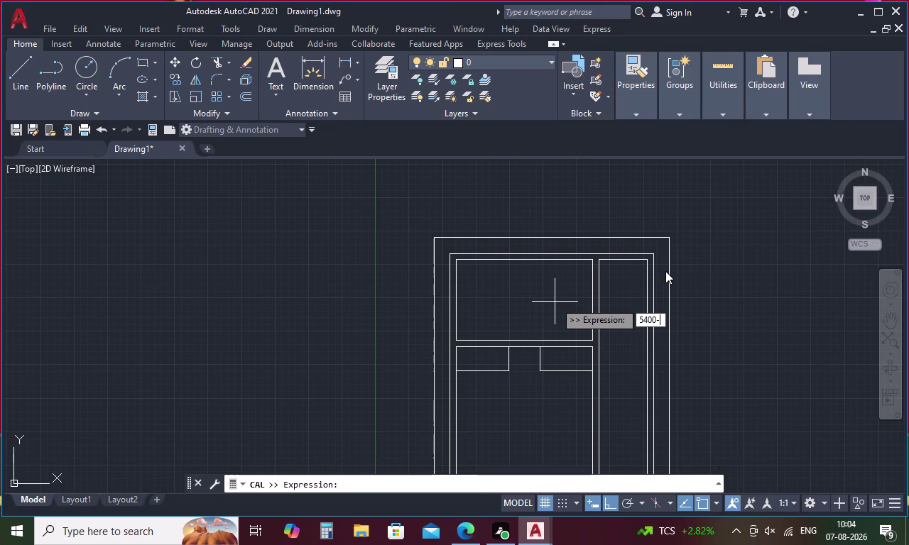
key(Escape)
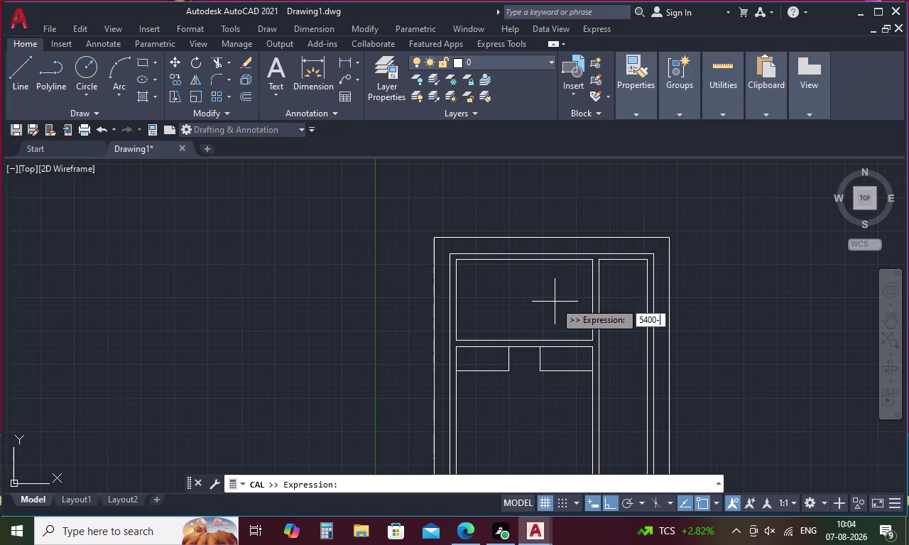
key(Escape)
key(Escape)
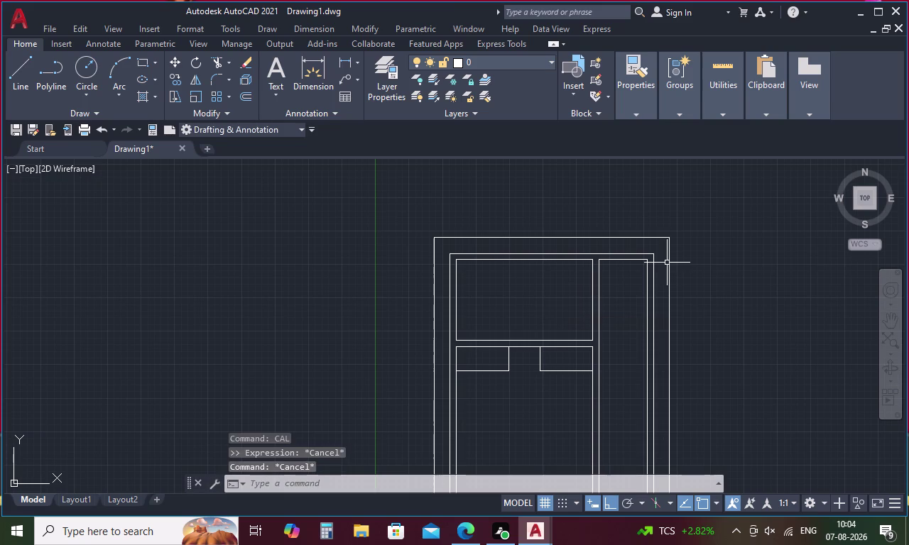
Rerun the calculator and evaluate 250/2 to get 125.
key(space)
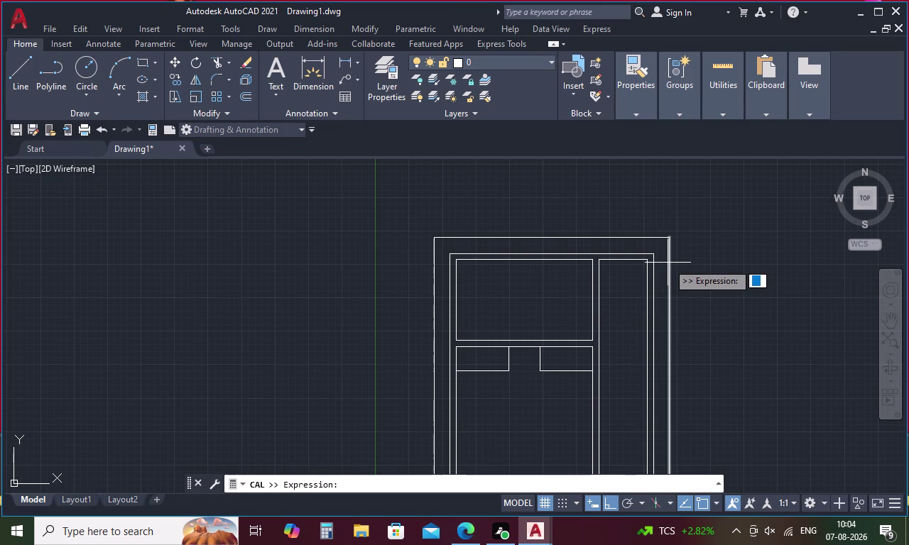
text(25)
key(0)
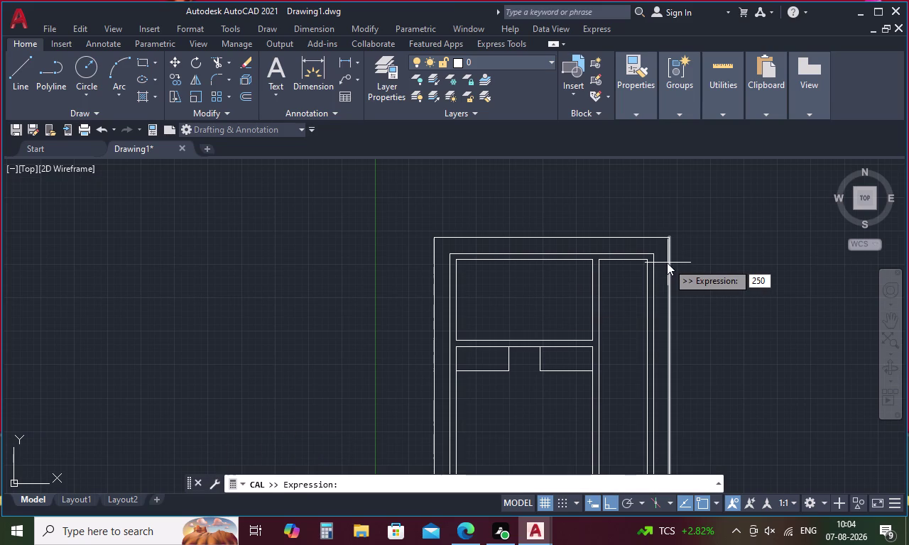
key(slash)
key(2)
key(Return)
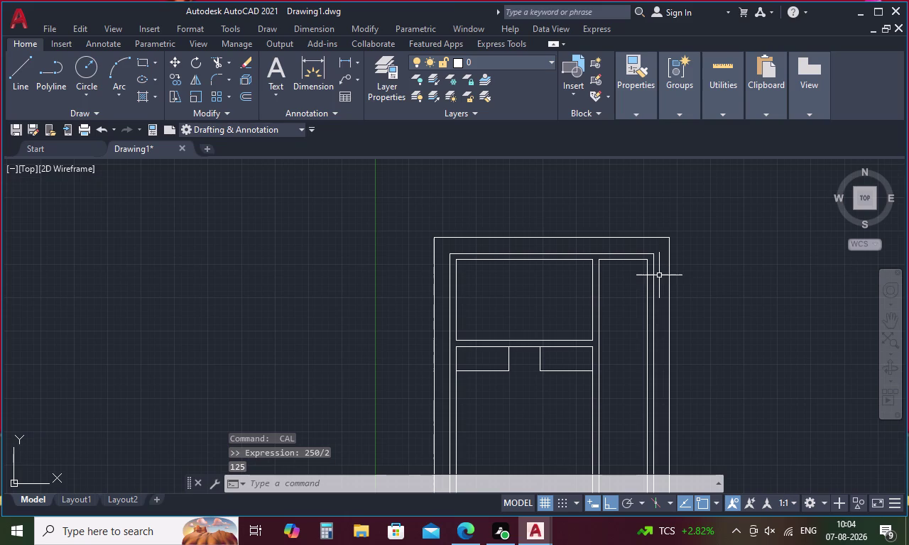
key(Escape)
Zoom in on the door's upper panels and launch OFFSET with the O alias.
scroll(down, 3)
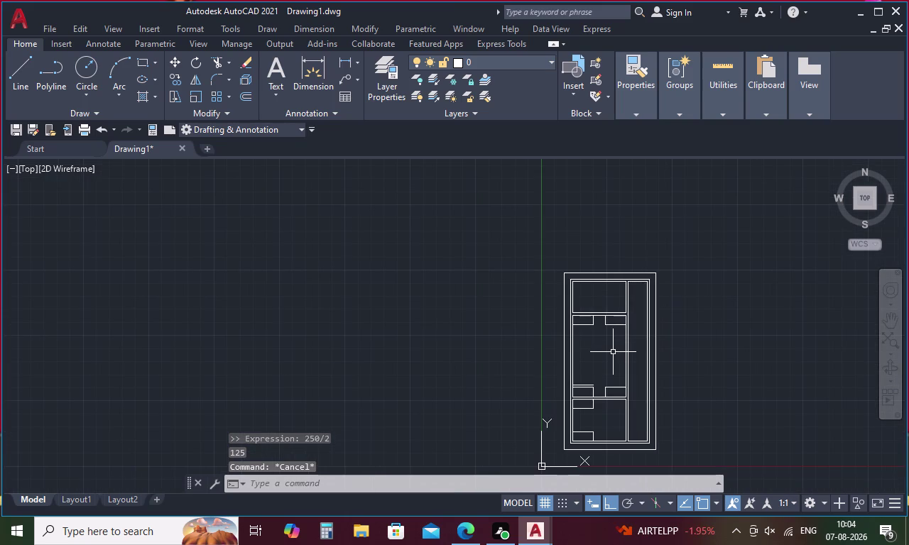
scroll(up, 3)
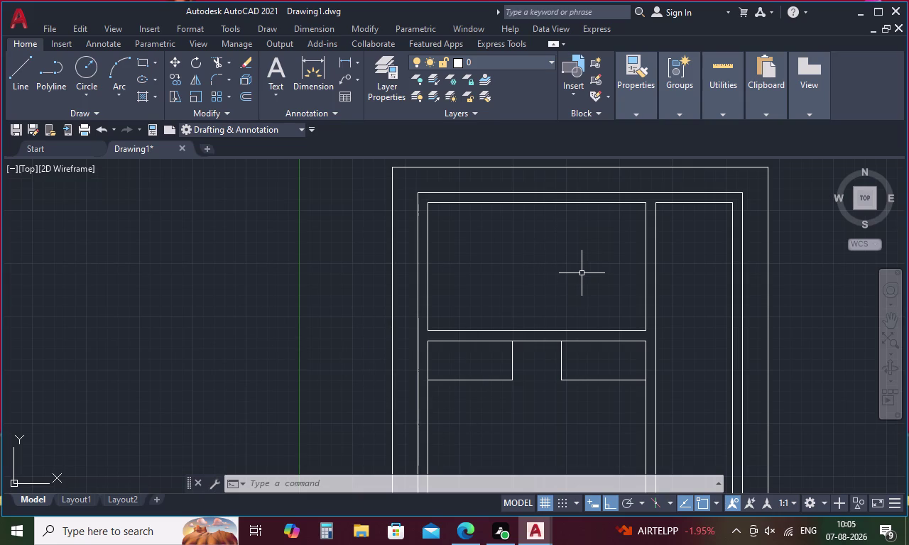
key(Escape)
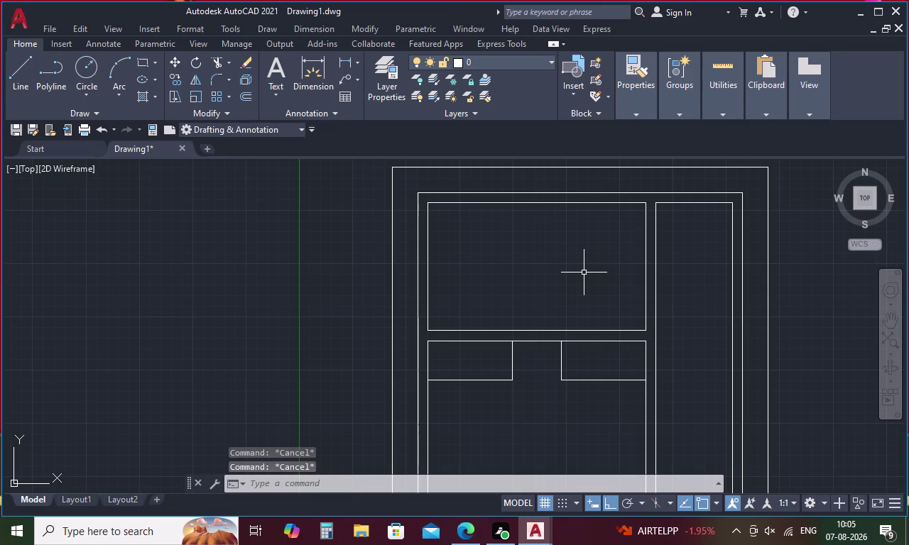
text(O)
key(space)
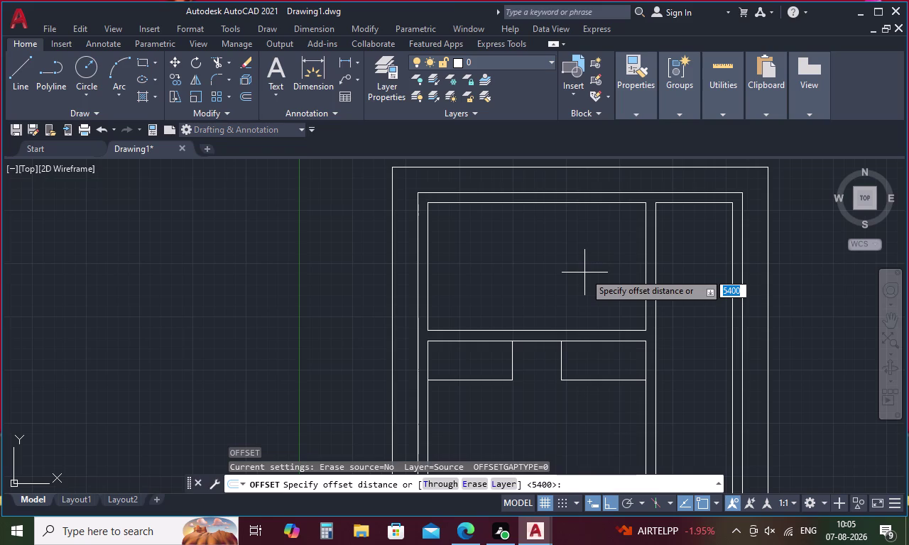
Offset the top panel's upper edge 1500 downward.
key(1)
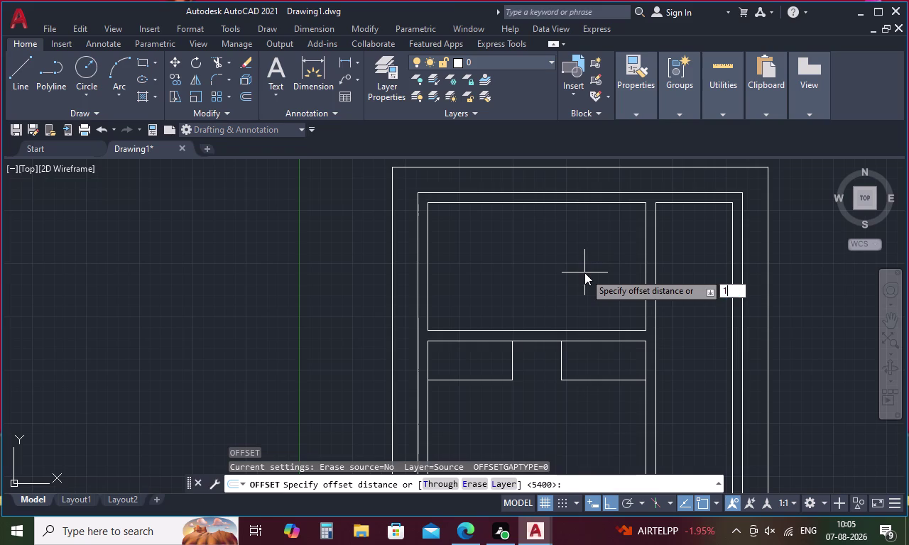
key(5)
text(00)
key(space)
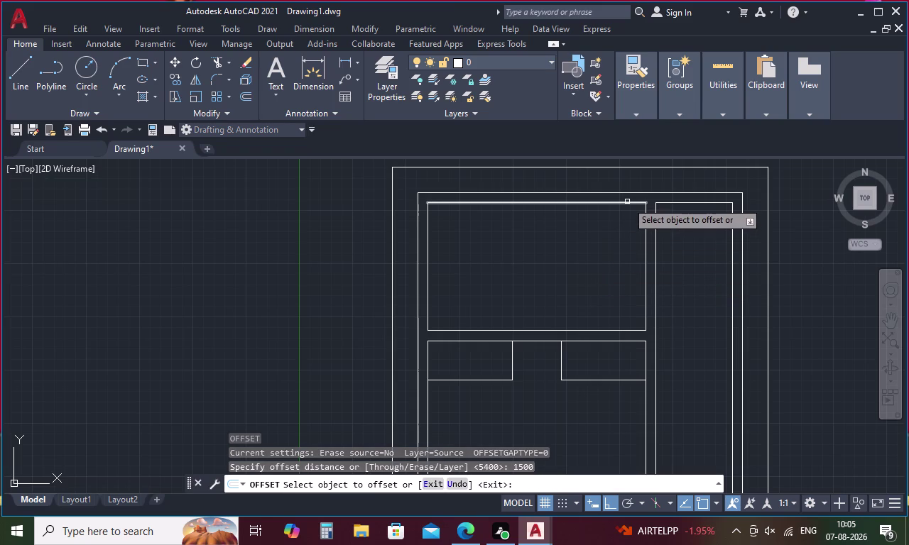
click(627, 202)
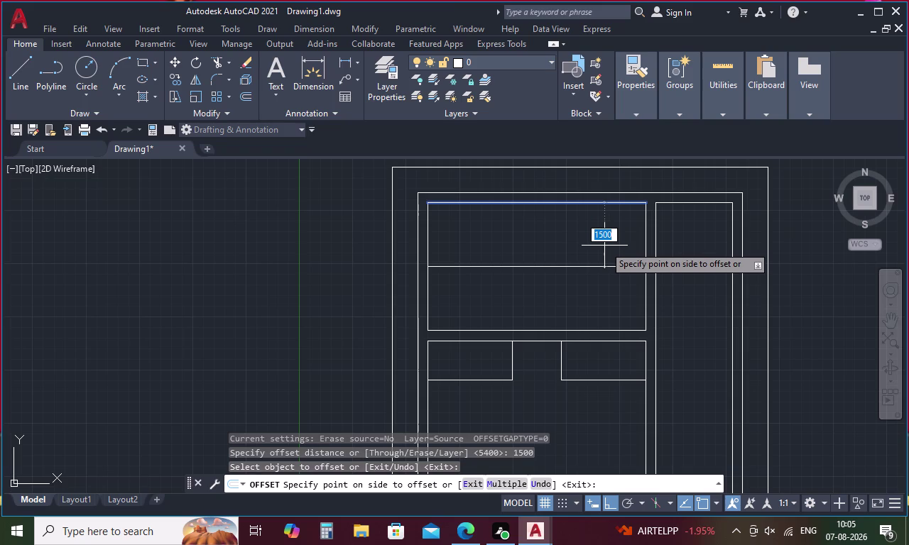
click(604, 246)
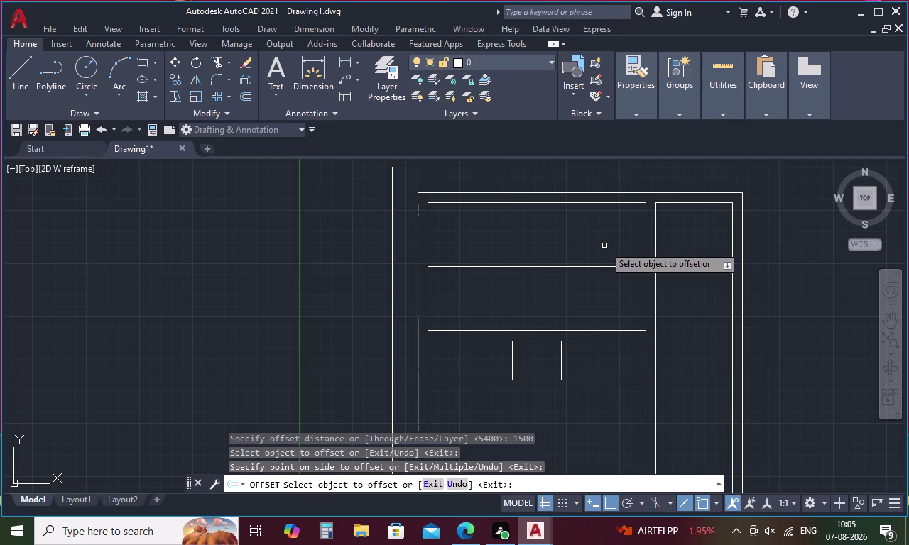
key(space)
Offset that new line a further 120 downward.
key(space)
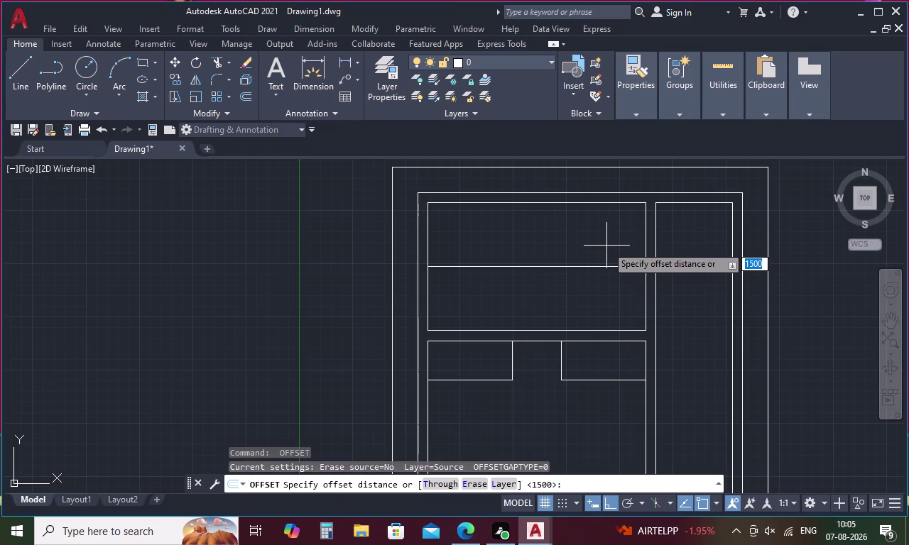
text(12)
key(0)
key(space)
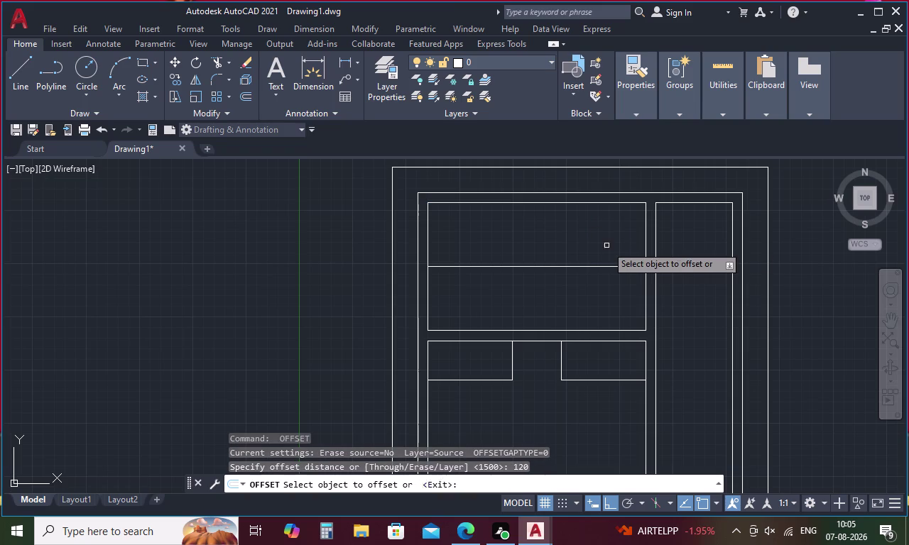
click(593, 267)
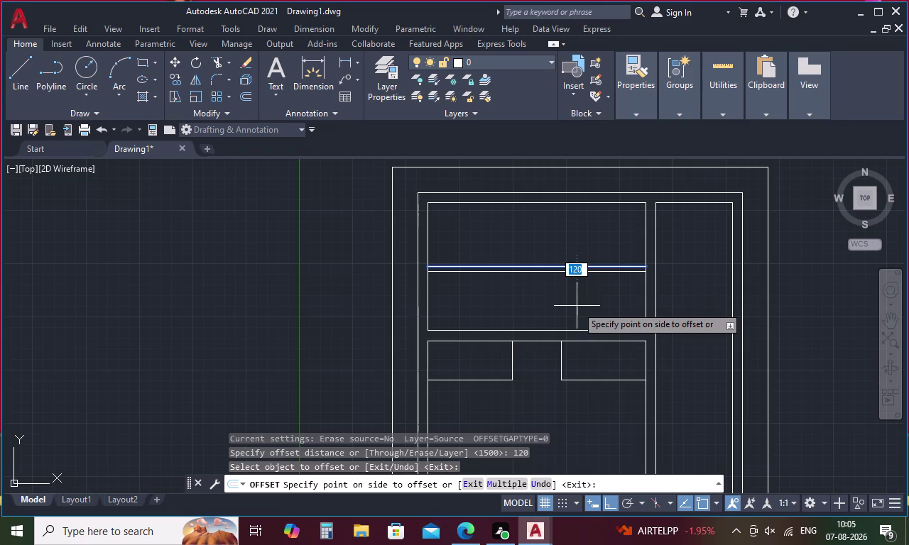
click(577, 307)
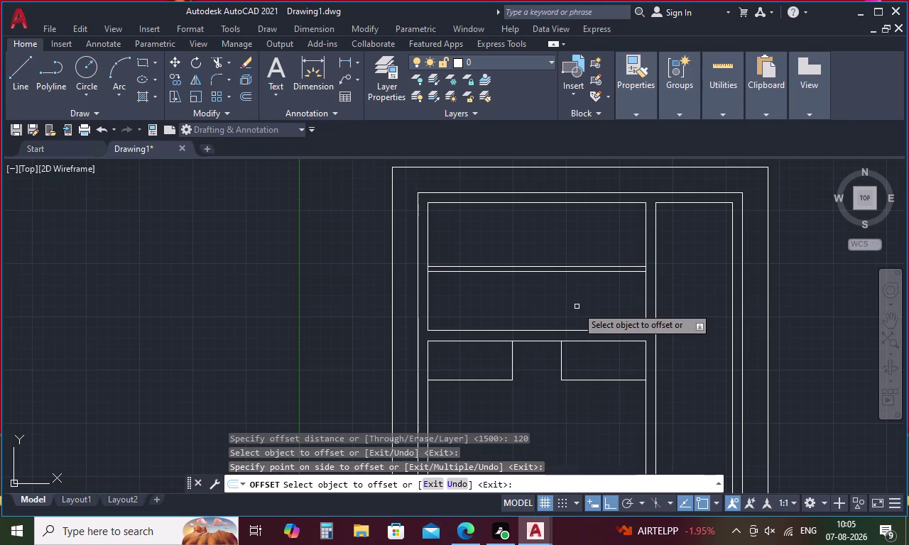
key(Escape)
Trim the overhanging line end and the panel edge inside the gap.
text(TR)
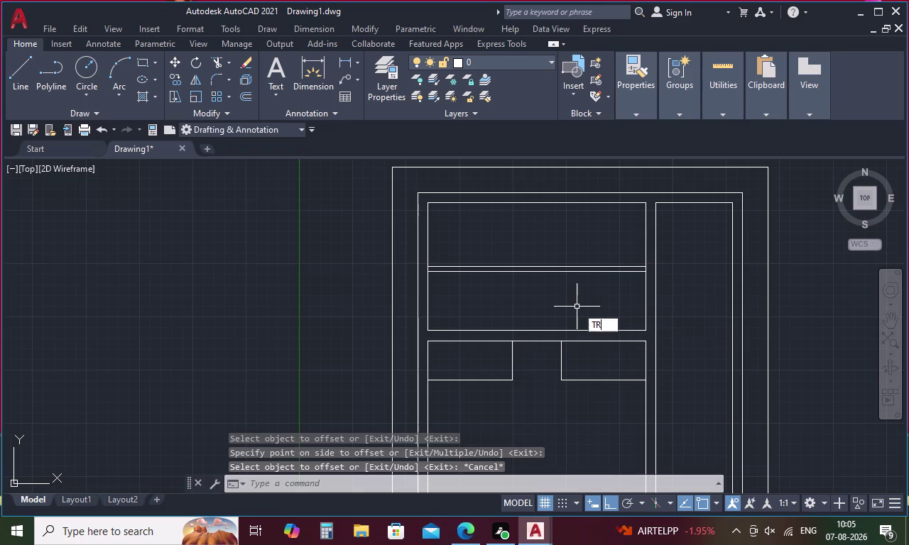
key(space)
scroll(up, 3)
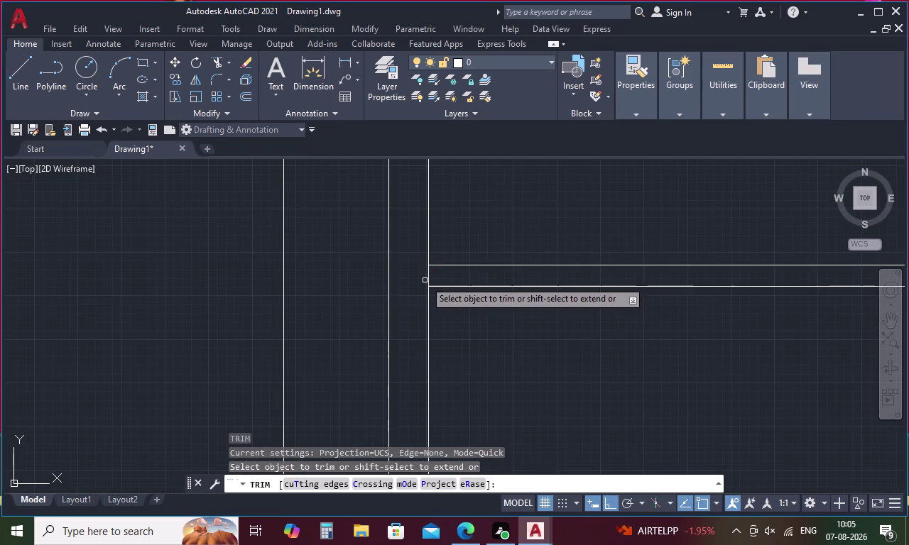
click(427, 276)
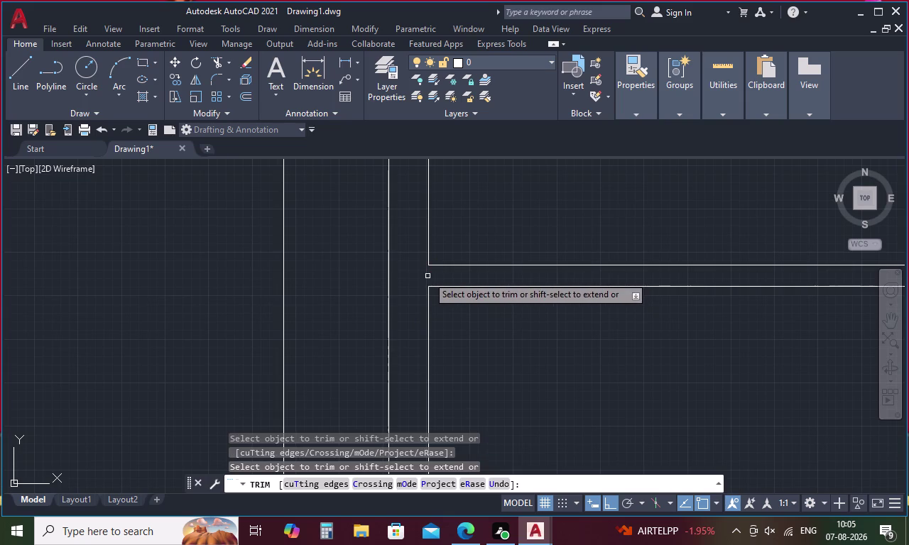
scroll(down, 3)
scroll(up, 3)
scroll(down, 3)
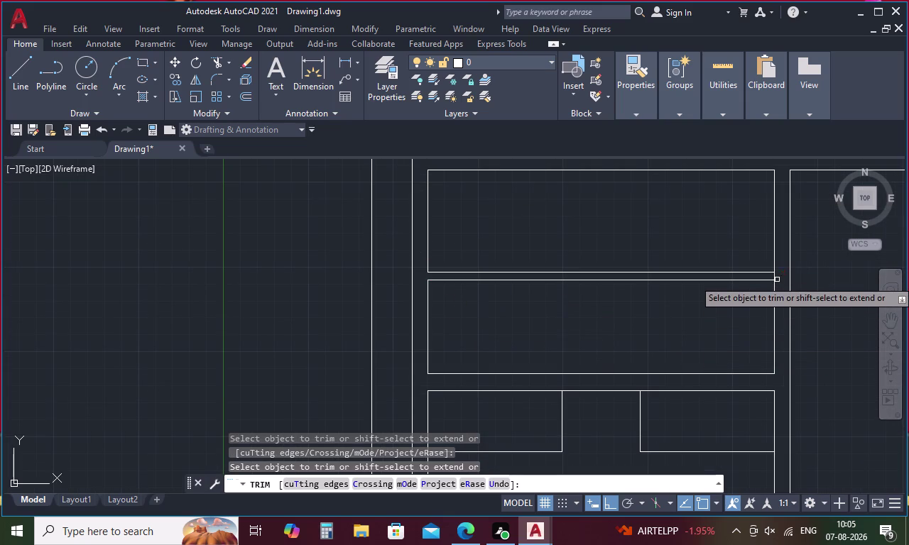
scroll(up, 3)
click(766, 270)
scroll(down, 3)
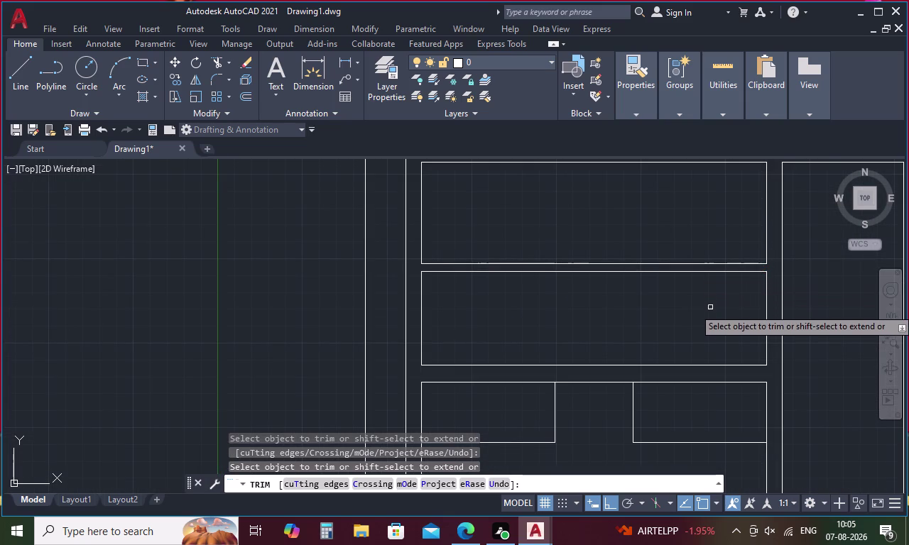
key(Escape)
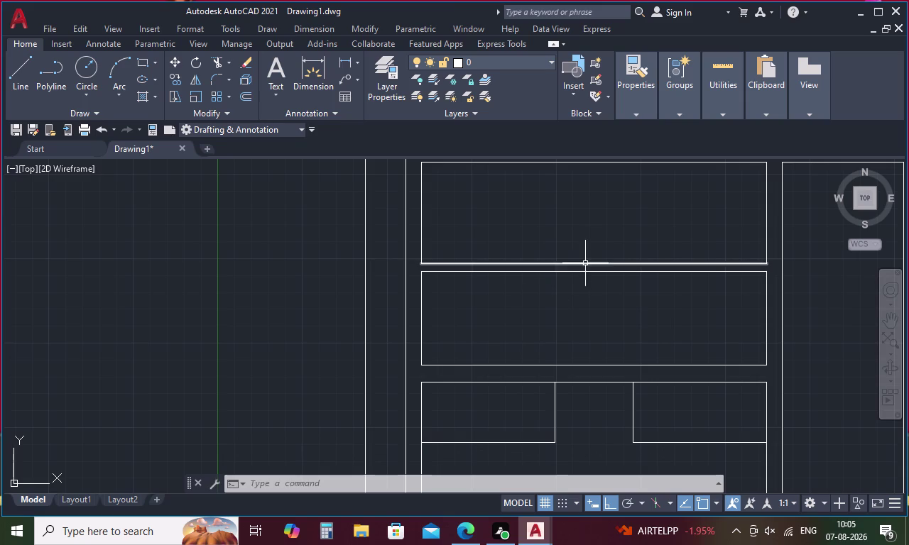
key(Escape)
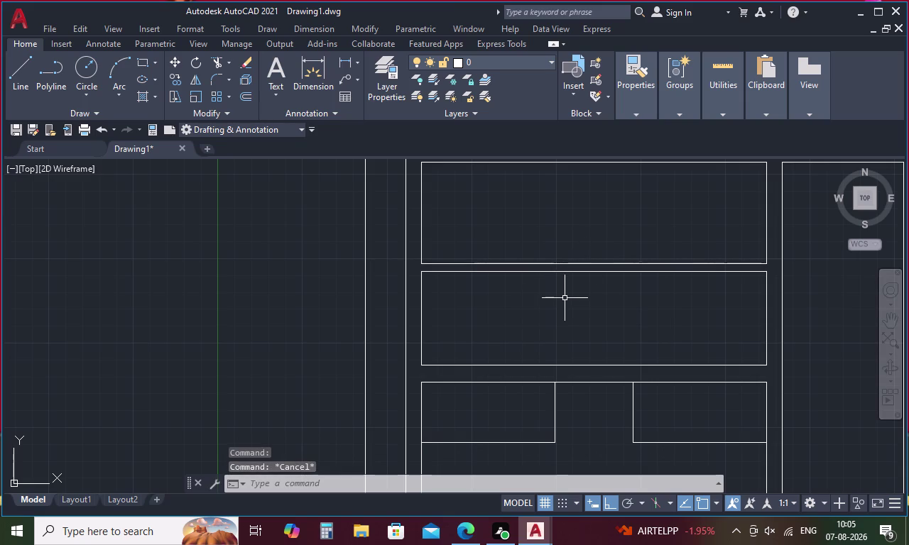
Begin a distance measurement with the DI command.
text(D)
text(I)
key(space)
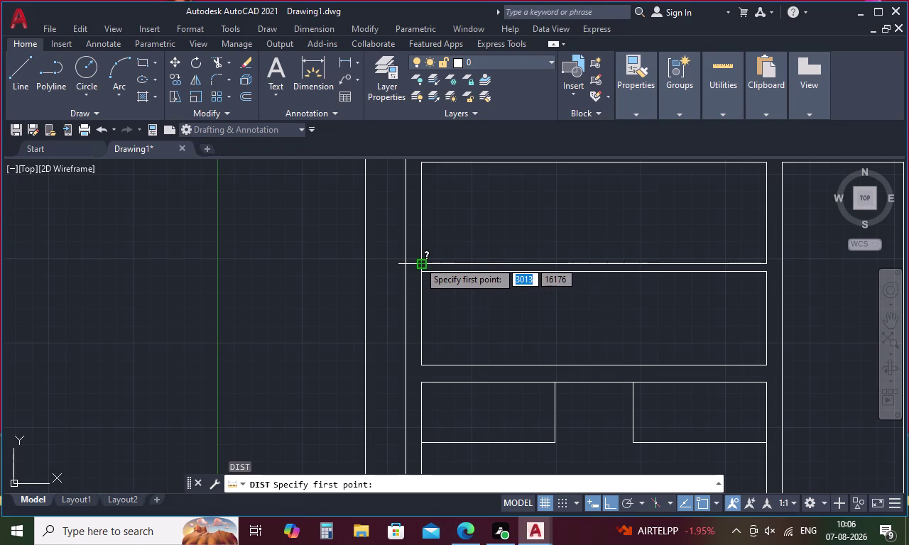
scroll(up, 3)
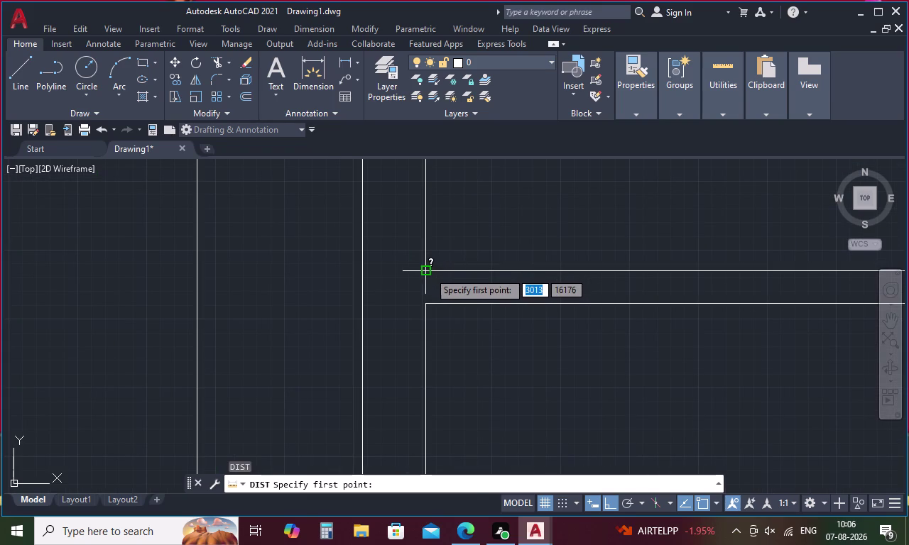
click(429, 272)
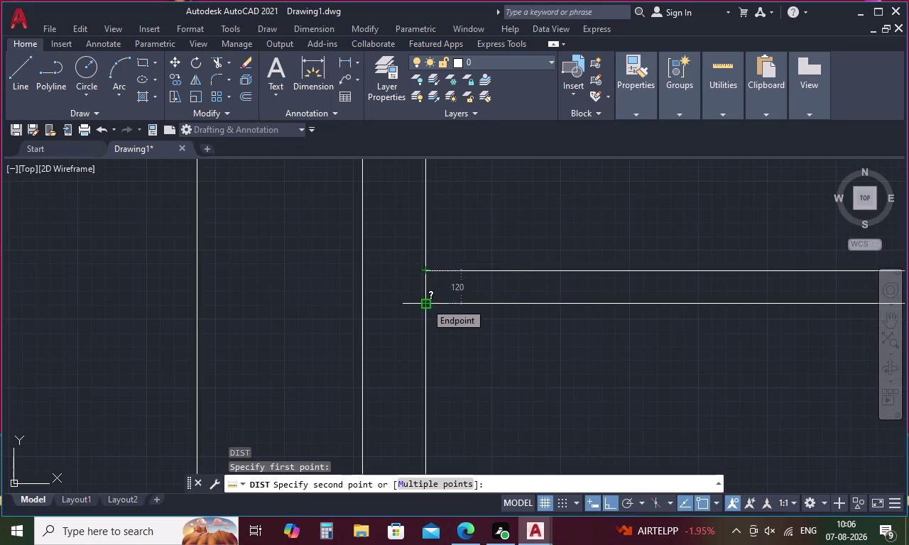
key(Escape)
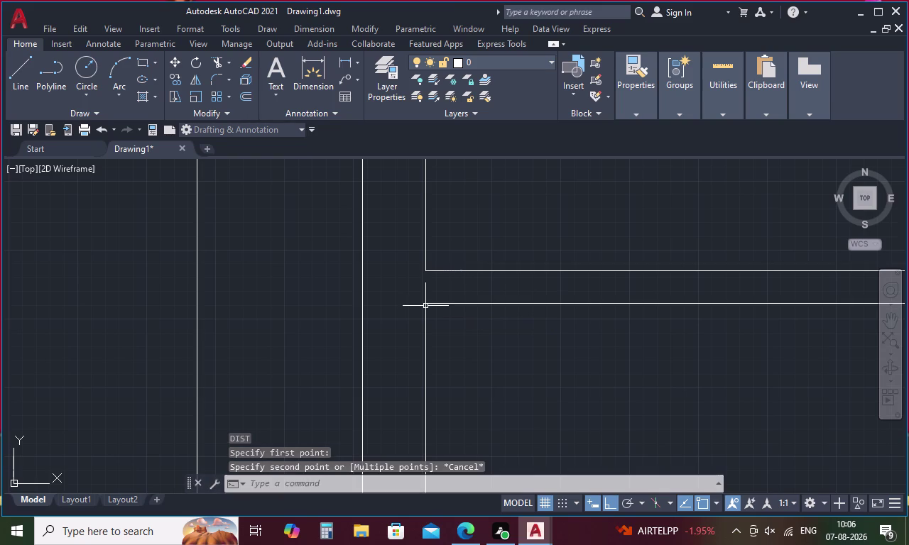
scroll(down, 3)
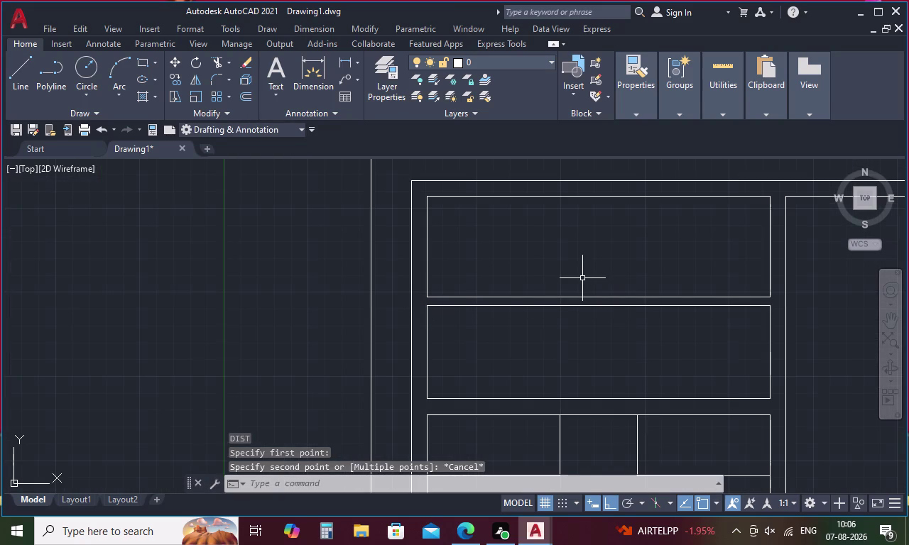
key(Escape)
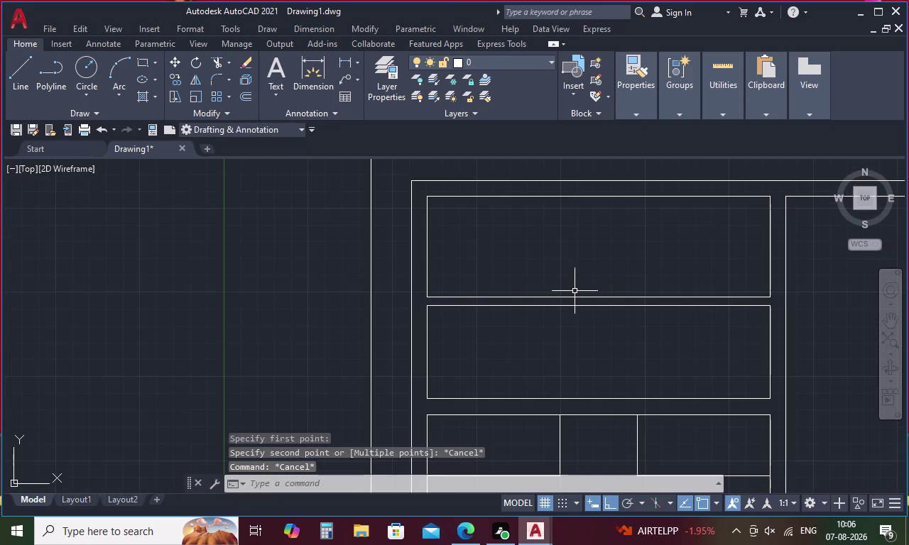
key(o)
Offset the top panel's left edge 1500 to the right.
key(space)
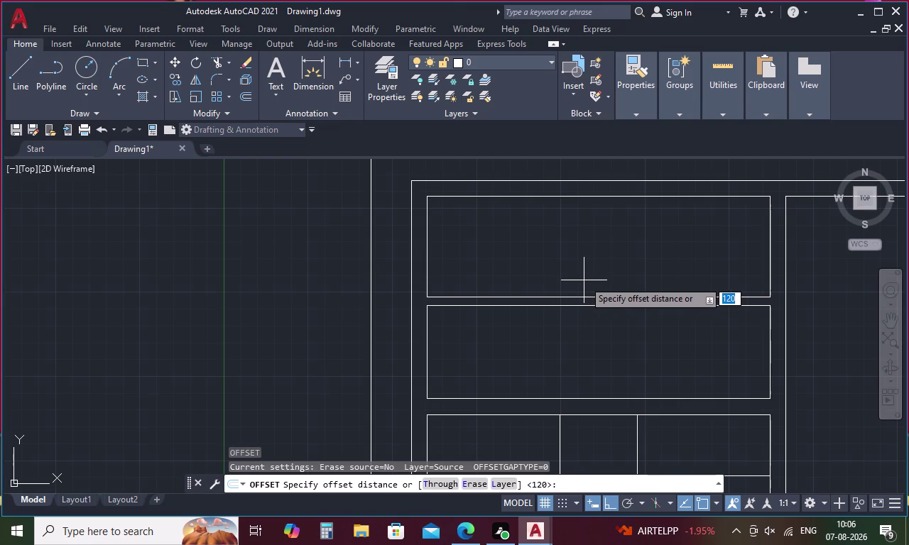
text(1)
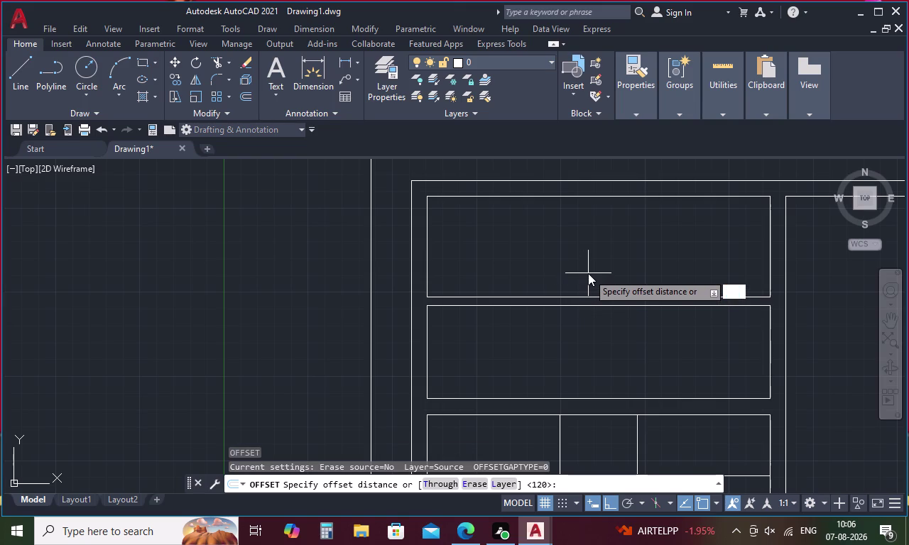
text(500)
key(space)
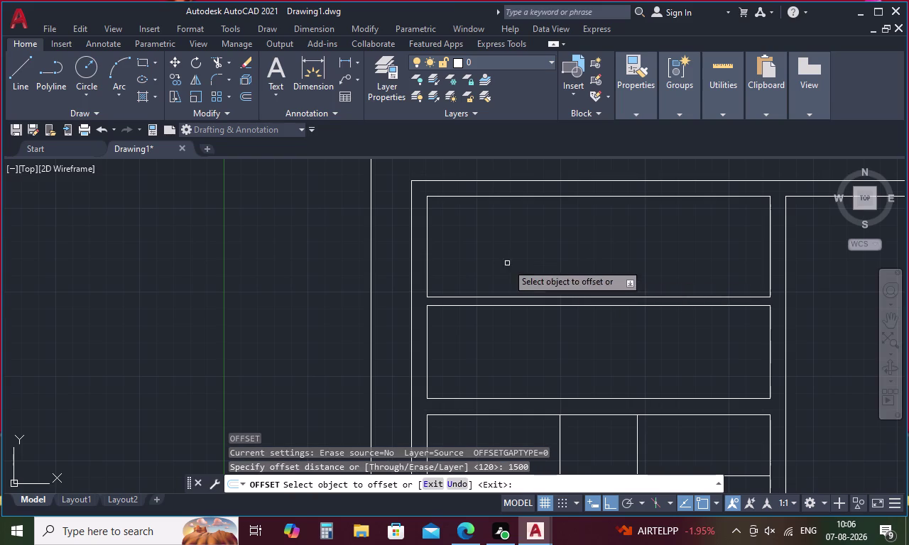
click(426, 243)
click(545, 265)
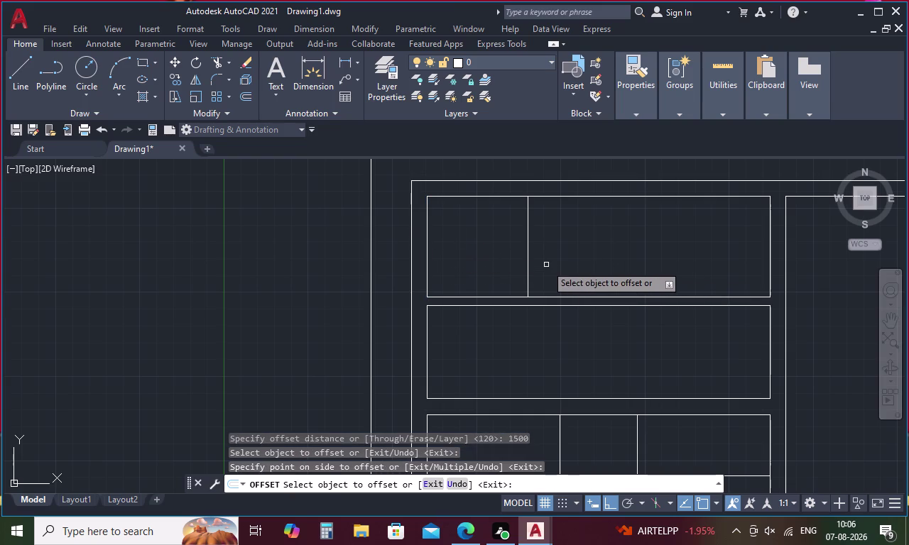
key(space)
Offset that new vertical line 120 to the right, forming the first double line.
key(space)
text(12)
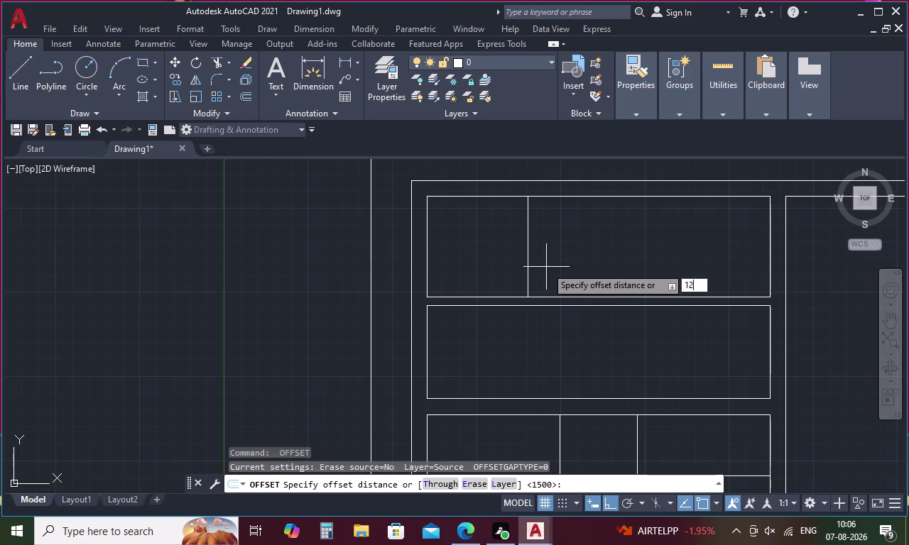
text(0)
key(space)
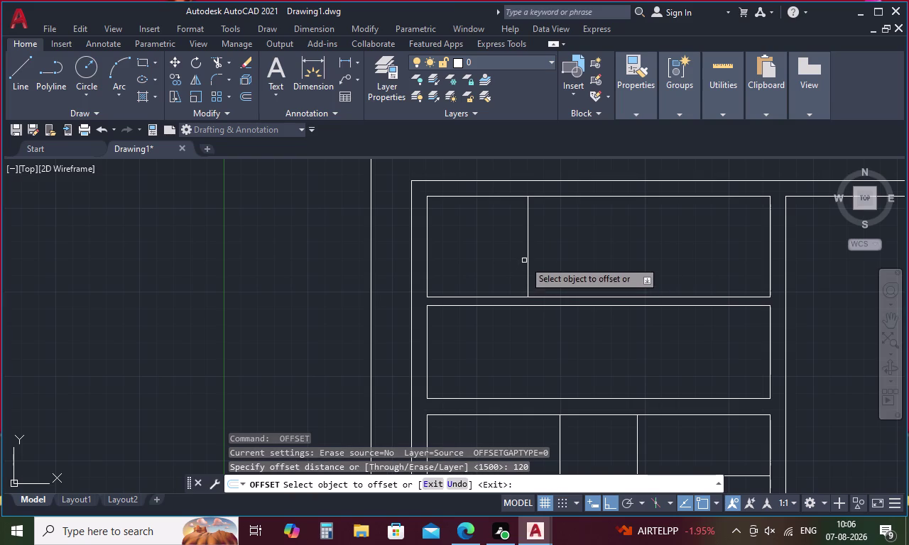
click(528, 255)
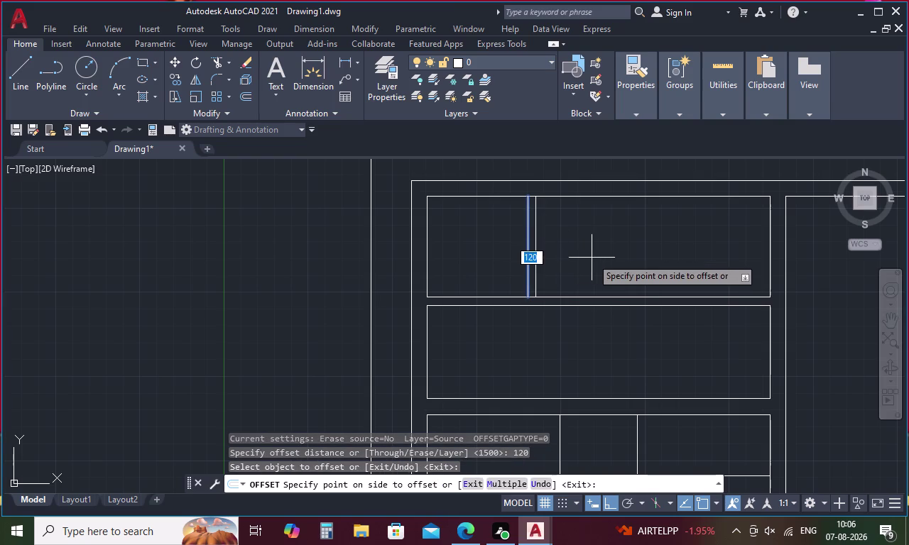
click(592, 257)
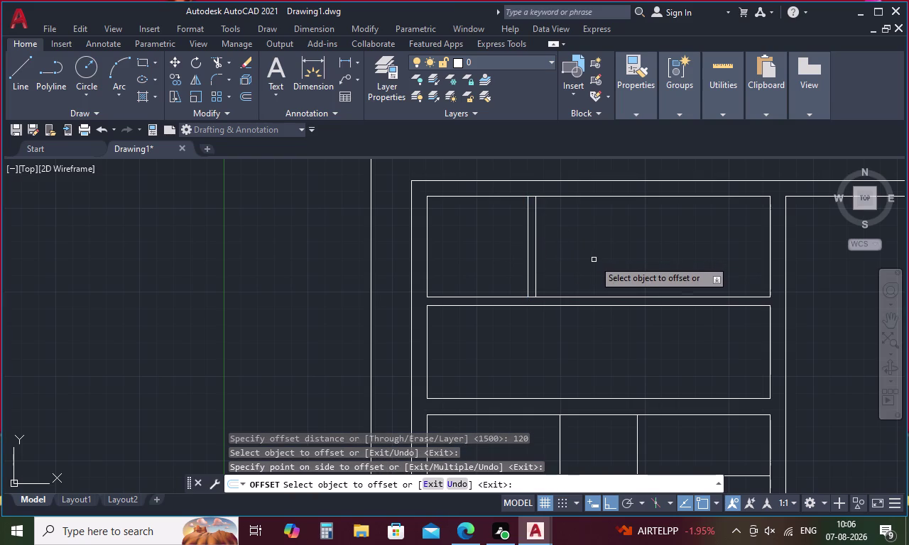
key(space)
Offset the pair's right-hand line 1000 further right.
key(space)
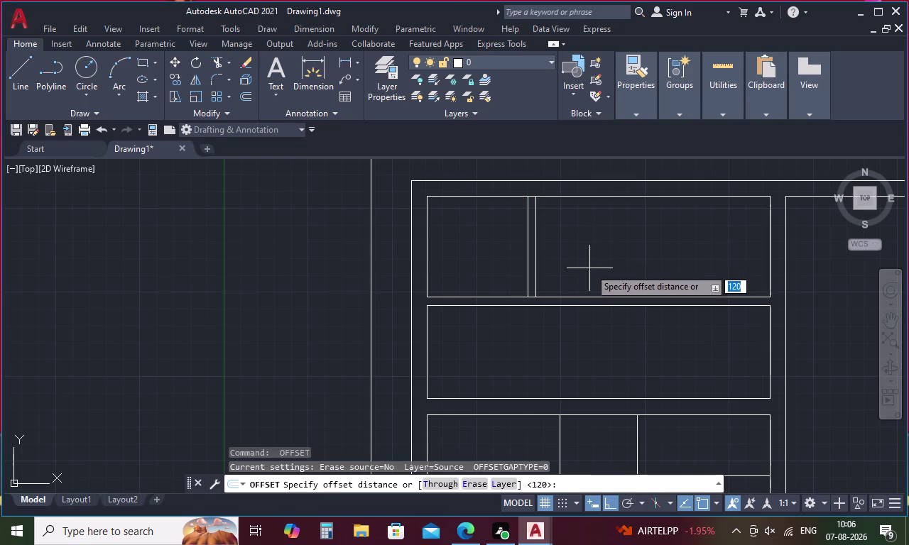
key(1)
text(00)
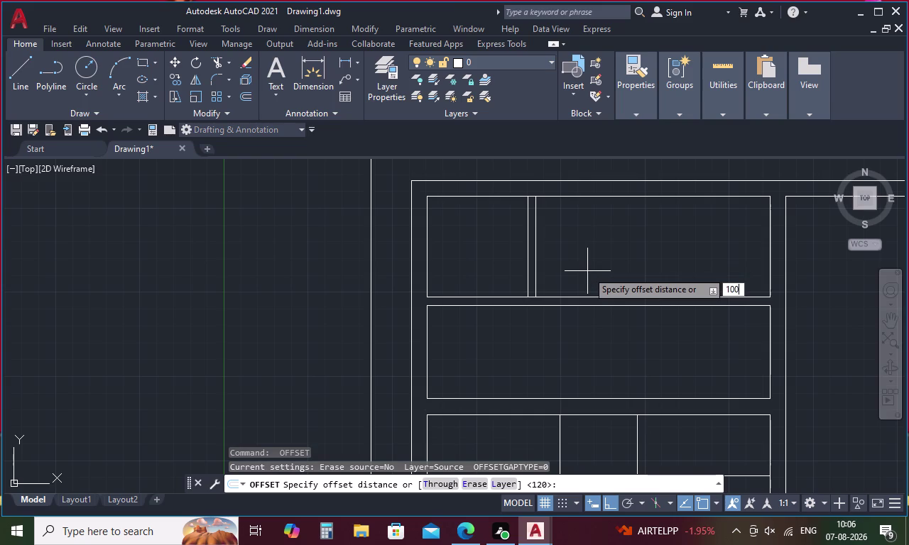
text(0)
key(space)
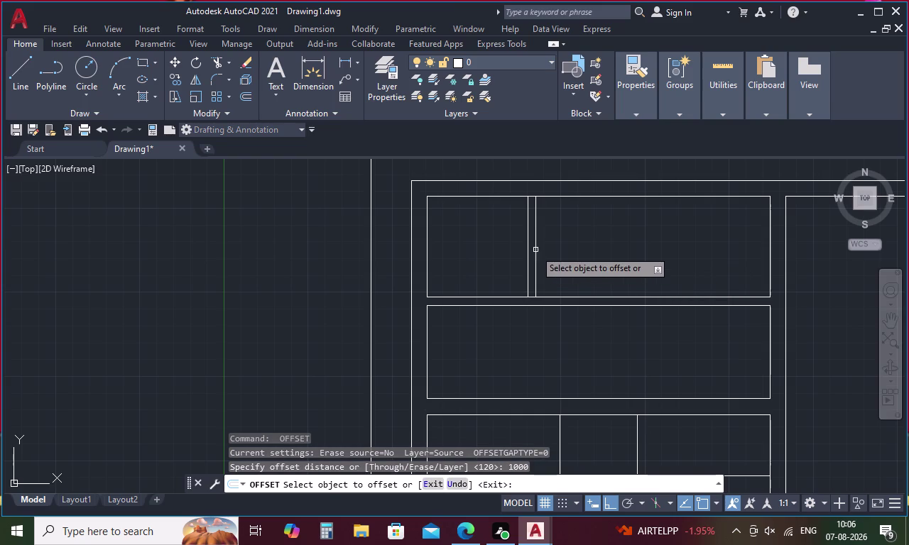
click(537, 245)
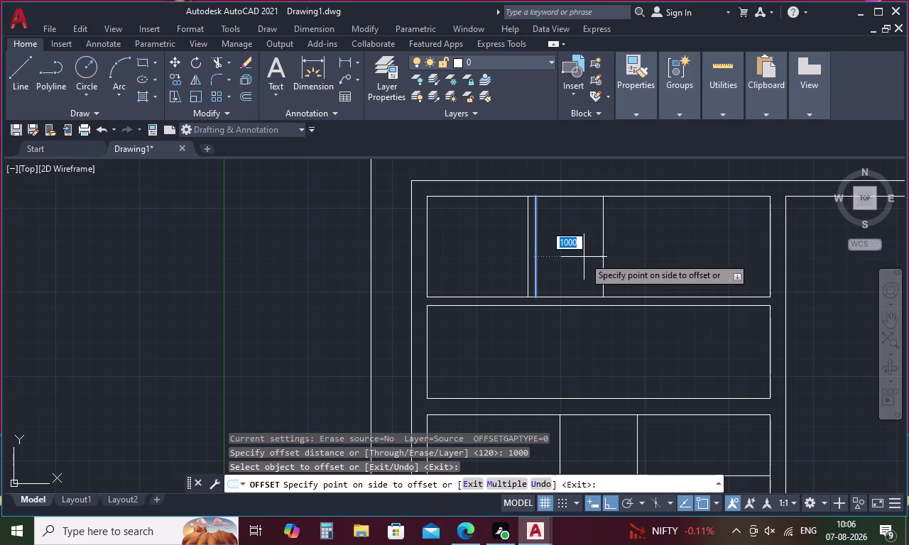
click(583, 257)
key(space)
Offset the newest vertical line 120 right to complete the second pair.
key(space)
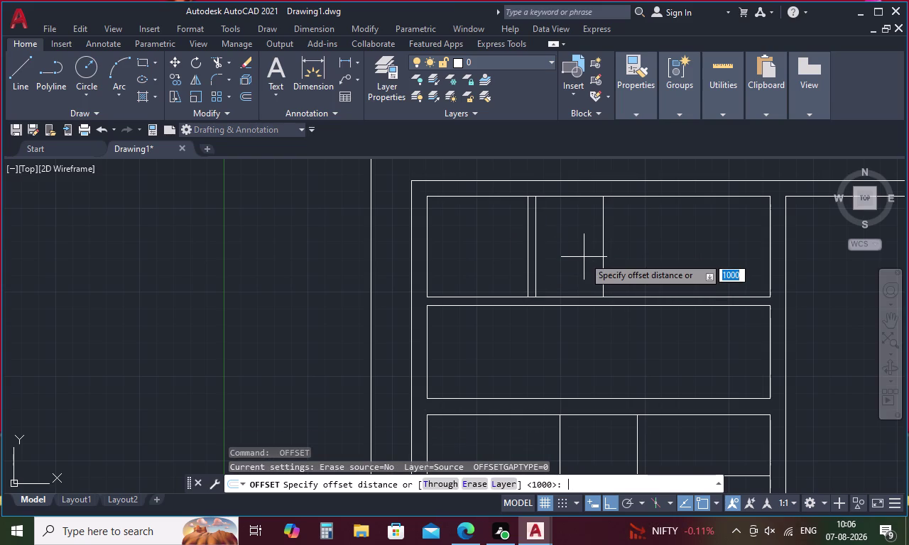
text(12)
text(0)
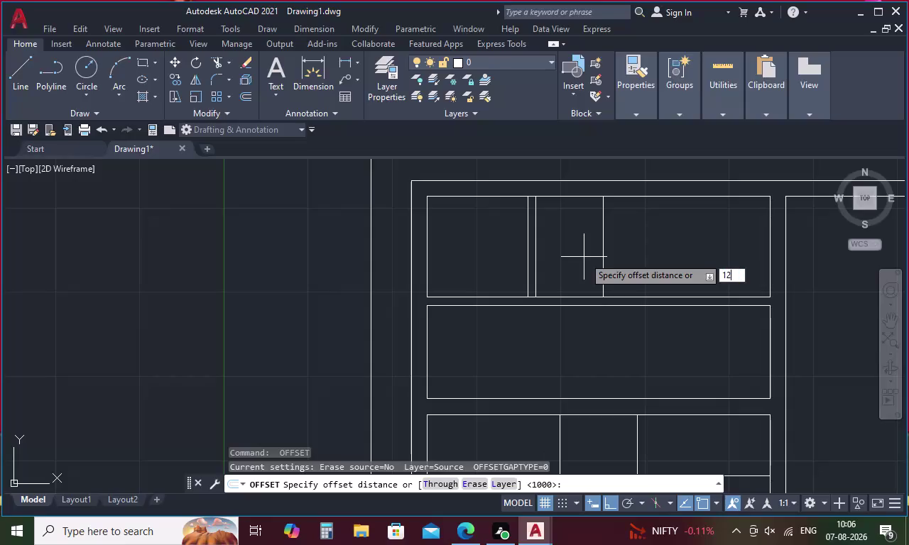
key(space)
click(604, 254)
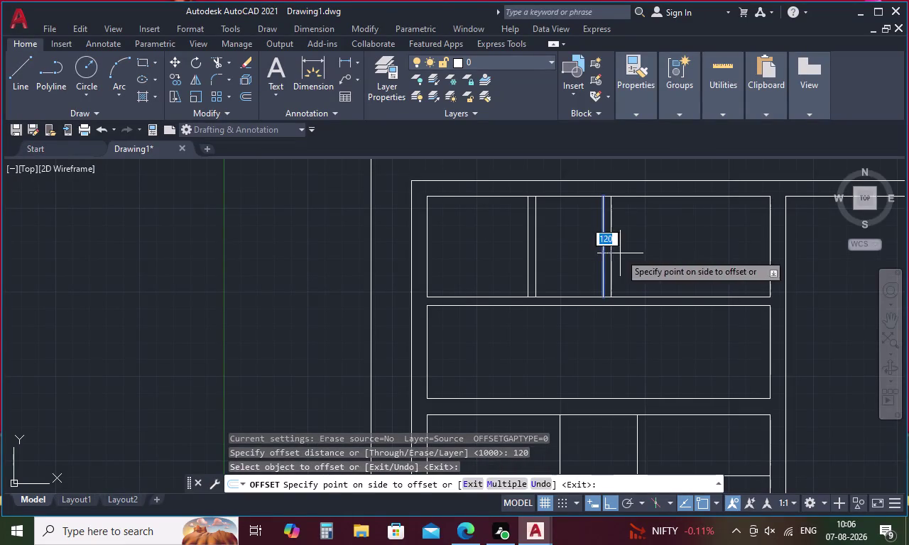
click(621, 254)
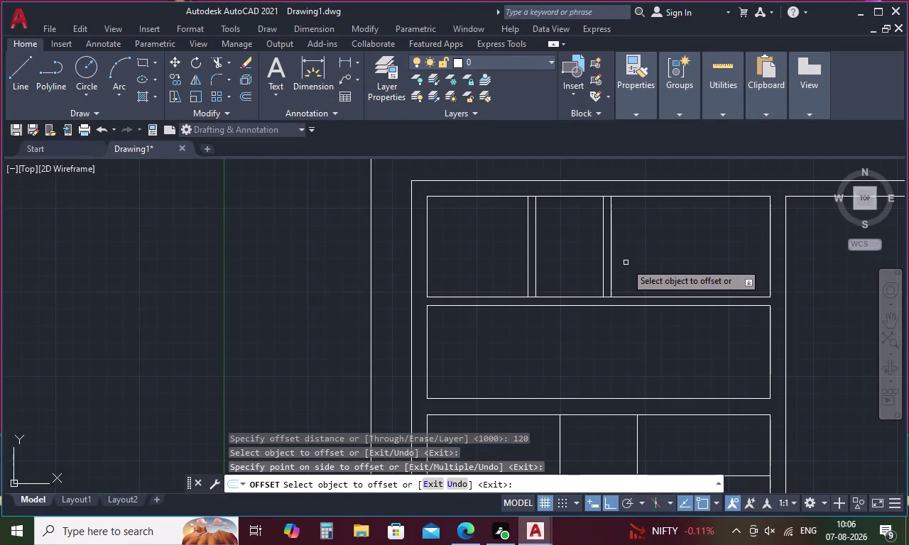
scroll(down, 3)
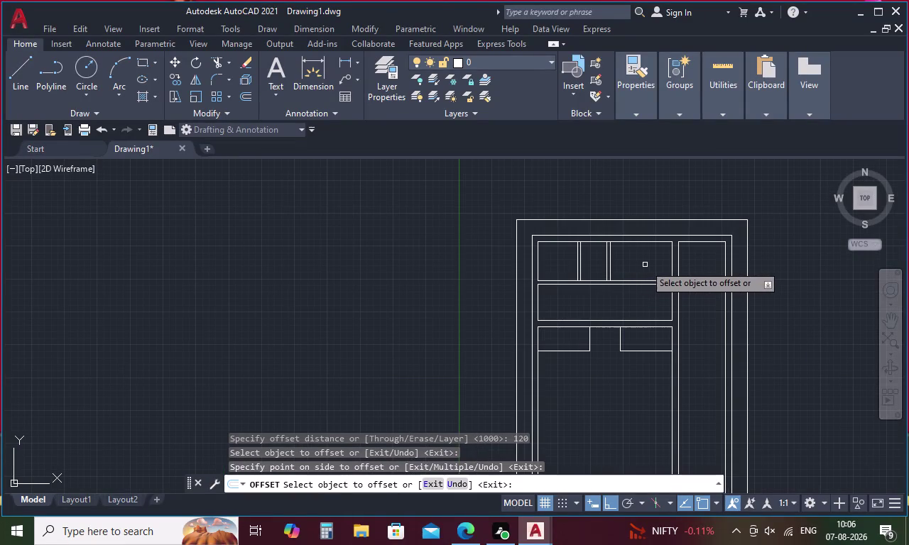
Offset the second pair's right line 1000 further right.
middle_drag(645, 265, 572, 259)
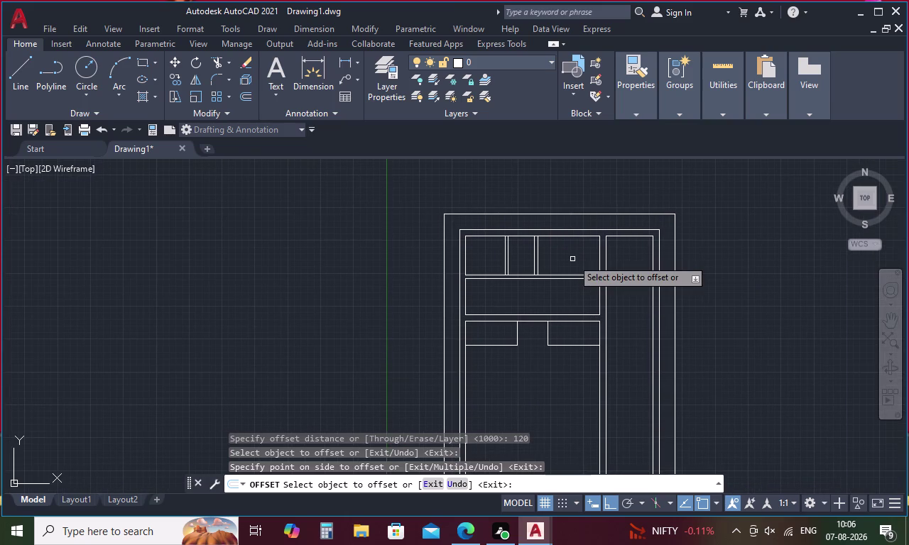
scroll(up, 3)
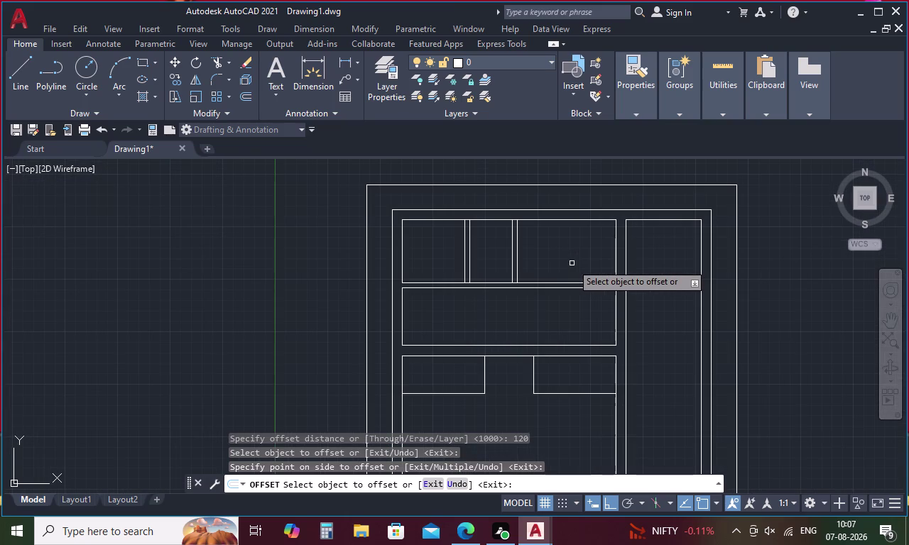
key(space)
key(space)
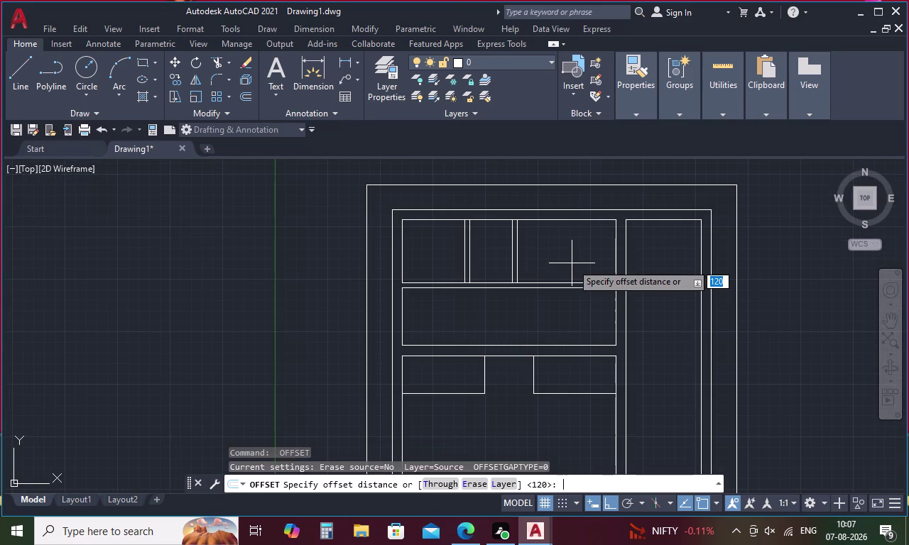
key(1)
key(0)
text(00)
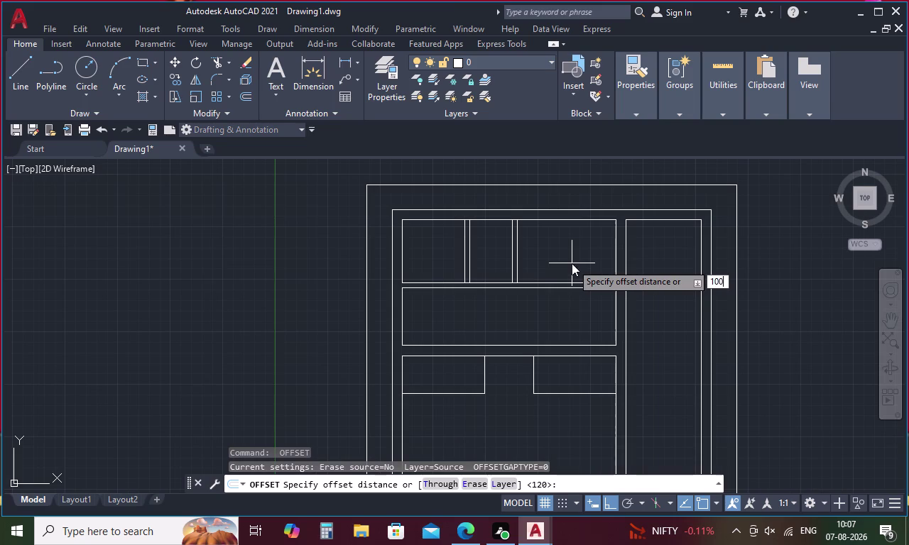
key(space)
click(518, 255)
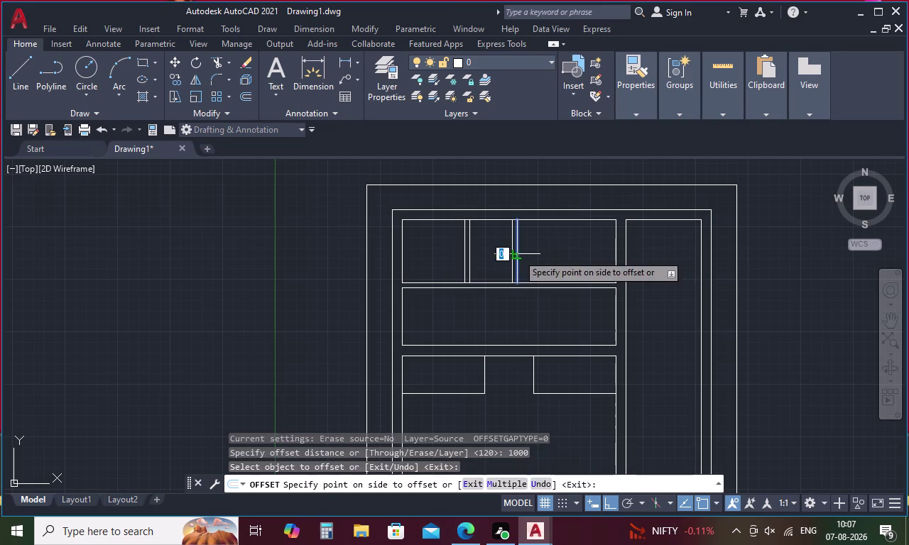
click(532, 256)
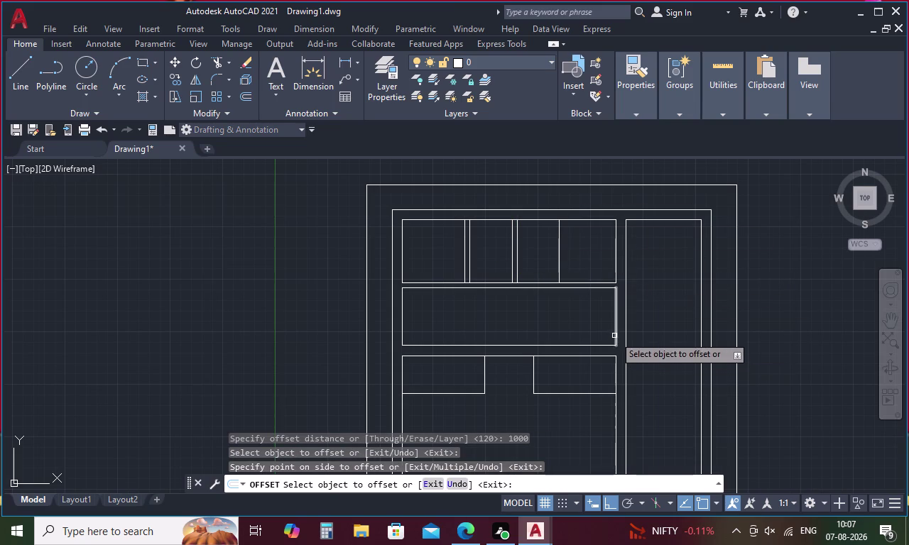
key(space)
Offset the upper-row vertical divider 120 to its right.
text(120)
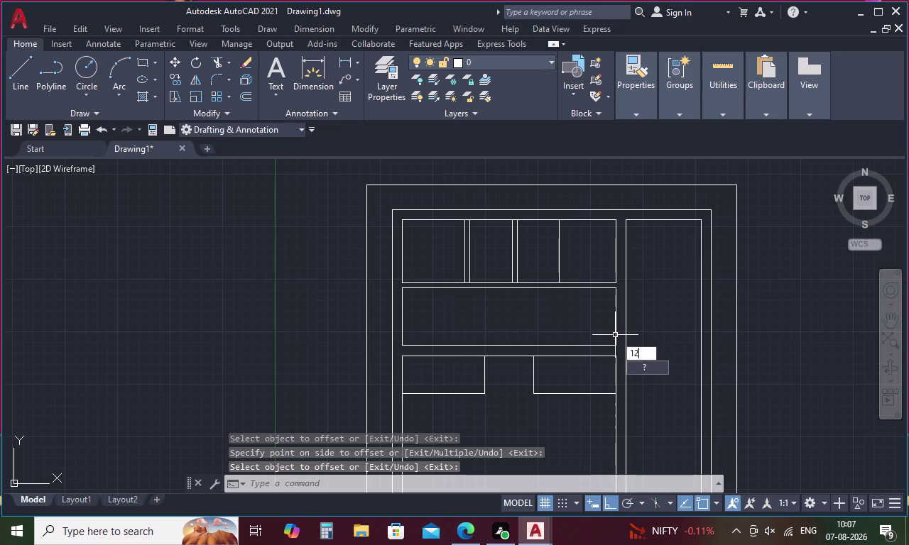
key(space)
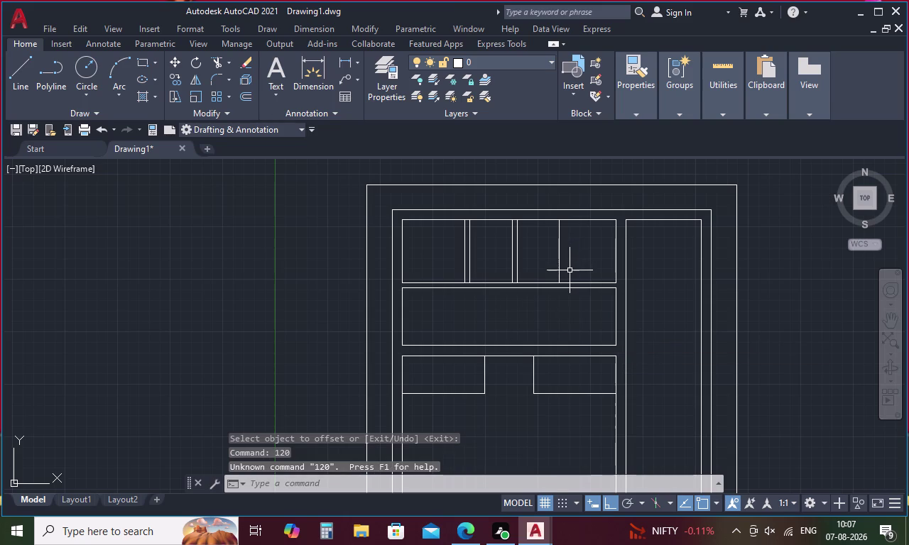
key(Escape)
text(O)
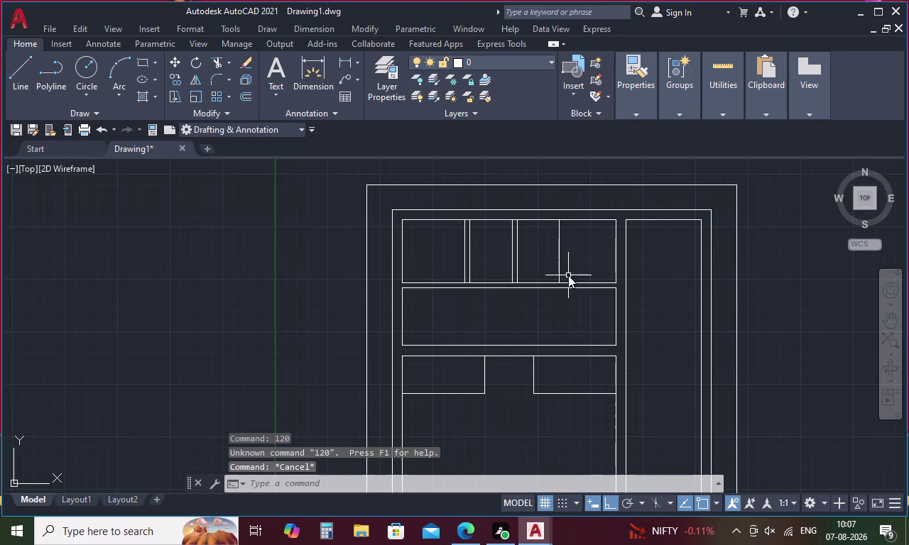
key(space)
text(120)
key(space)
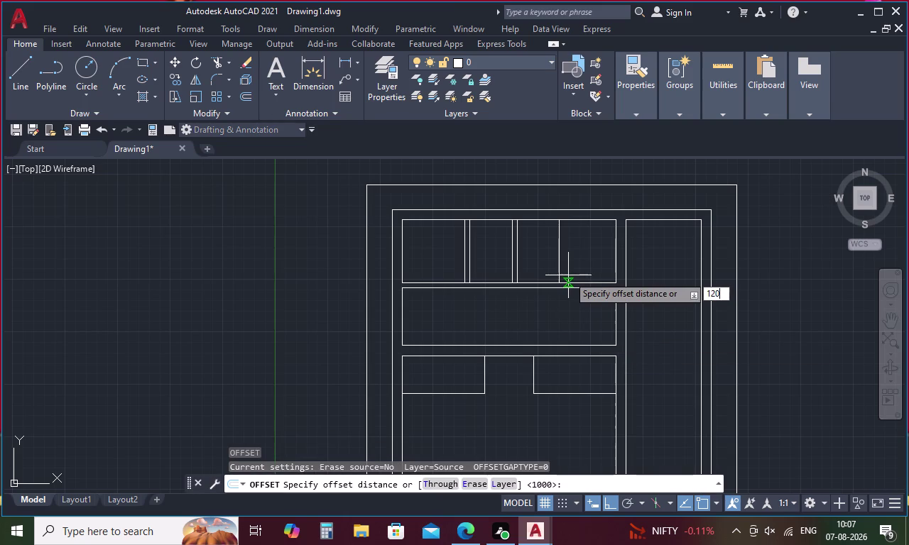
click(560, 247)
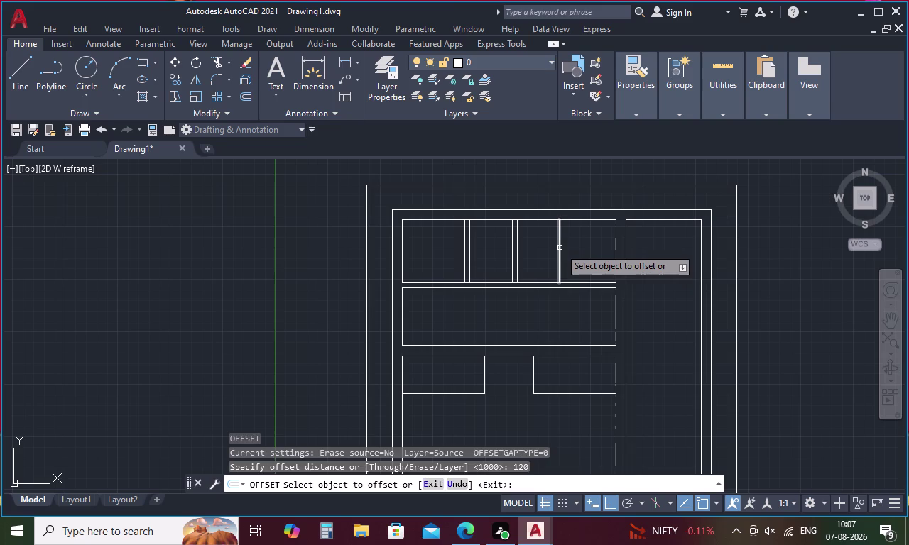
click(587, 250)
key(Escape)
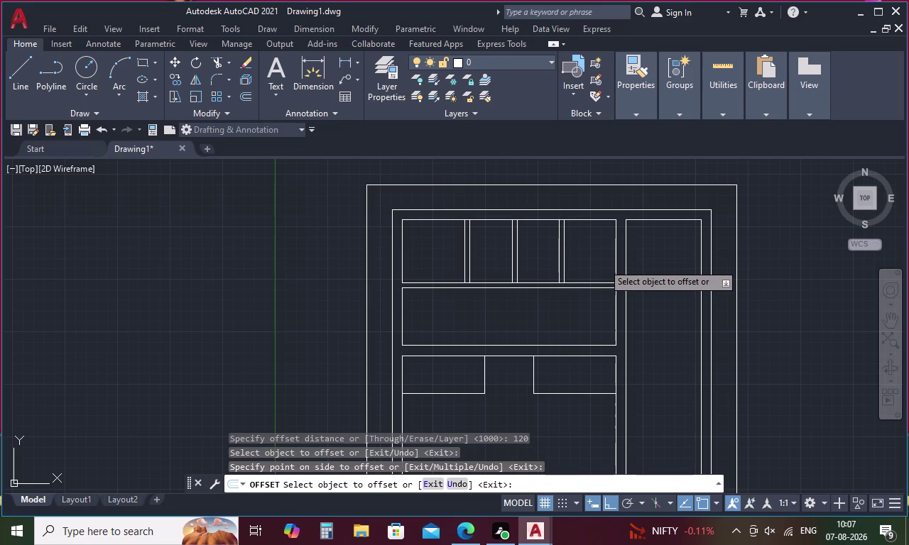
text(TR)
key(space)
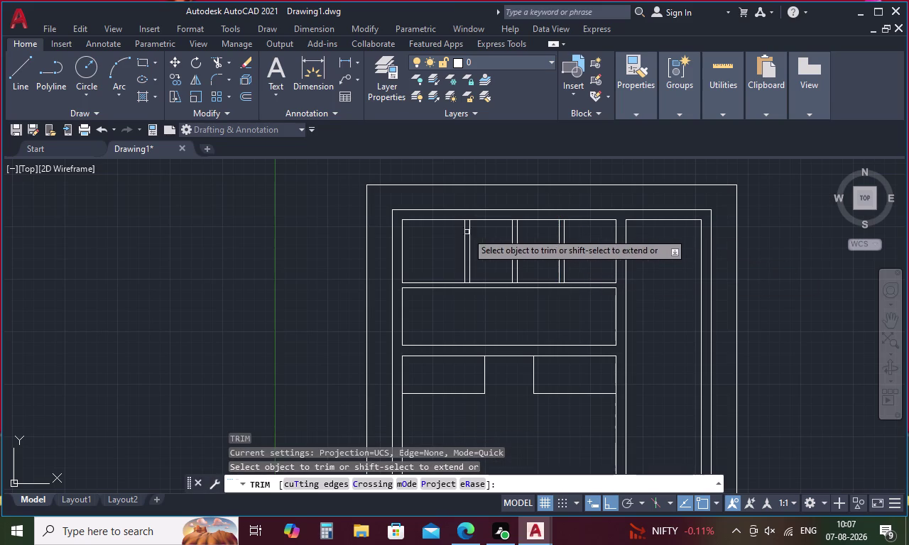
Fence-trim the overhanging line ends above the top panels.
scroll(up, 3)
drag(484, 214, 485, 223)
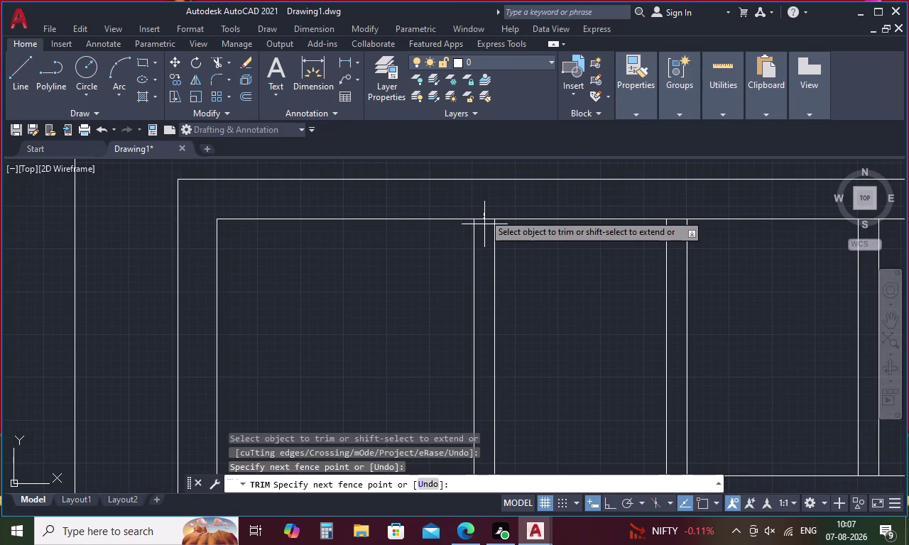
drag(484, 223, 484, 225)
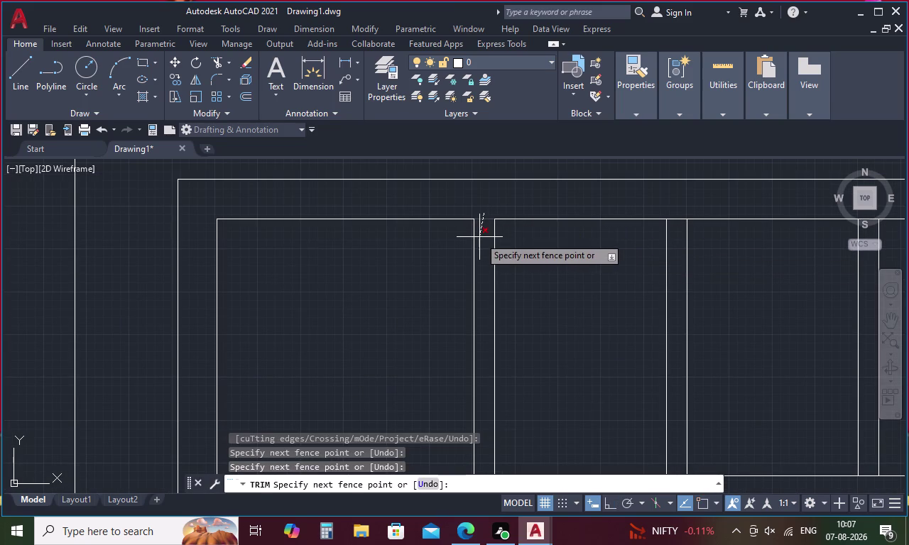
click(479, 237)
click(677, 221)
scroll(down, 3)
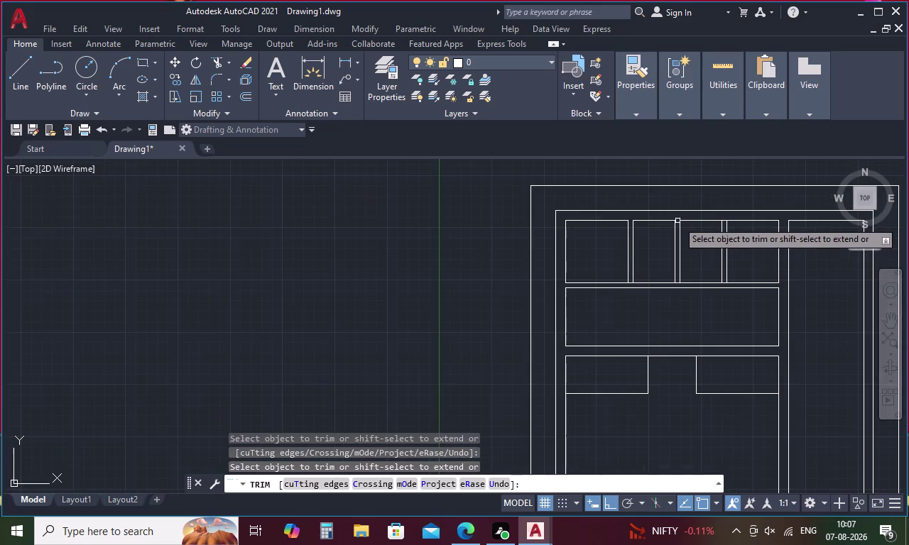
Trim the segments inside the panels and the three stubs below them.
middle_drag(687, 236, 475, 250)
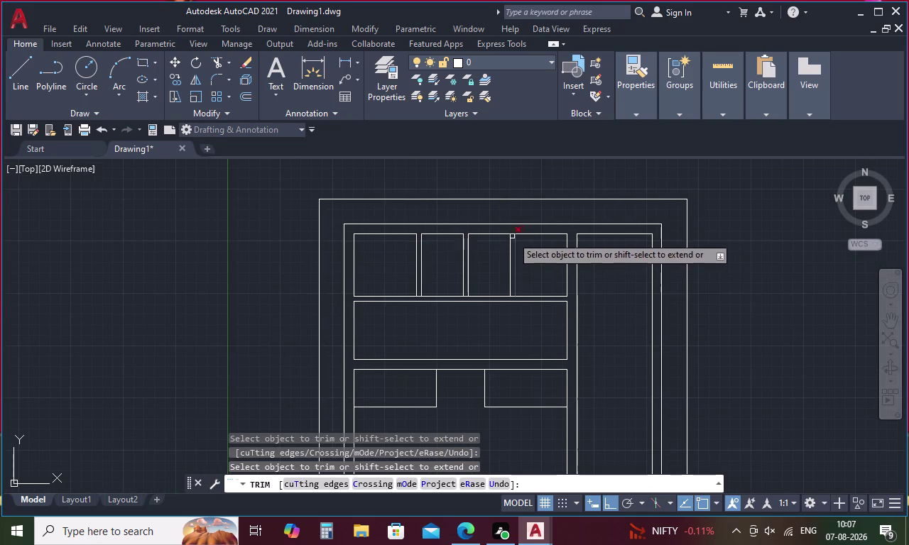
scroll(up, 3)
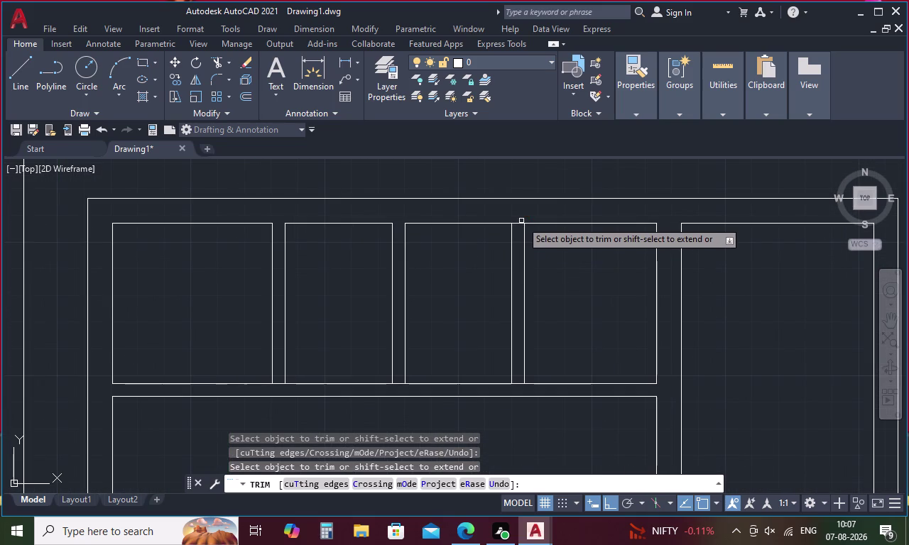
drag(520, 218, 517, 233)
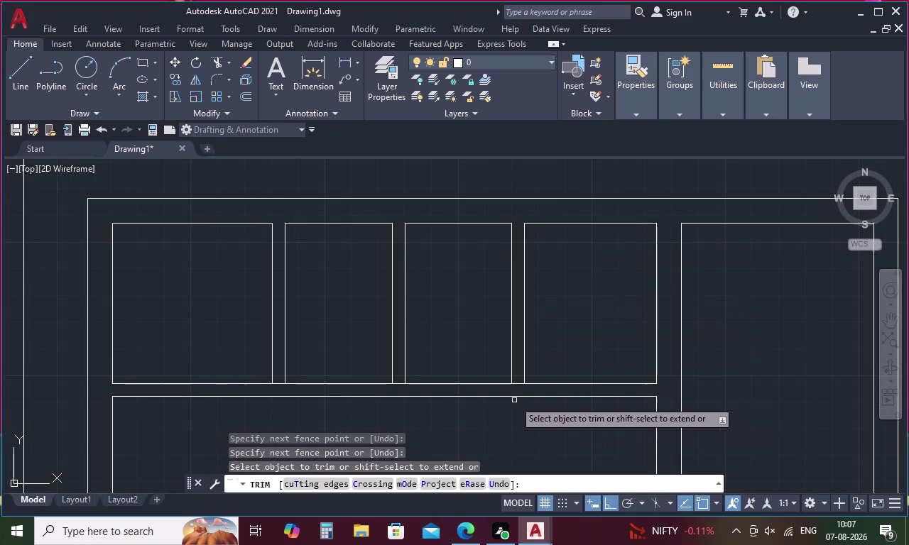
click(516, 382)
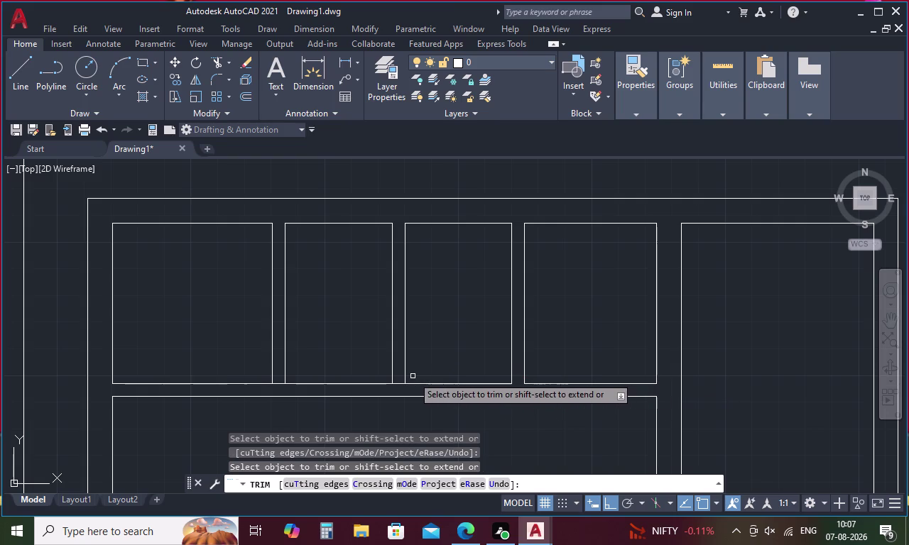
click(398, 382)
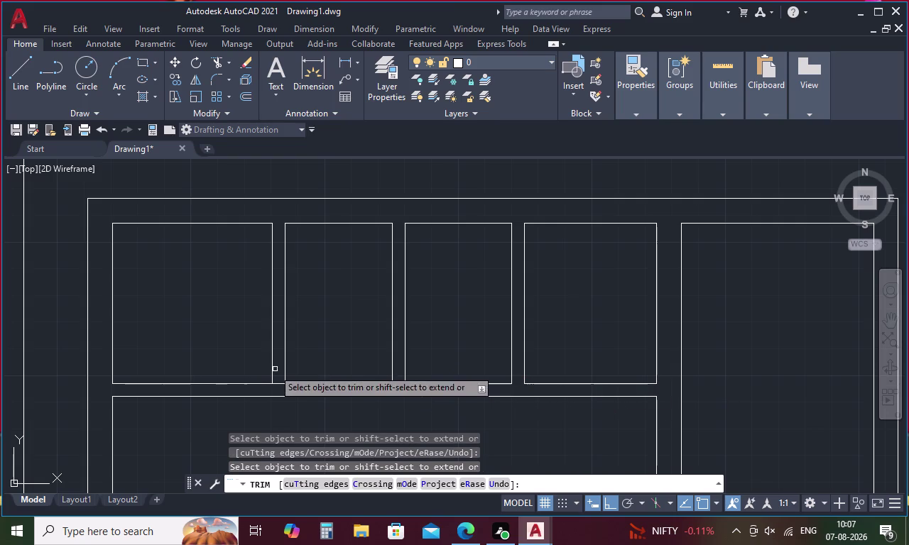
click(281, 385)
scroll(down, 3)
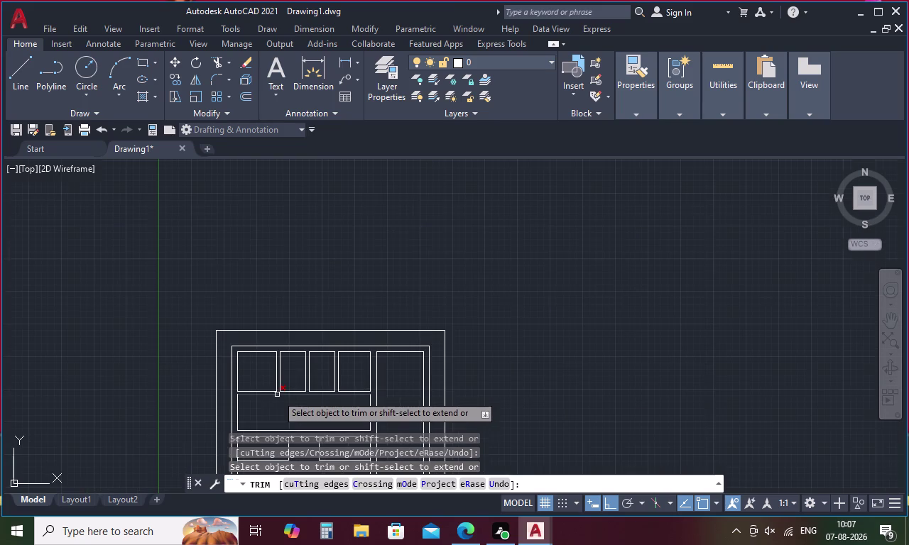
End trimming, cancel a brief offset, and recentre the door in view.
middle_drag(280, 410, 389, 334)
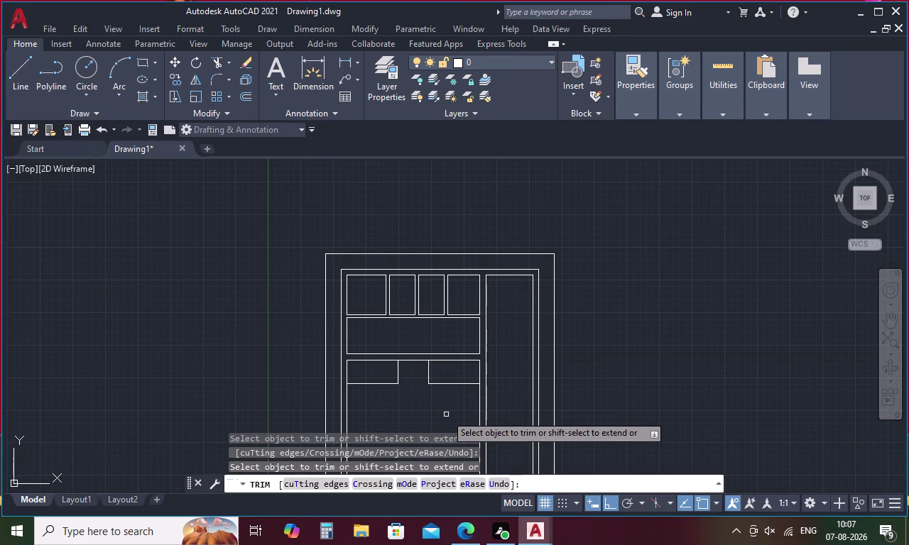
middle_drag(449, 402, 518, 296)
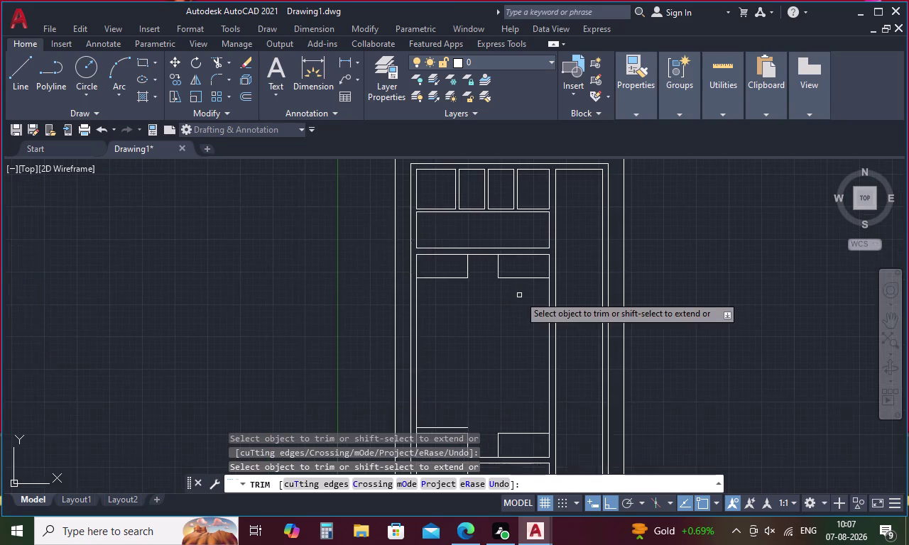
scroll(down, 3)
scroll(down, 3)
middle_drag(500, 369, 523, 297)
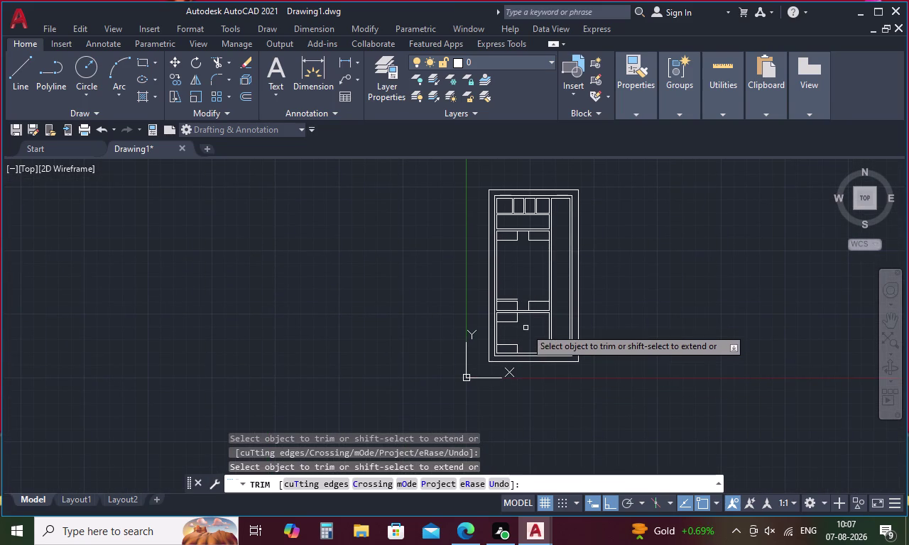
scroll(up, 3)
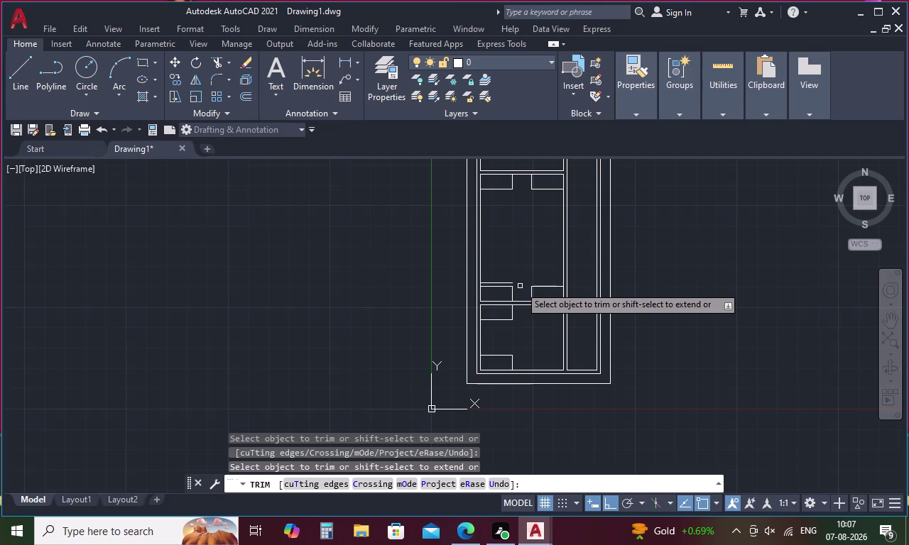
key(Escape)
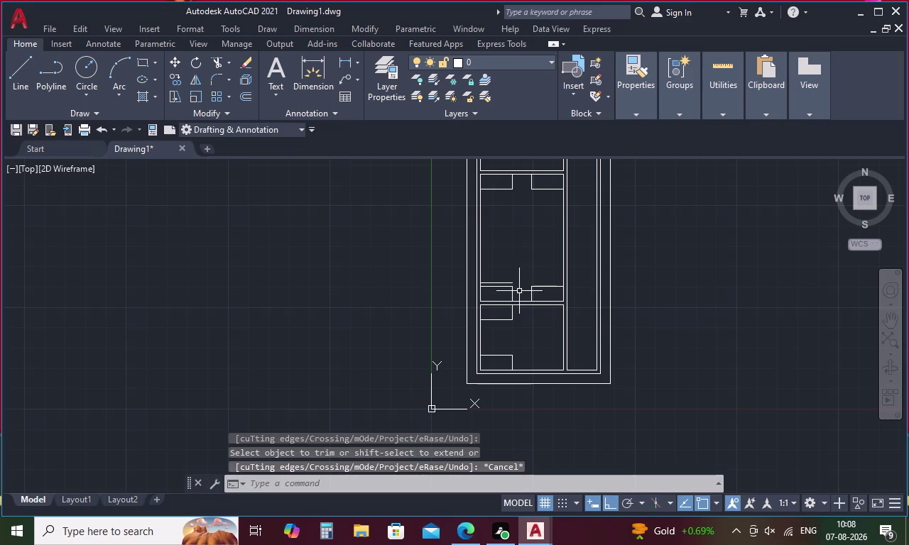
text(O)
key(space)
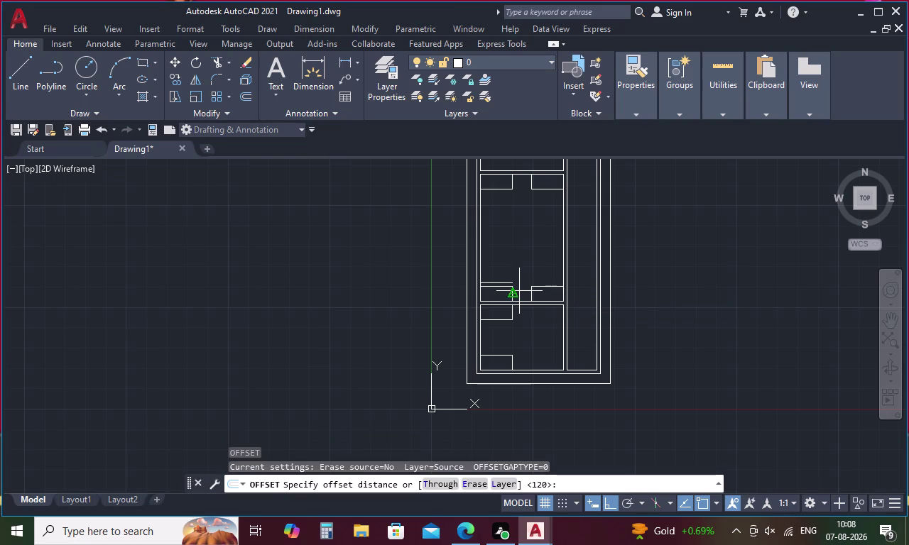
key(Escape)
middle_drag(527, 281, 515, 322)
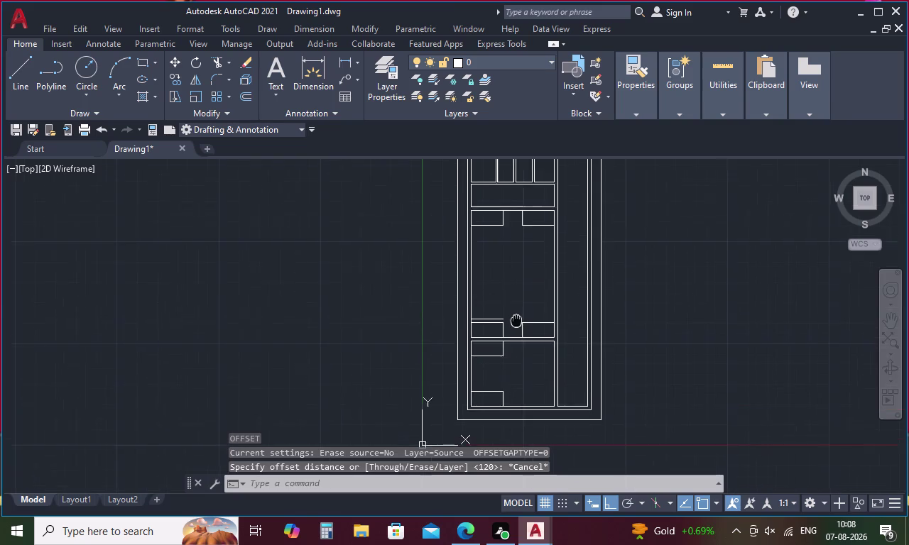
middle_drag(515, 323, 485, 405)
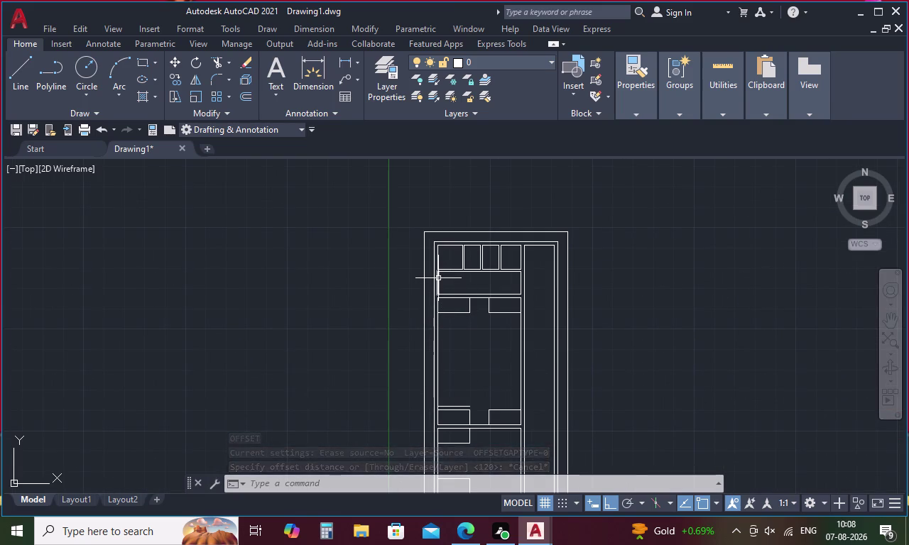
Offset the wide panel's left edge 635 to the right.
key(Escape)
text(O)
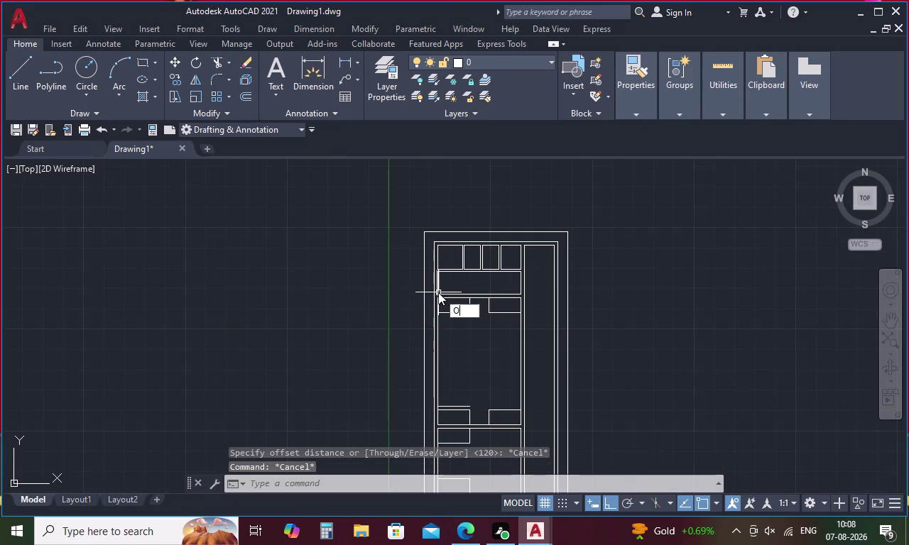
key(space)
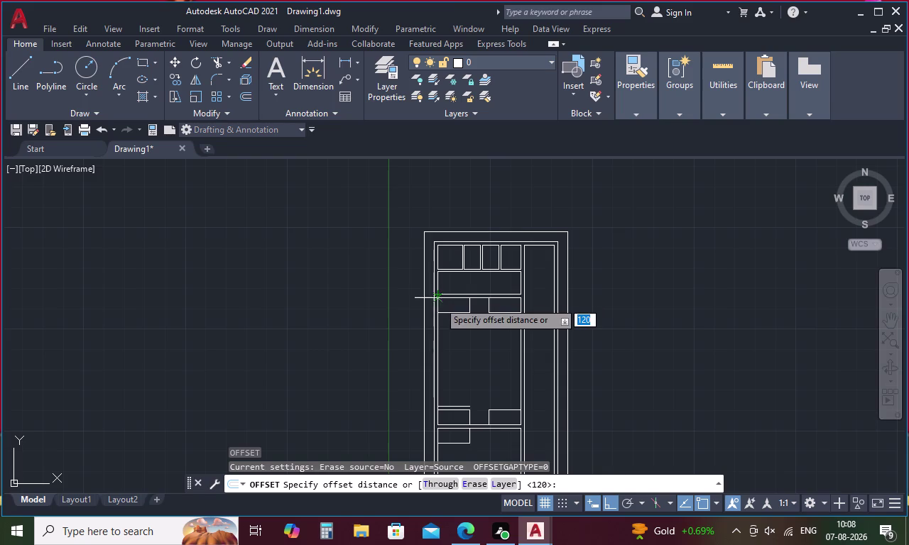
key(6)
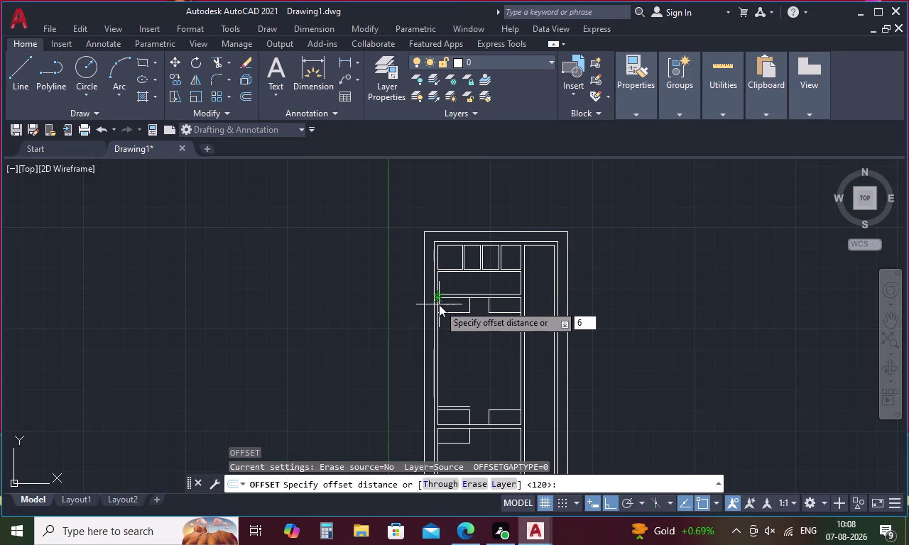
key(3)
text(5B)
key(BackSpace)
key(space)
scroll(up, 3)
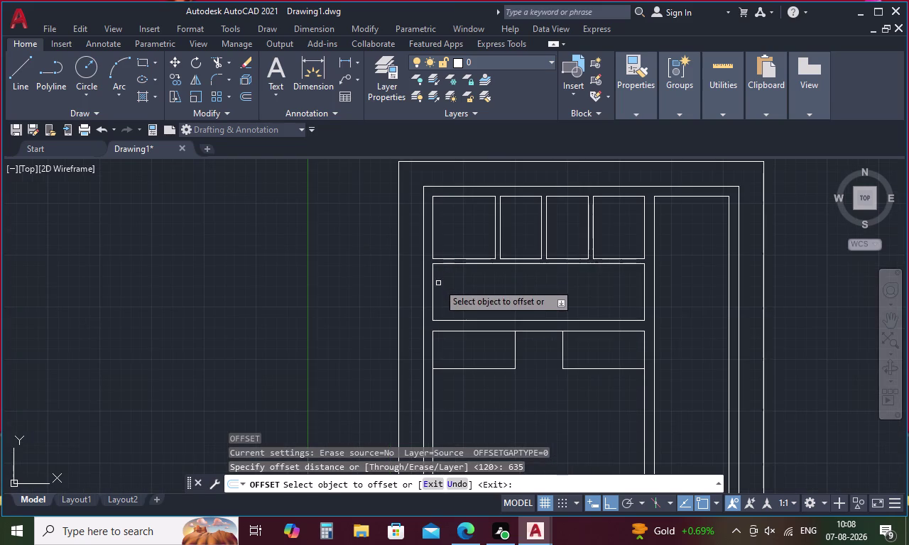
click(433, 287)
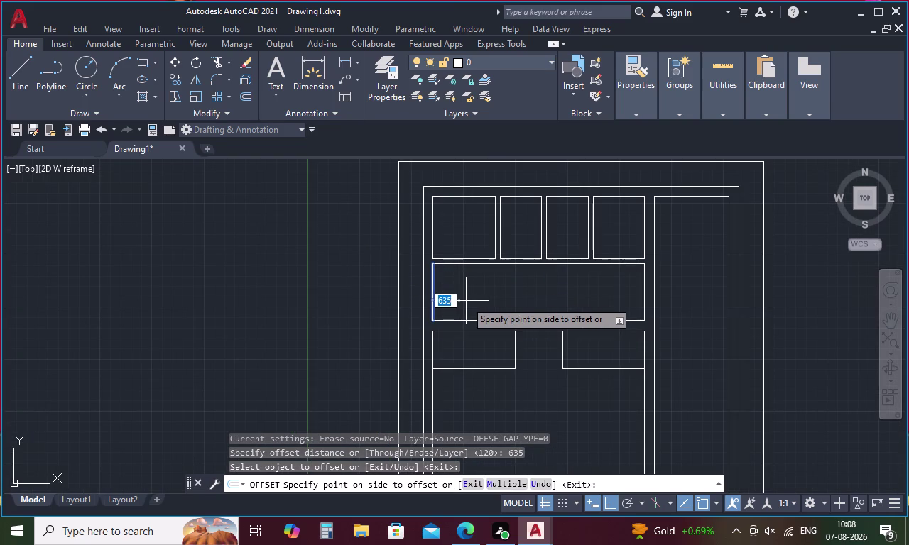
click(465, 301)
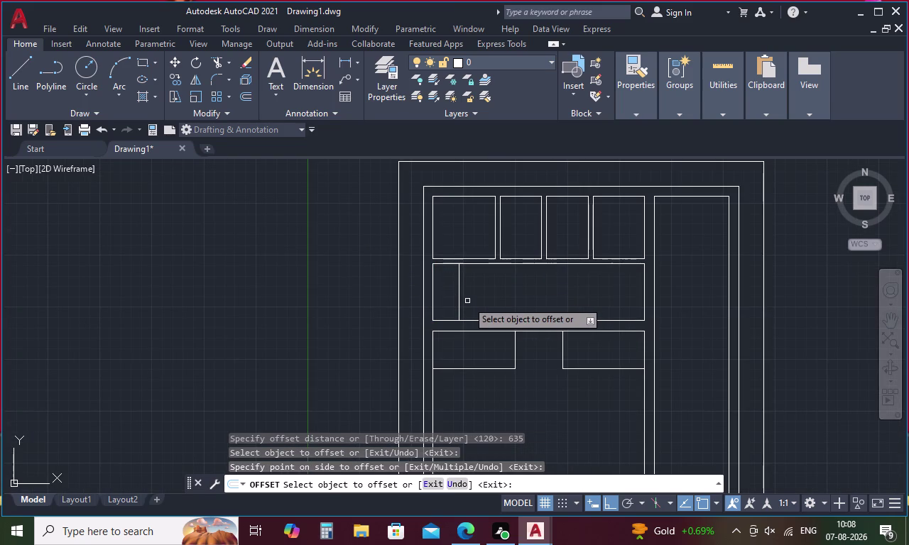
key(space)
Offset the new vertical line 120 further right.
key(space)
text(1)
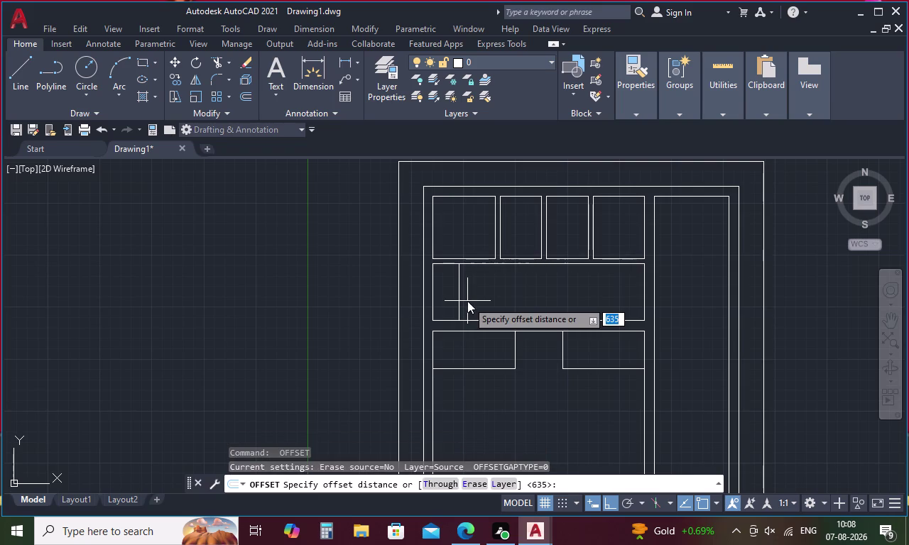
text(20)
key(space)
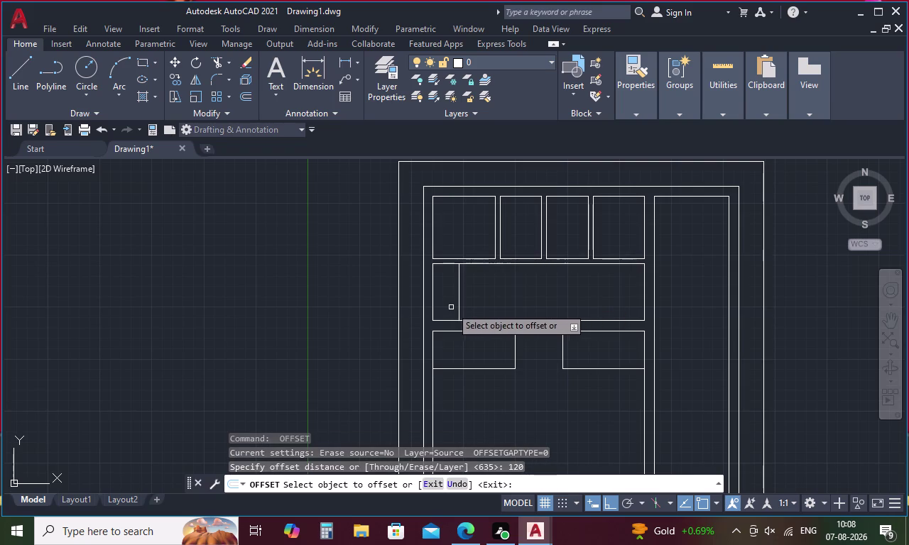
click(459, 299)
click(502, 303)
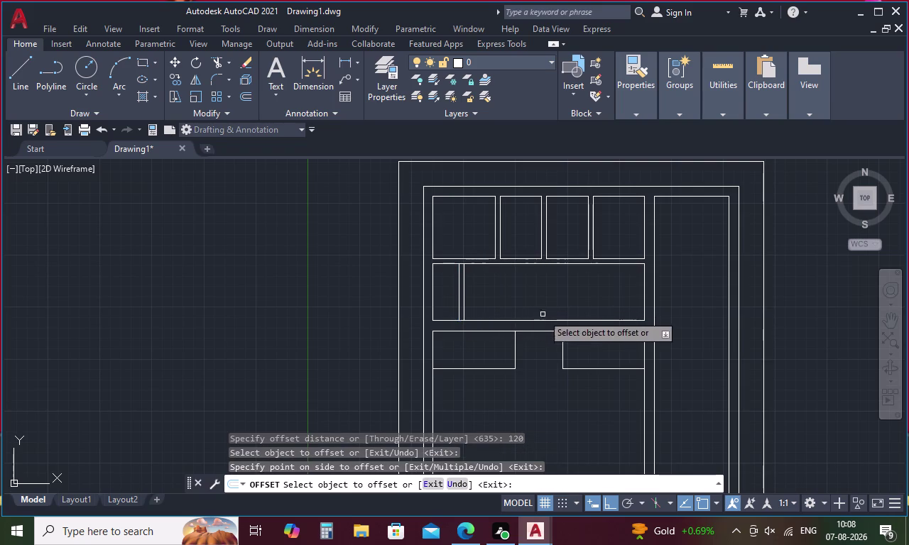
key(Escape)
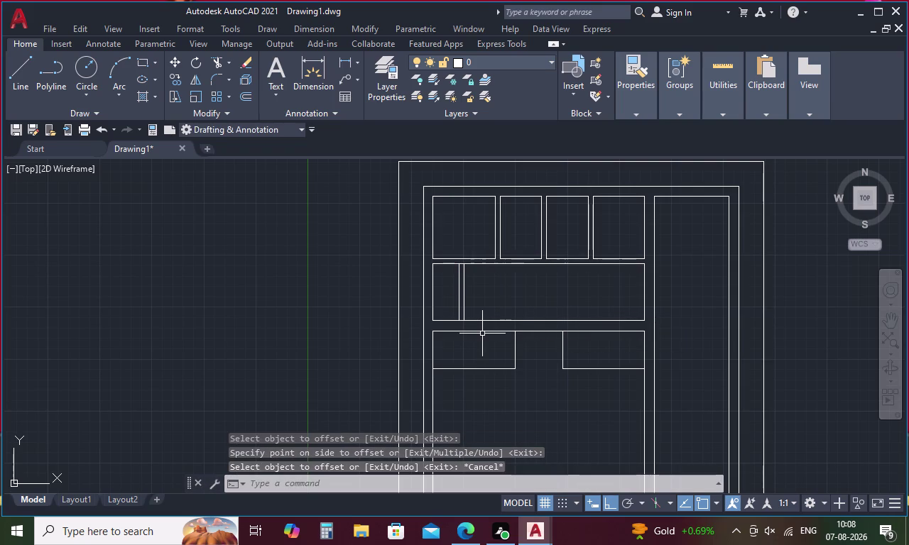
Trim a leftover line end at the wide panel's edge.
text(TR)
key(space)
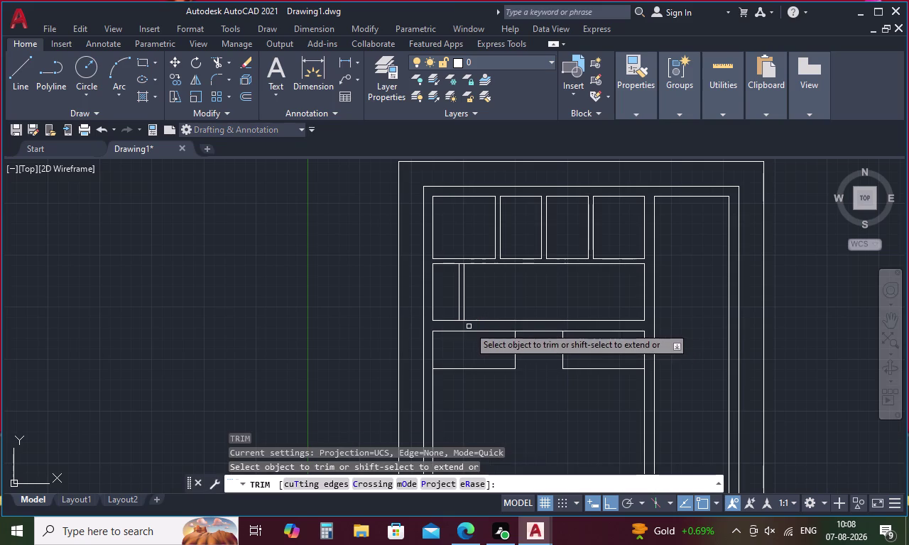
scroll(up, 3)
click(433, 301)
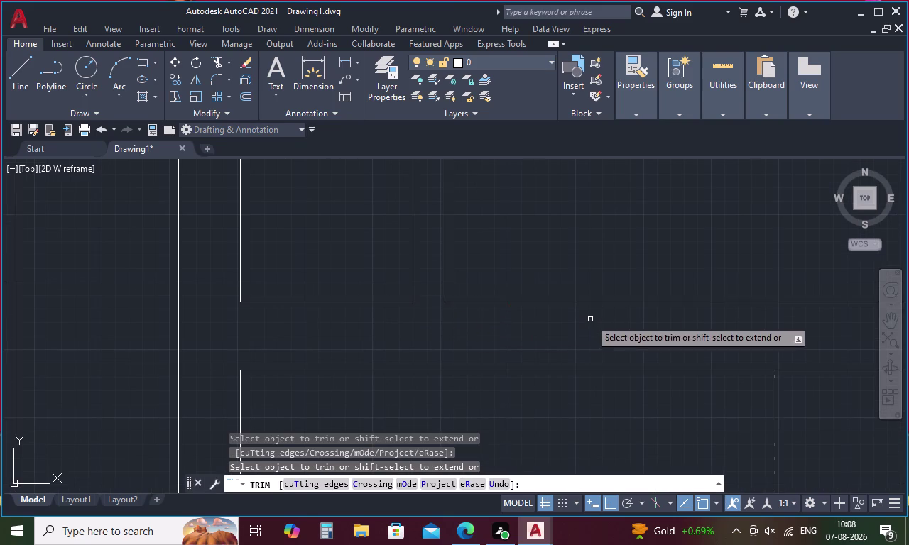
Offset the upper-left panel's bottom edge 635 upward.
key(Escape)
key(o)
key(space)
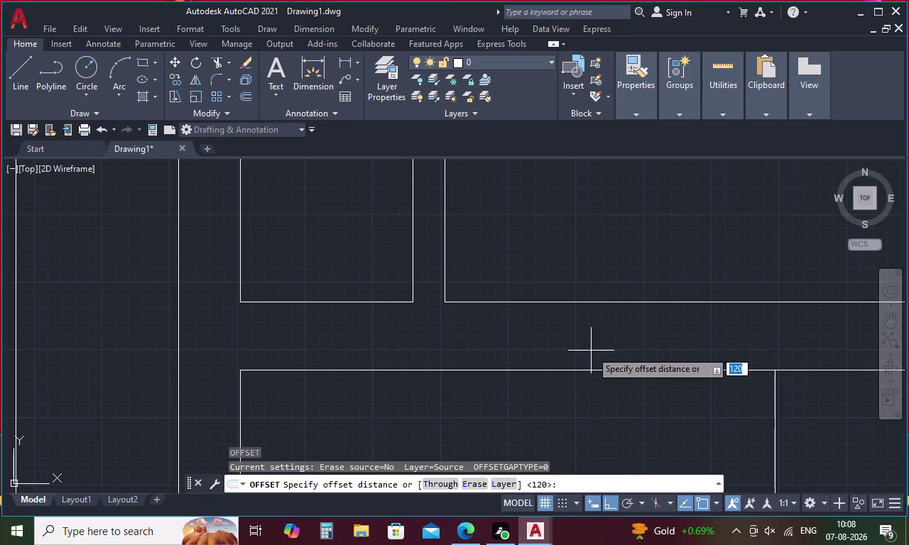
key(6)
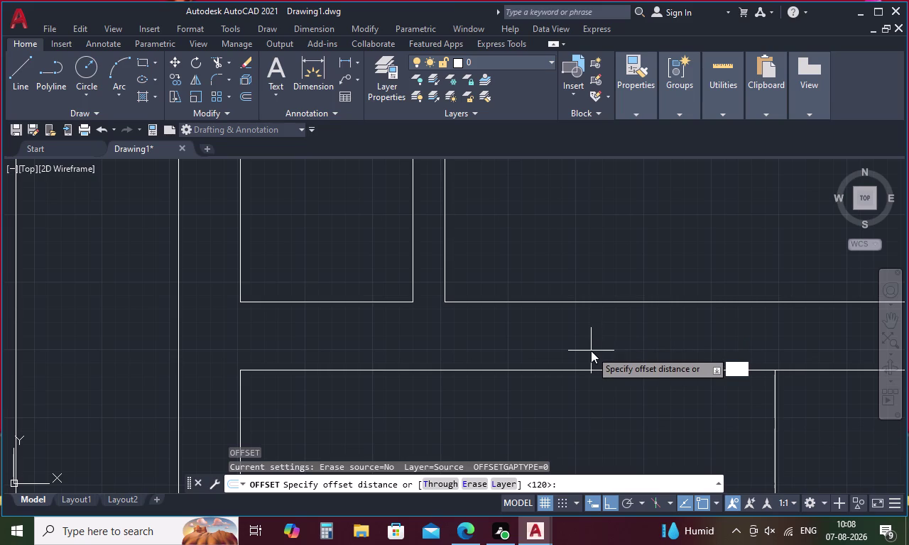
text(35)
key(space)
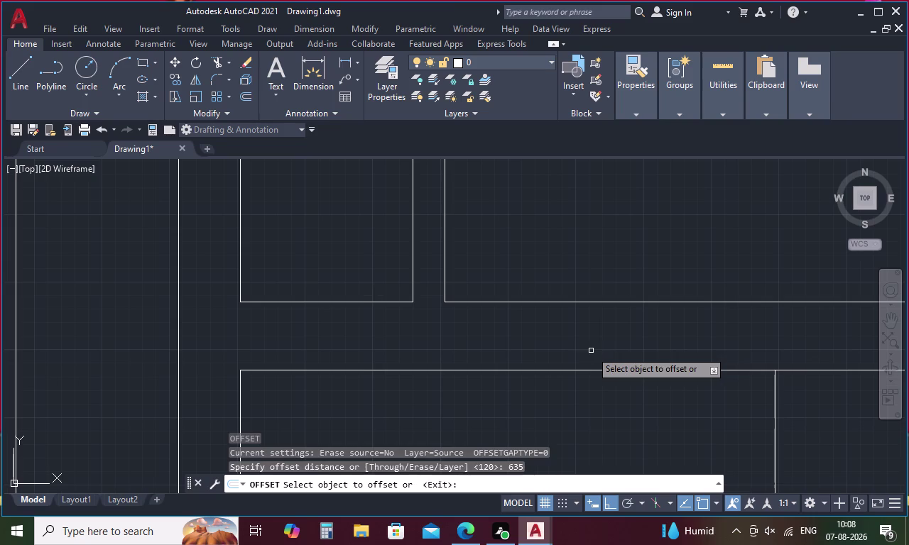
click(356, 303)
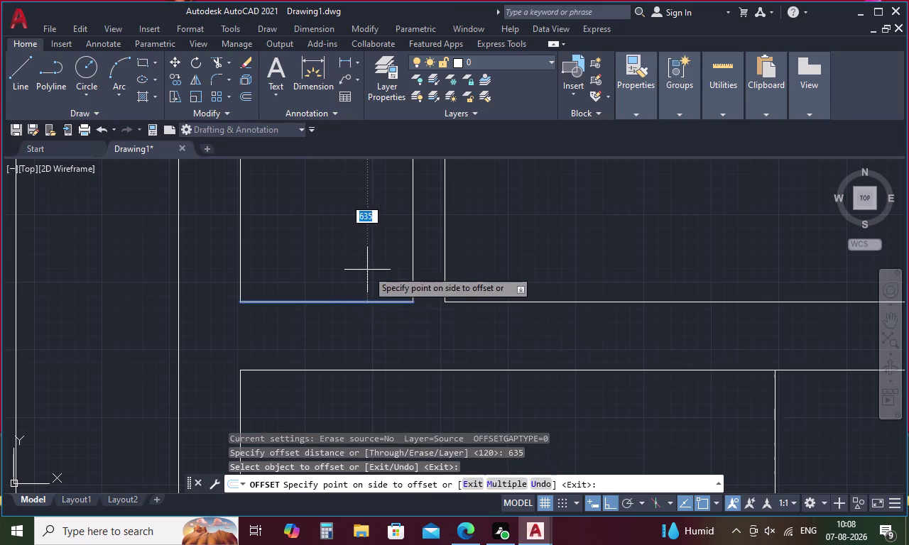
click(367, 269)
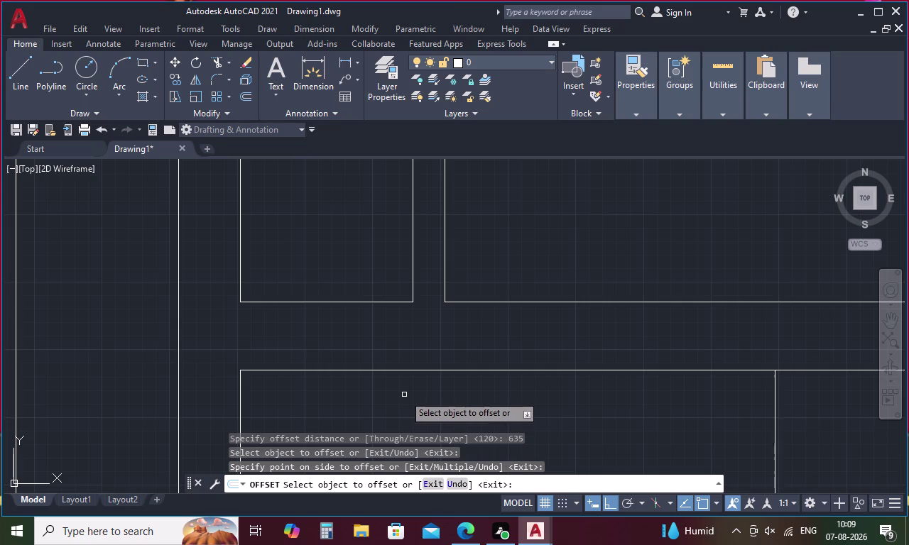
scroll(down, 3)
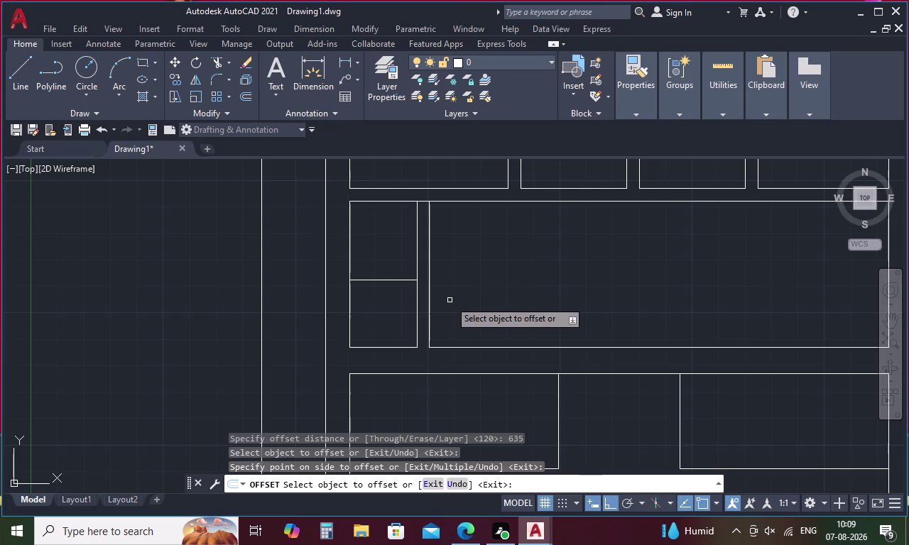
key(Escape)
Try extending a line with EX, cancel it, and start TRIM.
text(EX)
key(space)
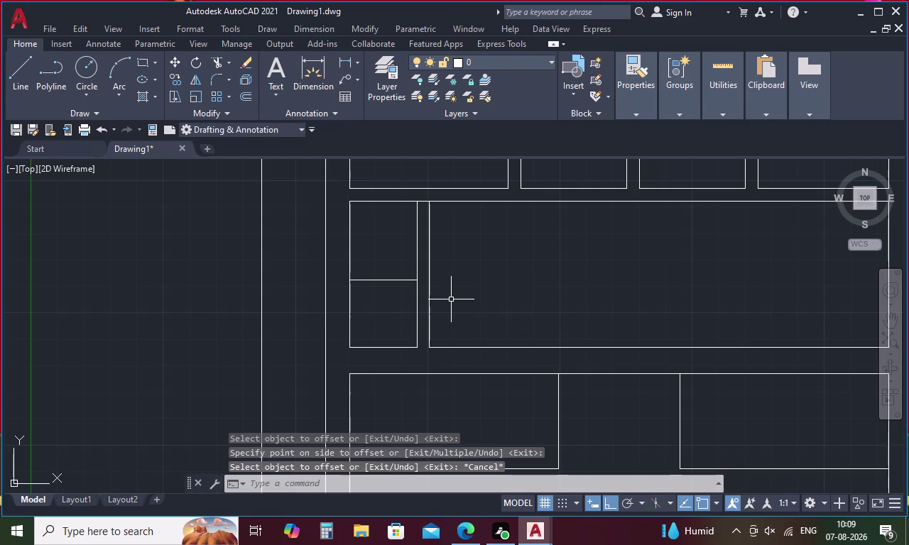
click(407, 280)
key(Escape)
text(TR)
key(space)
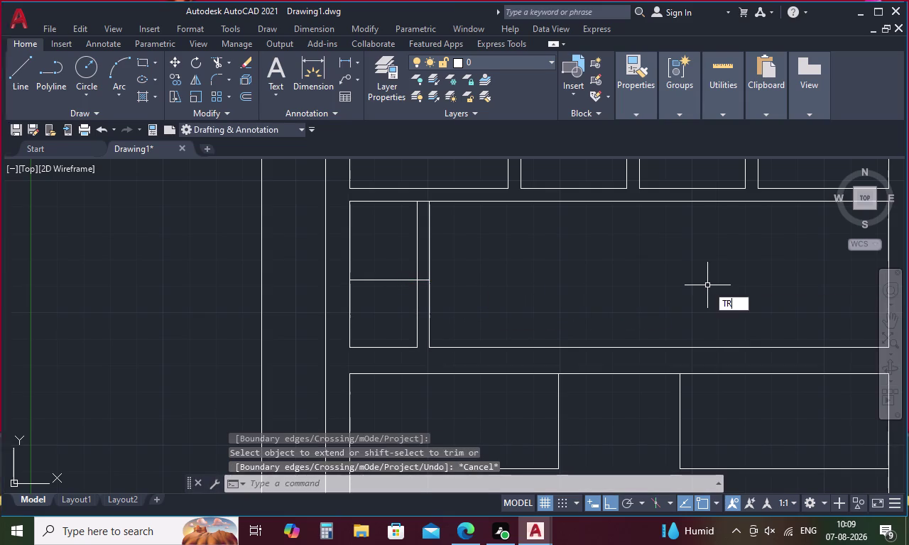
Fence-trim the new dividing line back, leaving a small box in the panel corner.
drag(502, 252, 401, 235)
scroll(down, 3)
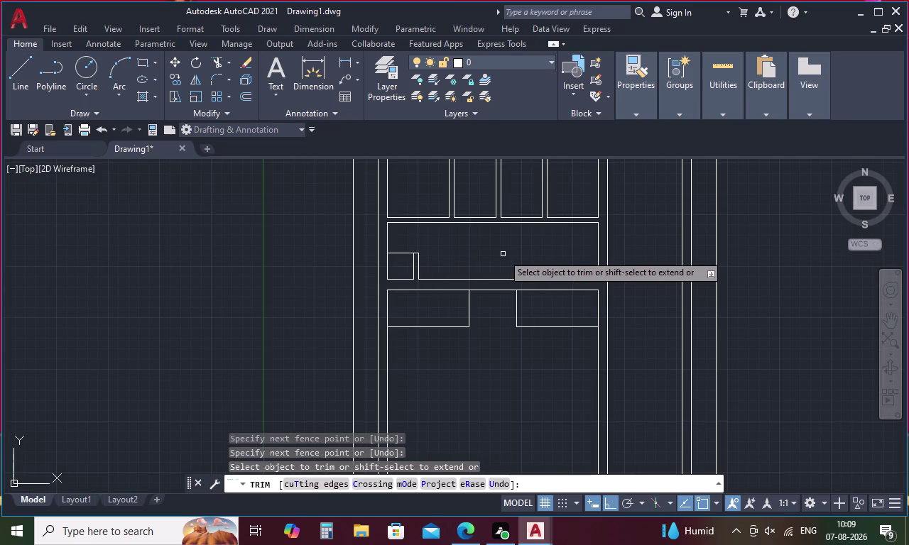
key(Escape)
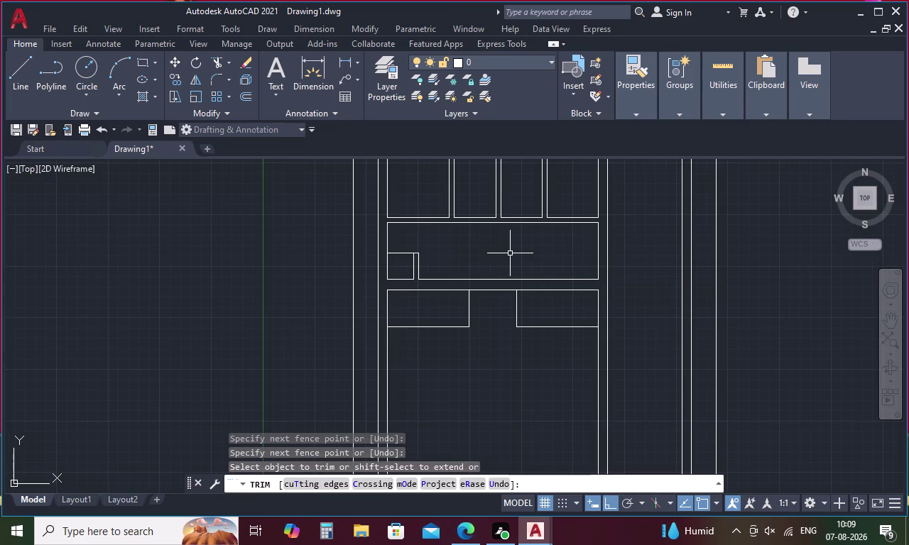
Start a DIST check from the panel corner, then cancel it.
text(DI)
key(space)
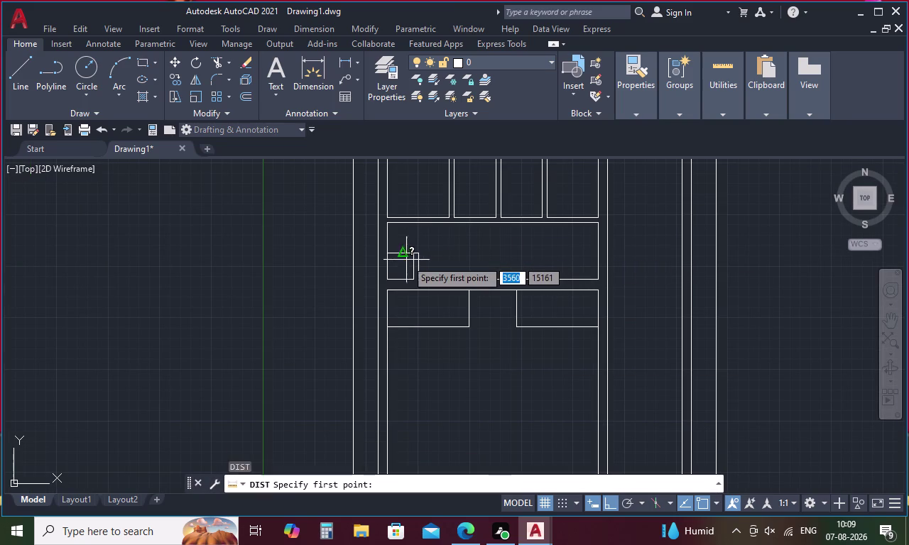
click(387, 253)
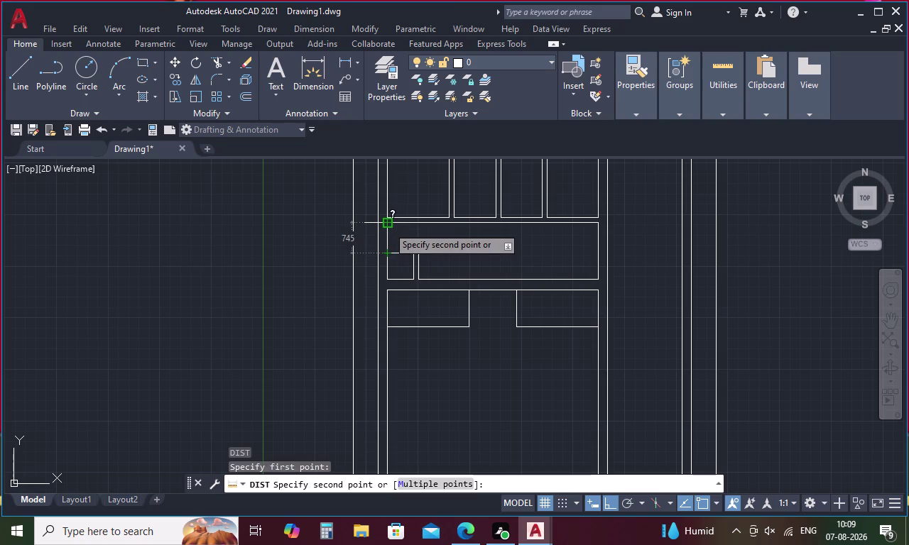
key(Escape)
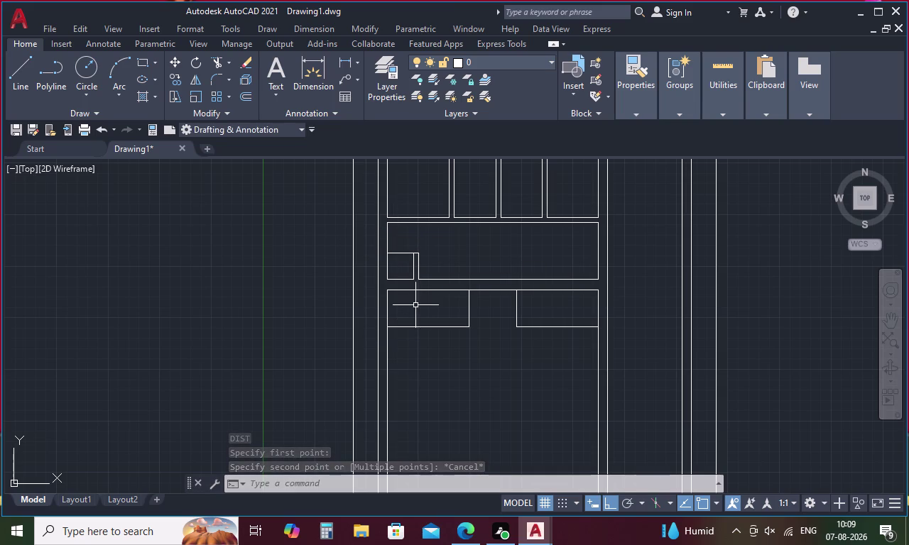
middle_drag(405, 376, 409, 335)
scroll(down, 3)
middle_drag(415, 332, 418, 309)
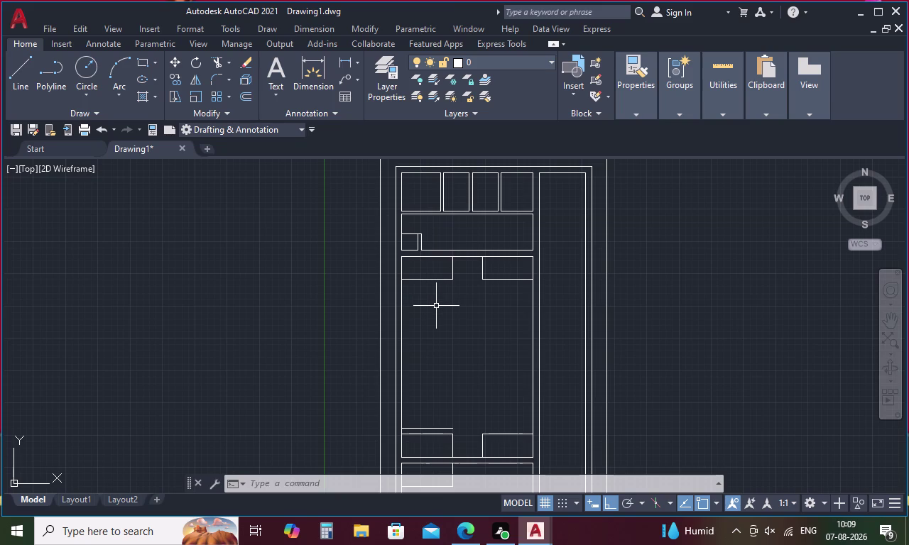
Offset the door's left vertical line 635 units inward.
key(Escape)
text(O)
key(space)
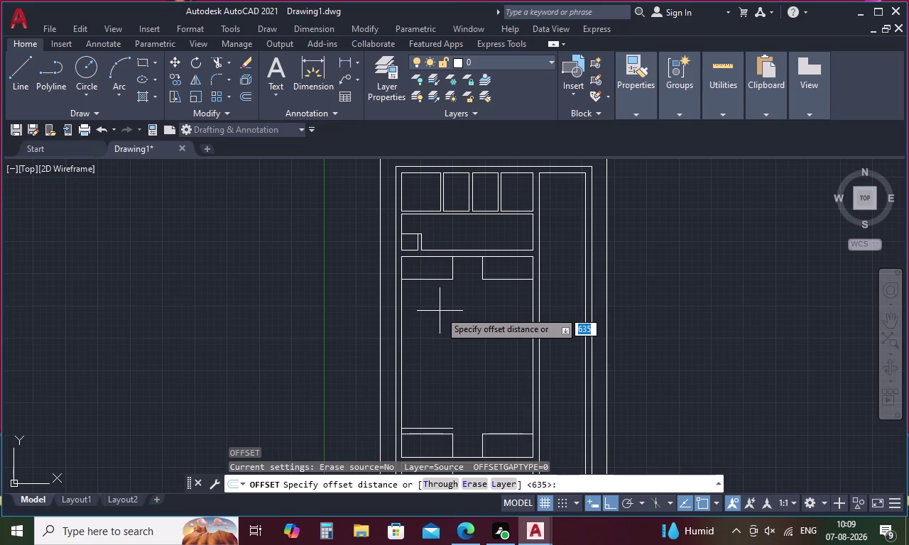
text(6)
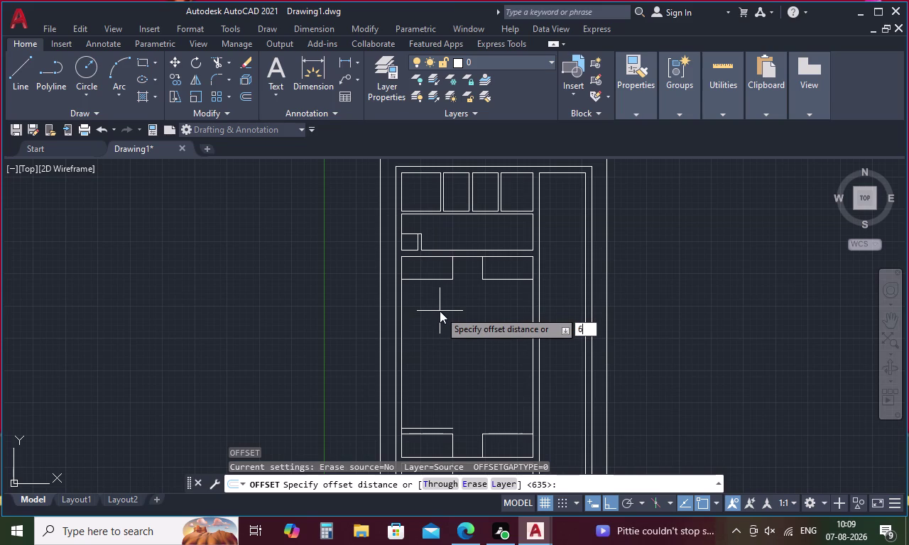
text(35)
key(space)
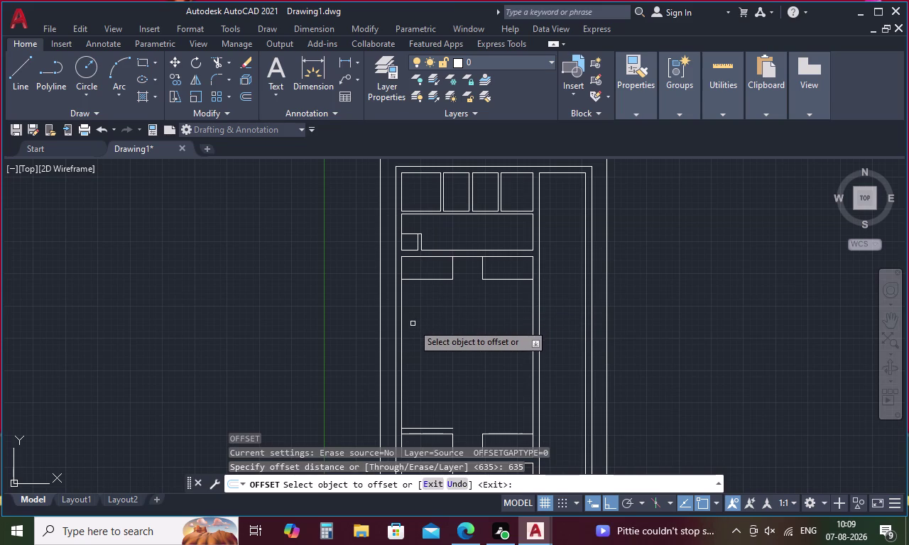
click(401, 330)
click(437, 330)
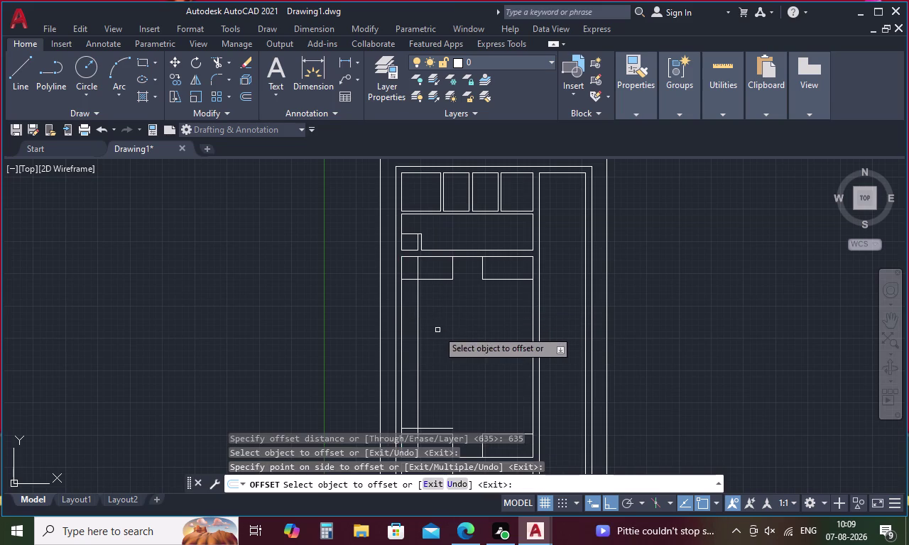
key(Escape)
Trim the new line's top overhang and excess segments between the lower panels.
text(T)
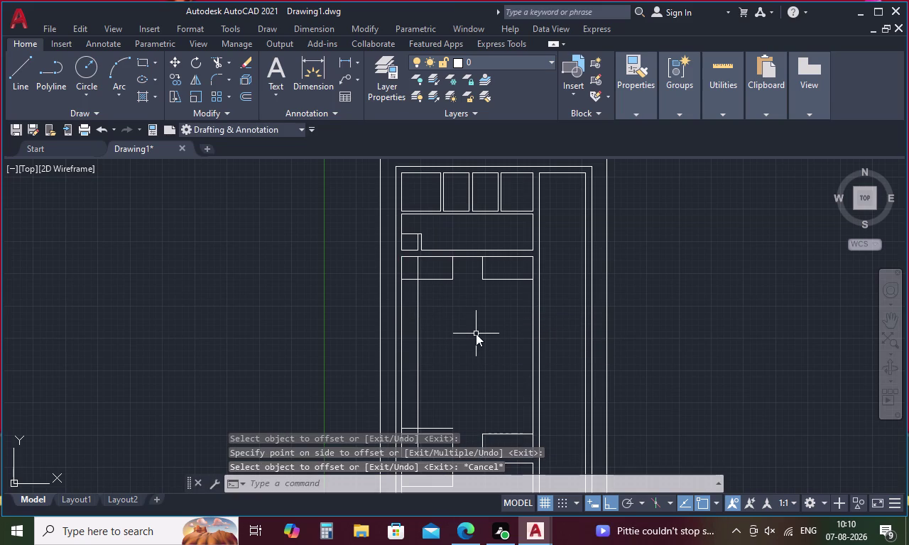
text(R)
key(space)
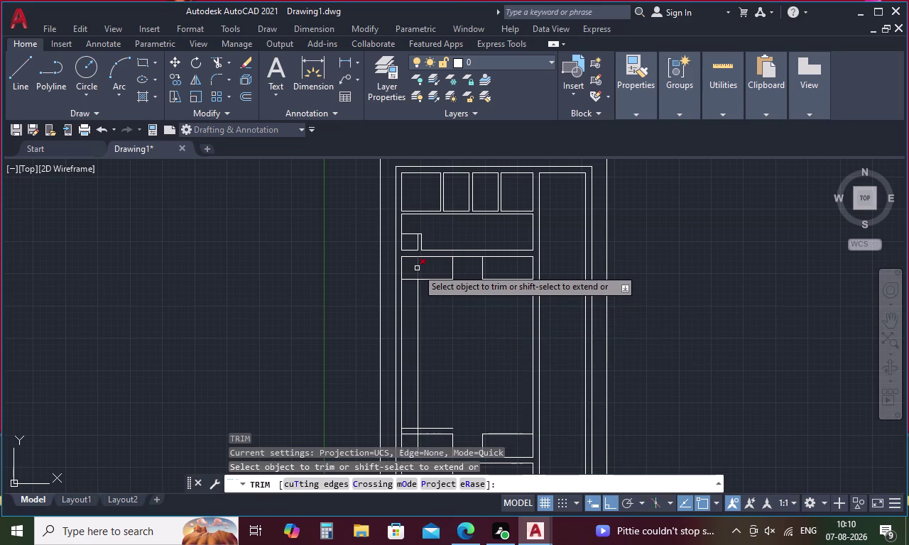
click(417, 269)
scroll(down, 3)
scroll(up, 3)
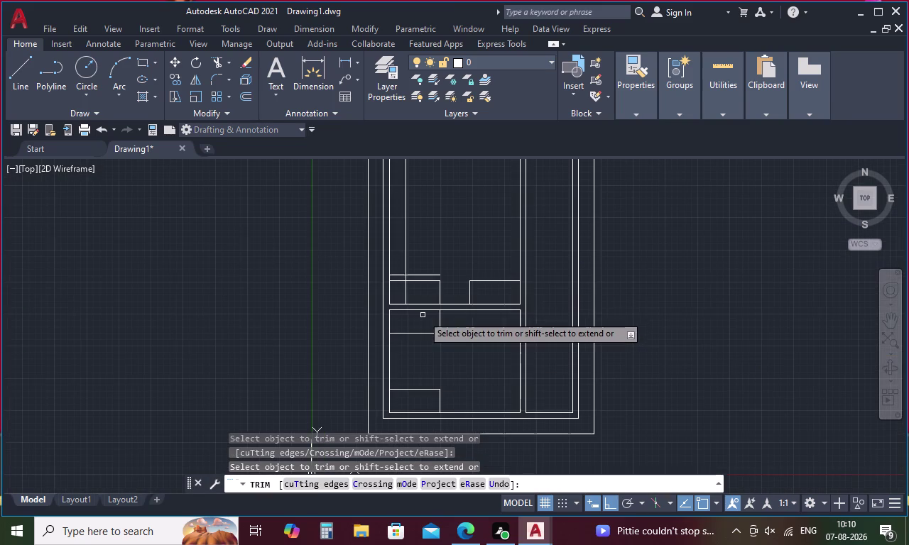
click(404, 289)
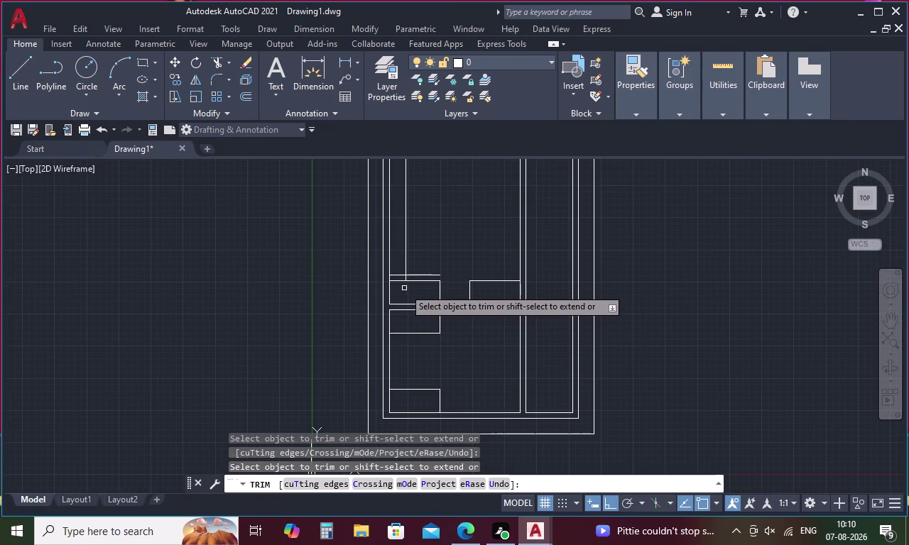
scroll(up, 3)
click(395, 272)
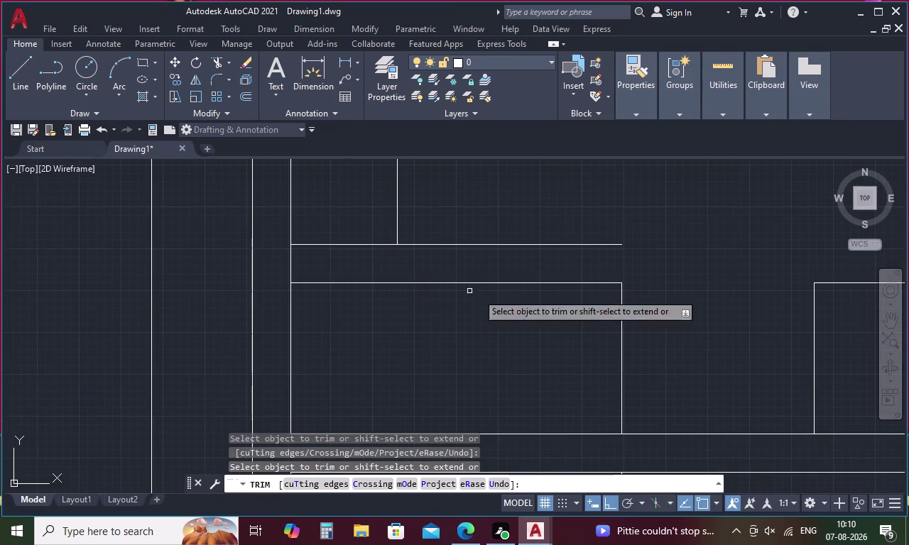
click(523, 245)
scroll(down, 3)
middle_drag(531, 243, 509, 465)
scroll(down, 3)
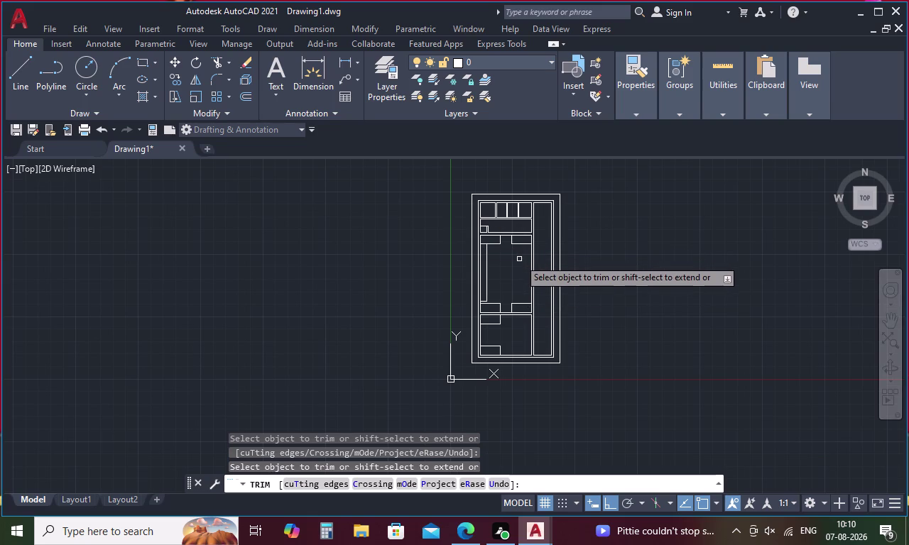
key(Escape)
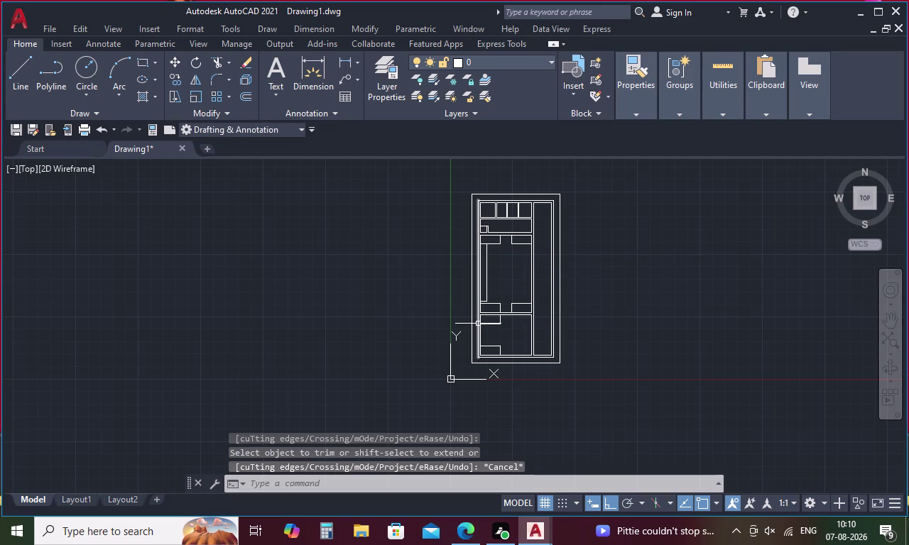
Offset the left strip's bottom line 120 upward to form the first rail pair.
scroll(up, 3)
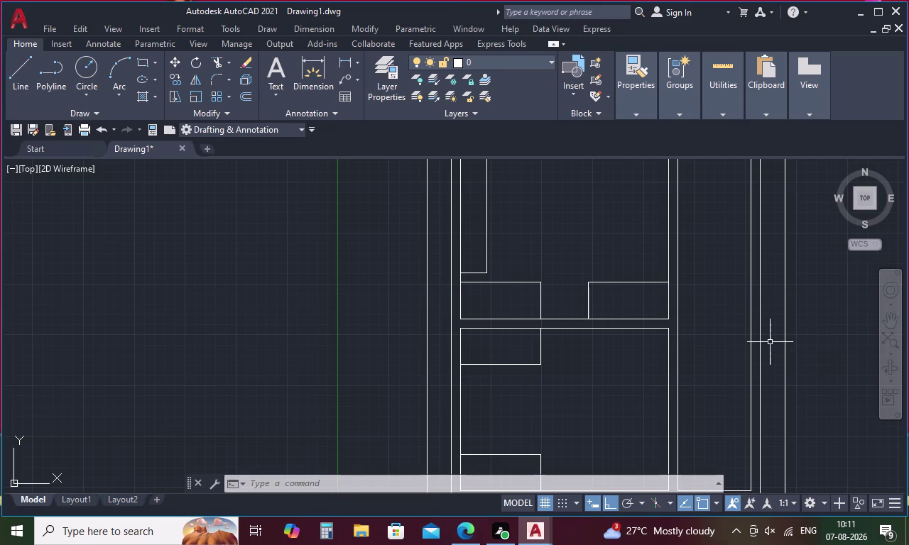
scroll(down, 3)
middle_drag(732, 334, 598, 324)
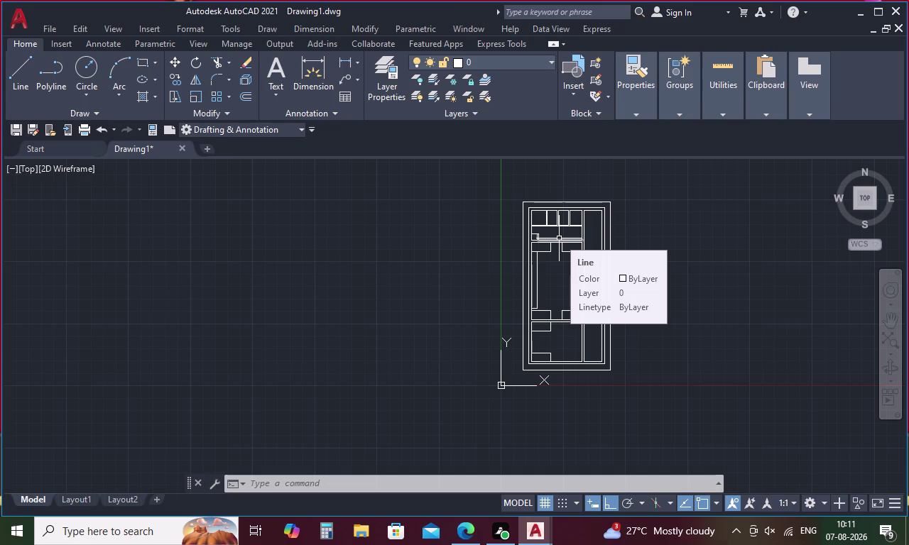
middle_drag(559, 239, 594, 368)
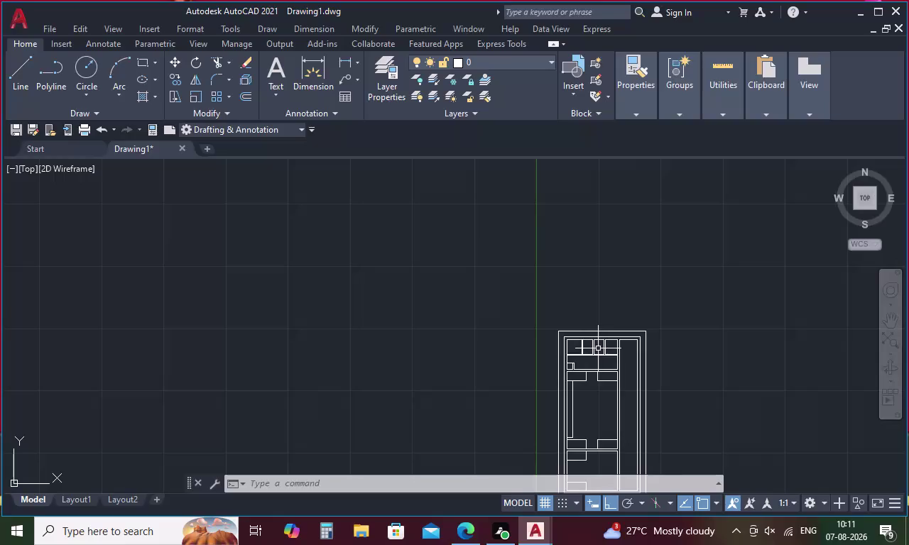
middle_drag(602, 334, 563, 259)
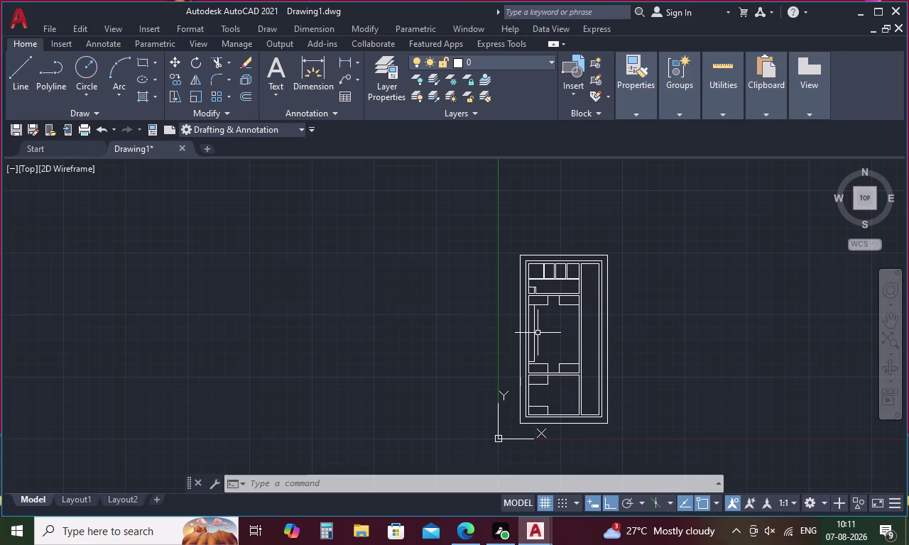
key(Escape)
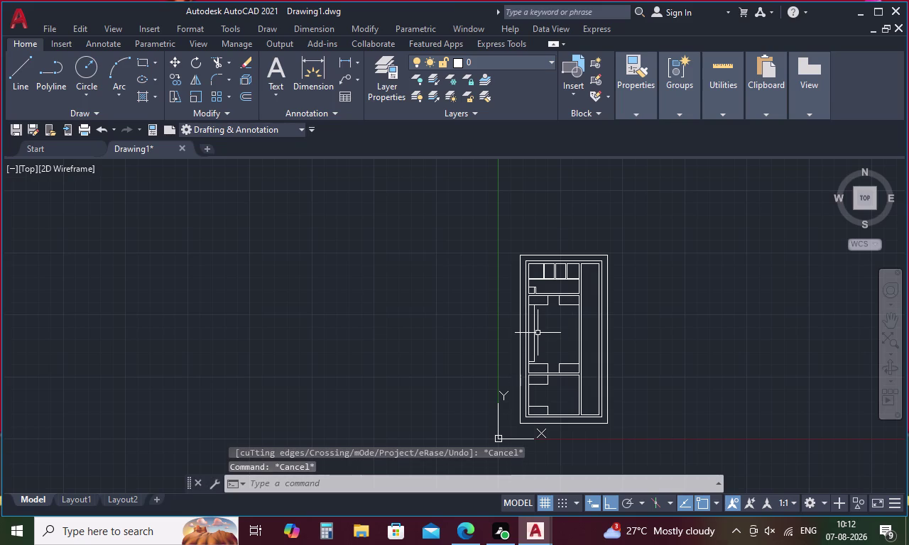
text(O)
key(space)
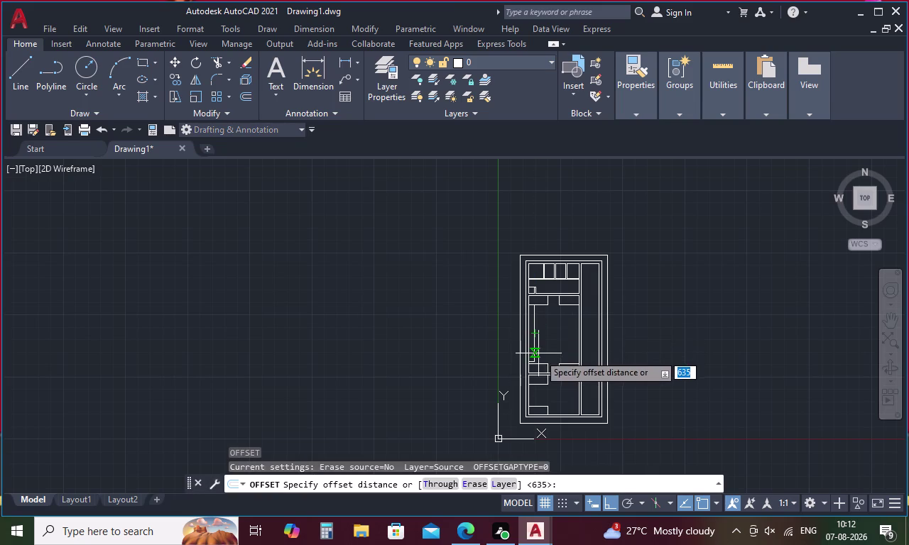
scroll(up, 3)
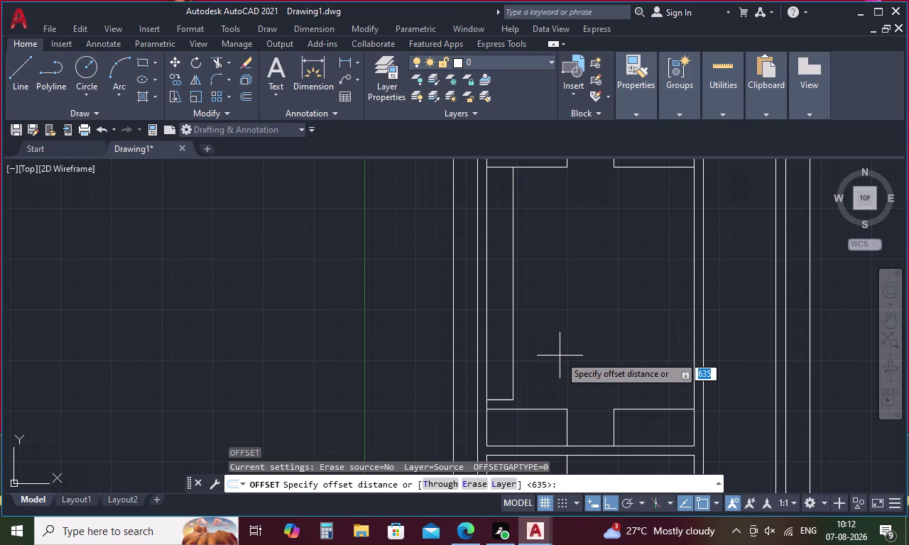
key(1)
key(2)
text(0)
key(space)
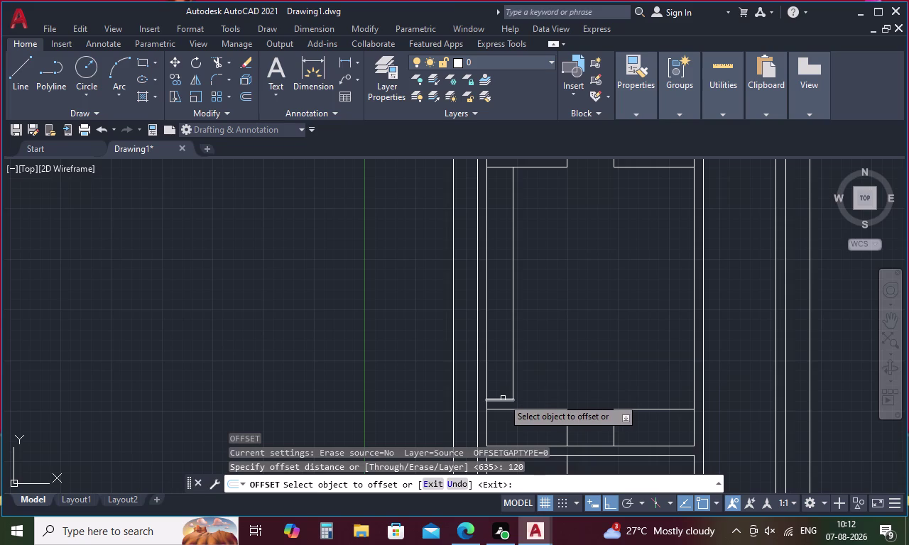
click(502, 400)
click(502, 377)
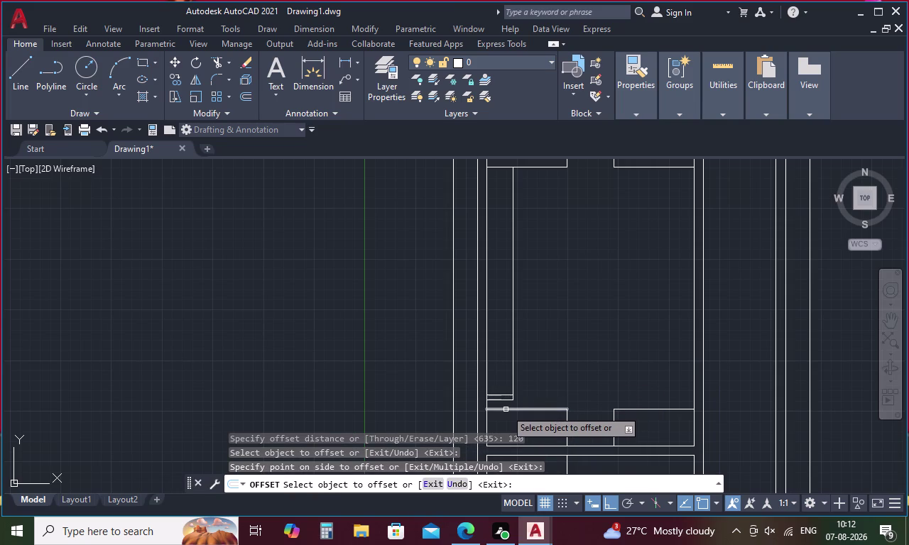
key(space)
Copy the new rail line 900 higher up the strip.
key(space)
text(90)
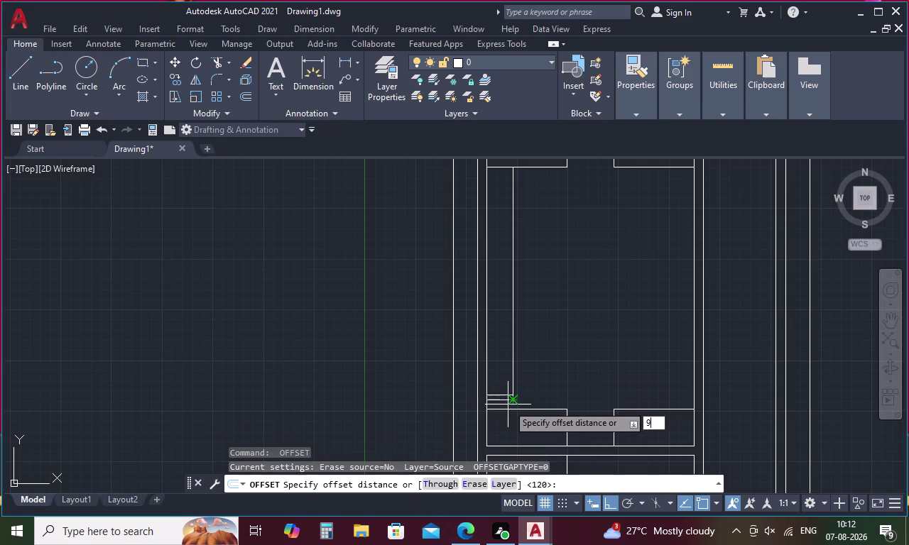
text(0)
key(space)
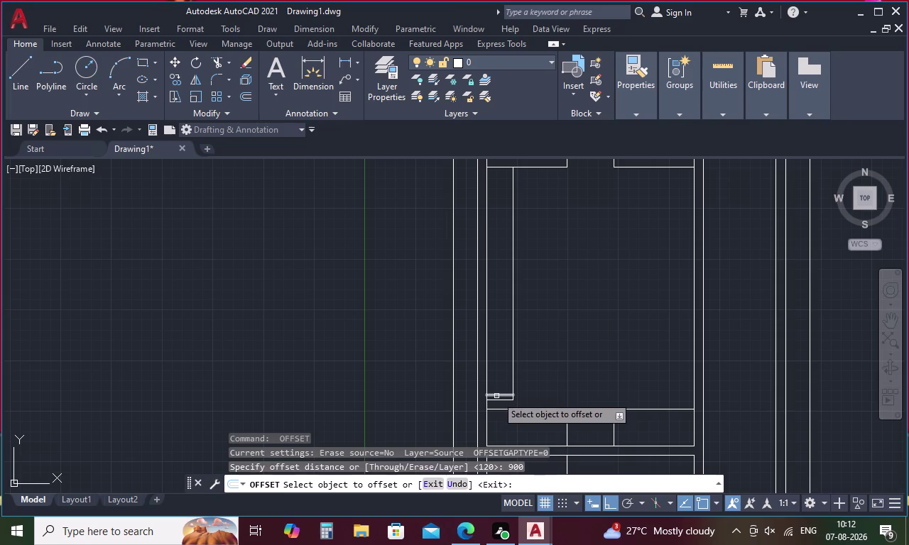
click(496, 396)
click(505, 344)
key(space)
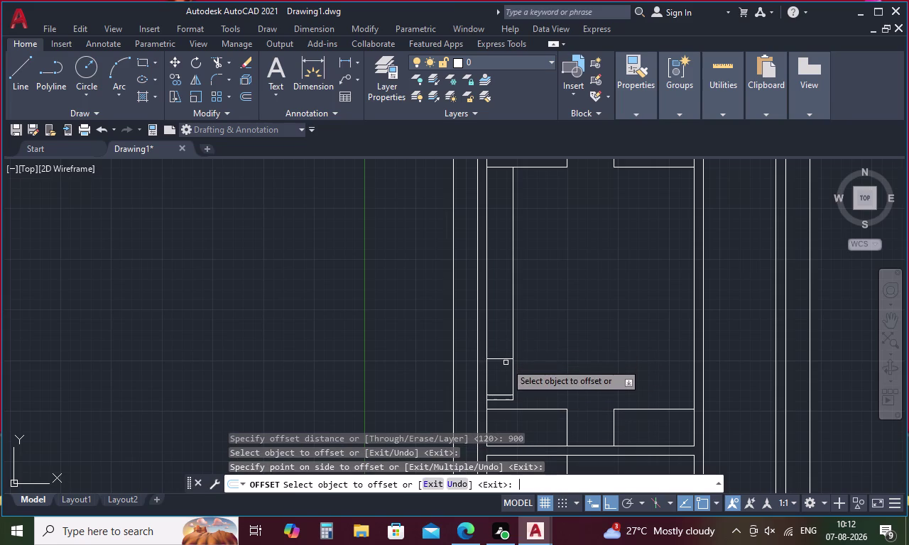
Add a rail line 120 above it to complete the second pair.
key(space)
text(12)
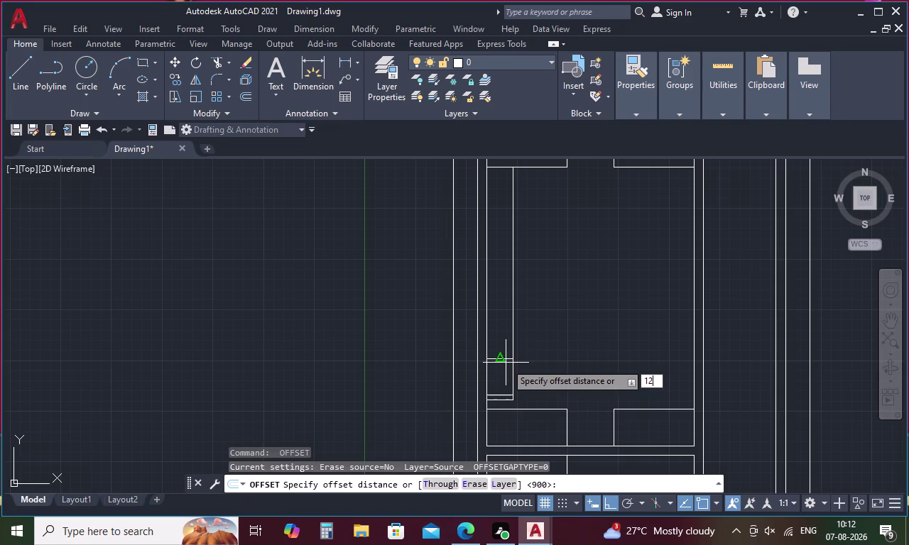
text(0)
key(space)
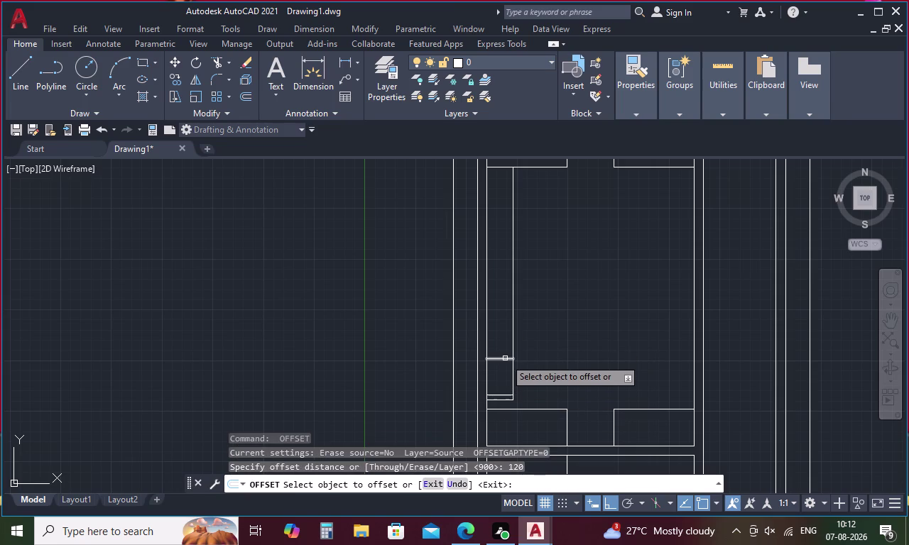
click(505, 359)
click(501, 330)
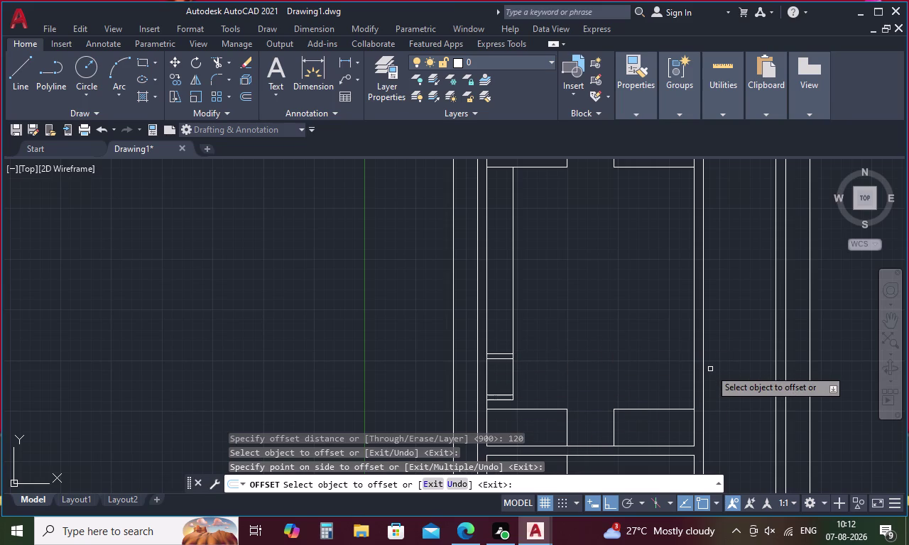
Copy the top rail line 1000 higher up the strip.
key(space)
key(space)
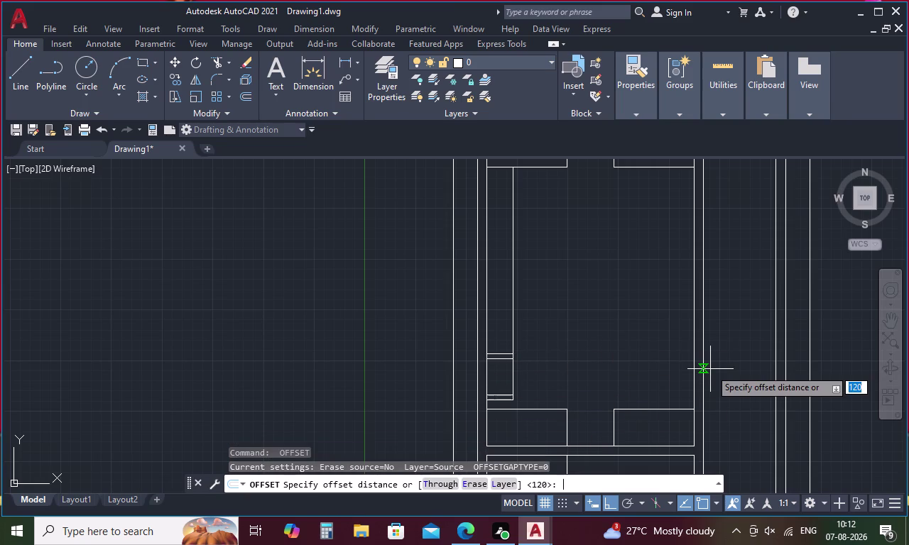
text(1000)
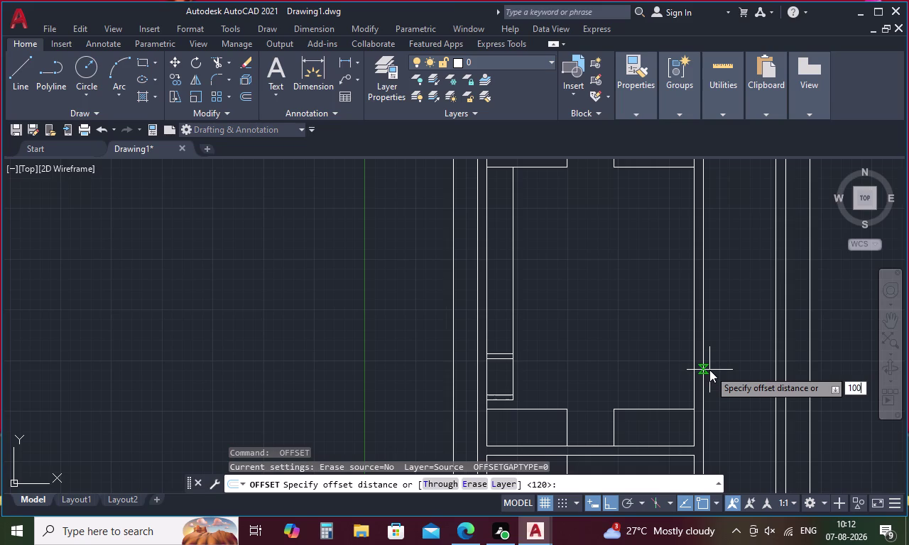
key(space)
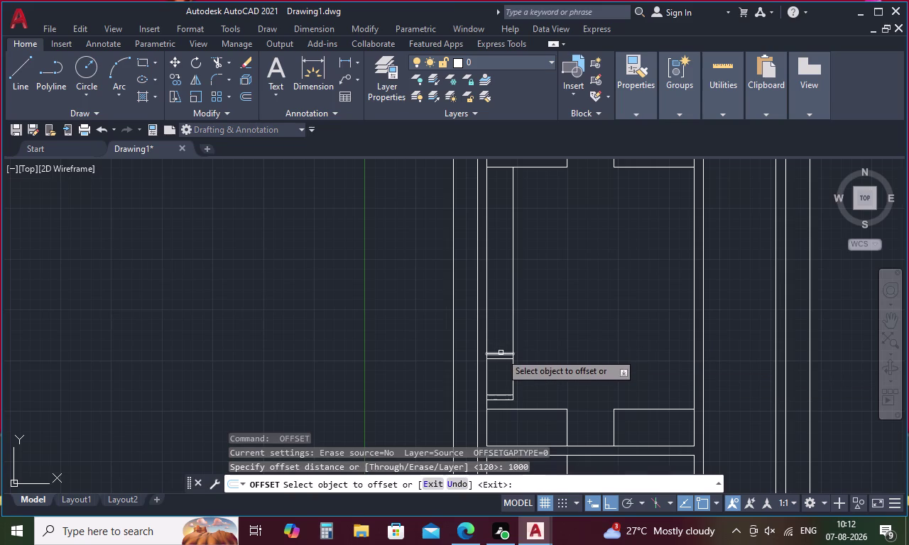
click(500, 353)
click(500, 333)
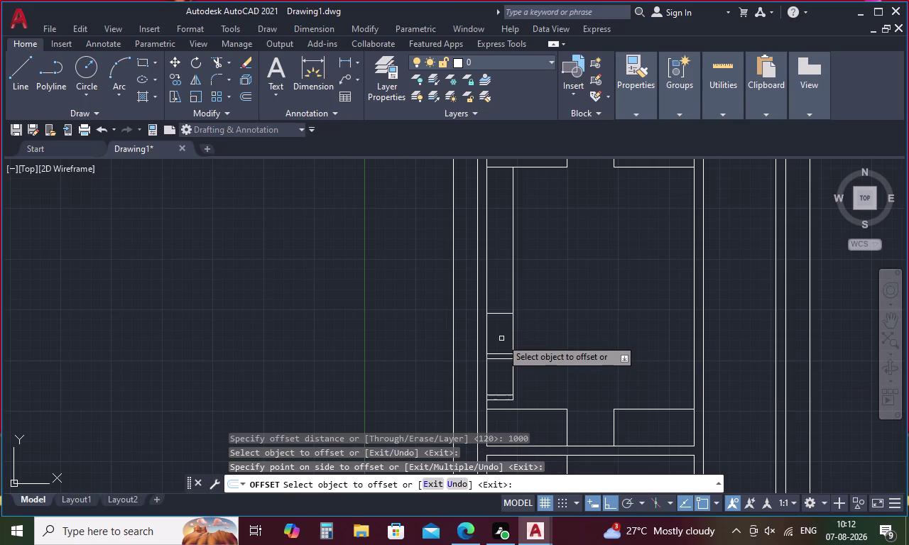
key(space)
Add a rail line 120 above it to form a pair.
key(space)
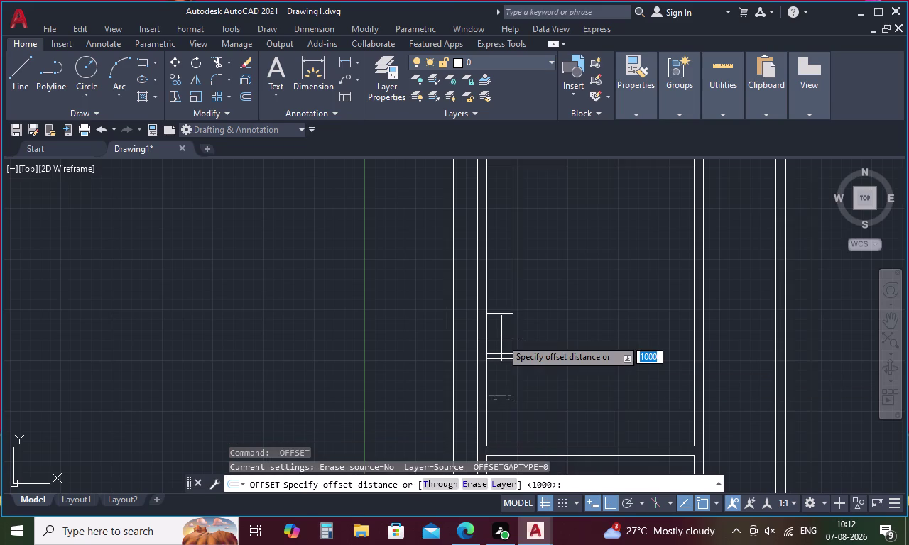
key(1)
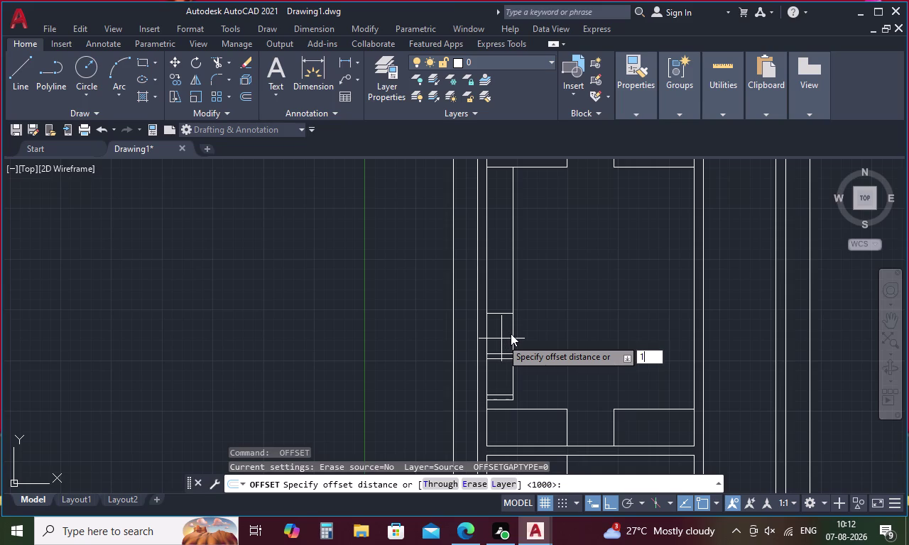
key(BackSpace)
text(1)
text(20)
key(space)
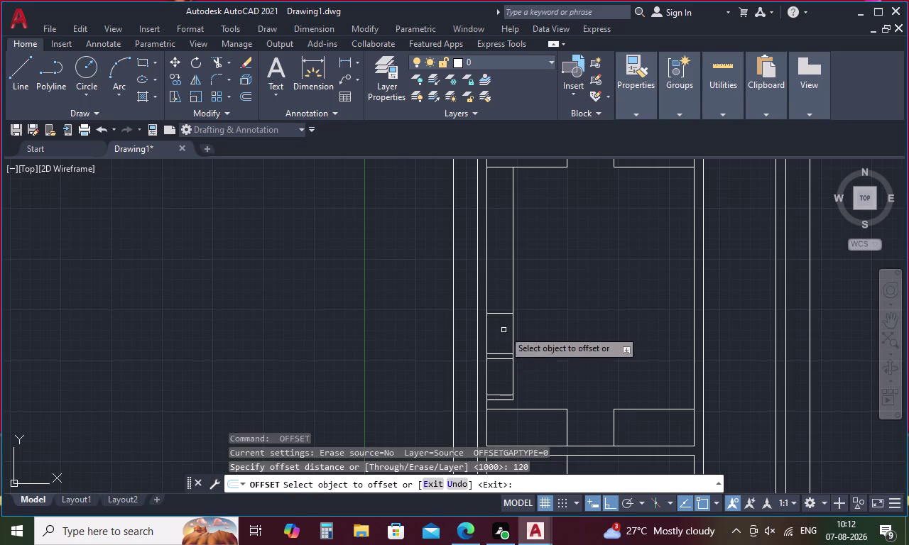
click(502, 314)
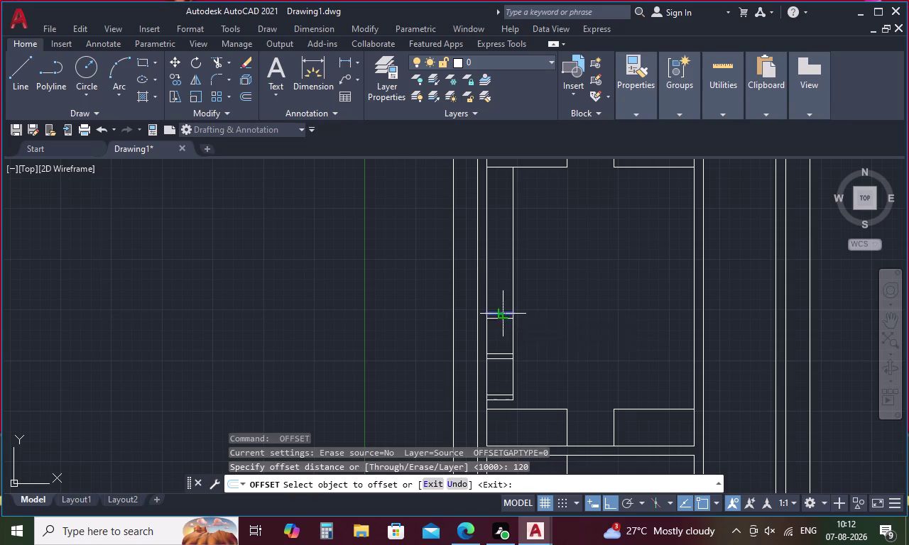
click(503, 276)
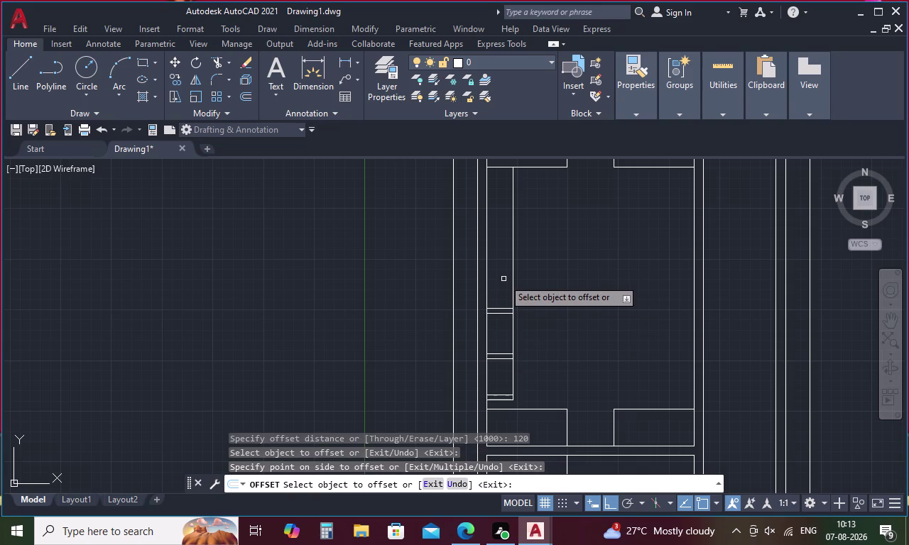
key(space)
Copy the top rail line 900 higher up the strip.
key(space)
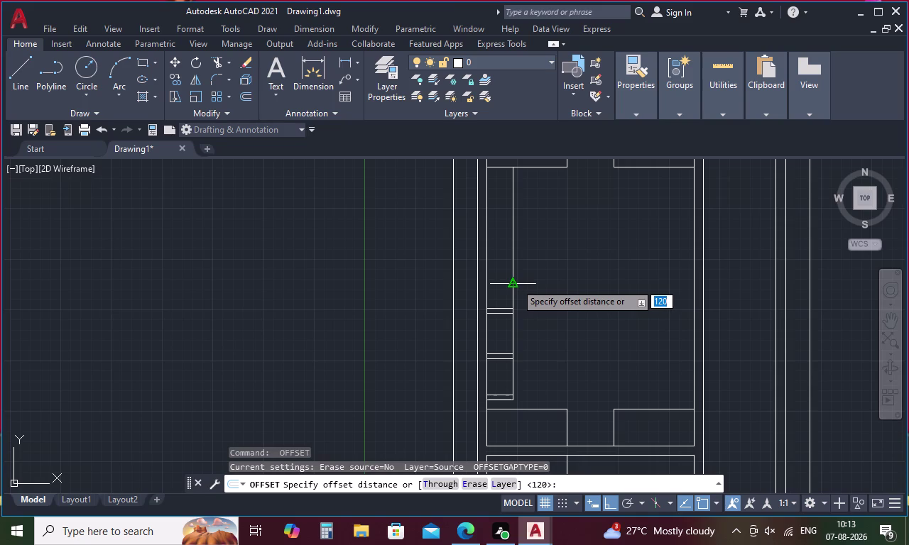
text(900)
key(space)
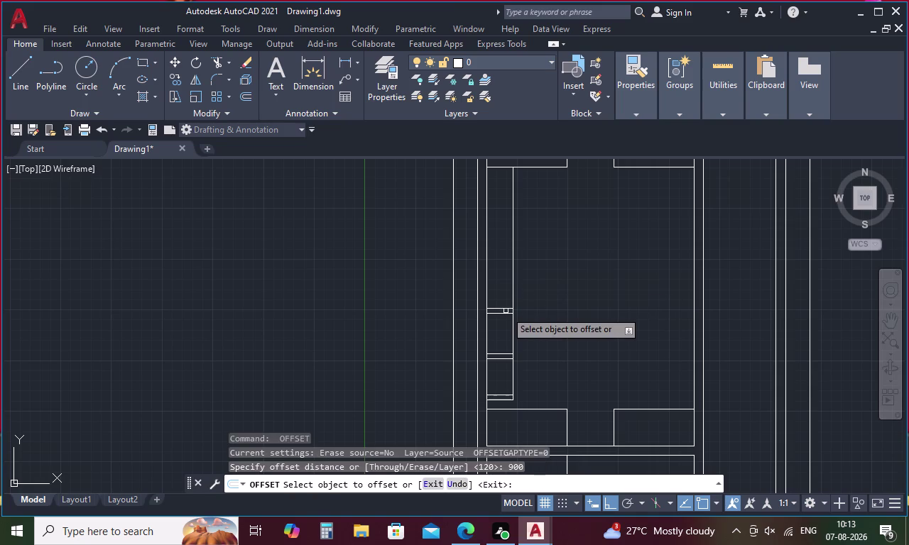
click(507, 309)
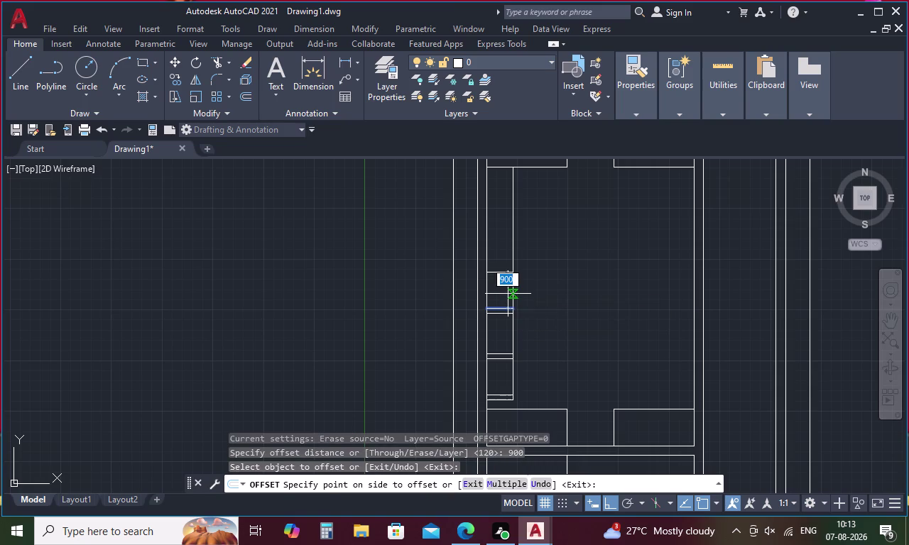
click(507, 294)
key(space)
Add another rail line 120 above to complete the third pair.
key(space)
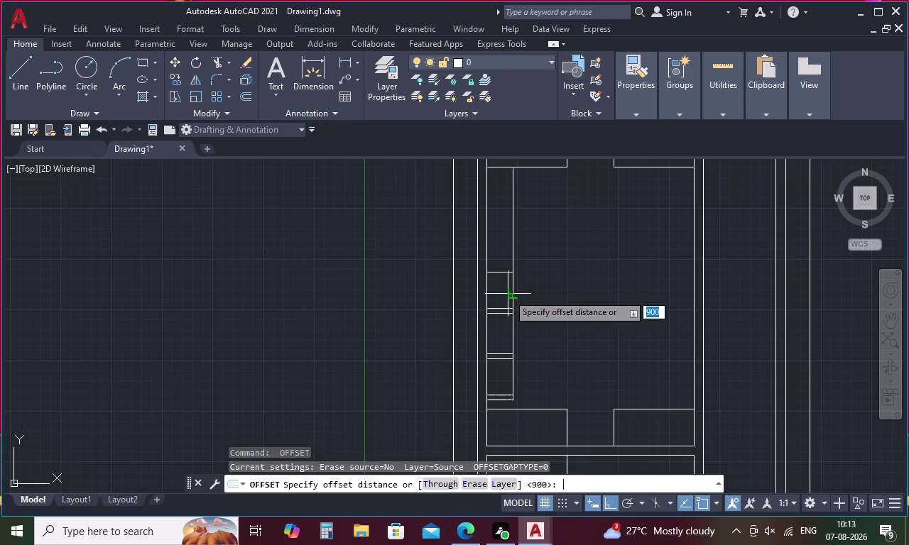
text(120)
key(space)
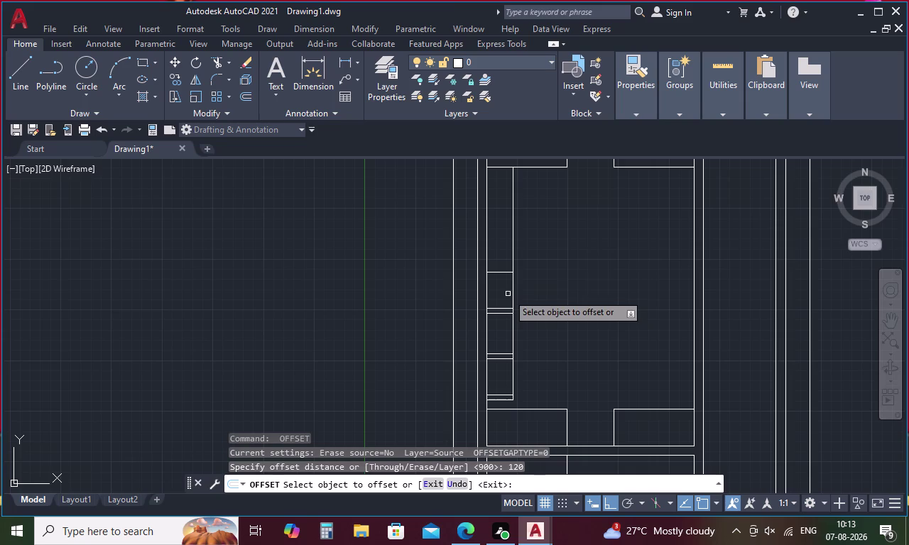
click(502, 273)
click(503, 239)
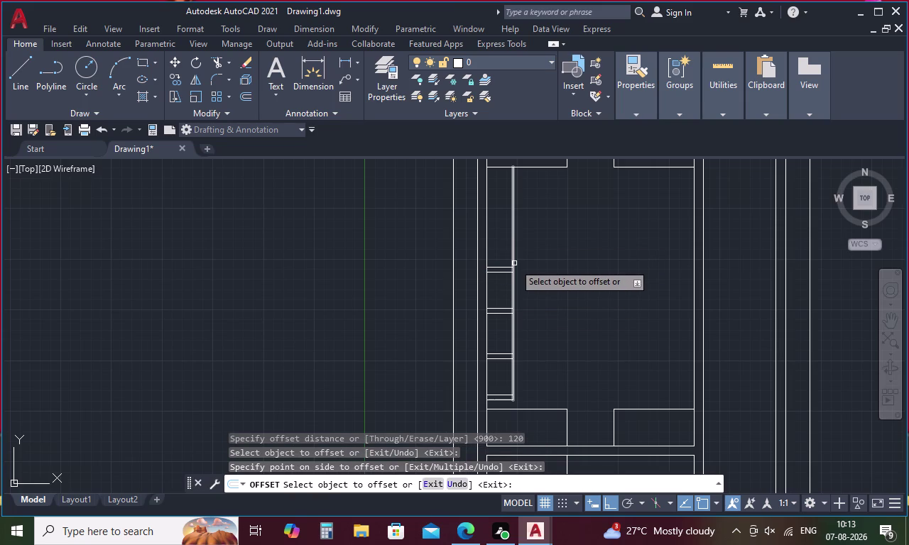
Offset the topmost rail line 230 upward.
key(space)
key(space)
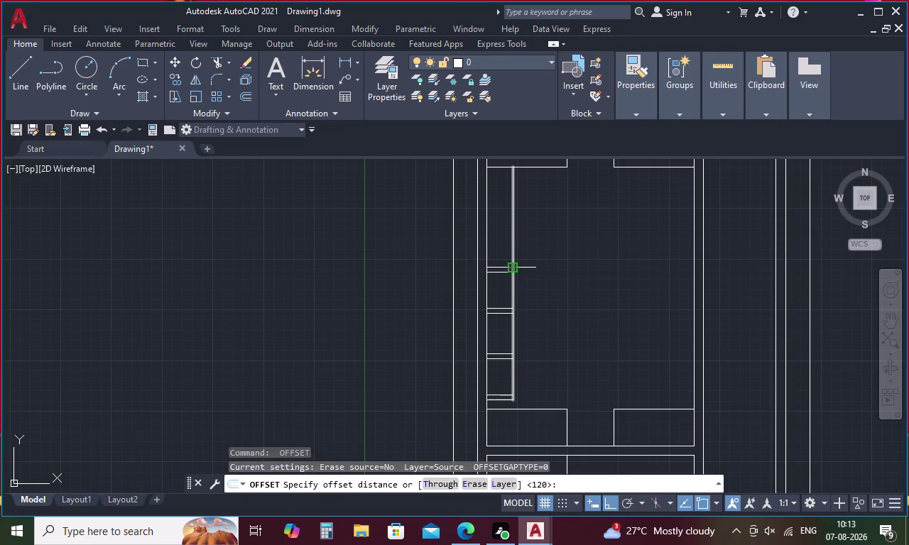
text(23)
text(0)
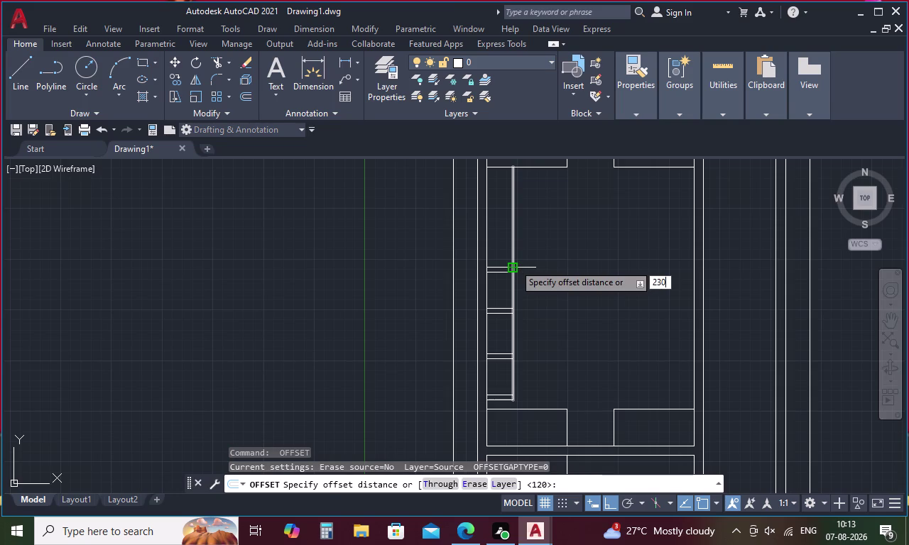
key(space)
click(504, 267)
click(505, 255)
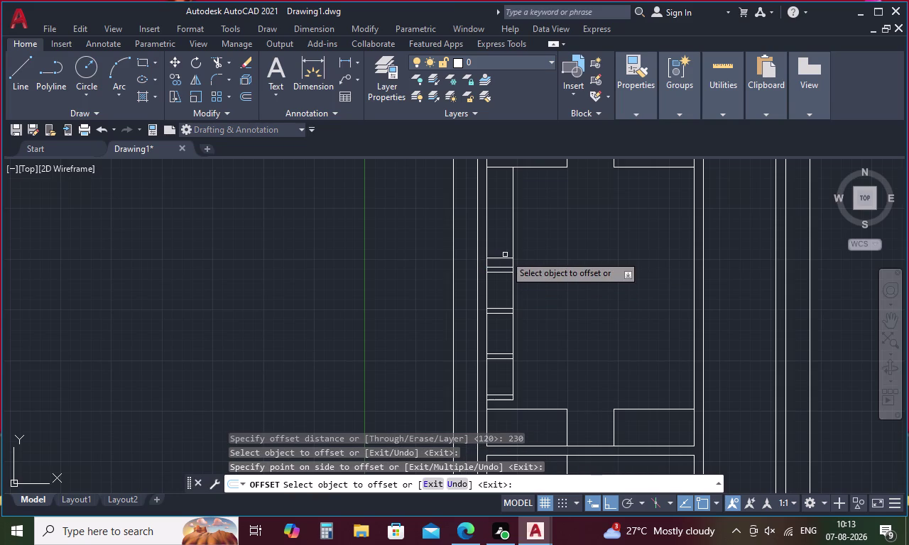
key(space)
Copy the new top rail line 900 higher up the strip.
key(space)
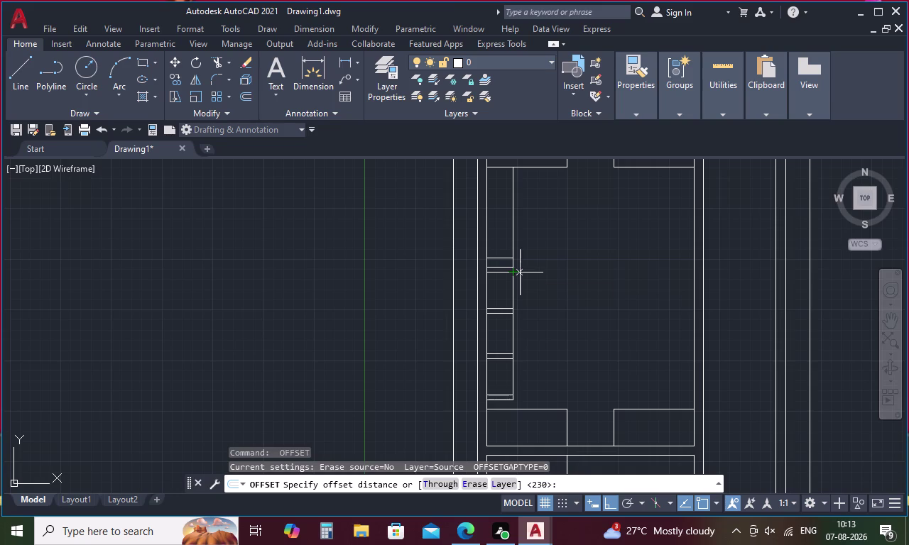
text(900)
key(space)
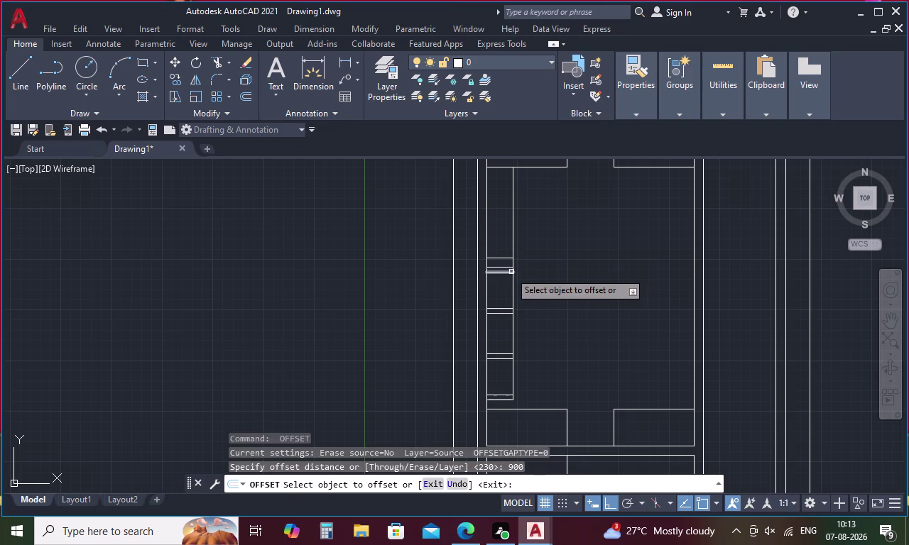
click(506, 259)
click(504, 237)
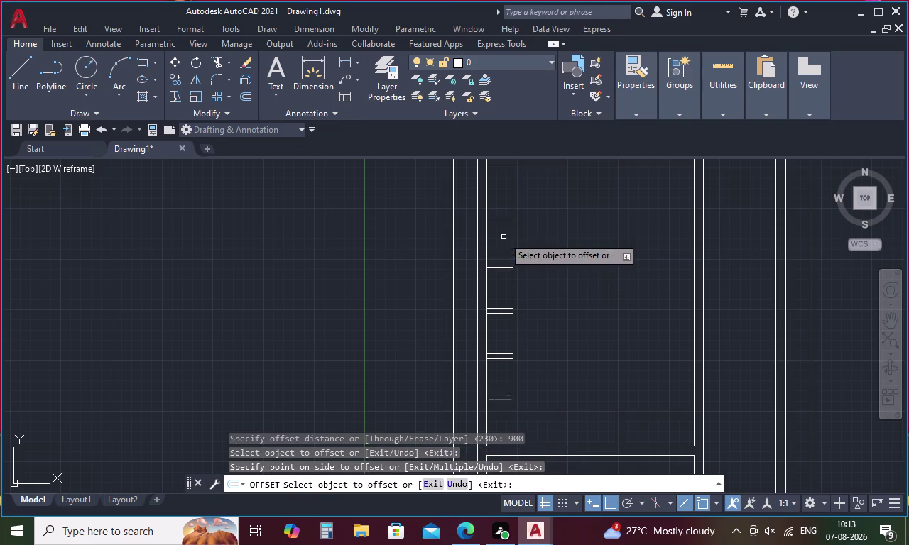
key(space)
Add one more rail 900 higher, end offsetting, and select the misplaced top rail.
key(space)
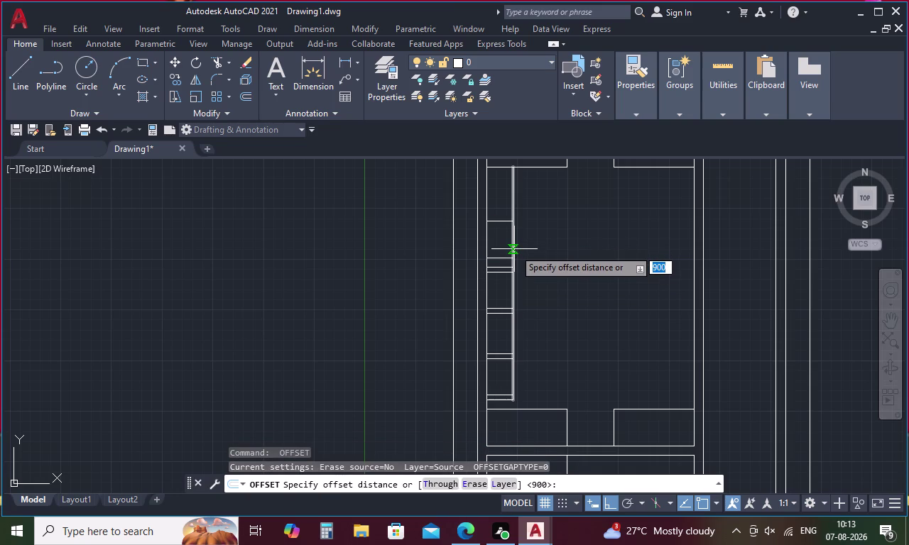
text(900)
key(space)
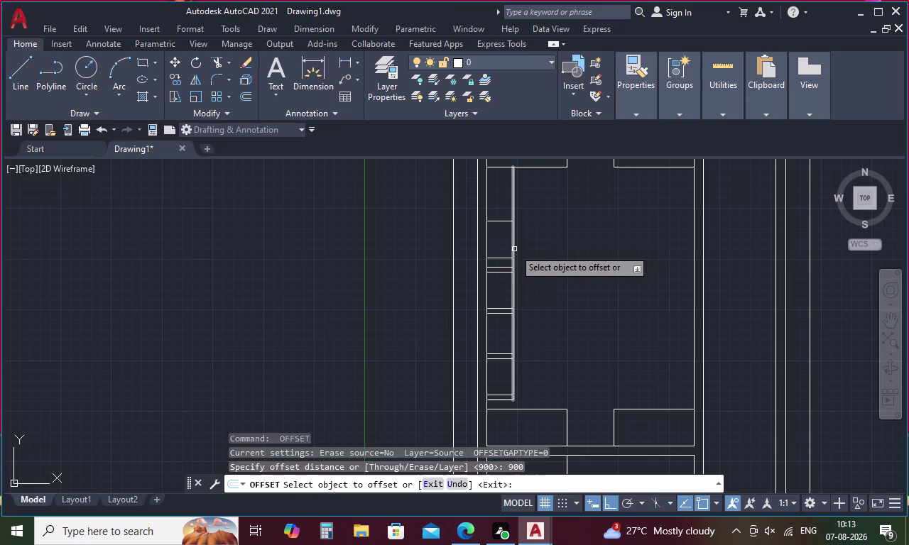
click(499, 222)
click(502, 210)
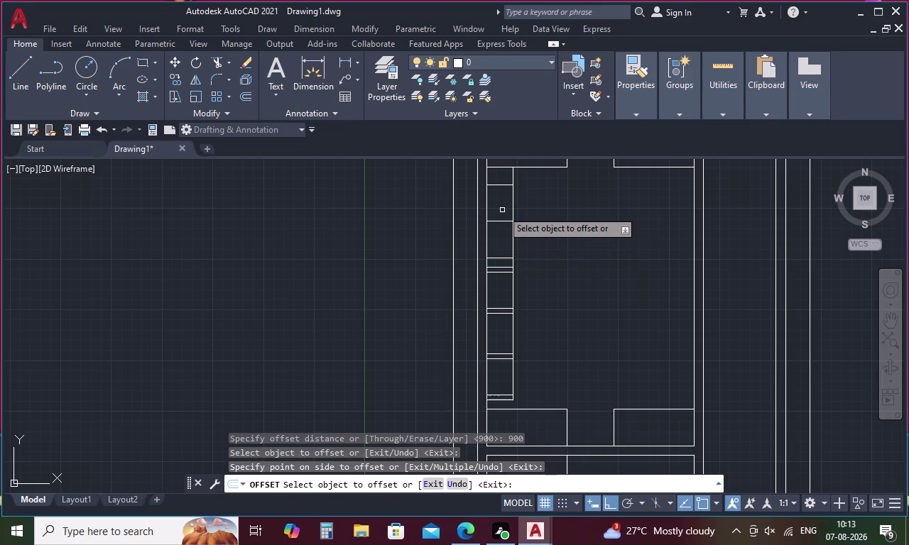
key(Escape)
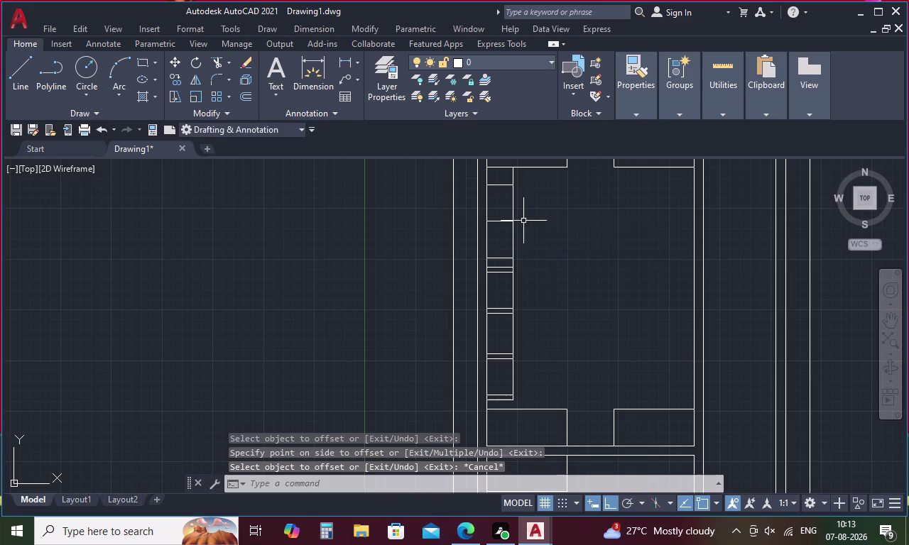
click(506, 186)
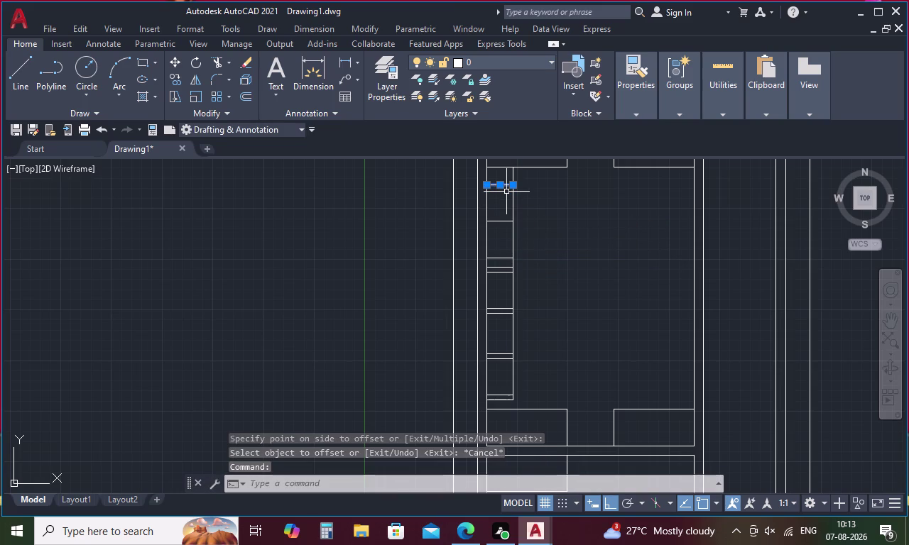
Delete the misplaced top rail and offset a new rail line at 230.
key(Delete)
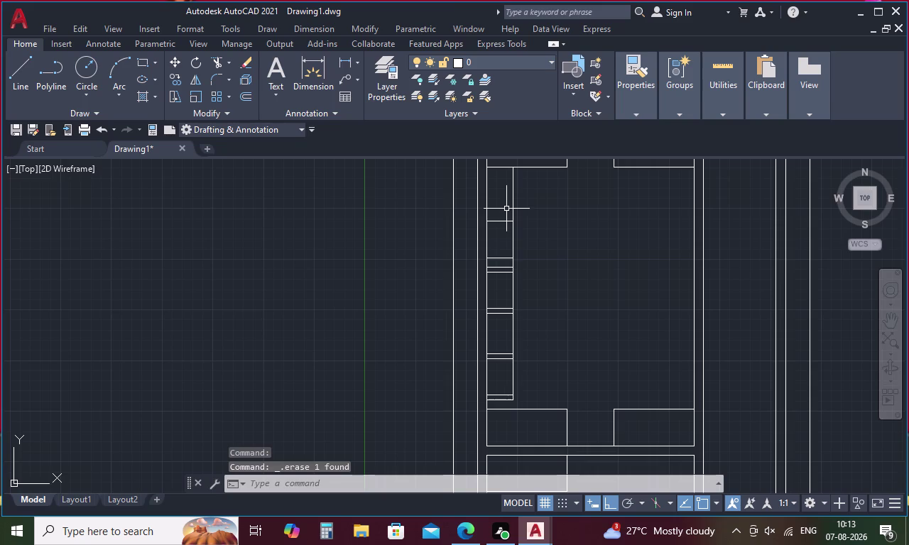
text(O)
key(space)
text(2)
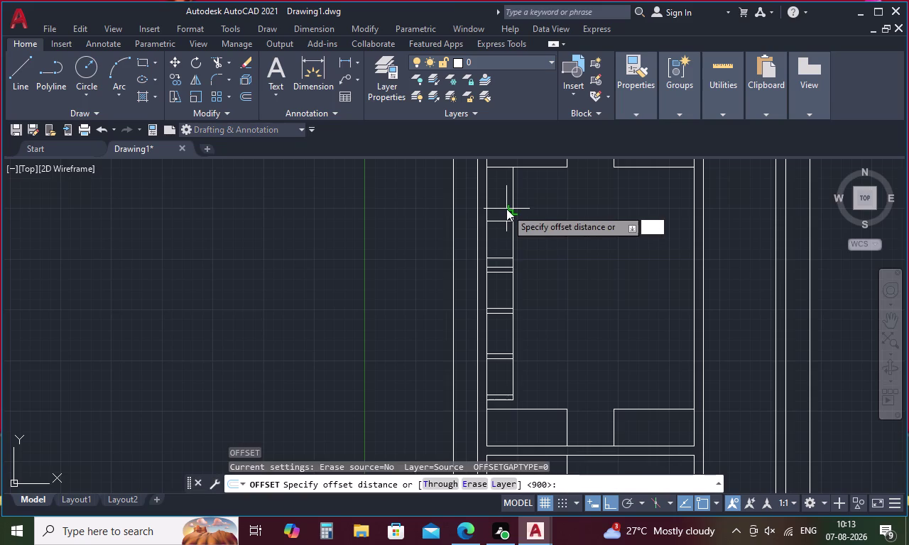
text(30)
key(space)
click(502, 221)
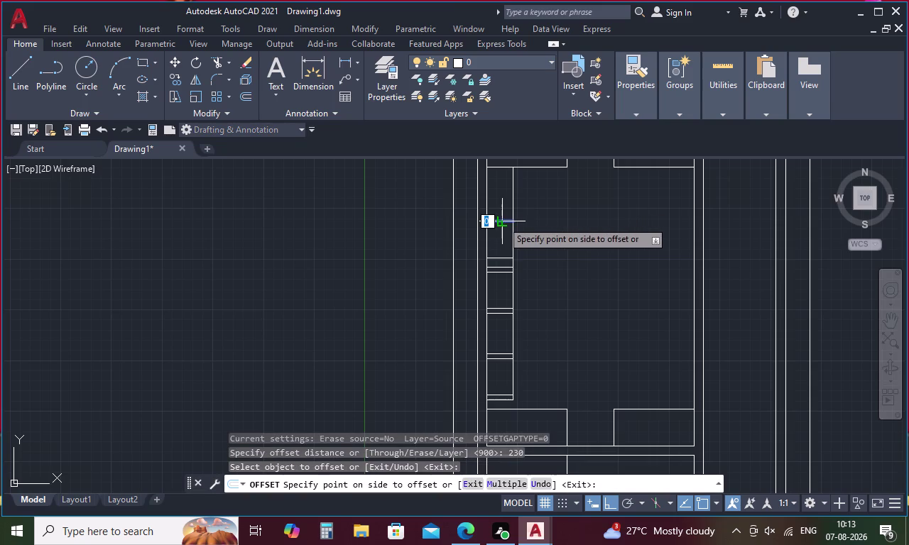
click(503, 210)
key(space)
Add a rail line 120 above it to form a pair.
key(space)
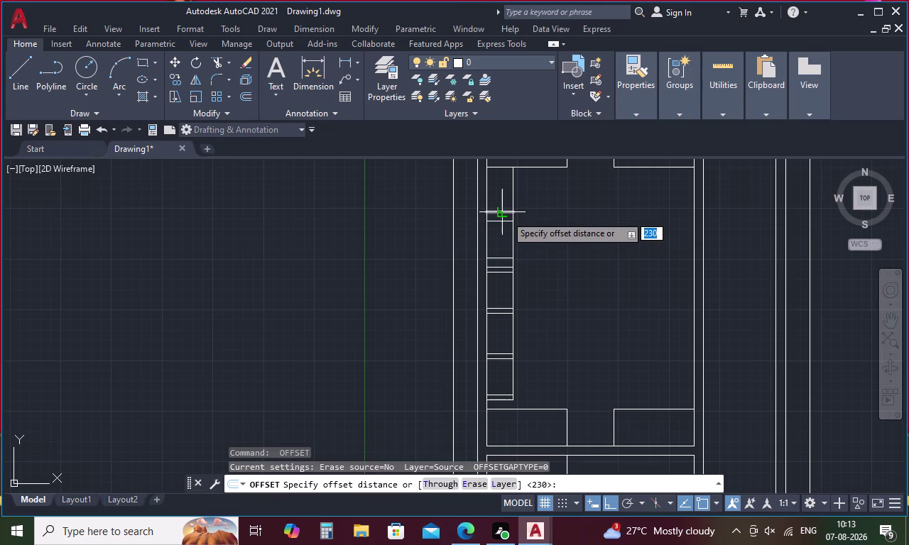
key(2)
key(BackSpace)
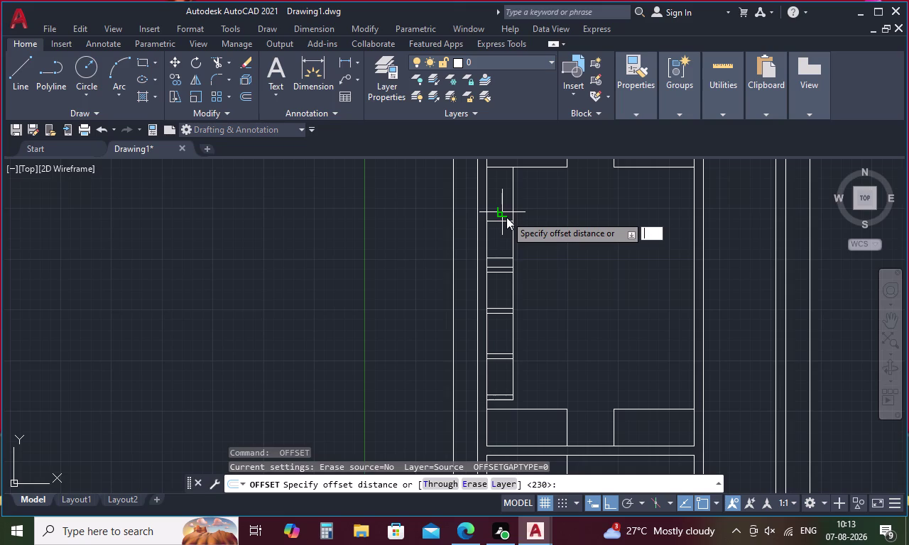
text(120)
key(space)
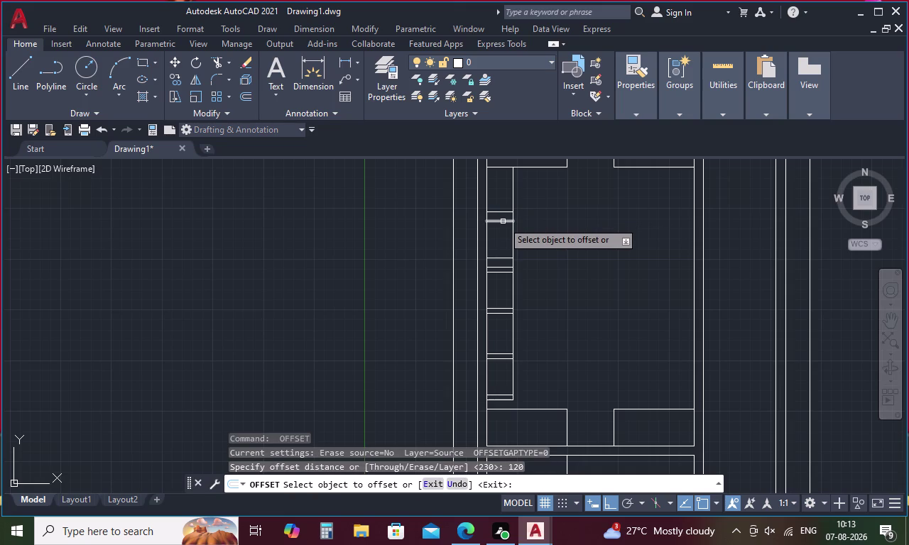
click(504, 212)
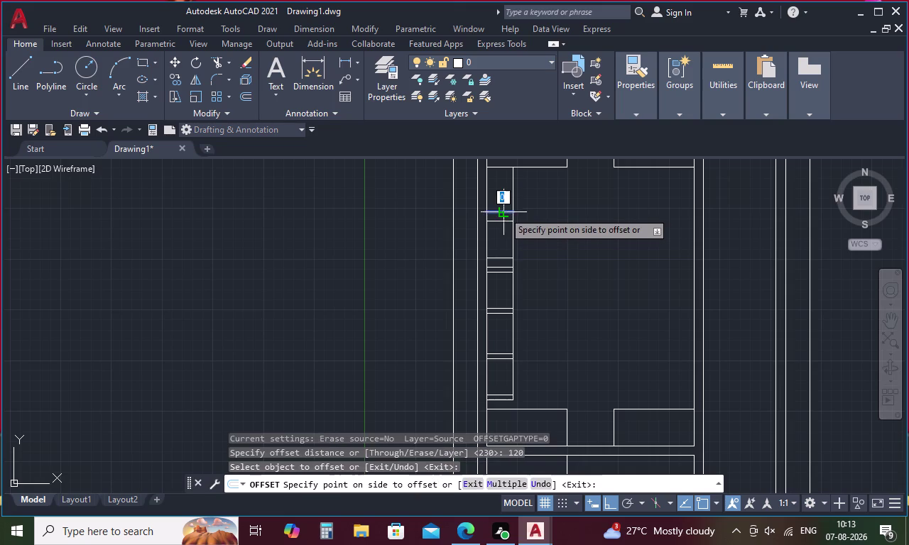
click(504, 201)
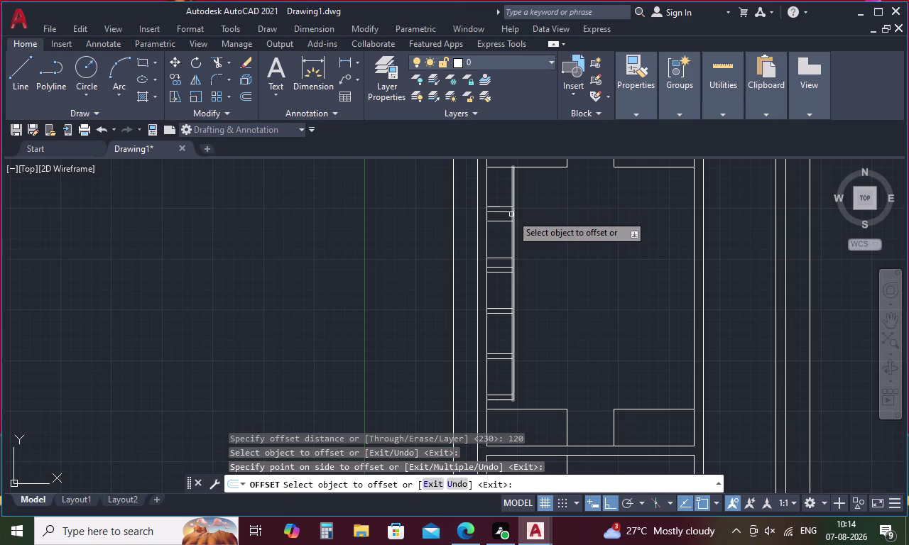
key(space)
Copy the top rail line 900 further up, near the strip's top.
key(space)
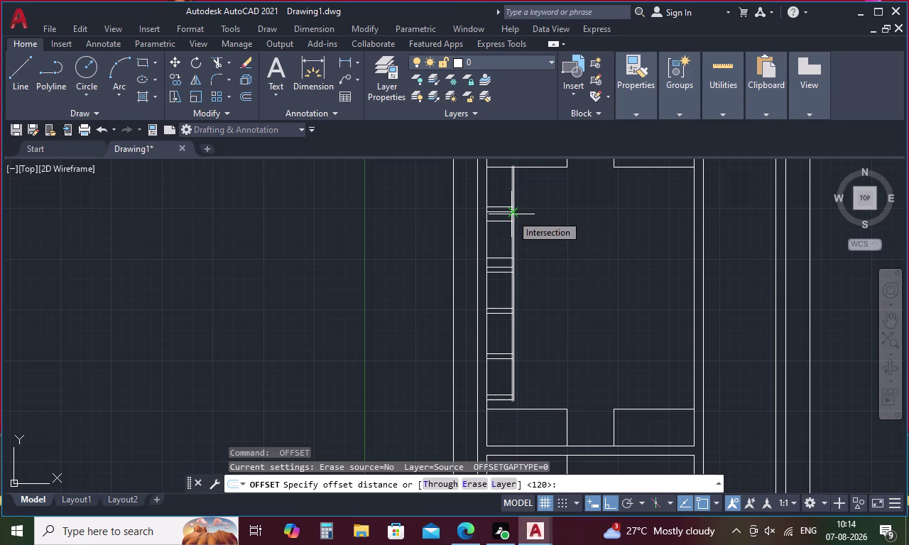
text(900)
key(space)
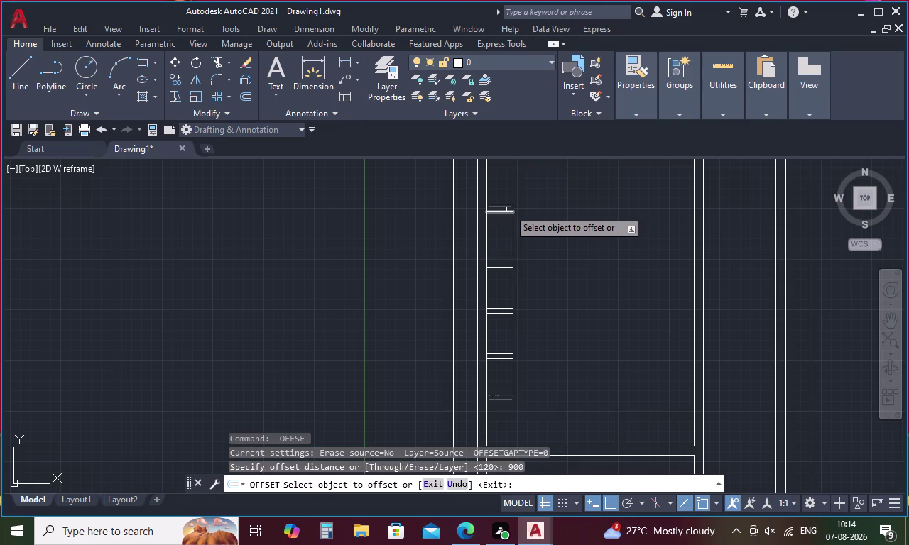
click(508, 209)
click(509, 195)
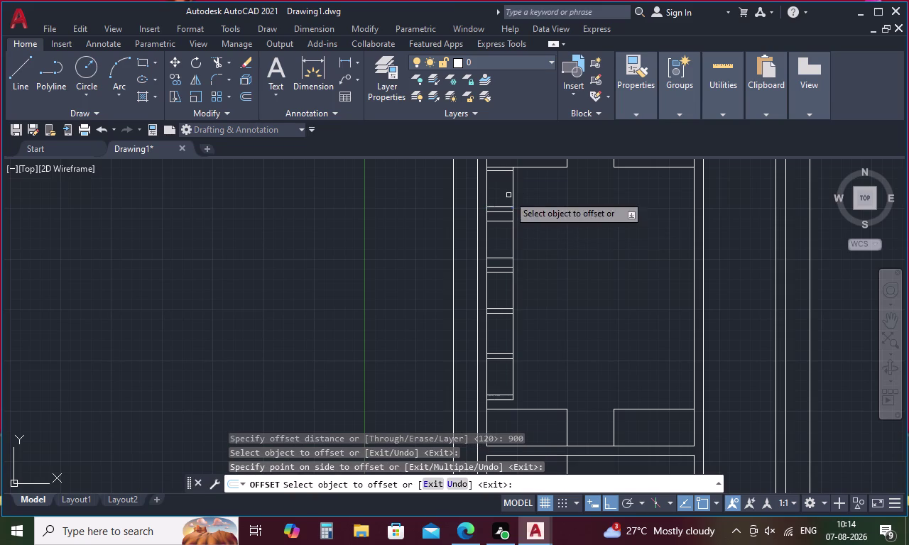
middle_drag(580, 233, 581, 236)
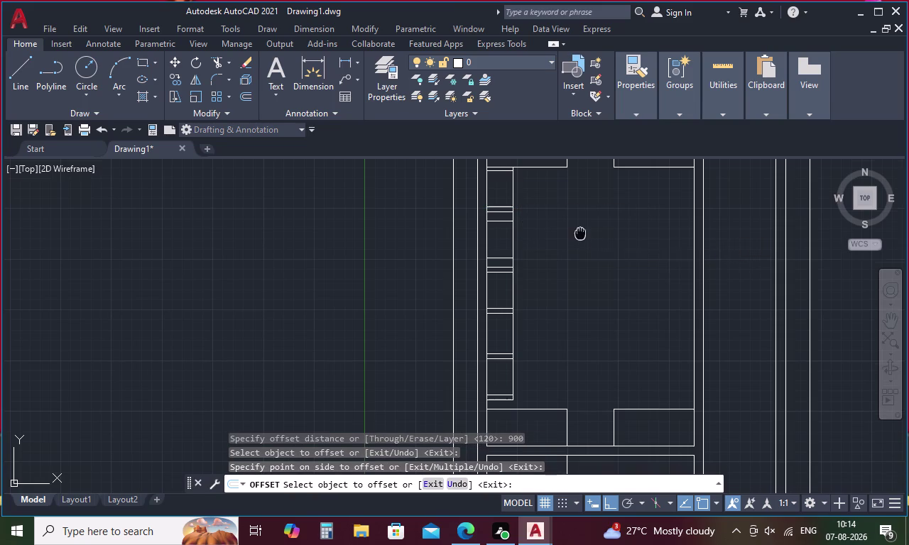
Pan to the door's top panels to inspect the rails, then exit OFFSET.
middle_drag(580, 235, 595, 281)
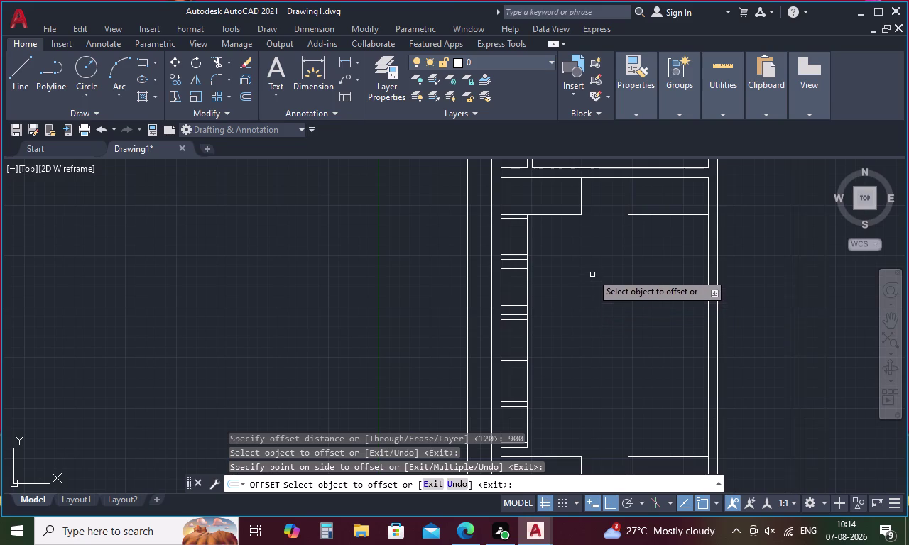
scroll(down, 3)
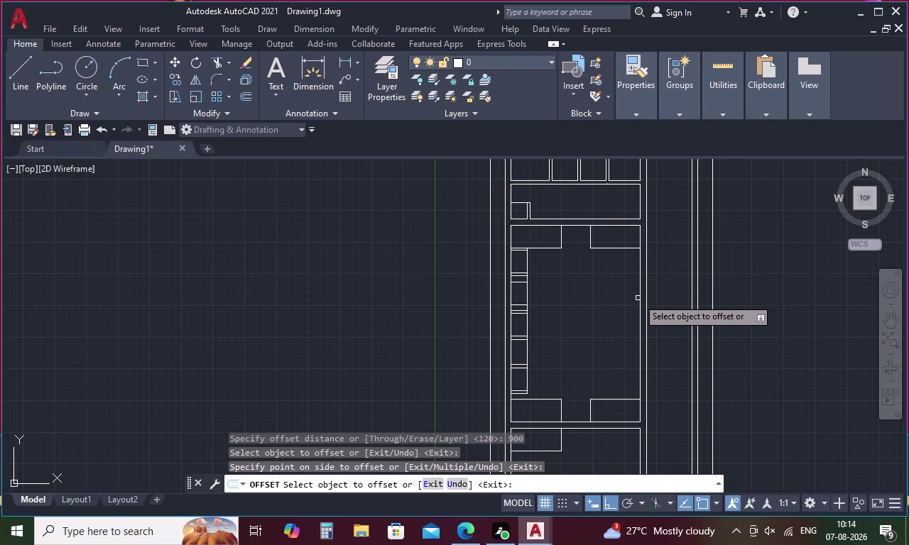
key(Escape)
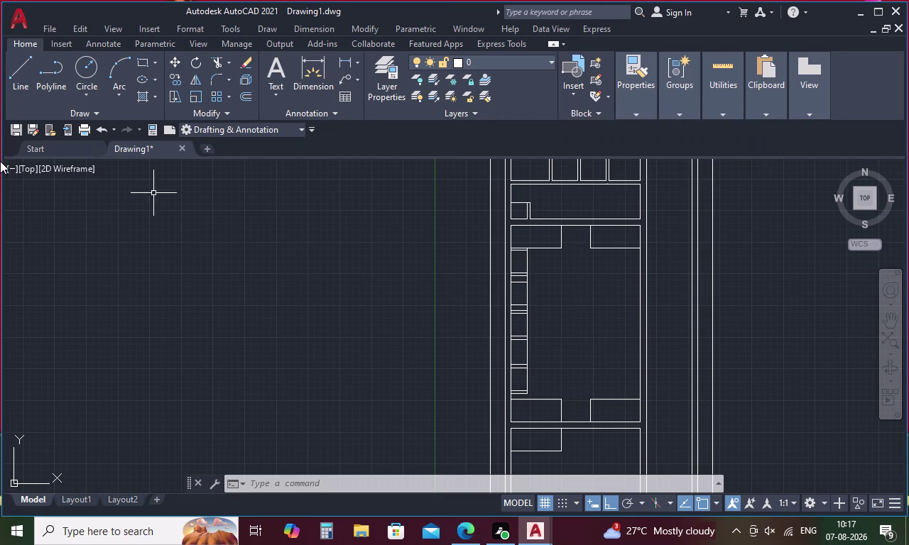
scroll(down, 3)
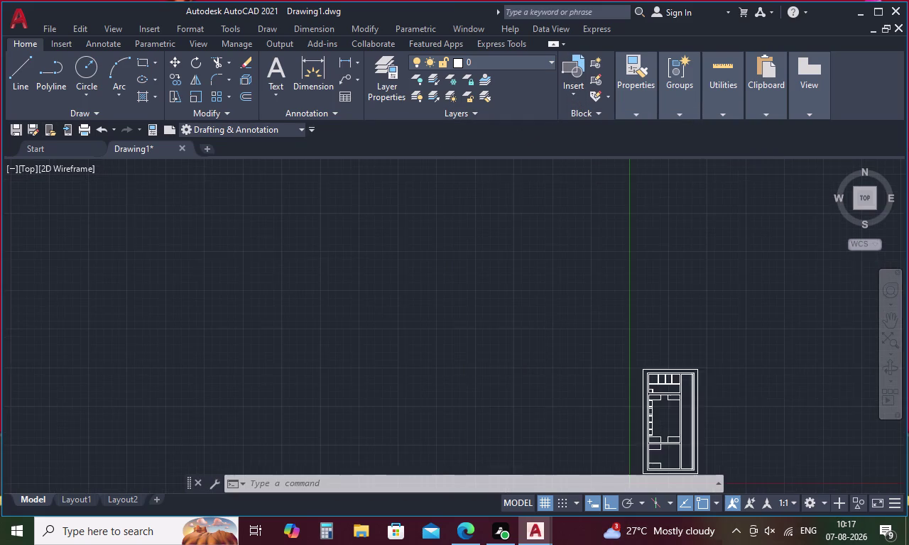
middle_drag(691, 448, 514, 307)
scroll(up, 3)
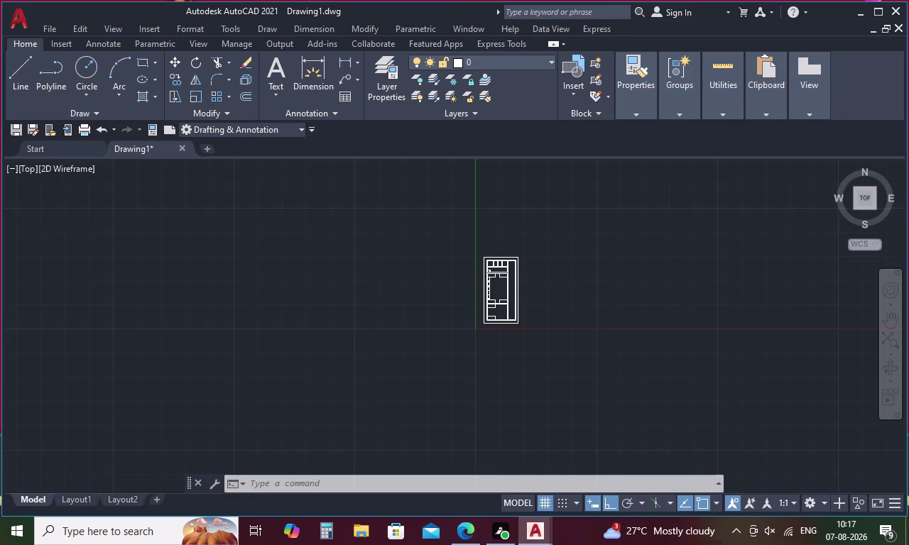
scroll(up, 3)
scroll(up, 3)
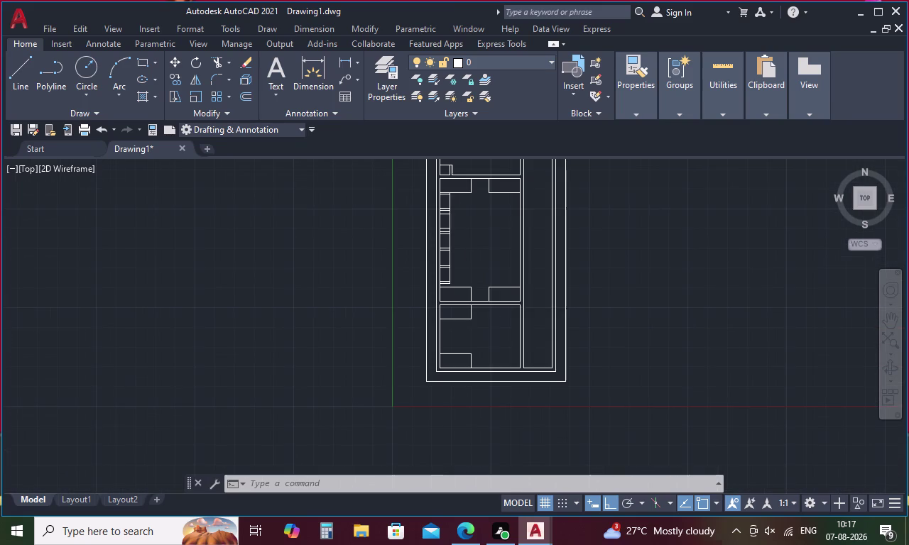
scroll(down, 3)
scroll(up, 3)
scroll(down, 3)
scroll(up, 3)
scroll(down, 3)
scroll(up, 3)
scroll(down, 3)
scroll(up, 3)
scroll(down, 3)
scroll(up, 3)
scroll(down, 3)
scroll(up, 3)
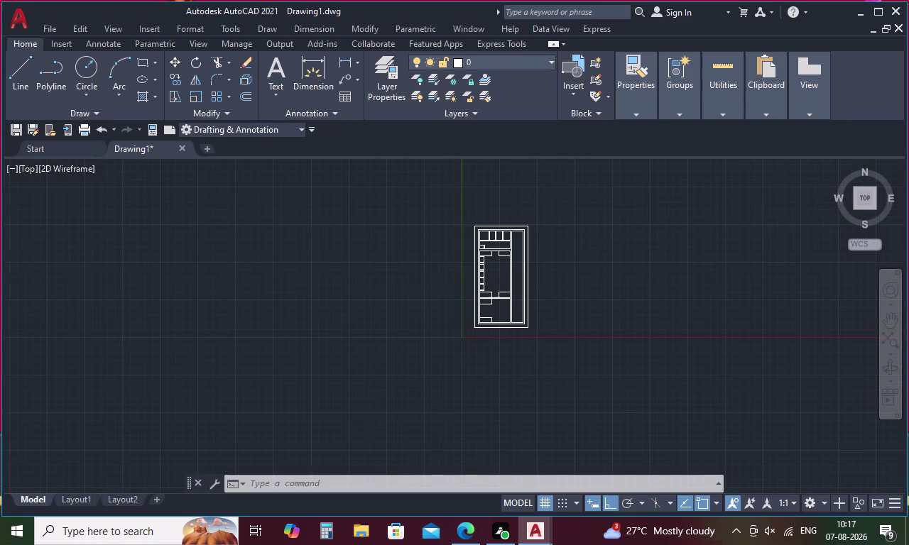
scroll(up, 3)
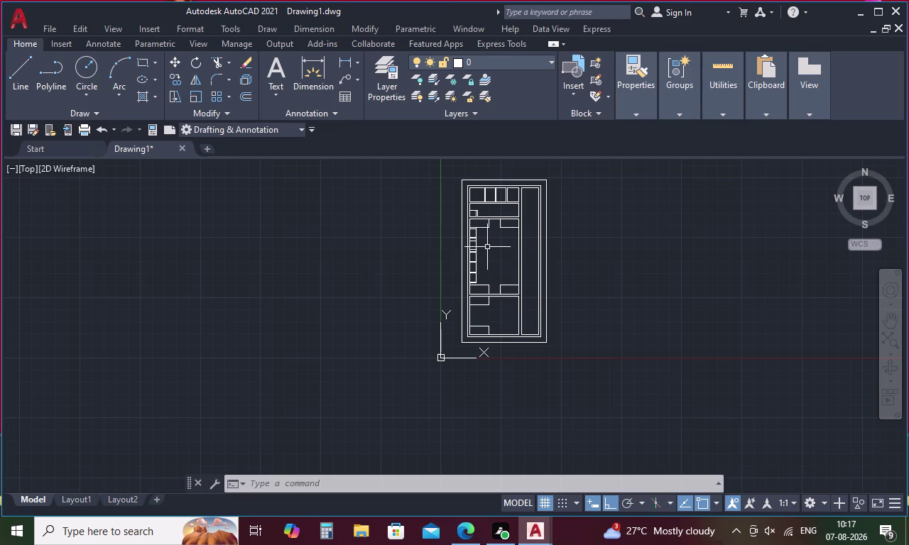
middle_drag(487, 247, 498, 304)
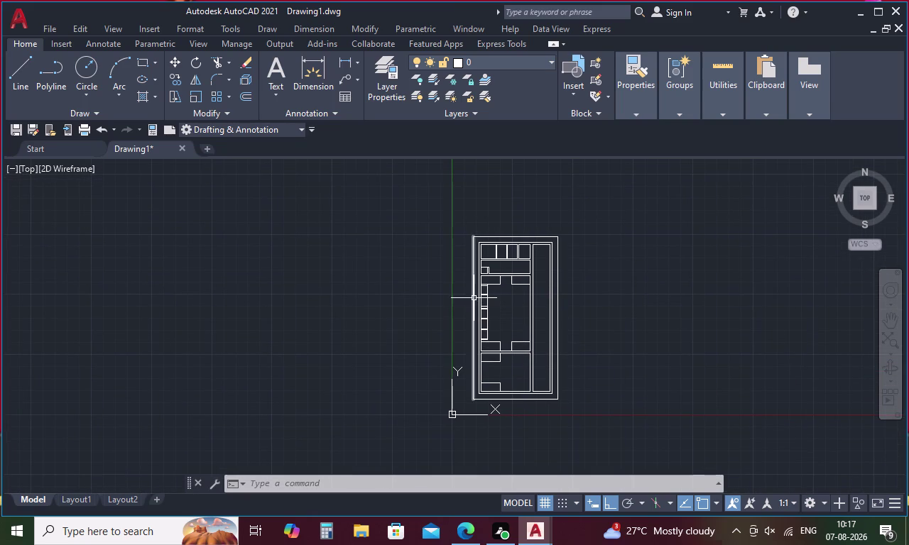
scroll(up, 3)
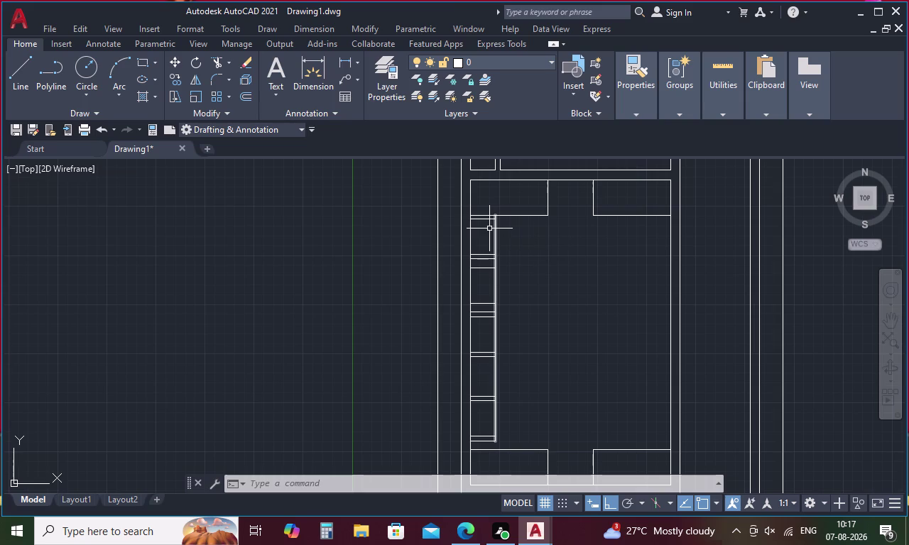
Select and erase the stacked rail lines and inner edge on the lower panel's left strip.
scroll(down, 3)
scroll(up, 3)
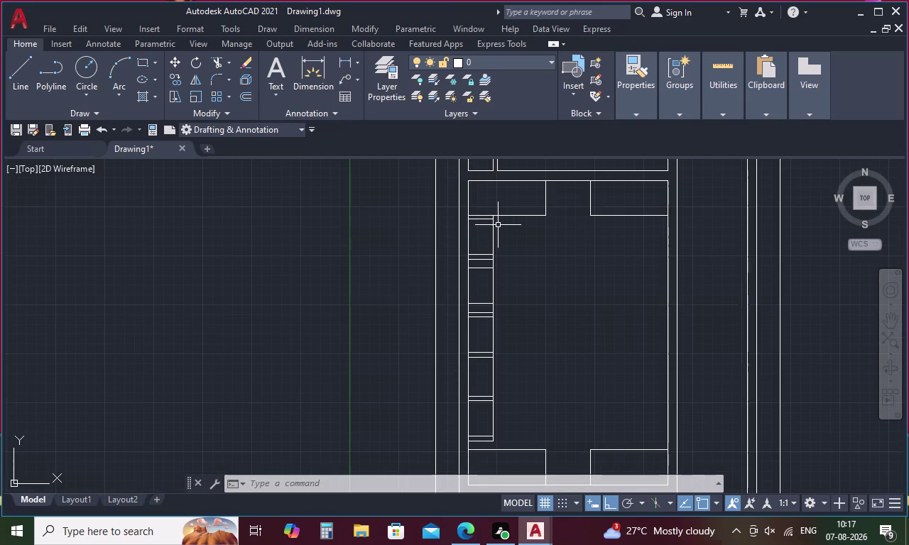
drag(495, 221, 478, 219)
drag(484, 229, 485, 240)
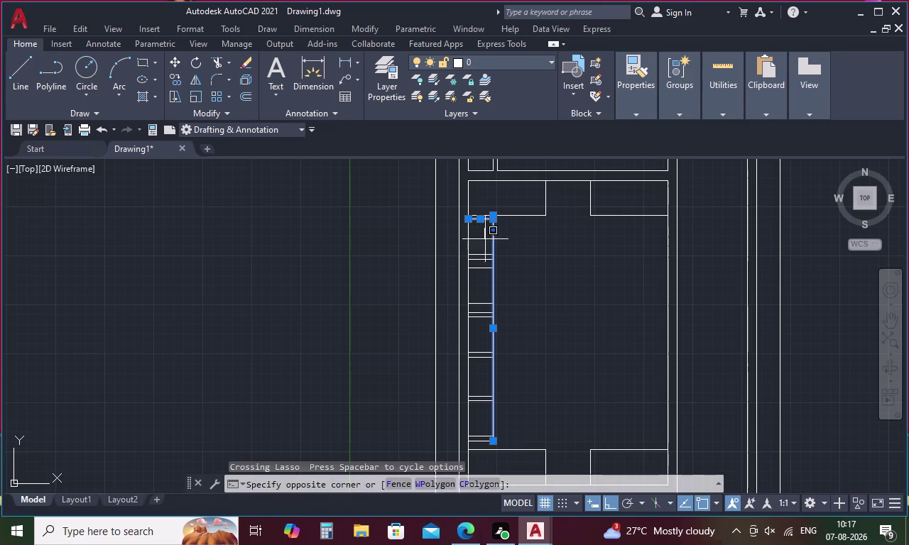
drag(485, 240, 486, 451)
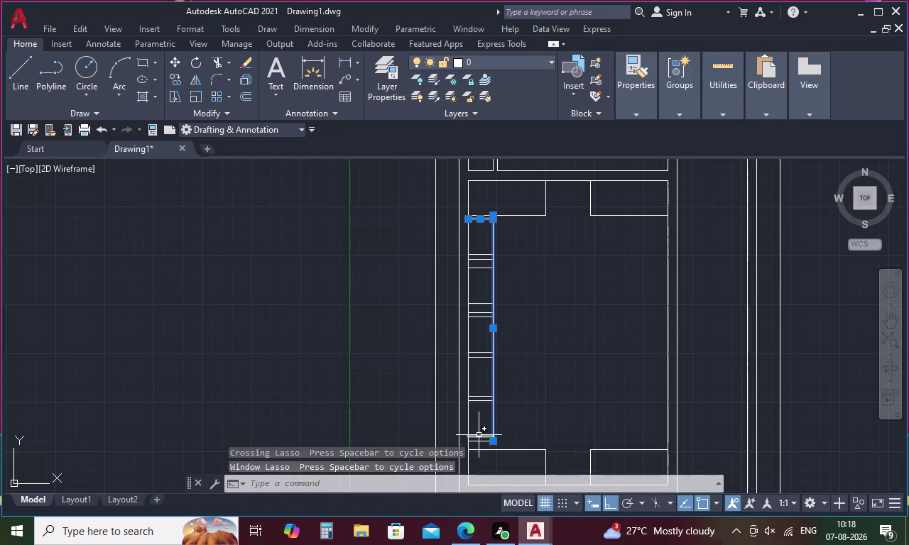
click(484, 255)
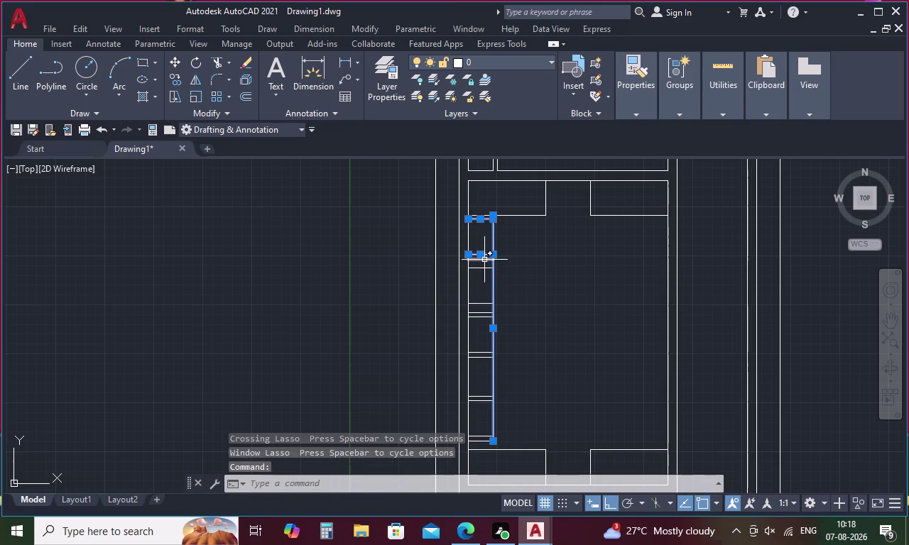
click(486, 261)
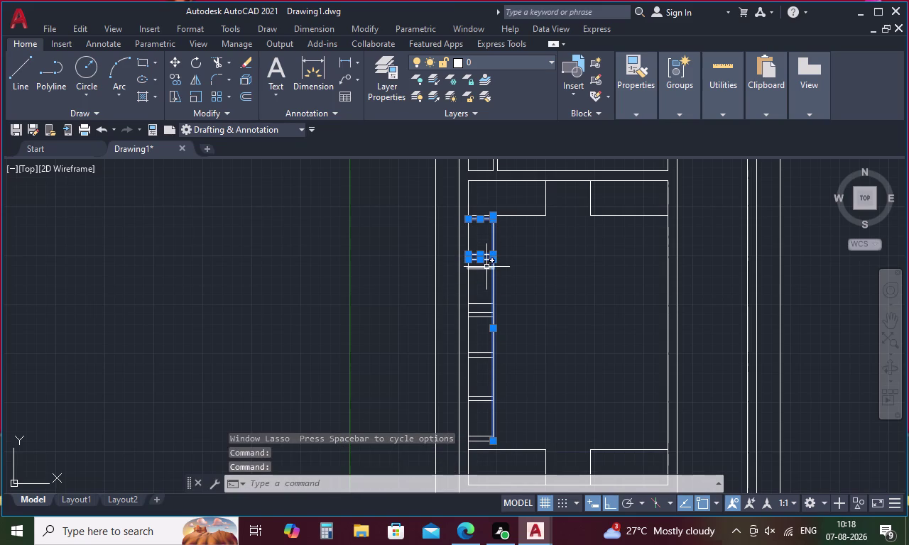
click(486, 267)
drag(481, 297, 488, 406)
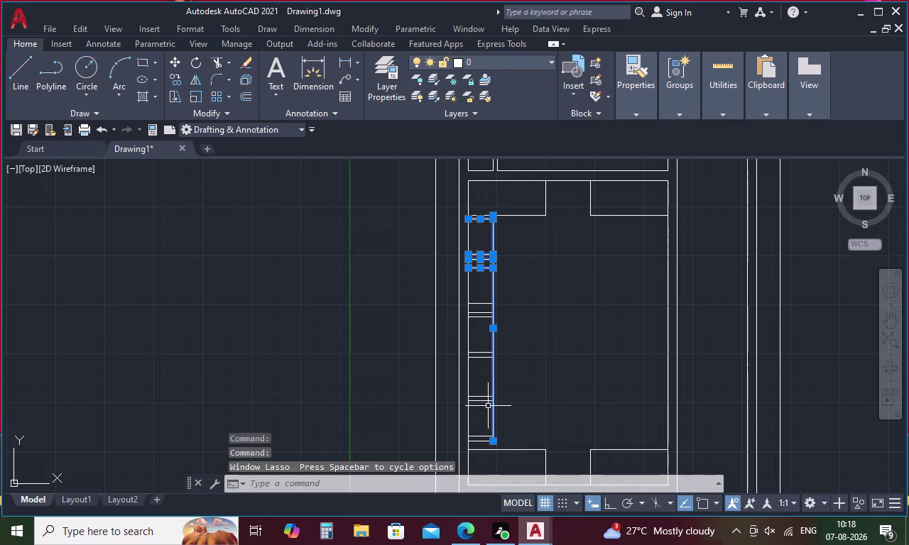
drag(512, 319, 476, 352)
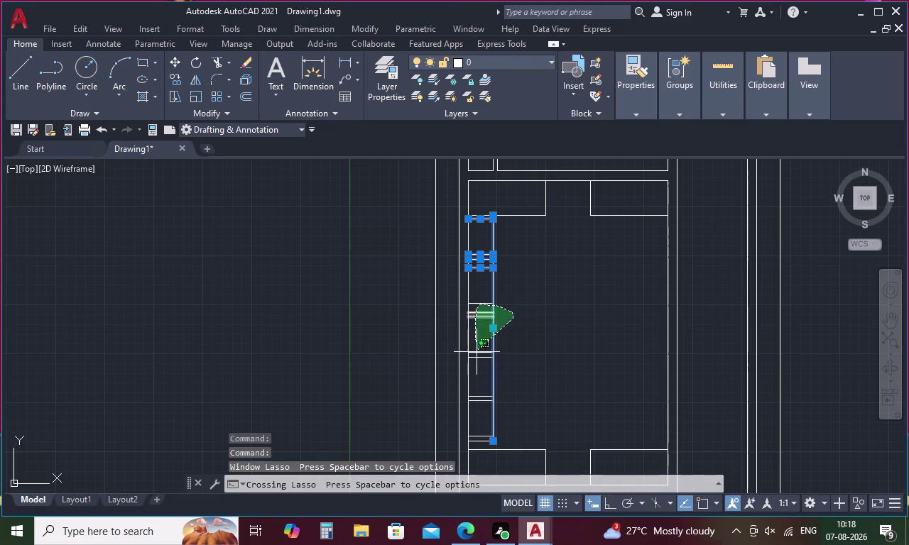
drag(476, 352, 475, 414)
drag(478, 425, 478, 440)
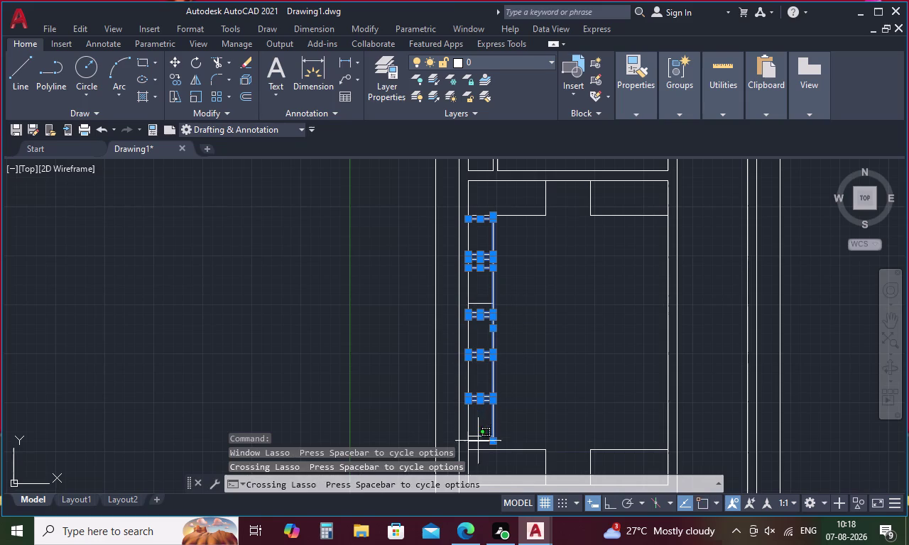
drag(478, 440, 478, 447)
key(Delete)
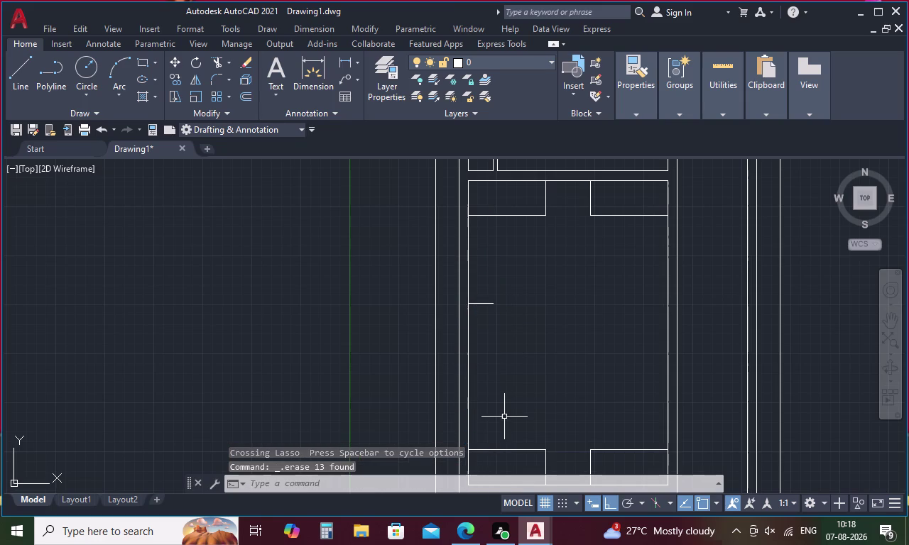
Erase the leftover short horizontal line in the strip.
drag(495, 279, 480, 318)
key(Delete)
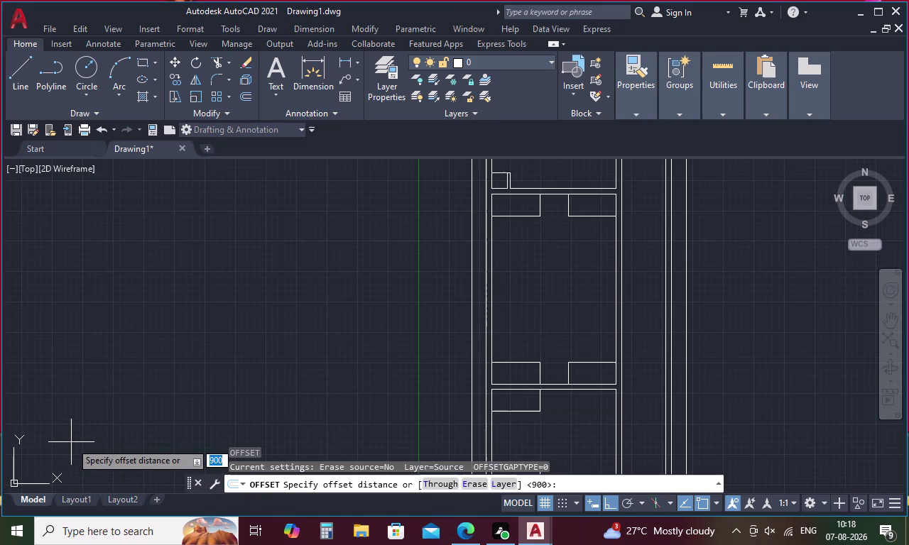
Offset the middle panel's left edge 635 units inward.
key(6)
key(3)
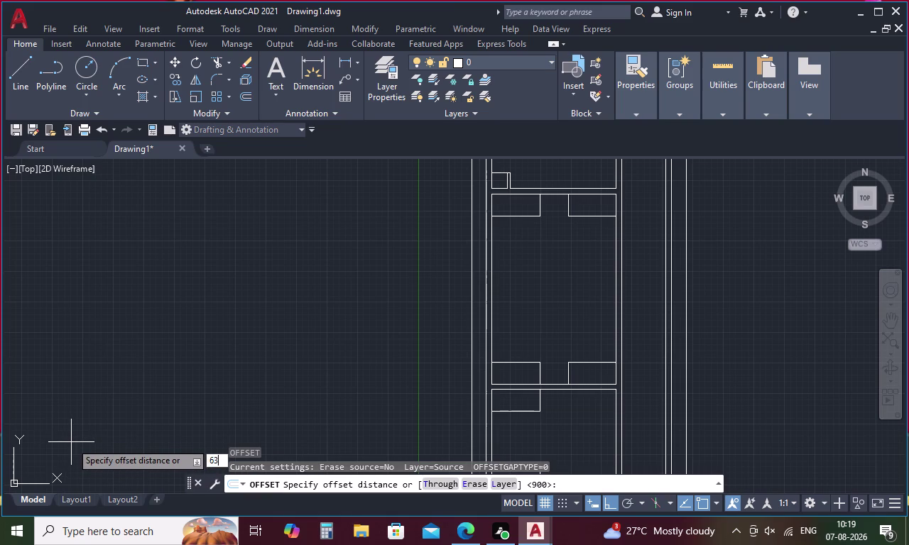
key(5)
key(space)
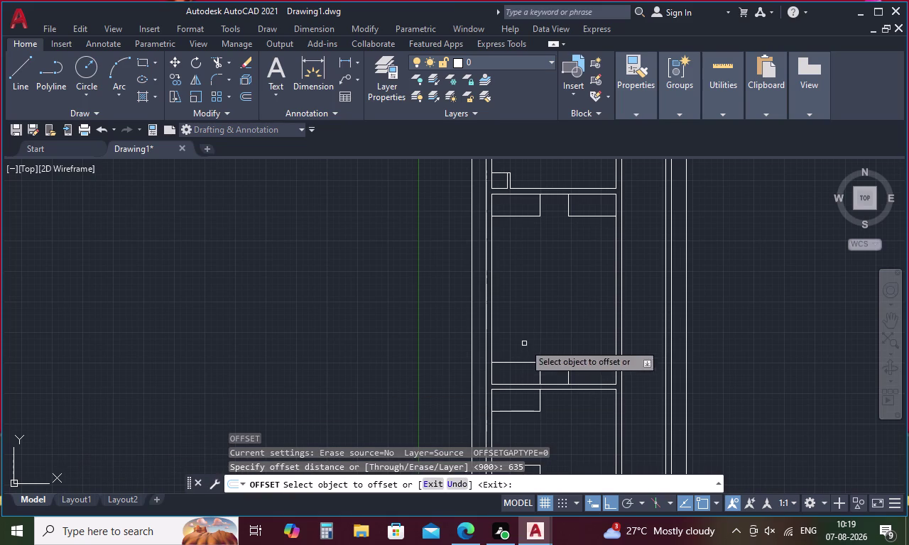
click(491, 316)
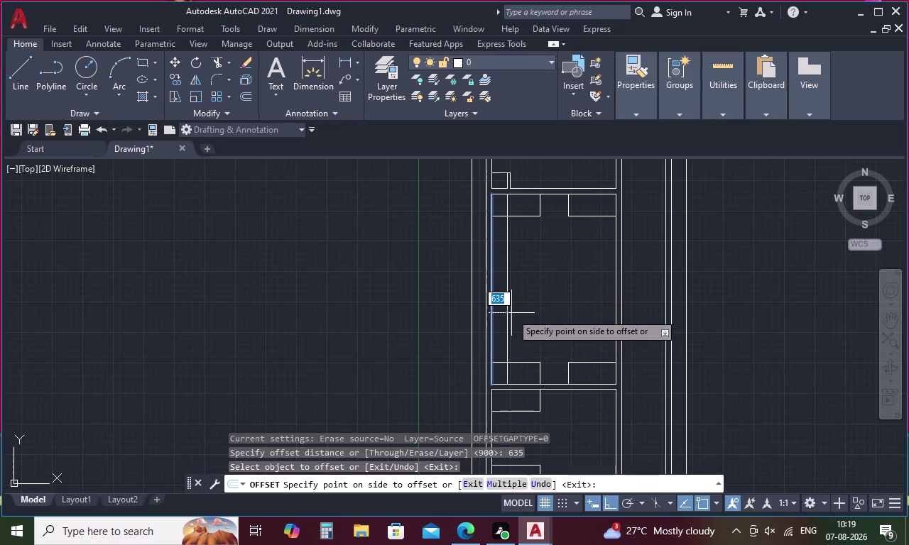
click(549, 315)
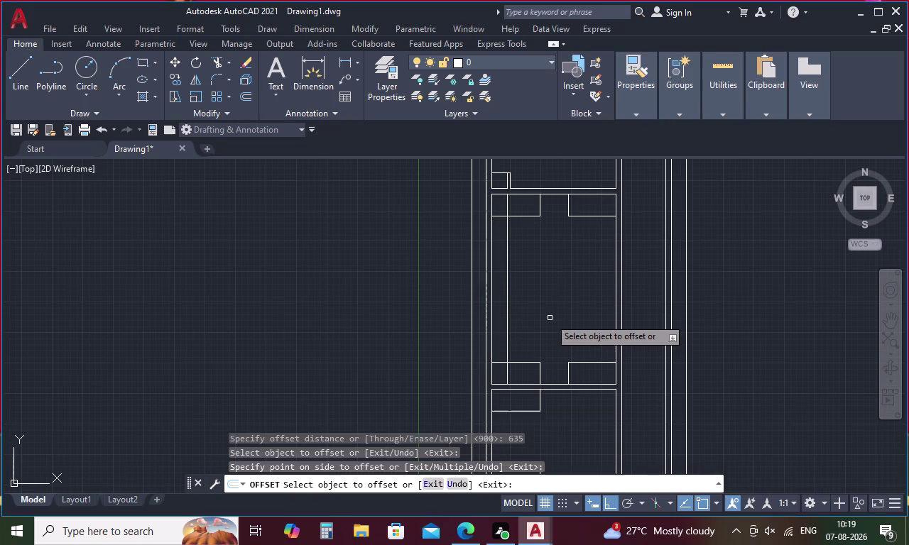
key(Escape)
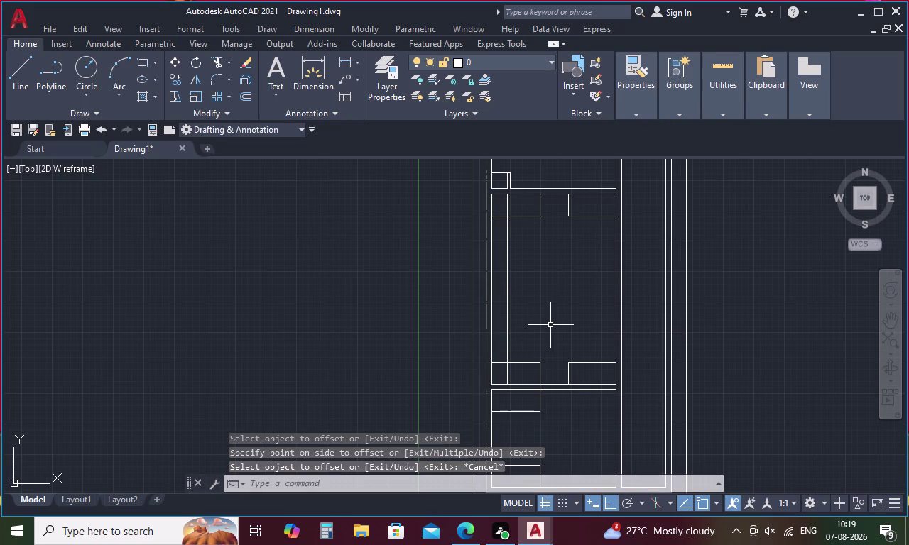
Trim the new vertical line's overshoots at the top and bottom rails.
text(TR)
key(space)
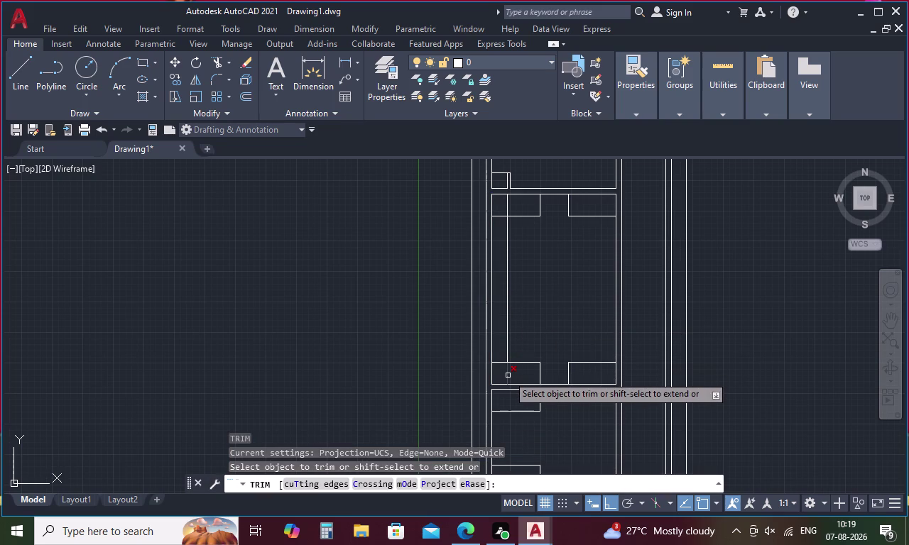
click(508, 376)
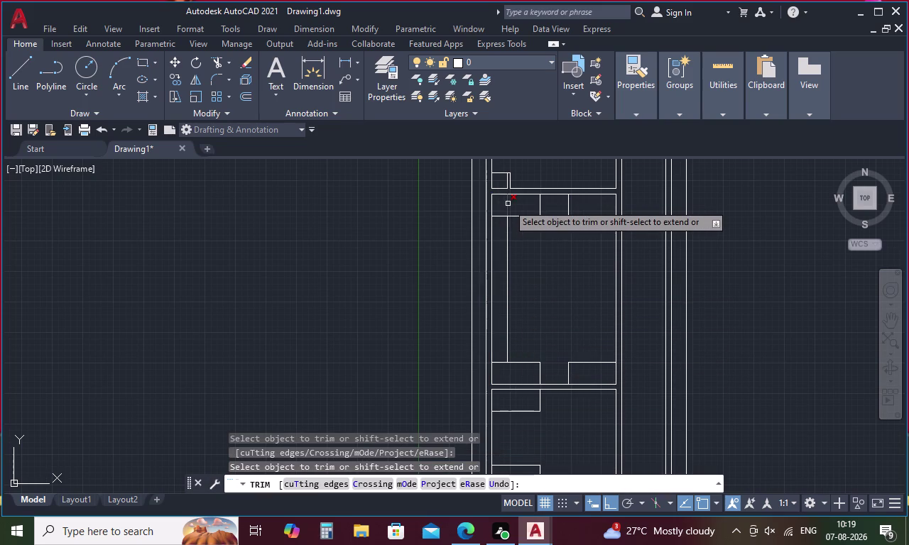
click(508, 204)
key(Escape)
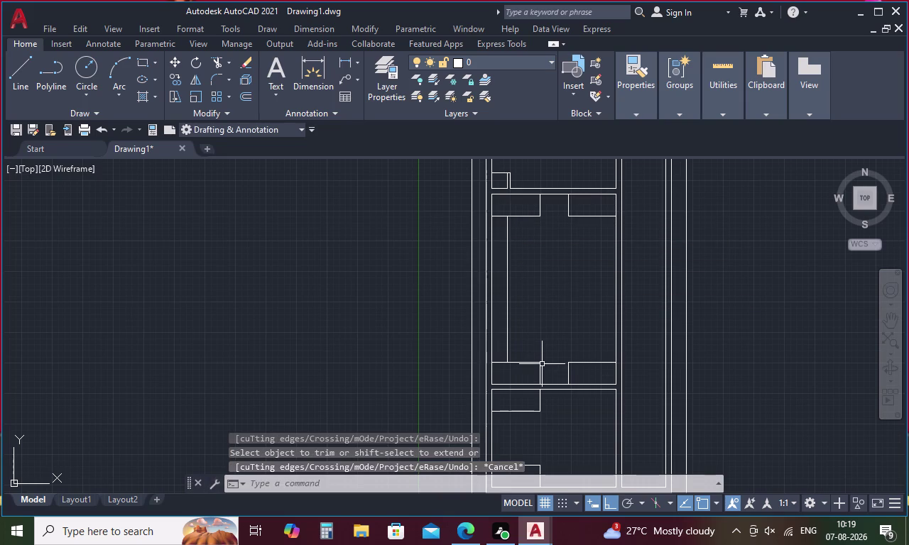
Try entering 200 at the trim mode option, then cancel the trim.
key(space)
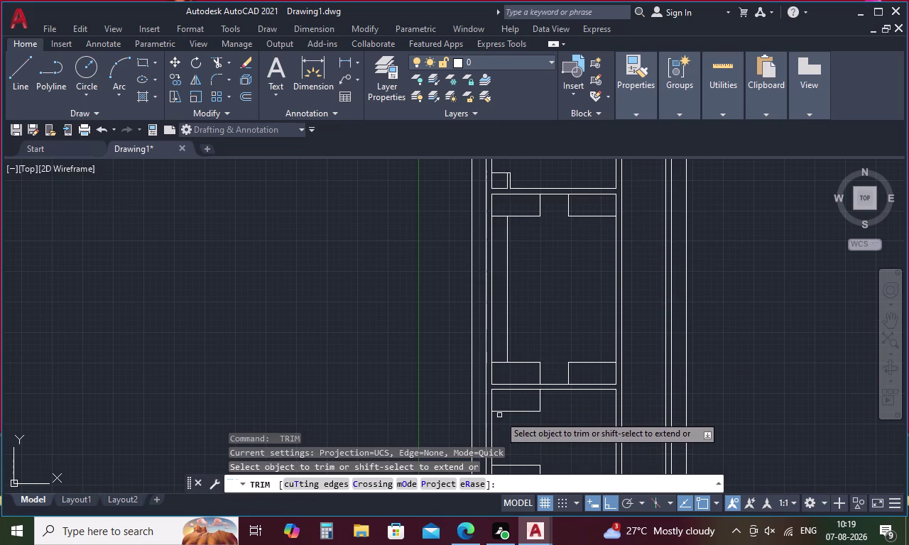
key(o)
key(space)
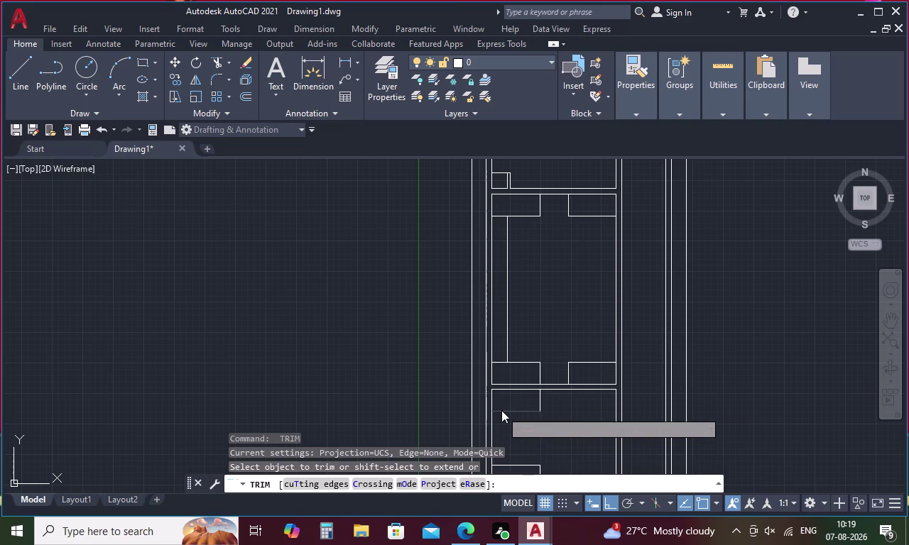
text(200)
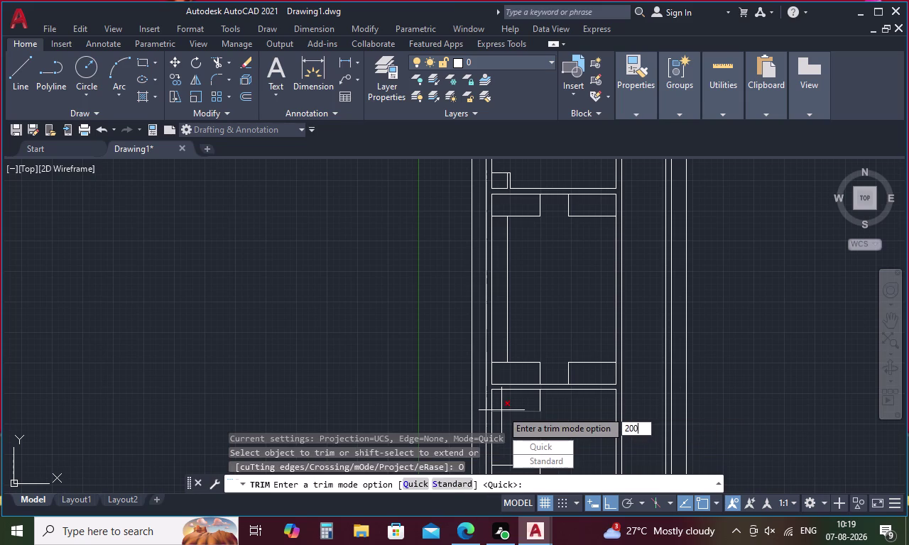
key(space)
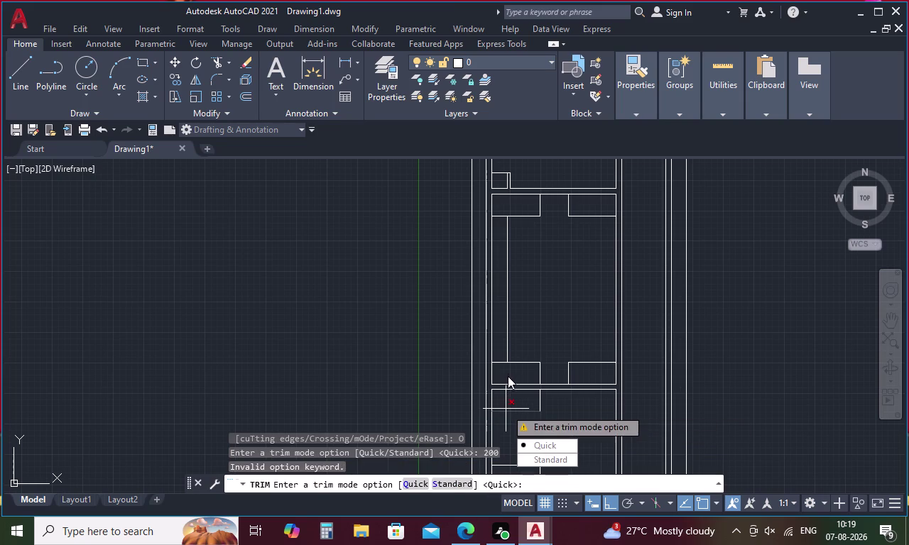
key(Escape)
key(Escape)
Offset the bottom rail's top edge up and the top rail's lower edge down, 200 each.
text(O 2)
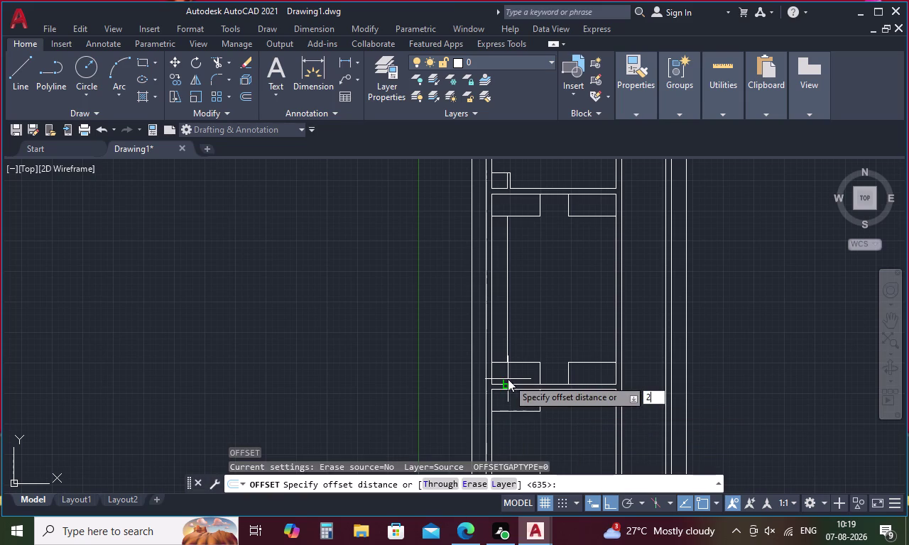
text(00)
key(space)
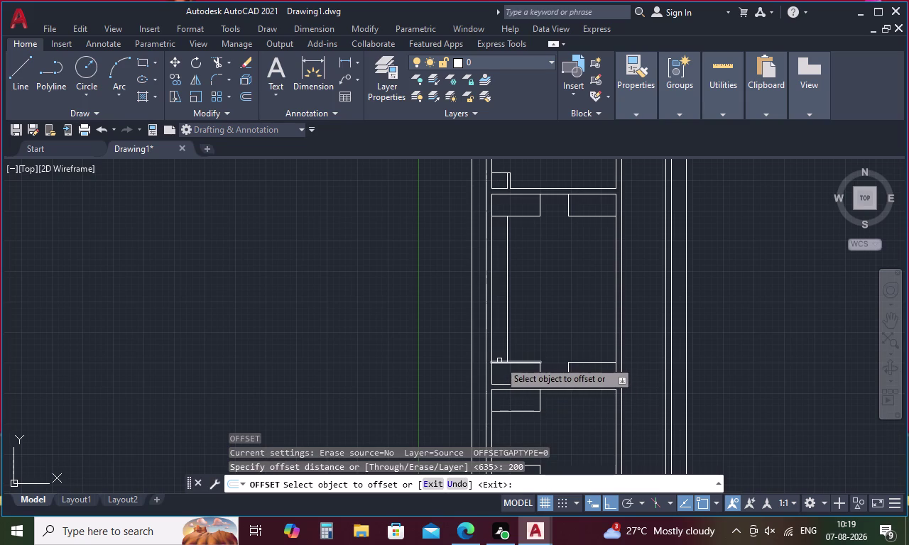
click(501, 362)
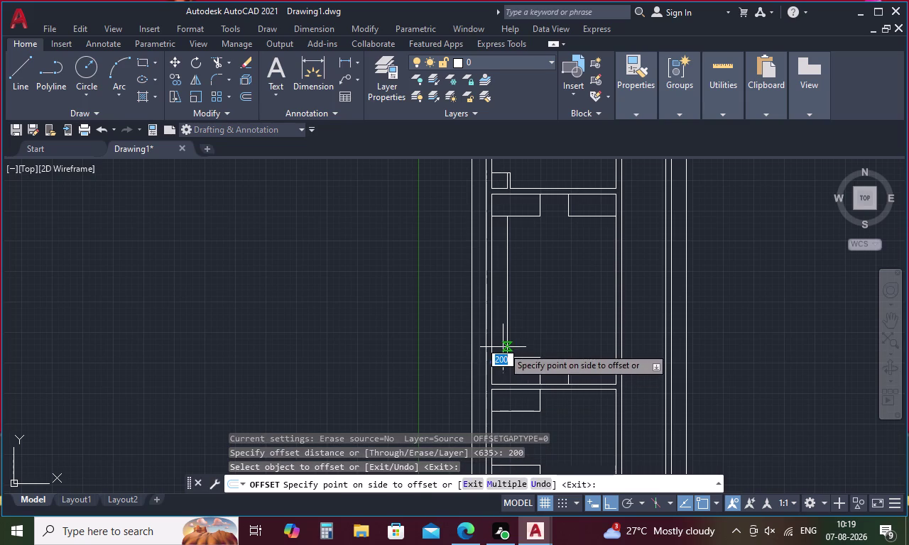
click(502, 347)
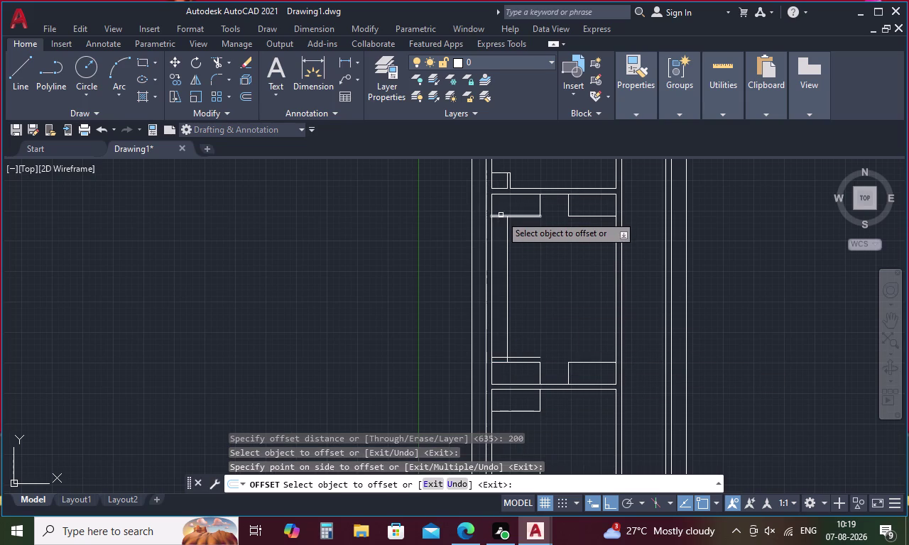
drag(497, 216, 499, 223)
click(499, 242)
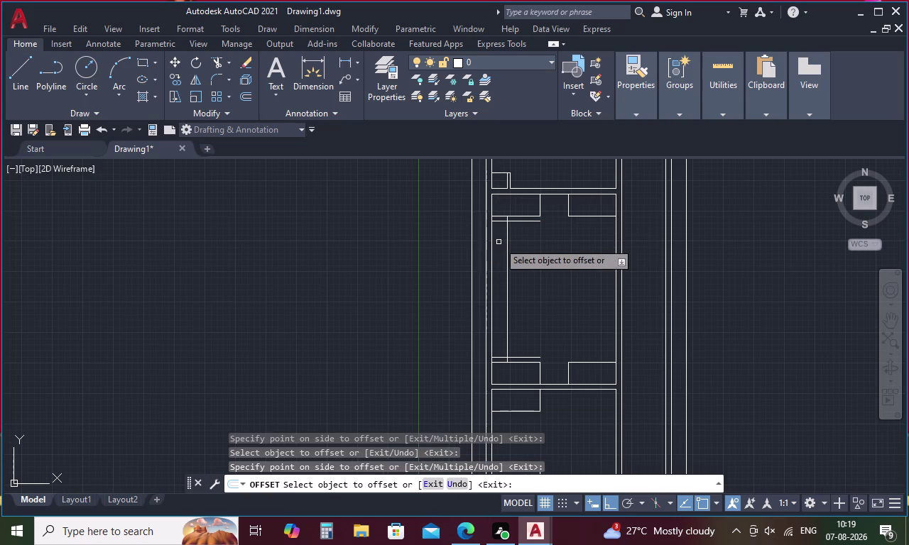
key(Escape)
Trim both new rail lines back to the vertical line.
text(TR)
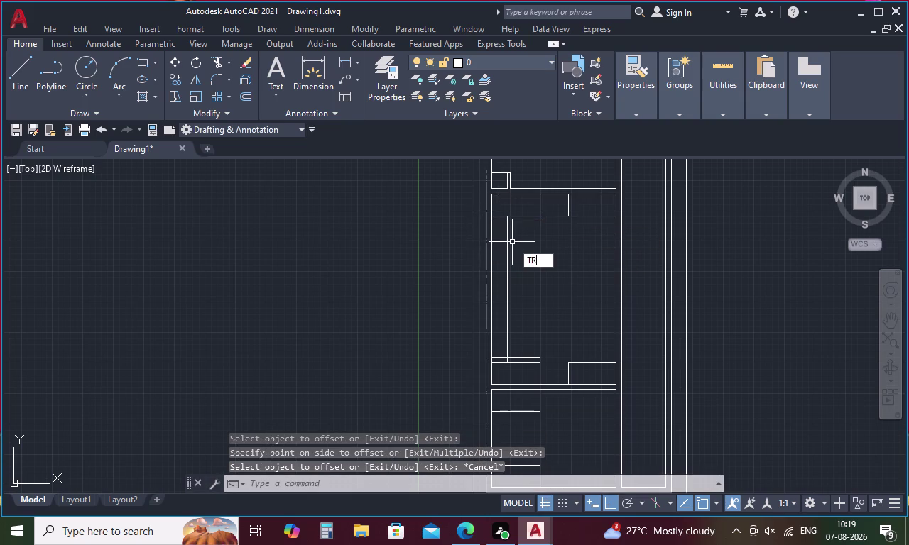
key(space)
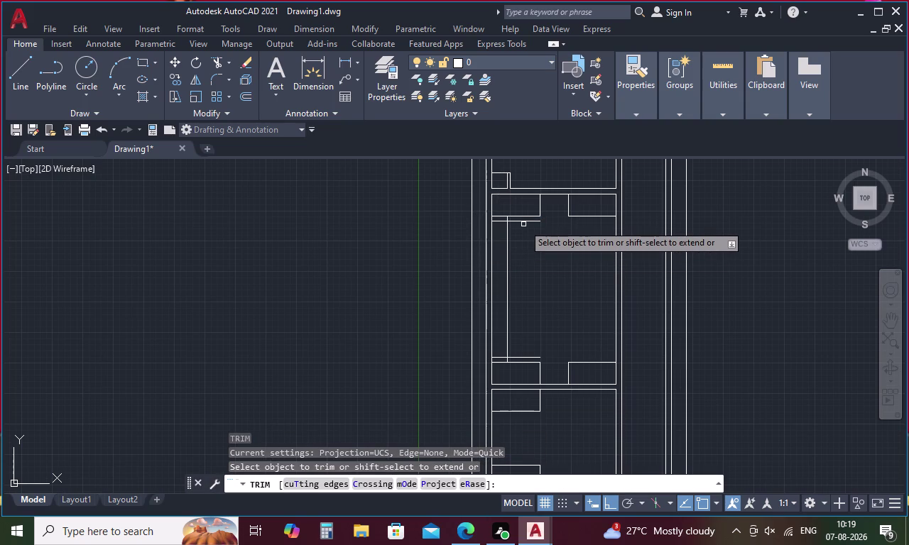
click(524, 223)
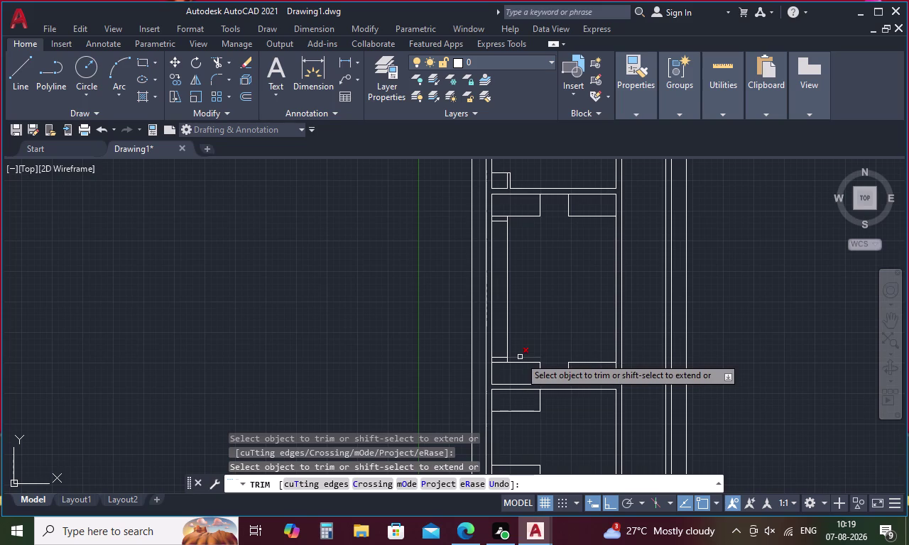
click(520, 357)
key(Escape)
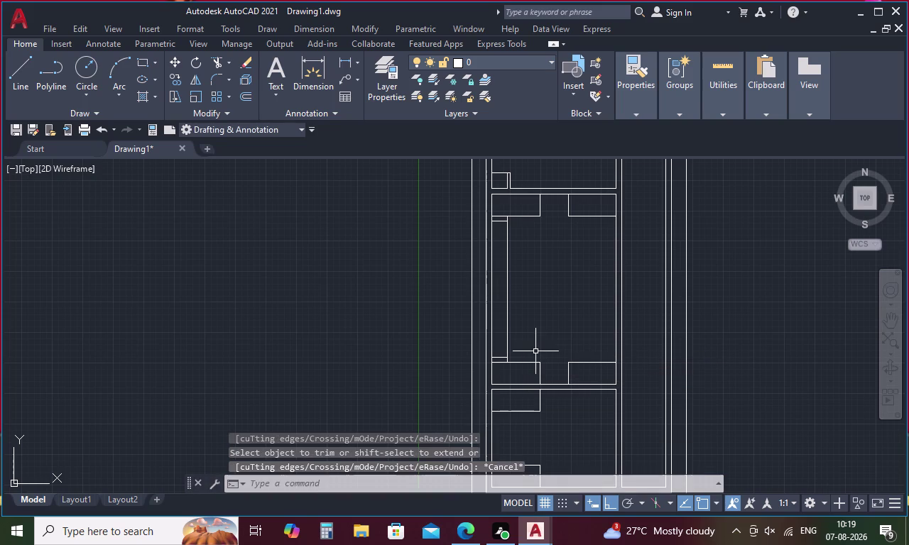
Offset the strip's rail line by 120 units.
text(O)
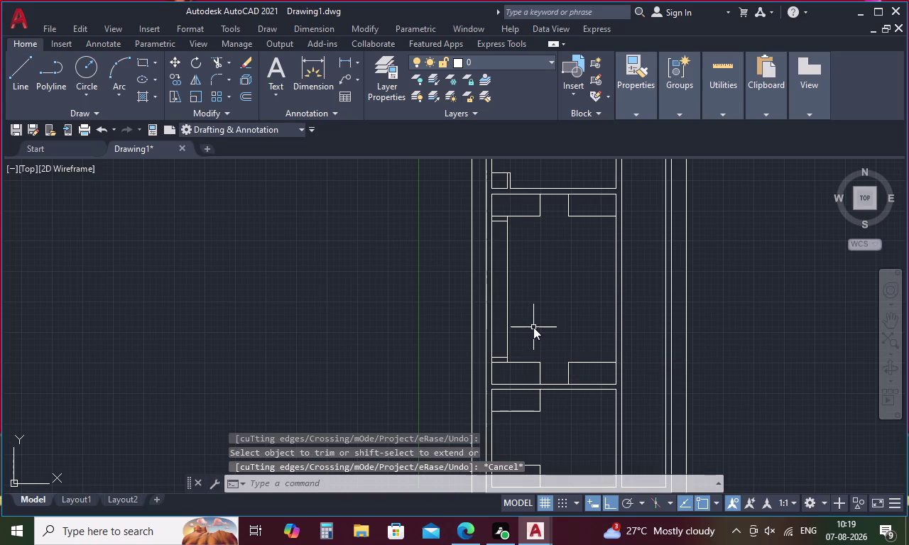
key(space)
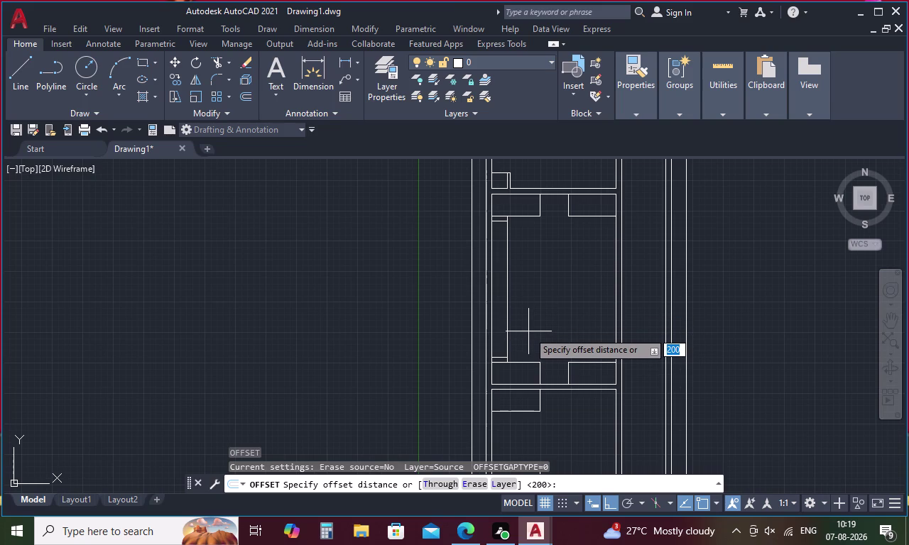
key(Escape)
text(O)
key(space)
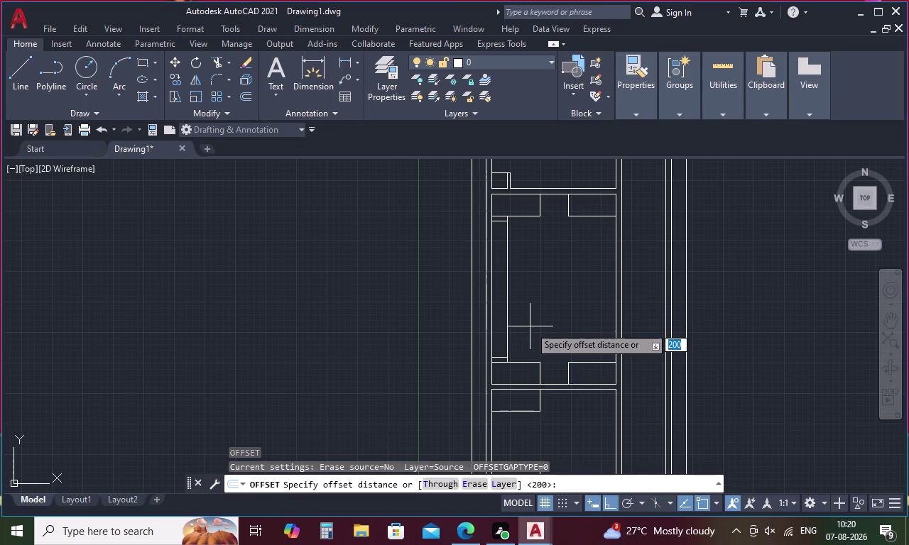
text(120)
key(space)
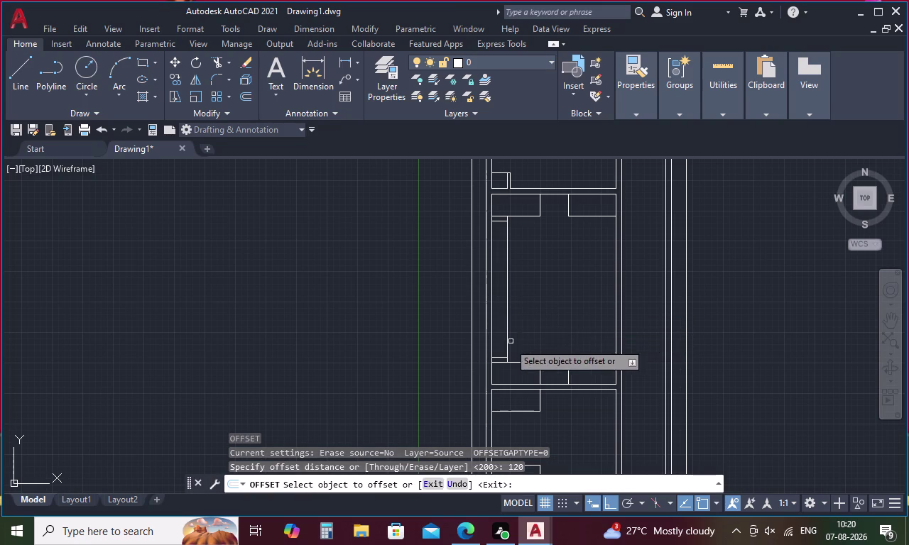
click(502, 357)
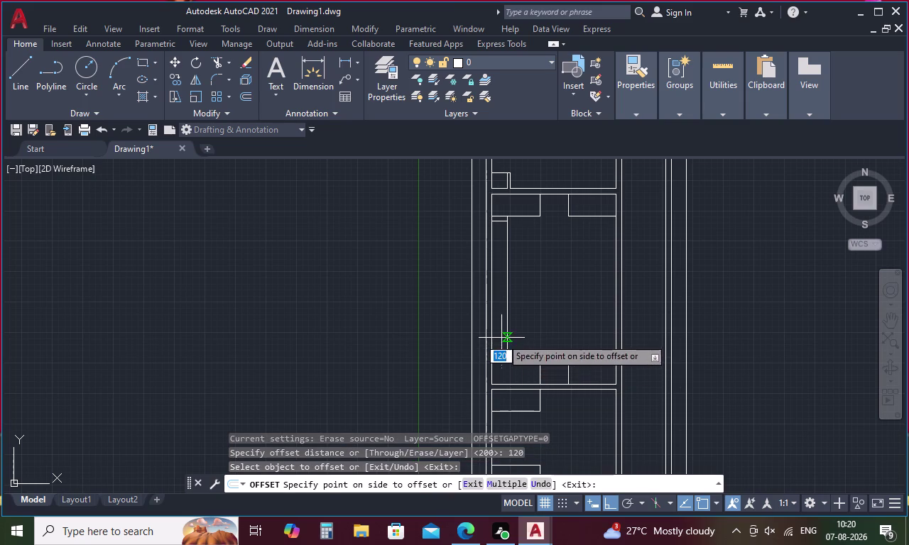
click(502, 338)
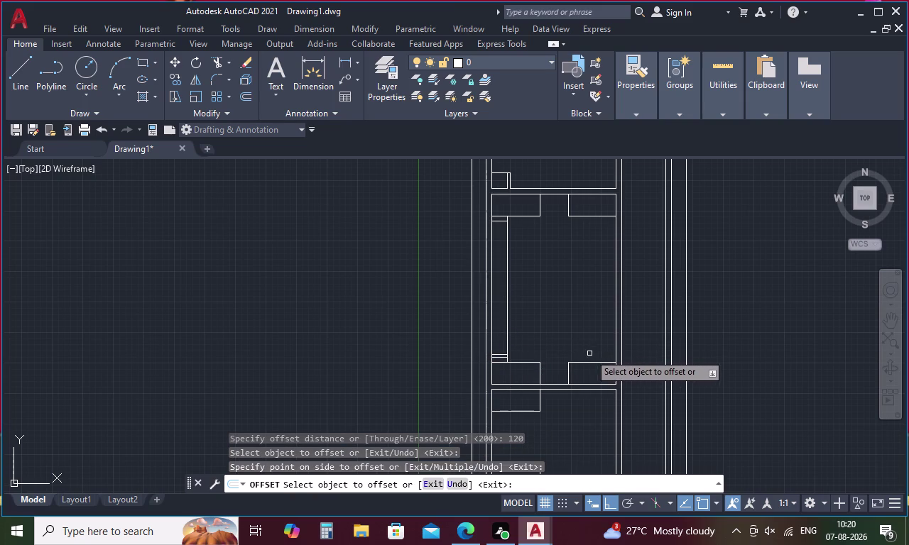
scroll(up, 3)
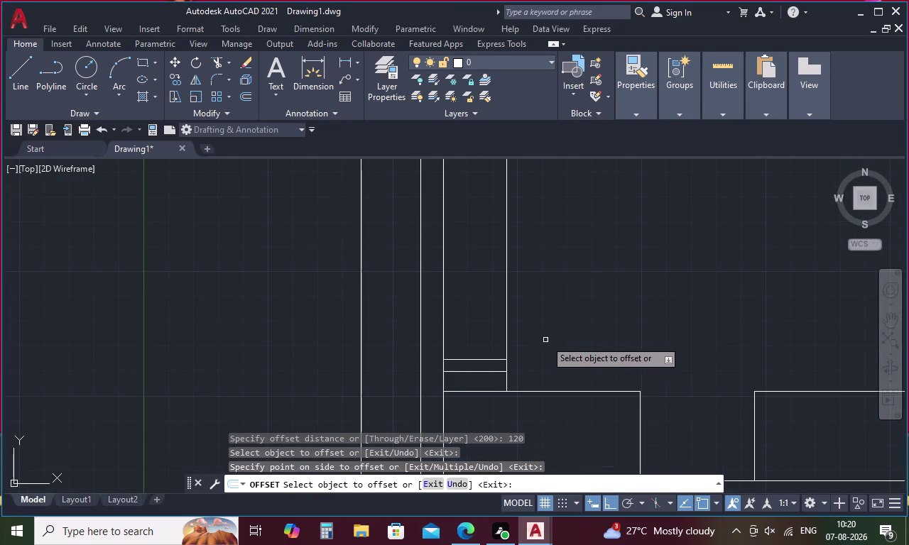
key(Escape)
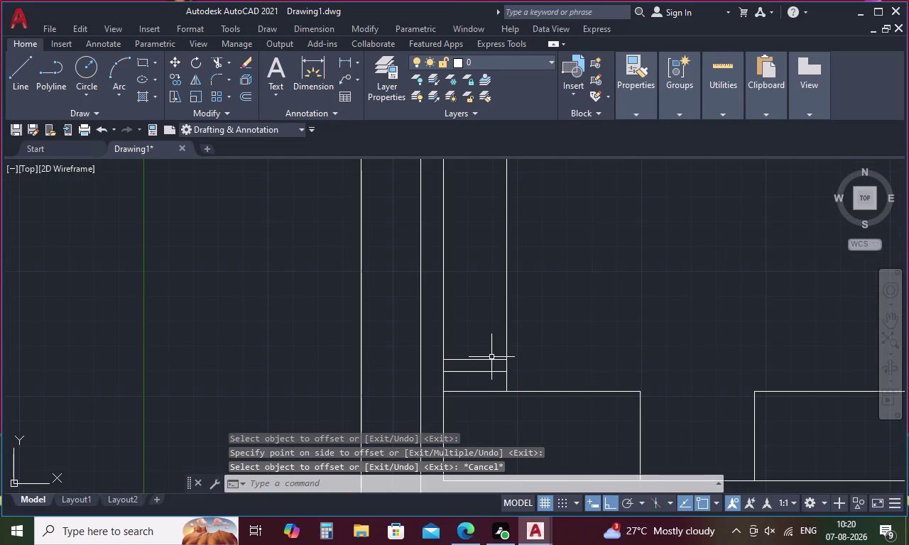
Delete the stray rail line and set up a new 100-unit offset.
click(488, 360)
key(Delete)
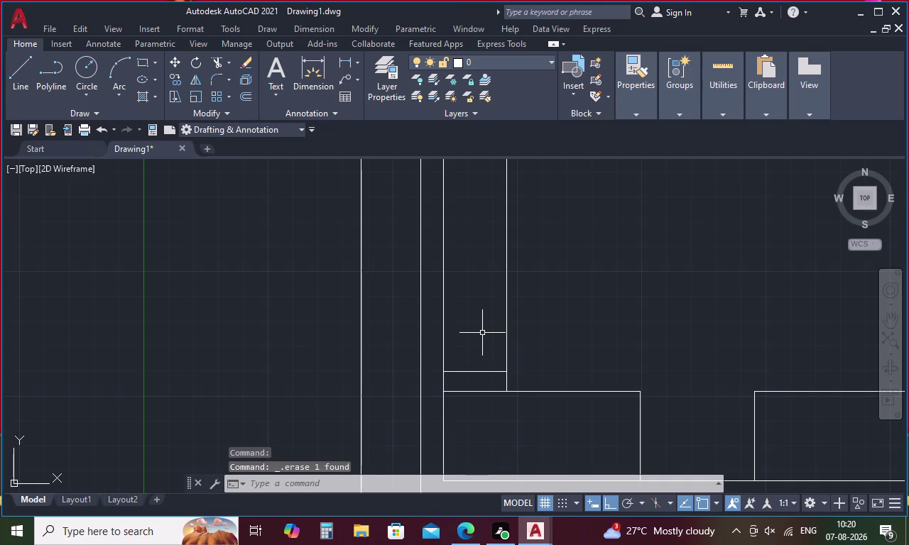
text(O)
key(space)
text(100)
key(space)
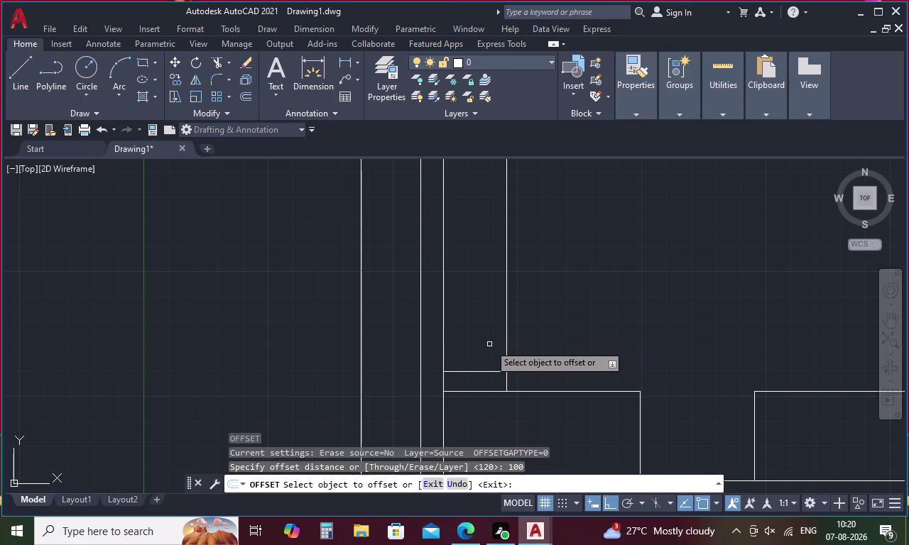
Copy the strip's rail line 100 upward, then copy the new line 900 higher.
click(479, 372)
click(480, 357)
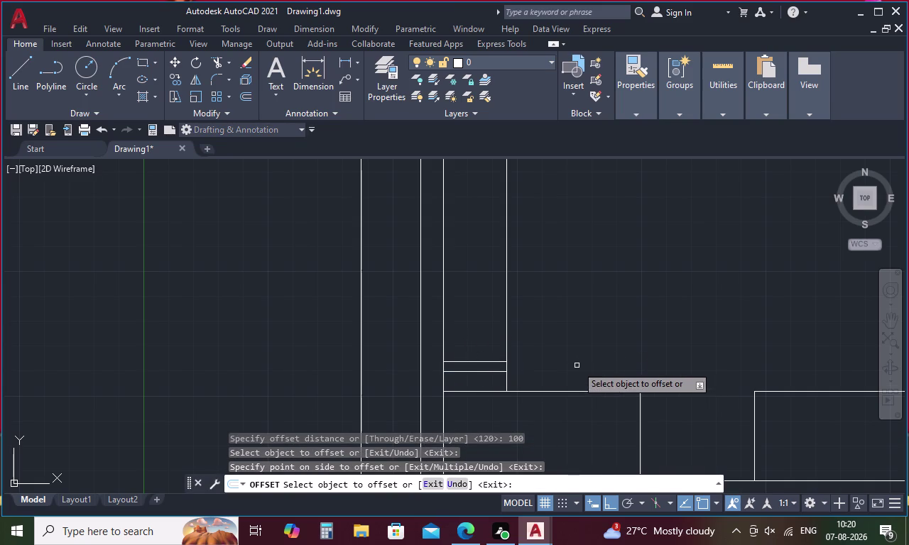
scroll(down, 3)
middle_drag(575, 361, 423, 350)
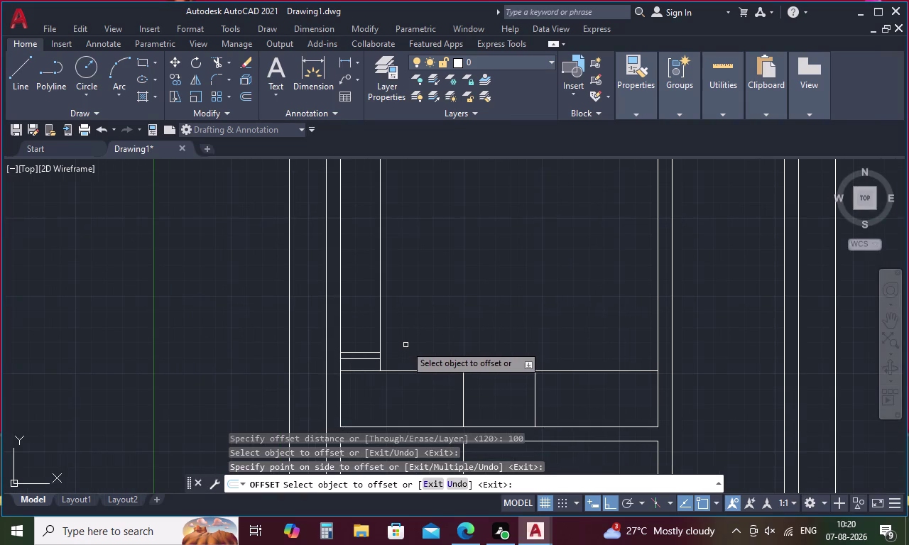
key(Escape)
text(O)
key(space)
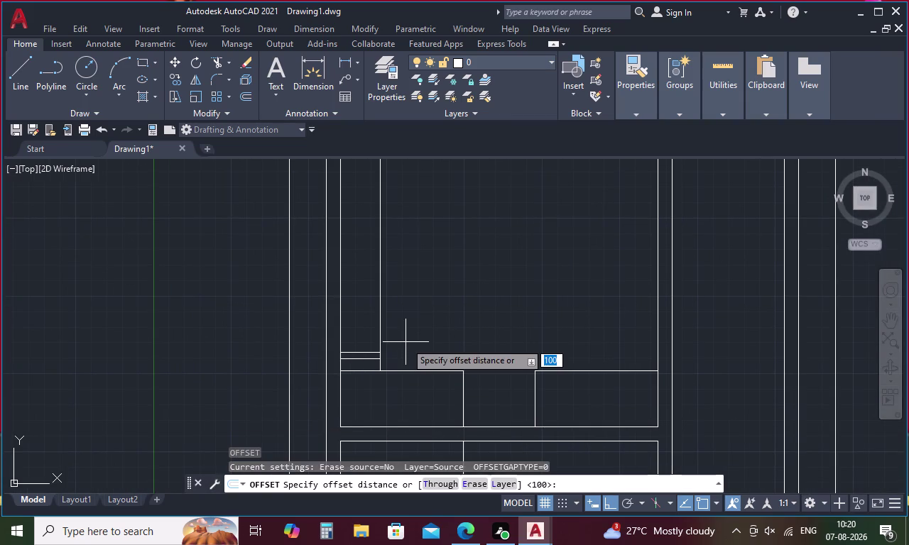
text(9)
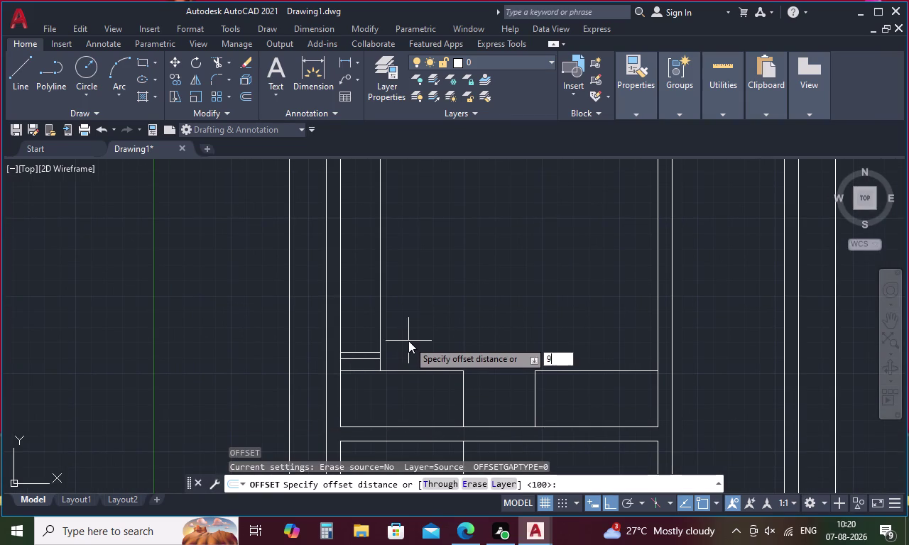
text(00)
key(space)
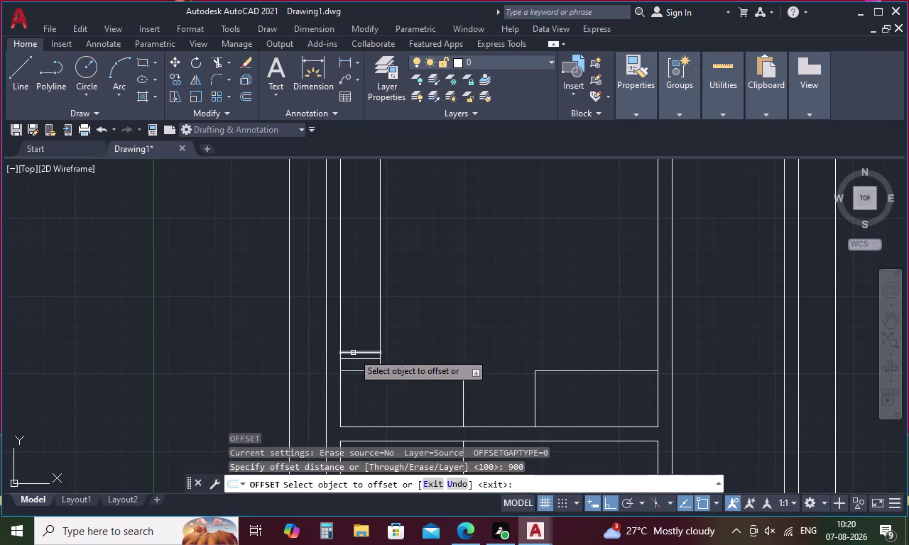
click(353, 353)
click(362, 310)
Add a rail line 100 above the newest one.
key(space)
key(space)
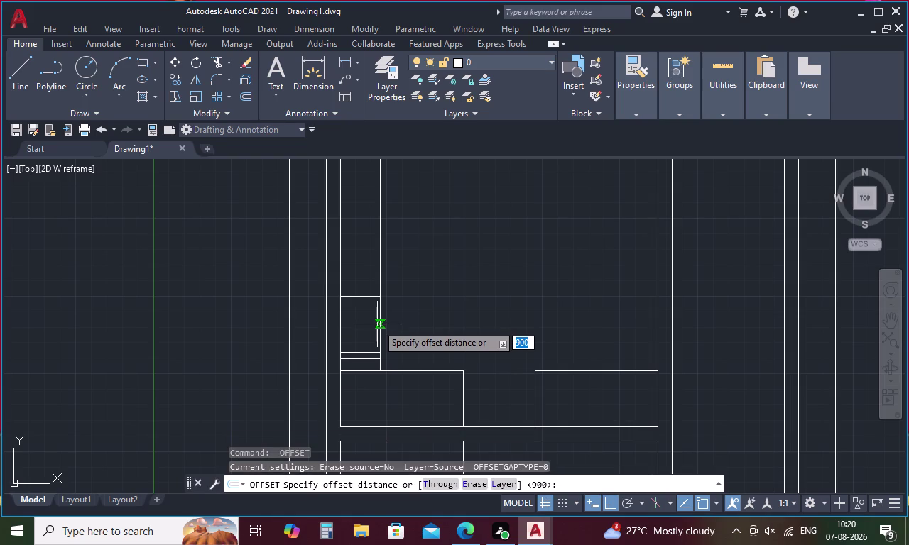
text(100)
key(space)
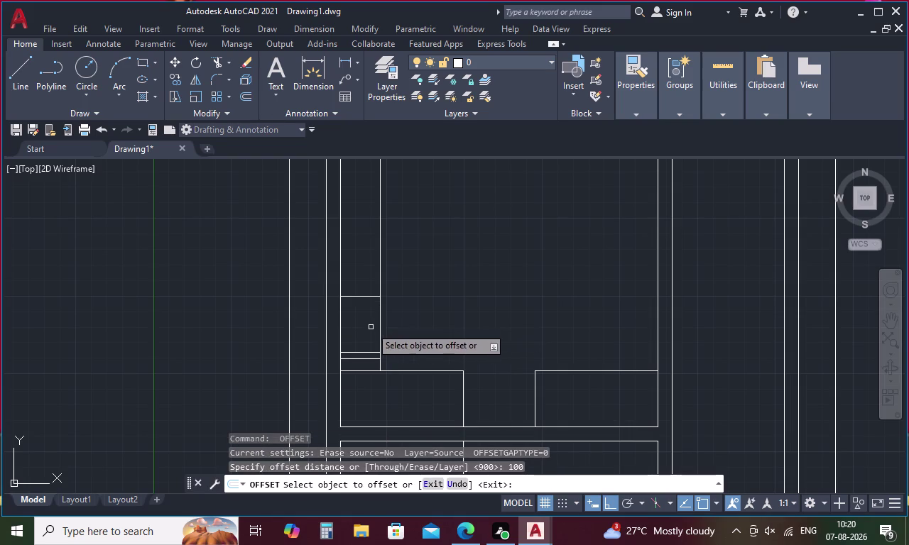
click(362, 297)
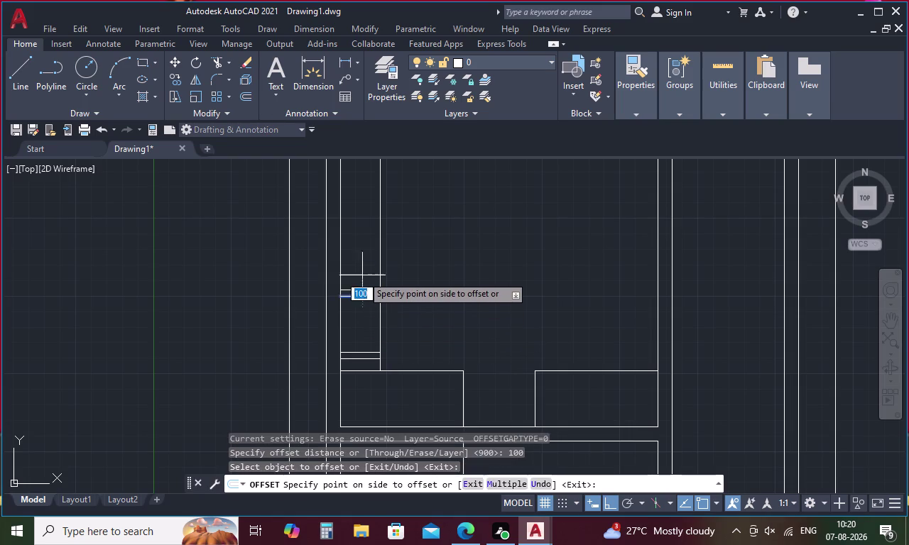
click(363, 273)
middle_drag(368, 277, 367, 321)
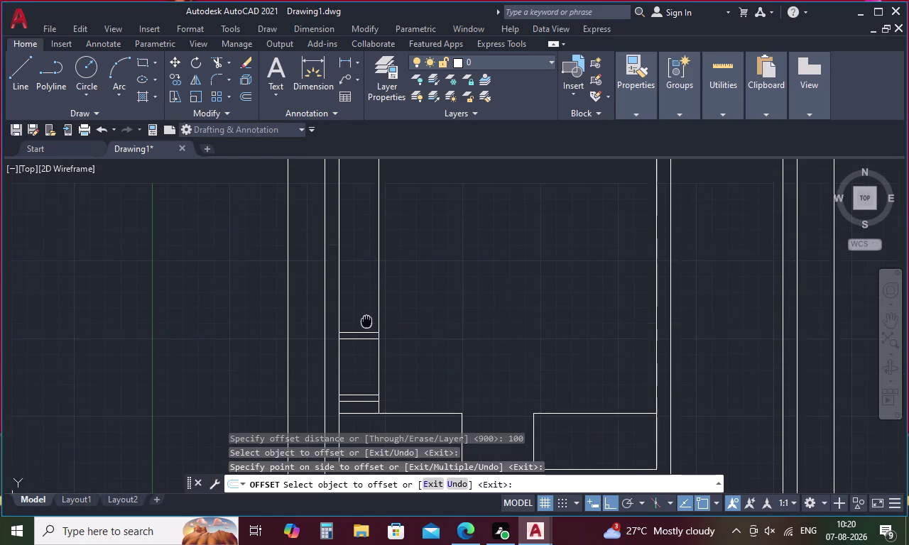
middle_drag(367, 320, 366, 335)
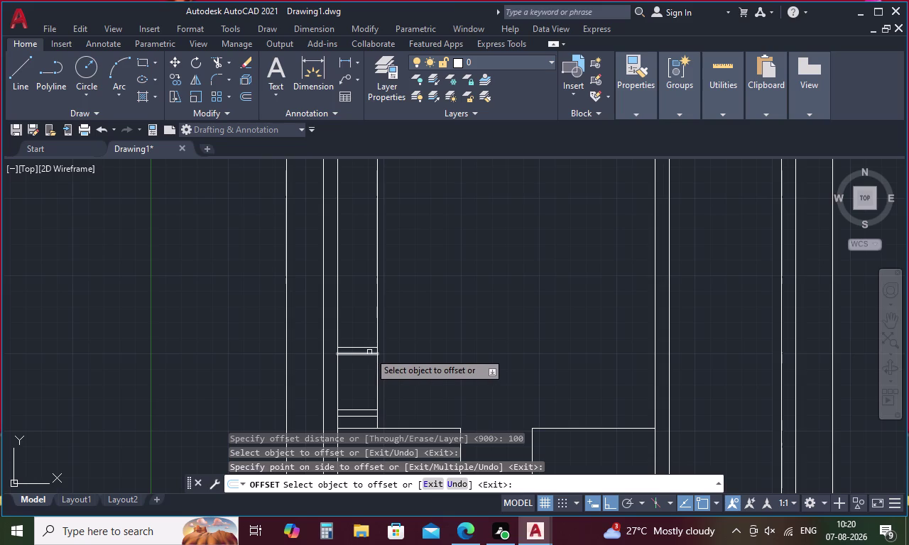
key(space)
Copy the top rail line 1000 higher up the strip.
key(space)
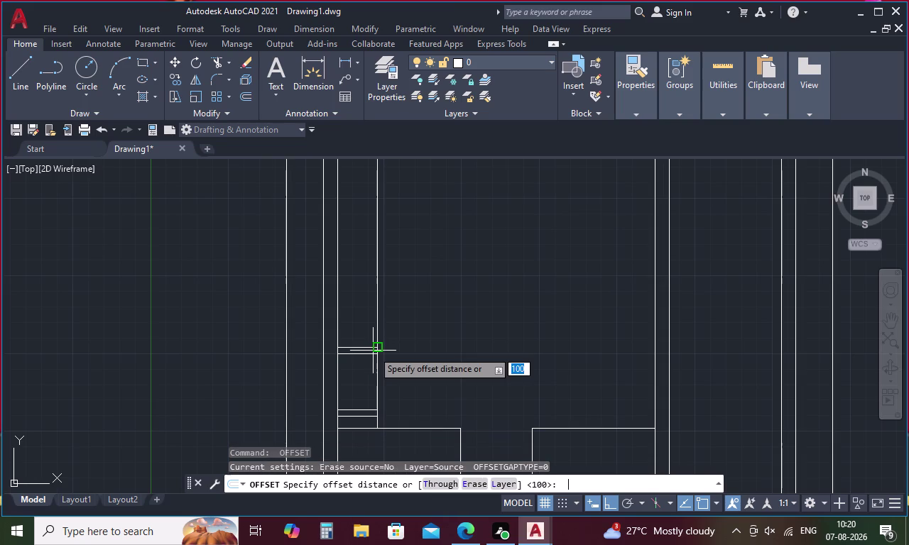
key(1)
key(0)
key(0)
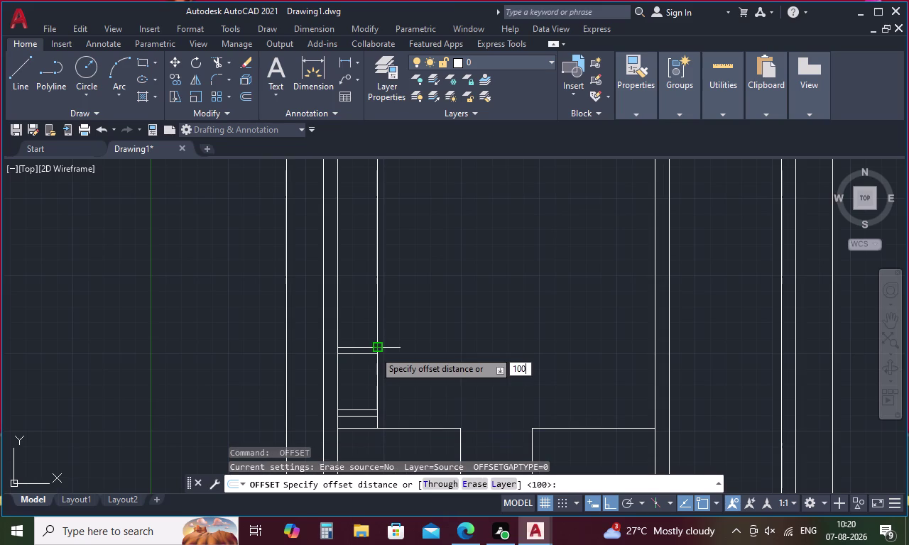
text(0)
key(space)
click(368, 348)
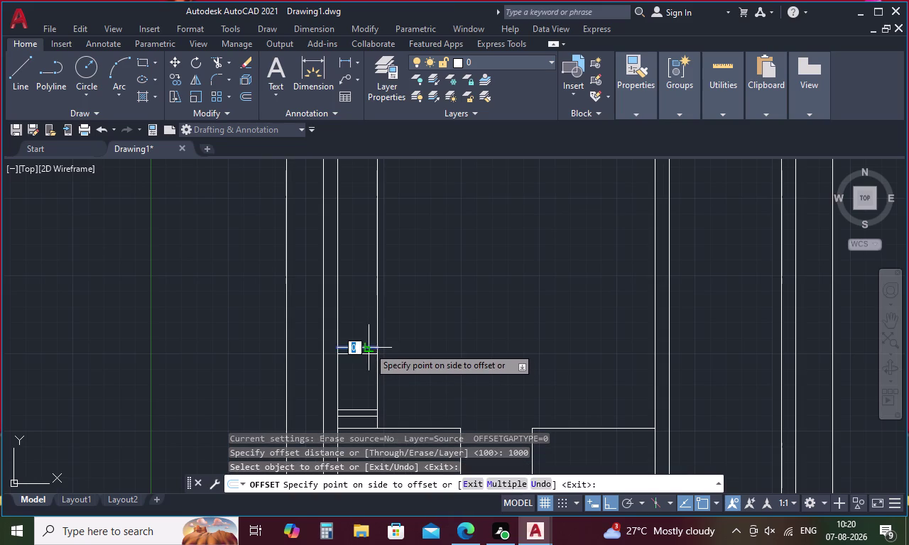
click(362, 321)
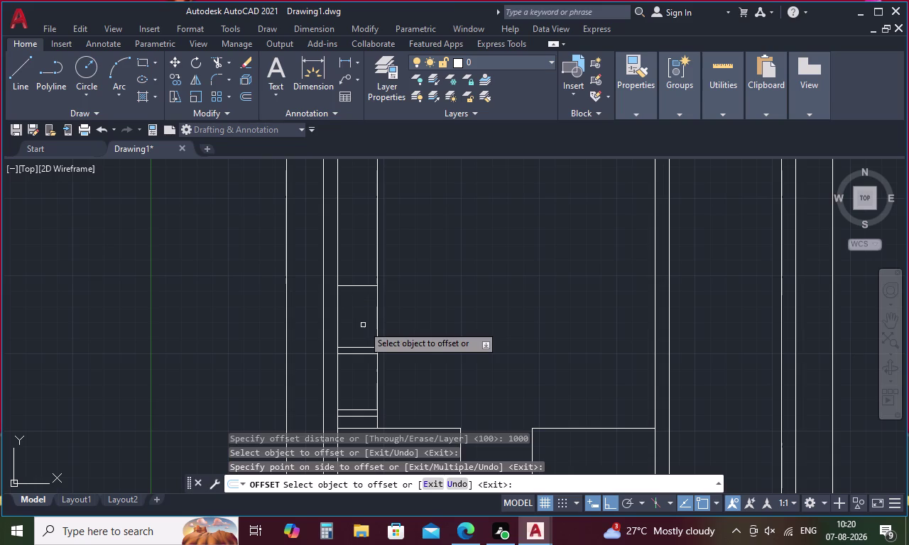
key(space)
Add another rail line 100 above that one.
key(space)
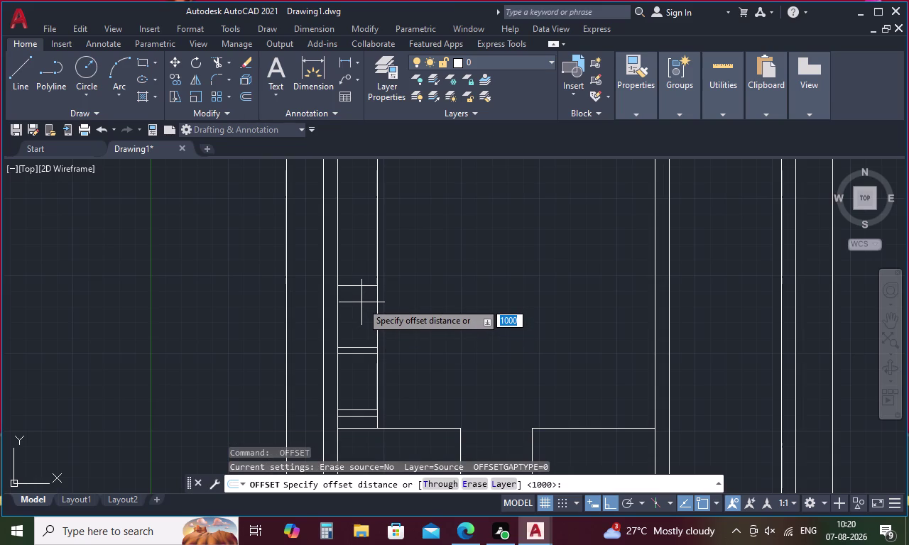
key(1)
text(00)
key(space)
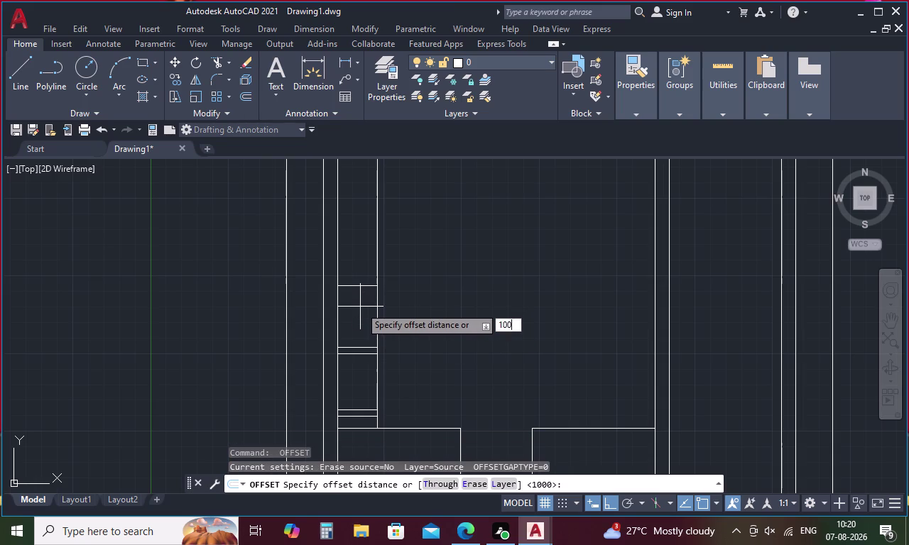
click(357, 285)
click(356, 268)
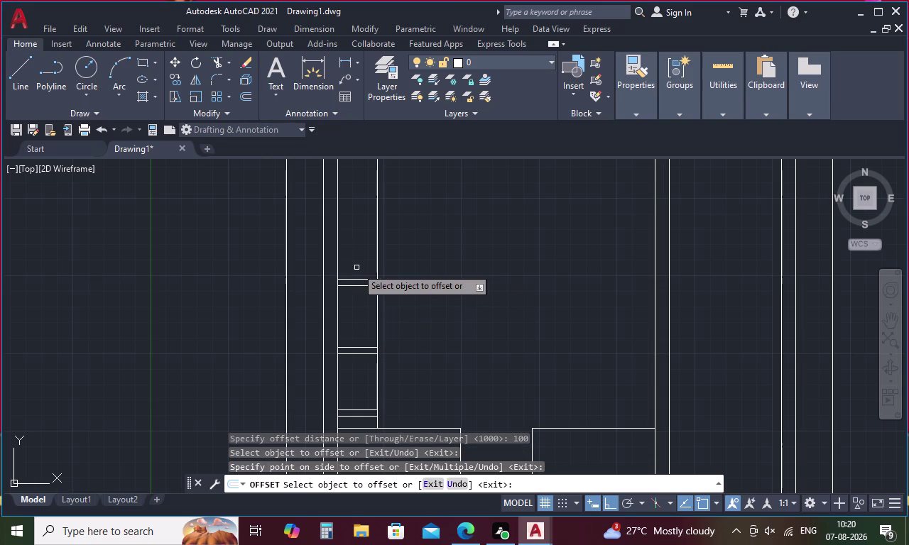
key(space)
Copy the top rail line 900 higher up the strip.
key(space)
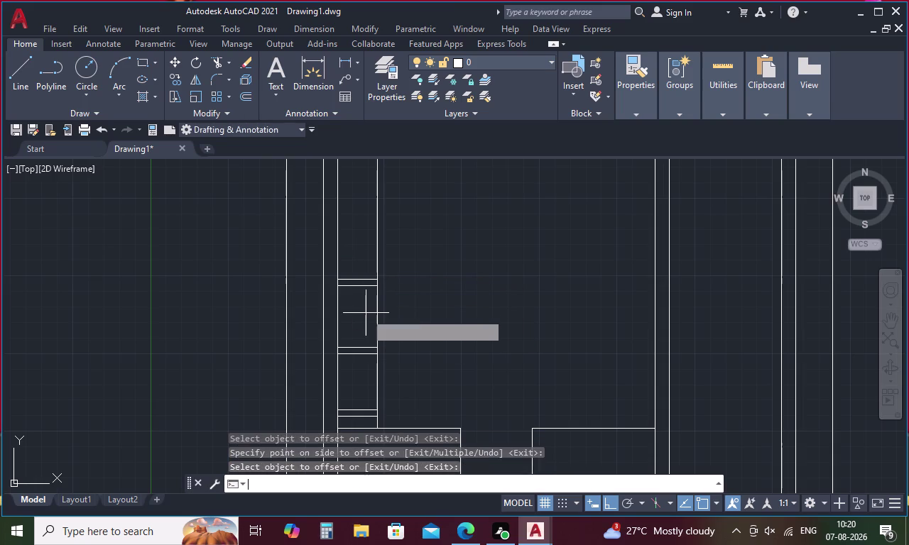
key(9)
key(0)
text(0)
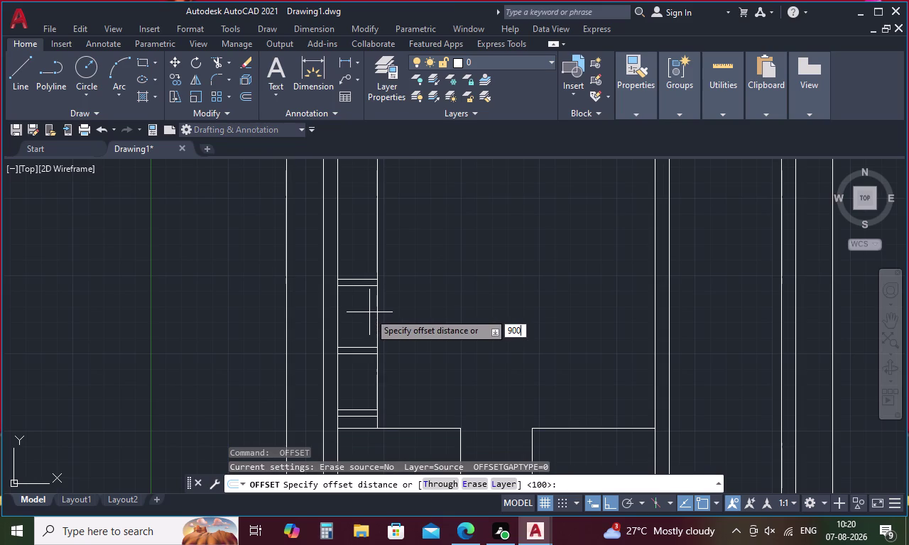
key(space)
click(363, 279)
click(359, 233)
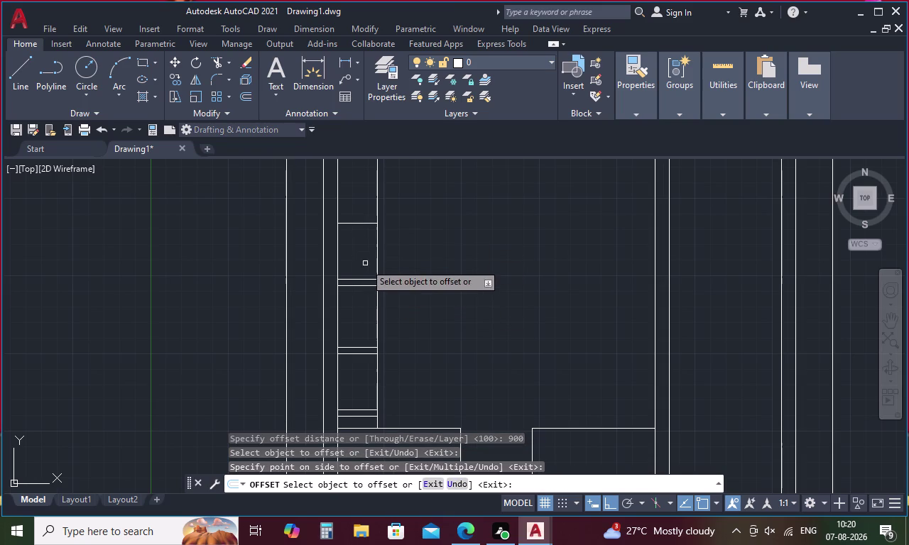
middle_drag(365, 264, 377, 416)
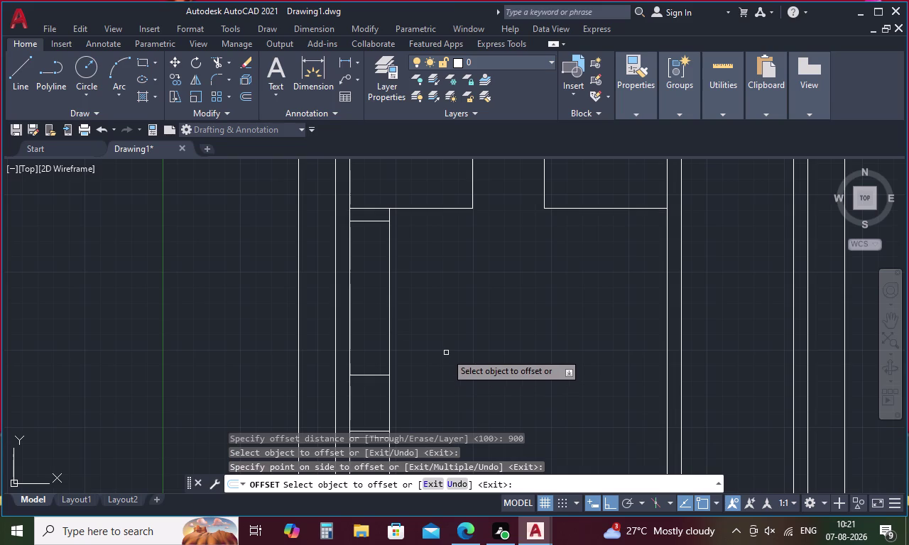
Offset side-strip rail lines 100 upward and 200 downward.
key(space)
key(space)
text(1)
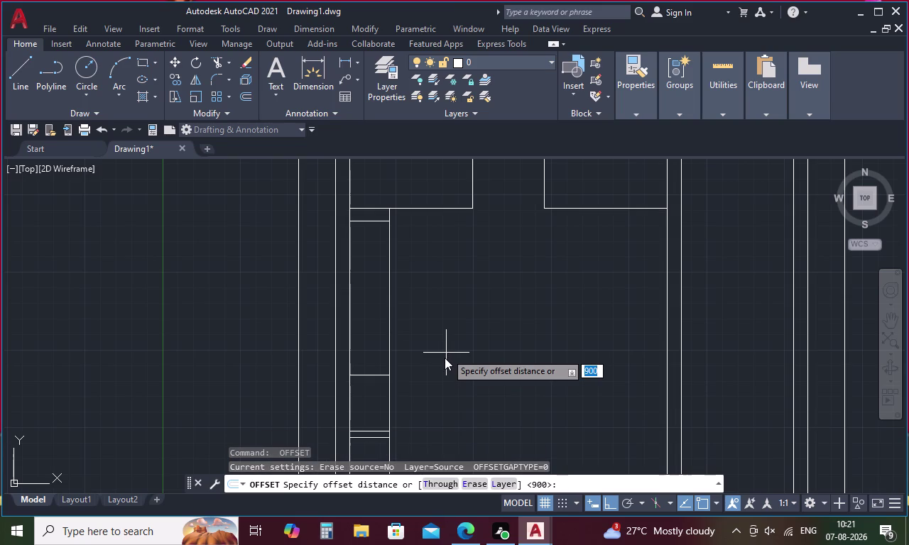
key(0)
key(0)
key(space)
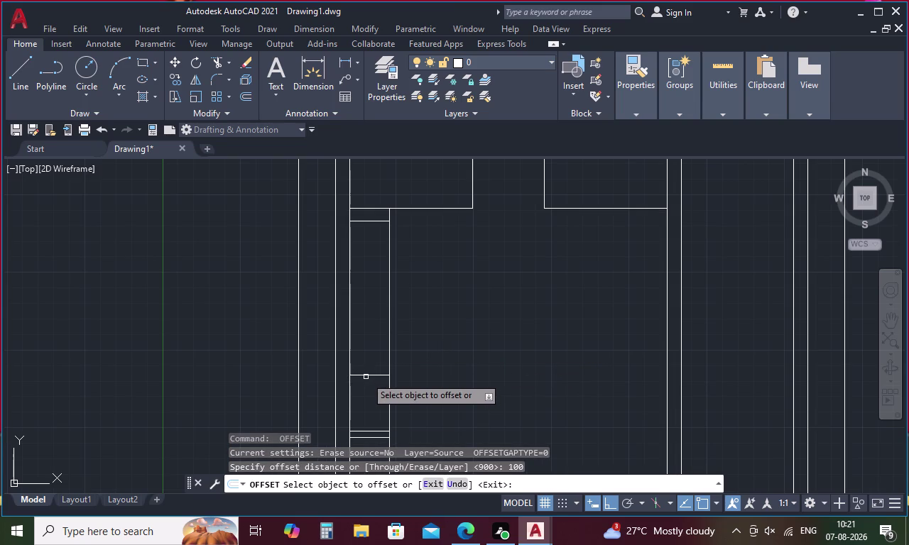
click(366, 375)
click(368, 360)
key(space)
key(space)
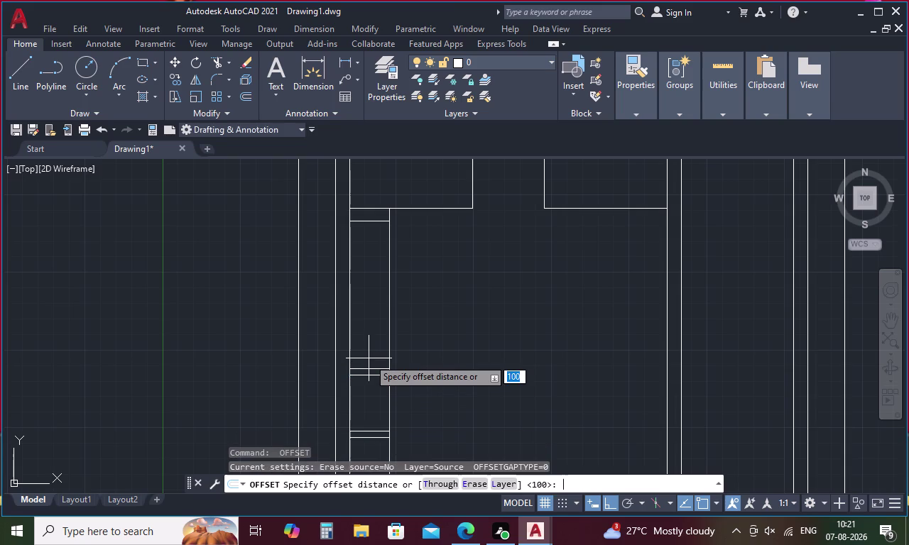
text(20)
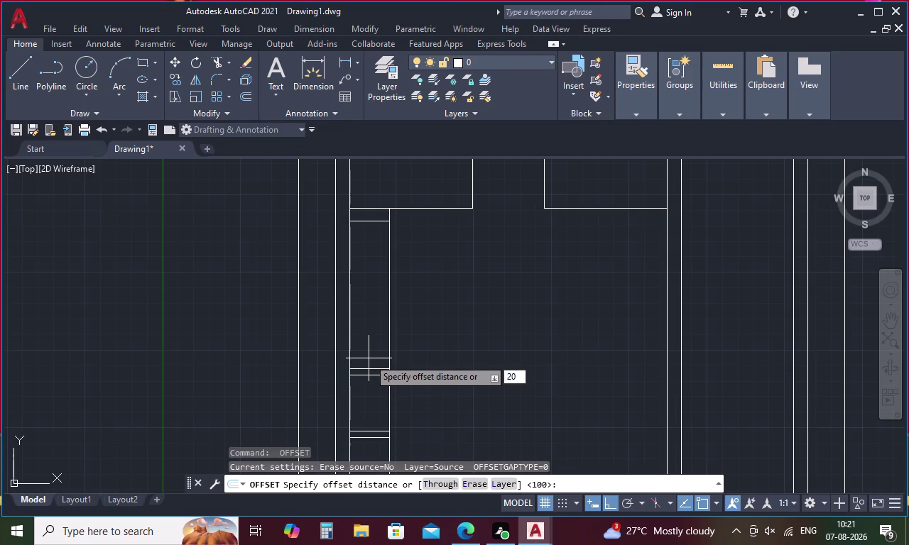
text(0)
key(space)
click(369, 369)
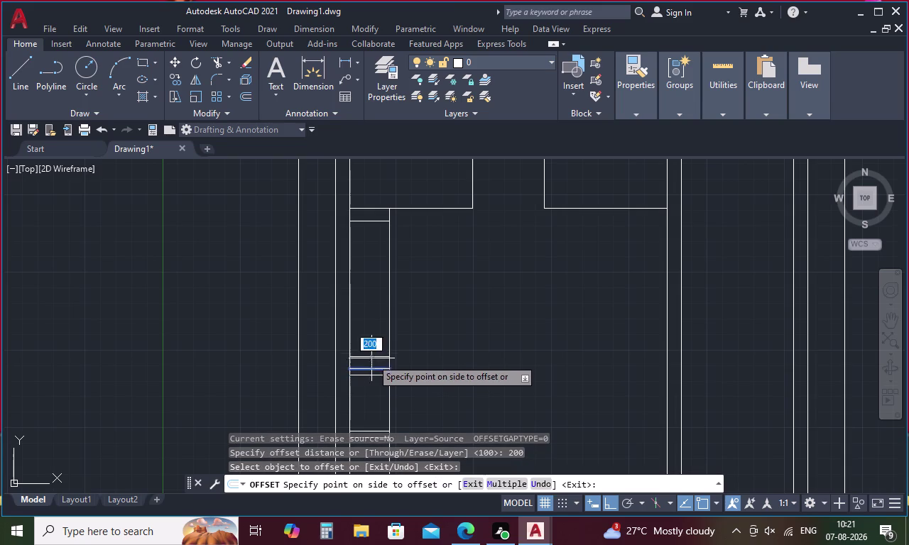
click(373, 351)
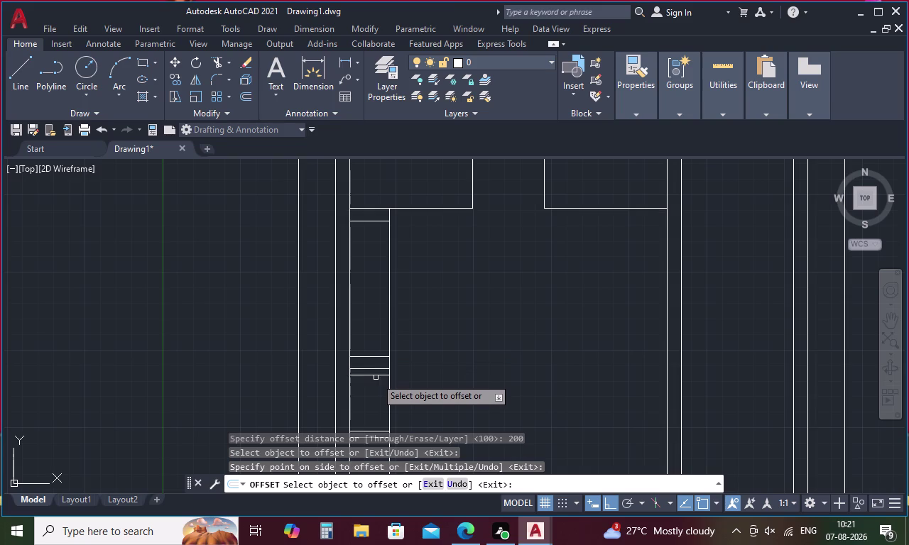
Offset a rail line 900 upward, then the new line another 200 upward.
key(space)
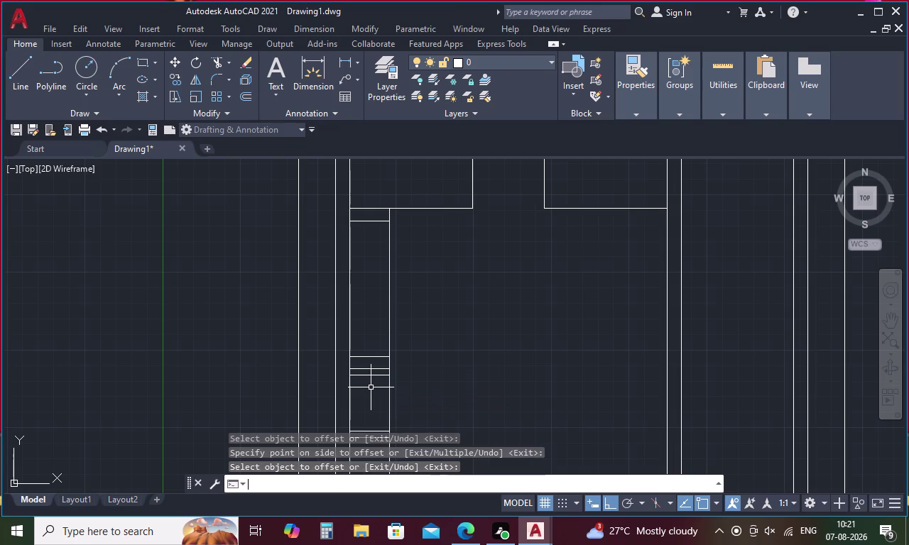
key(space)
text(900)
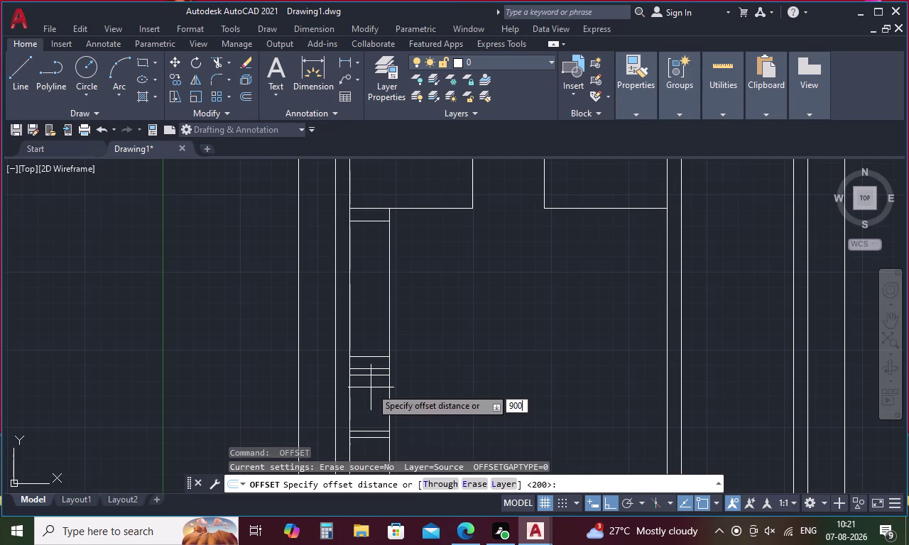
key(space)
click(379, 357)
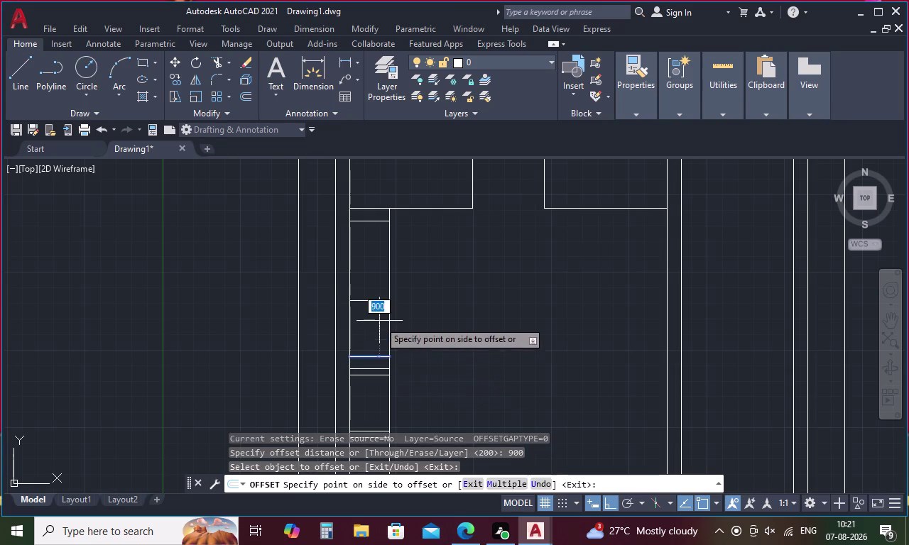
click(378, 320)
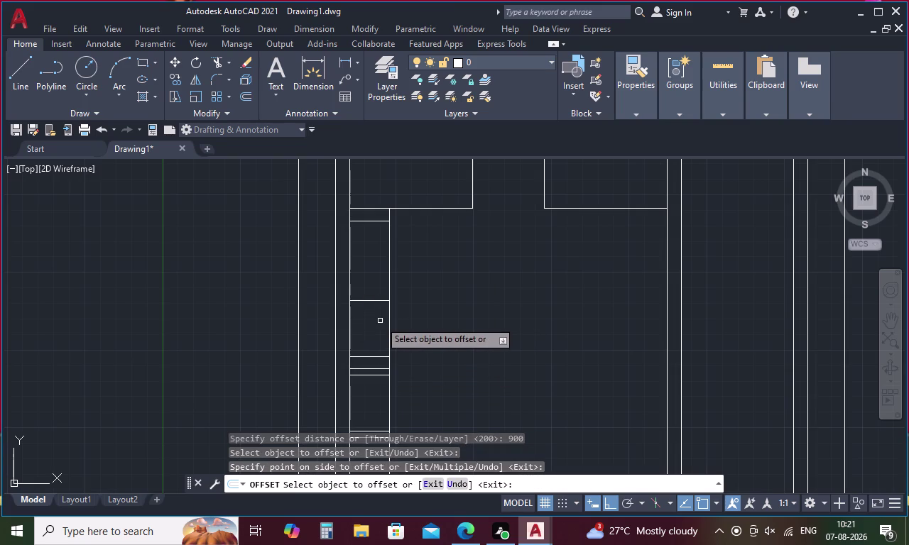
key(space)
key(space)
text(2)
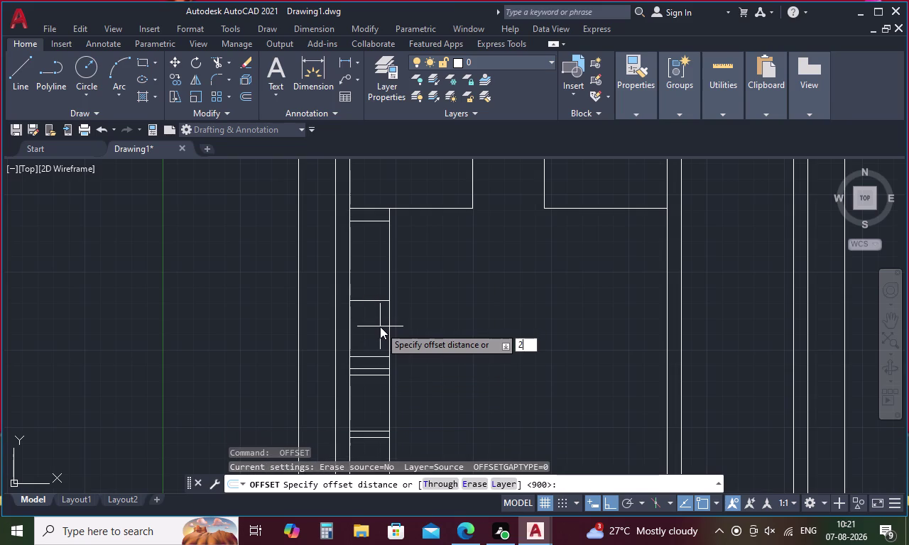
text(00)
key(space)
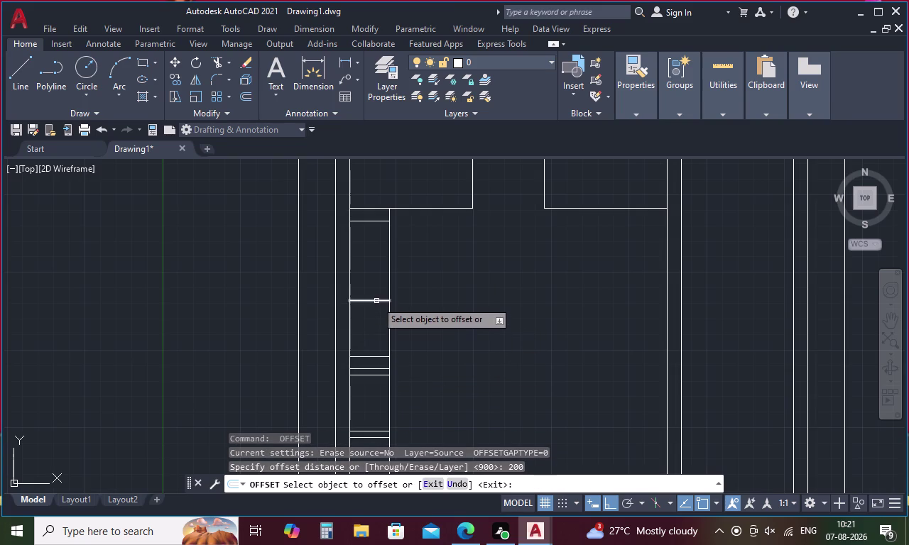
click(377, 300)
click(377, 285)
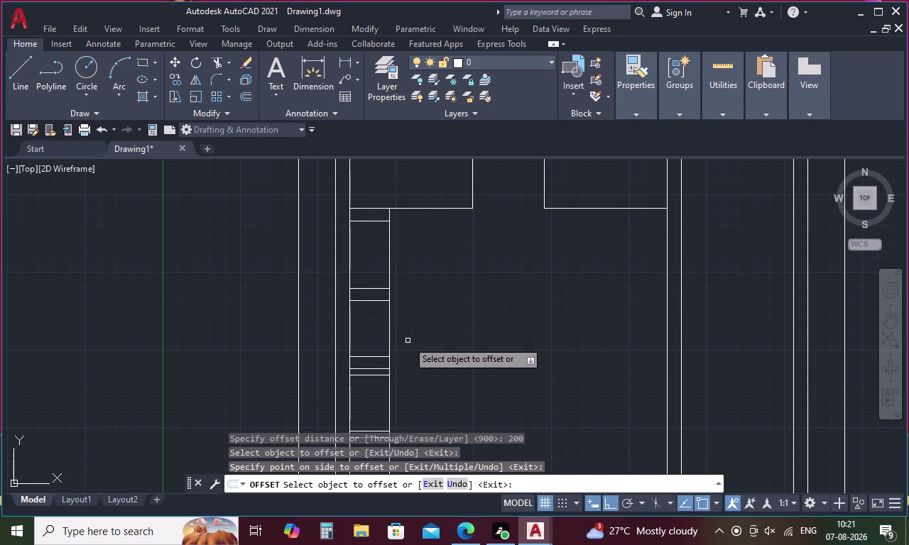
Add 100-spaced rail copies, one above a rail line and one below the strip's top rail.
key(space)
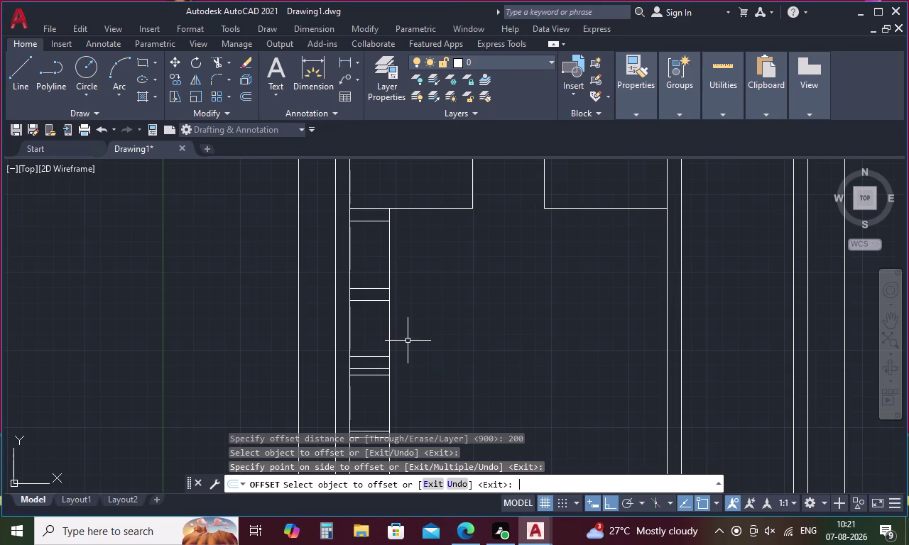
key(space)
key(1)
text(00)
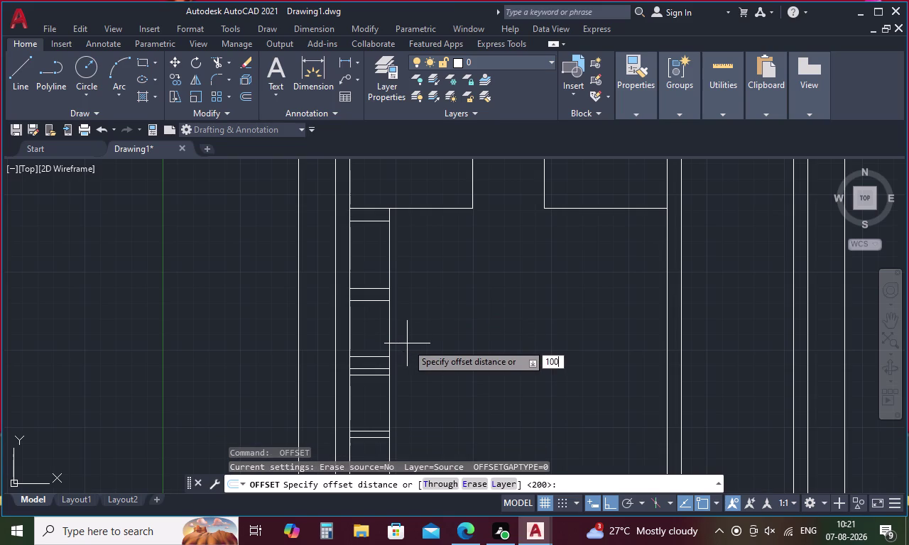
key(space)
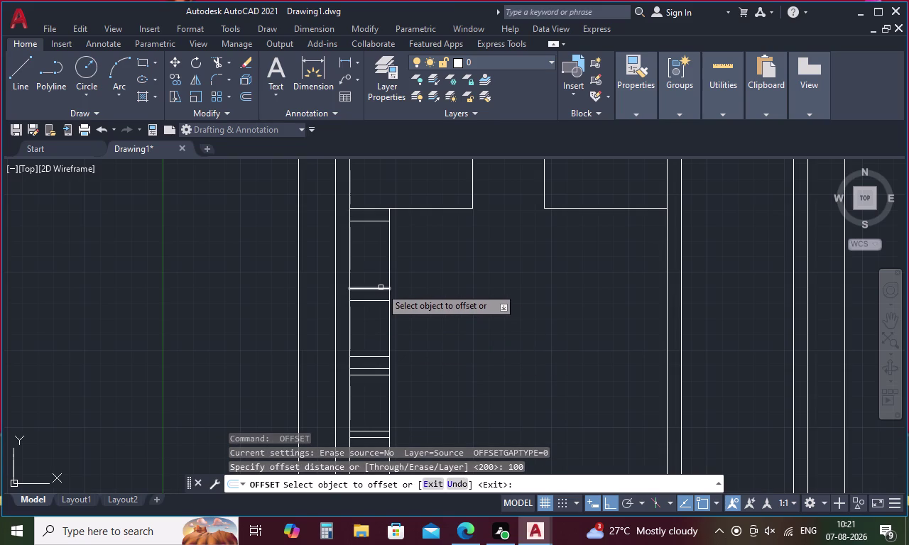
click(381, 288)
click(380, 273)
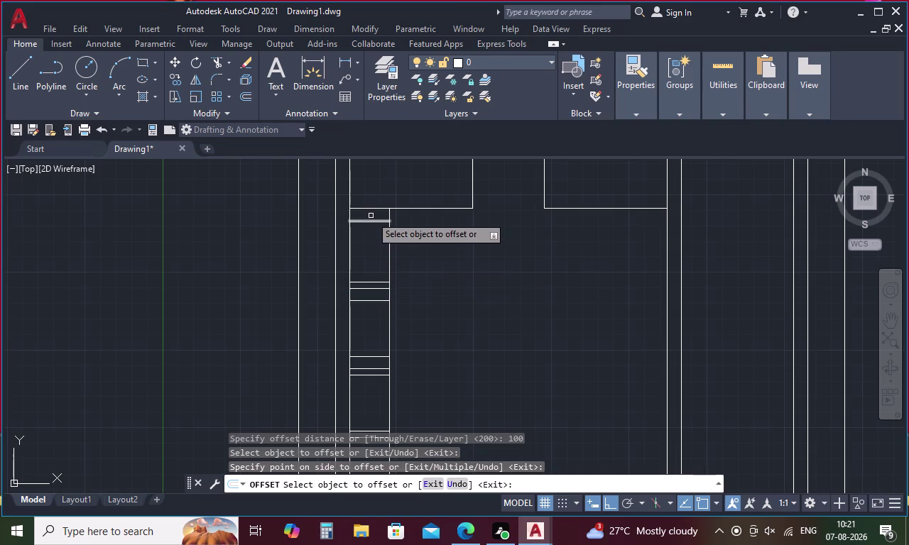
click(371, 223)
click(372, 244)
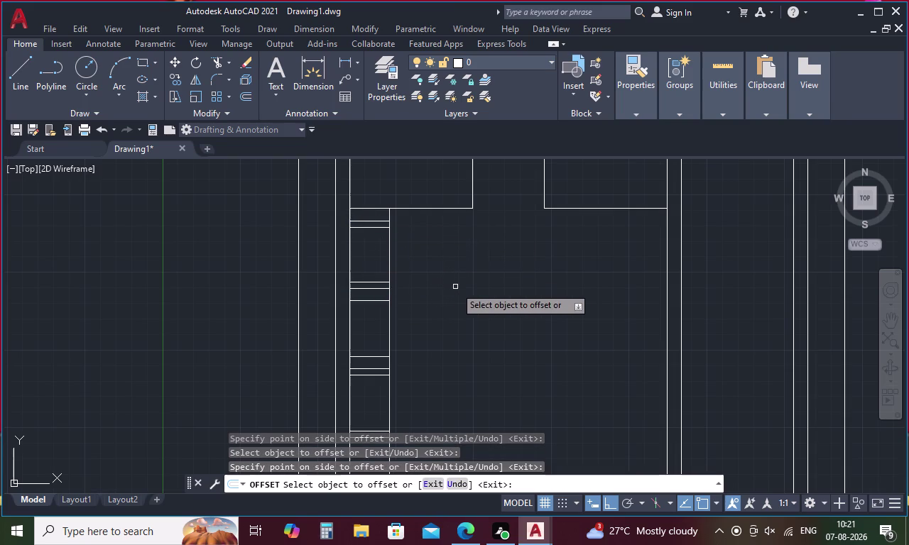
key(Escape)
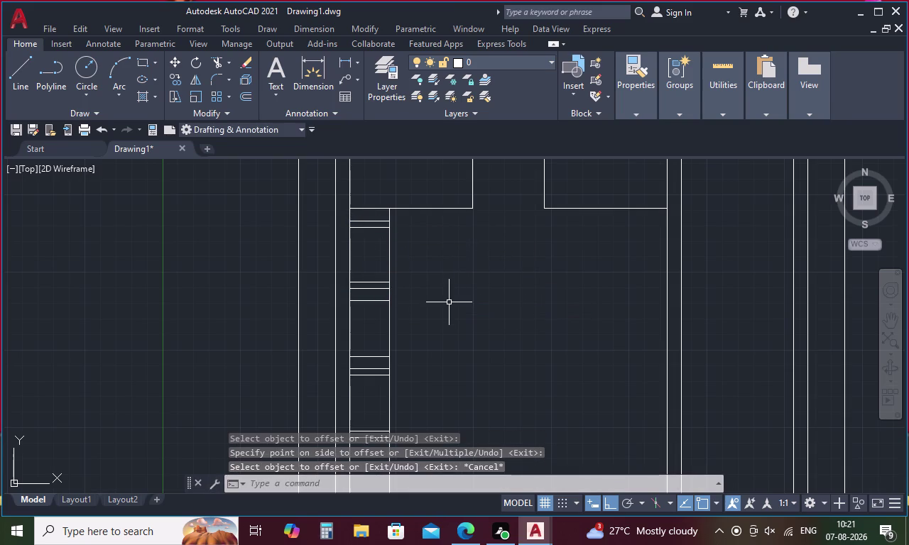
Begin a DIST check on a rail line, cancel it, and pan out over the door.
key(d)
key(i)
key(space)
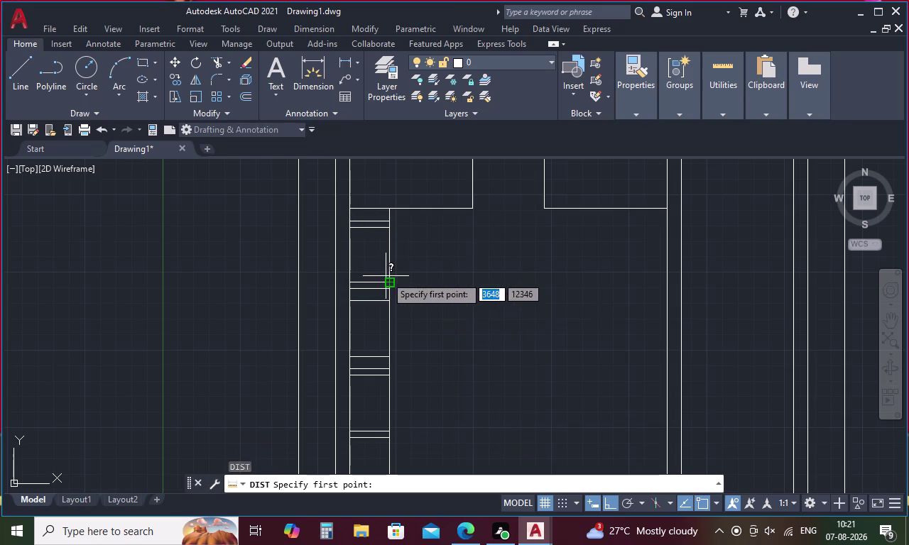
click(392, 284)
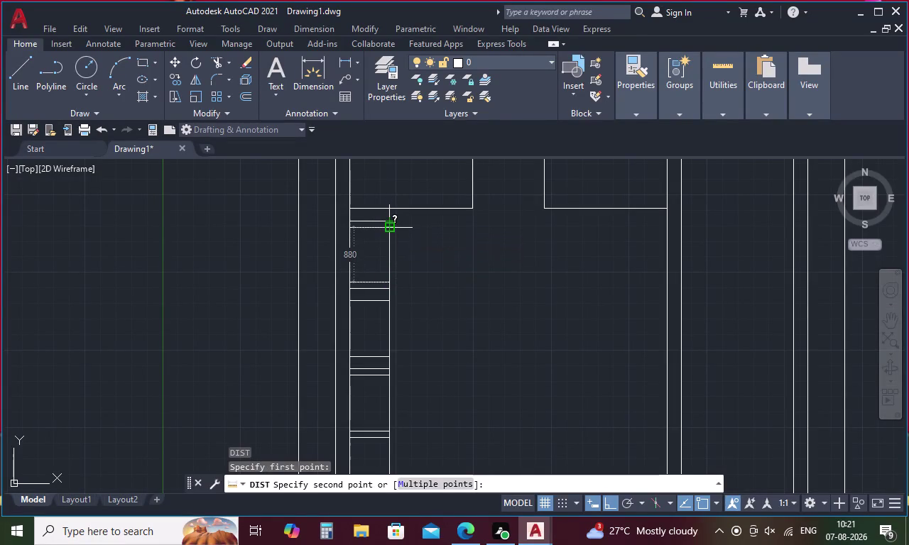
key(Escape)
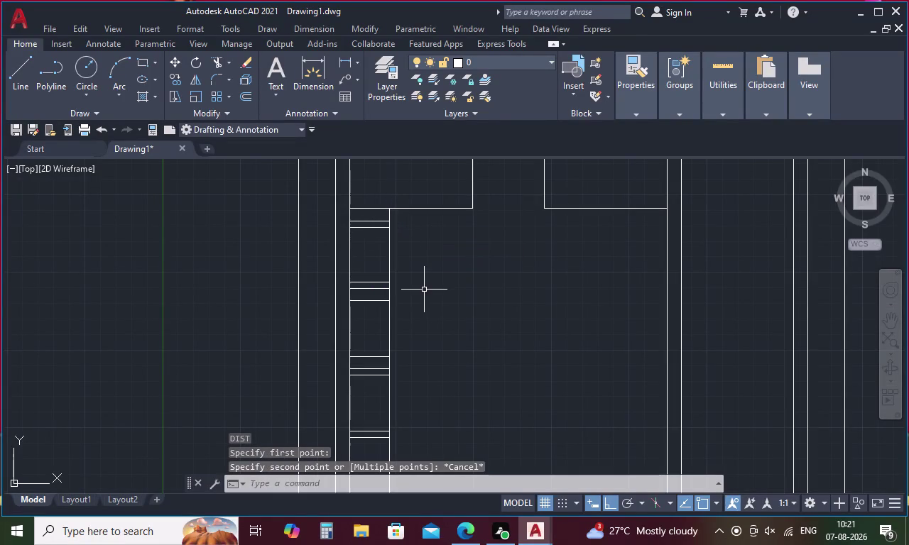
scroll(down, 3)
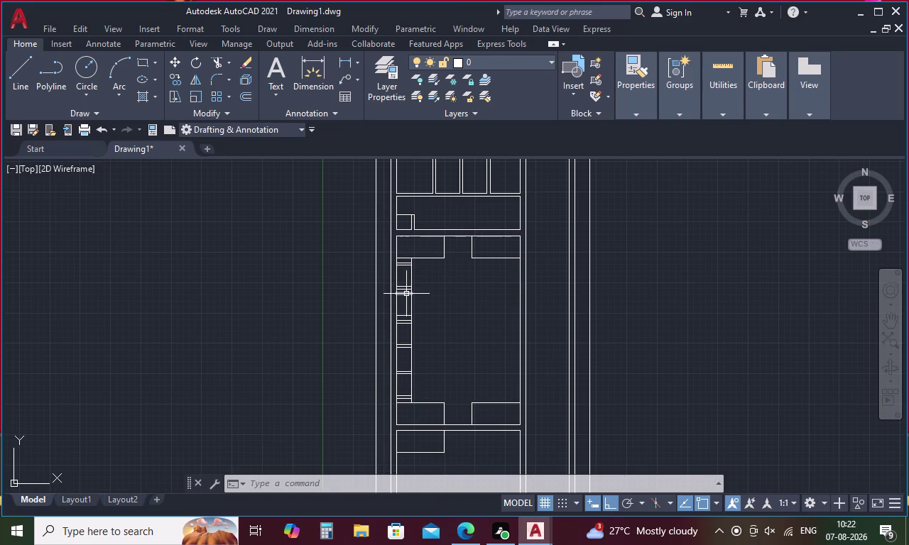
scroll(up, 3)
scroll(down, 3)
middle_drag(432, 385, 437, 315)
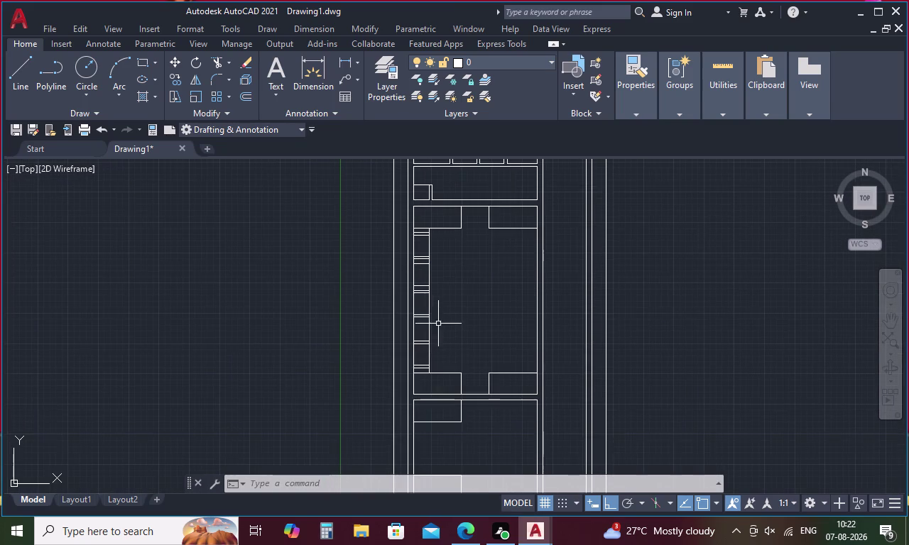
scroll(up, 3)
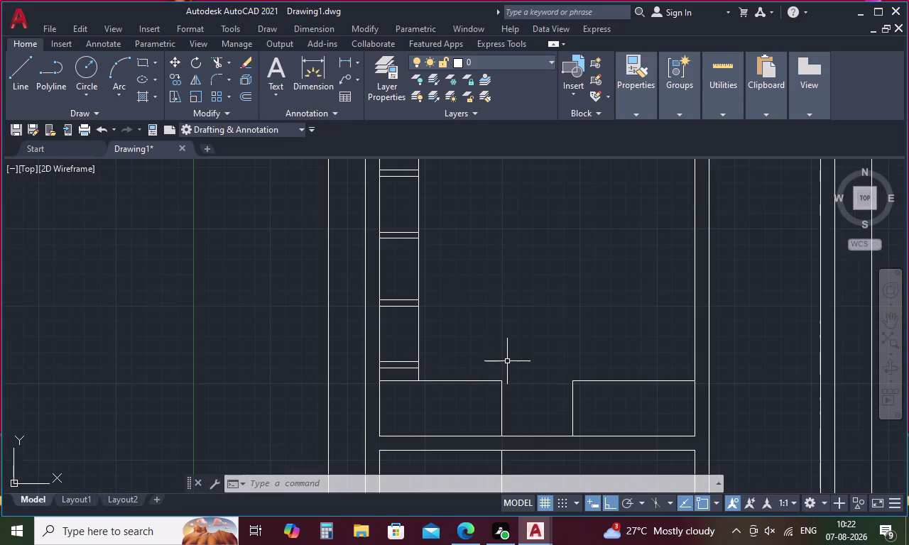
key(Escape)
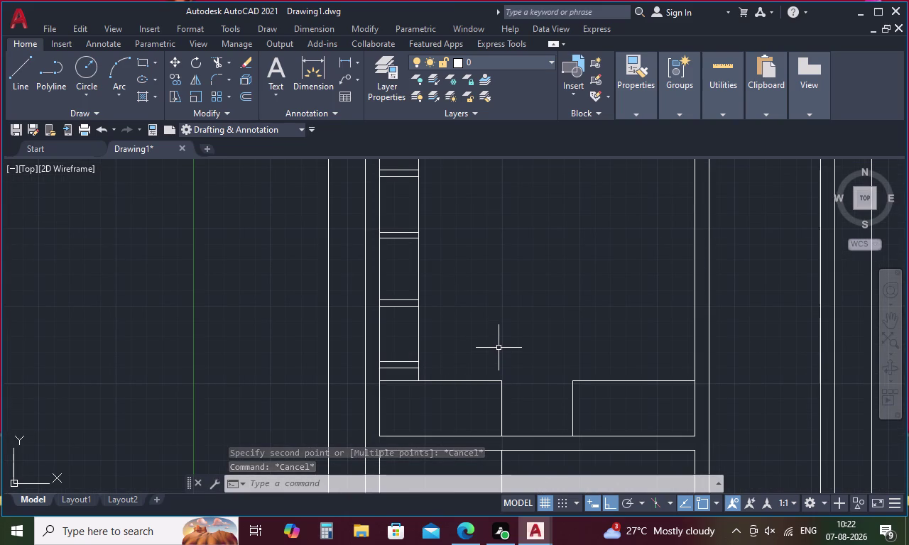
Trim away a piece of the side strip's edge.
text(T)
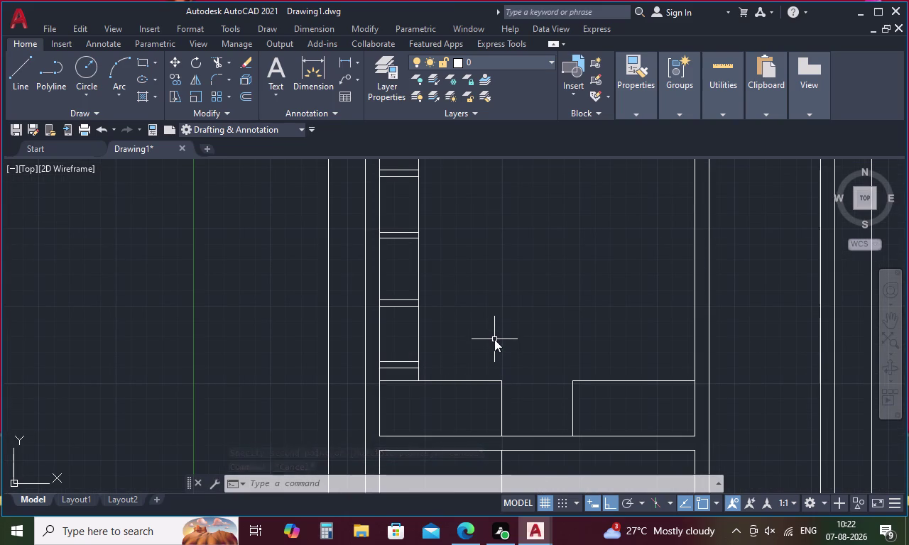
text(R)
key(space)
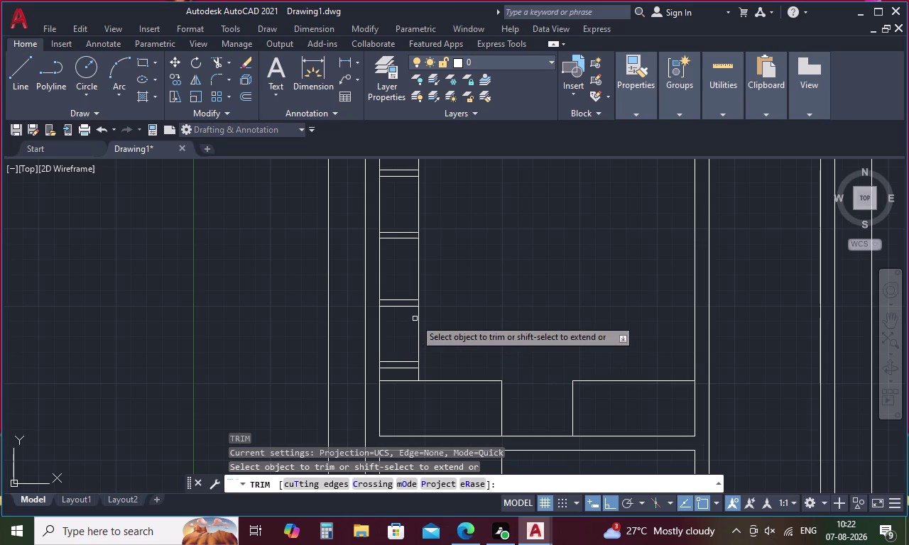
click(418, 317)
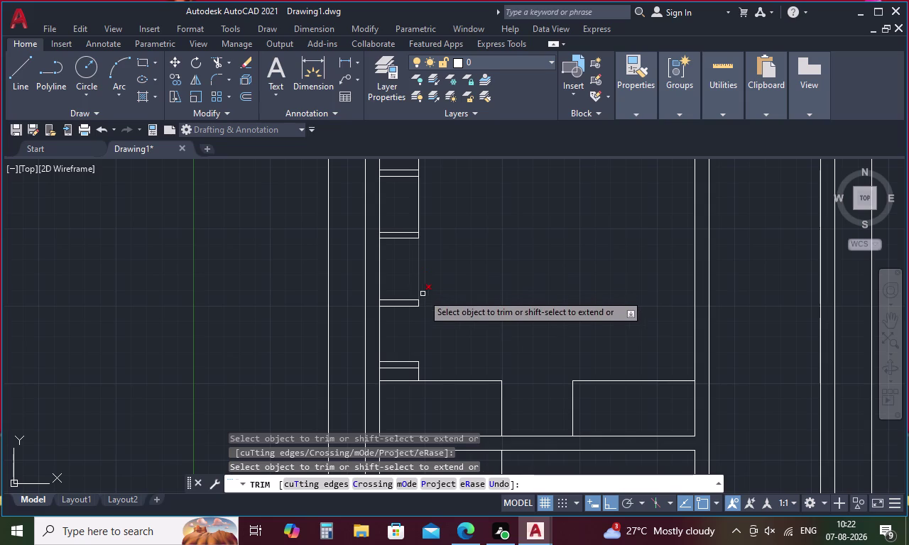
key(Escape)
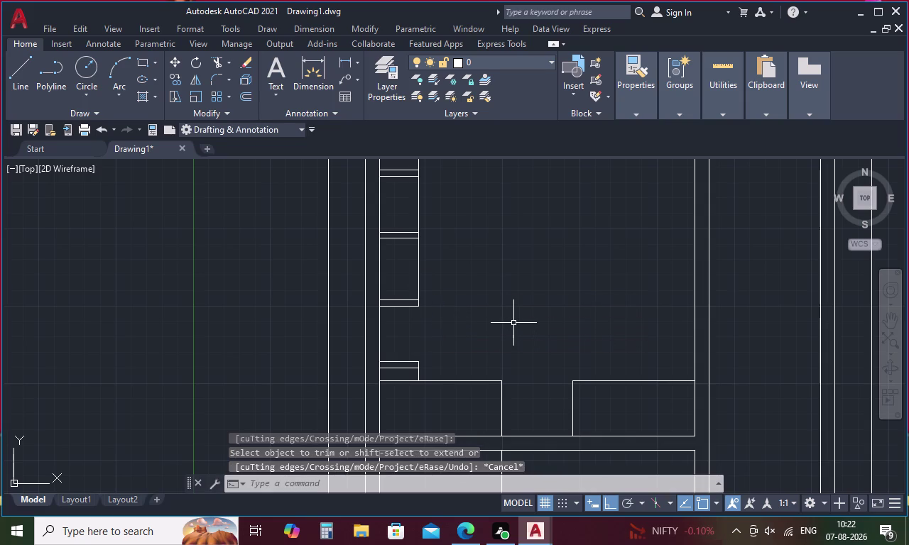
Extend a rail line to its boundary, then pan to show the whole door.
text(E)
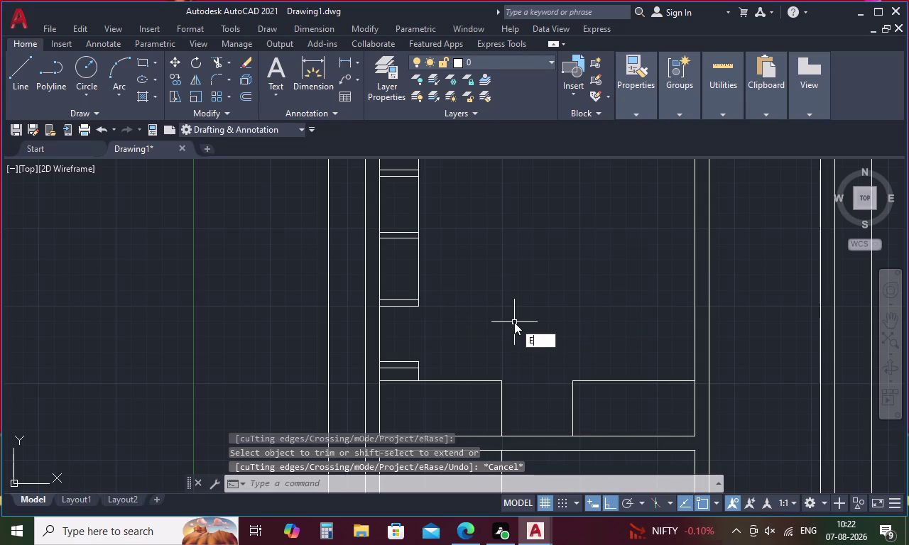
text(X)
key(space)
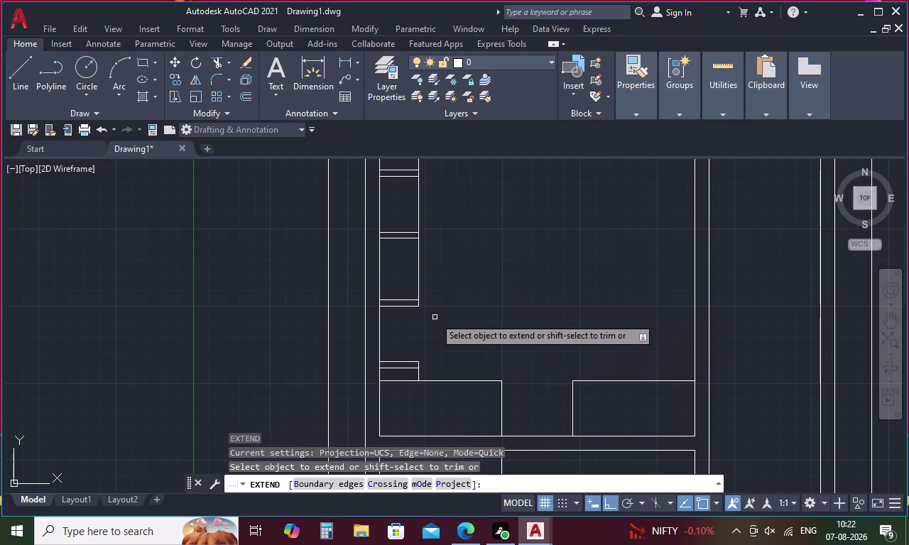
key(Escape)
key(e)
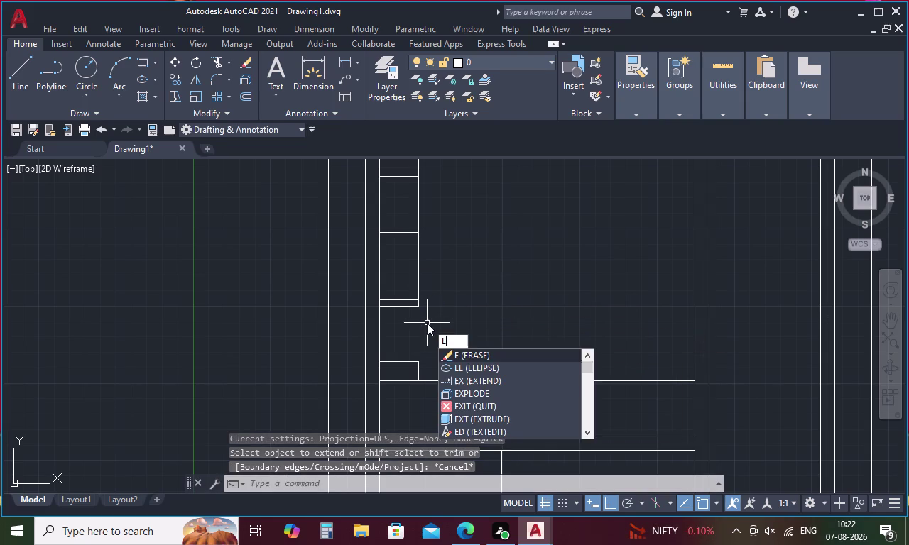
key(x)
key(space)
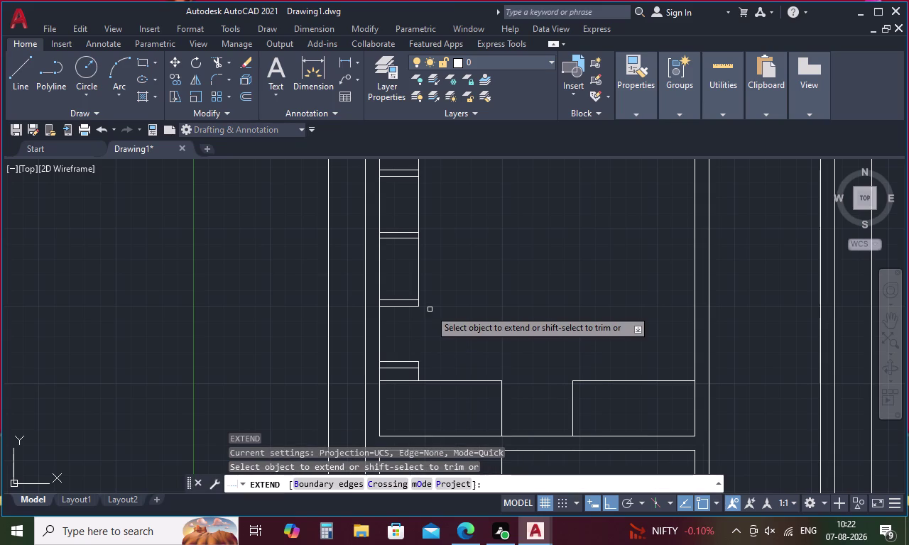
click(420, 286)
scroll(down, 3)
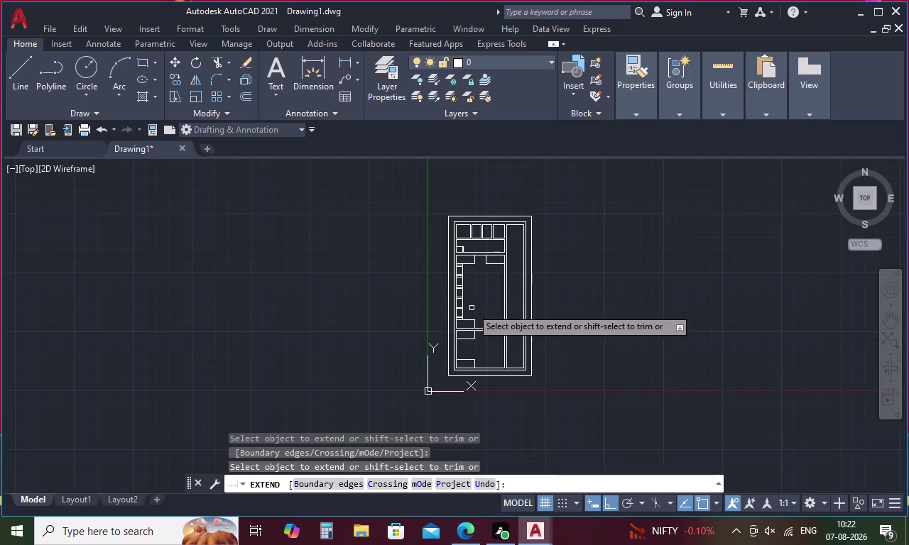
middle_drag(475, 296, 472, 391)
scroll(up, 3)
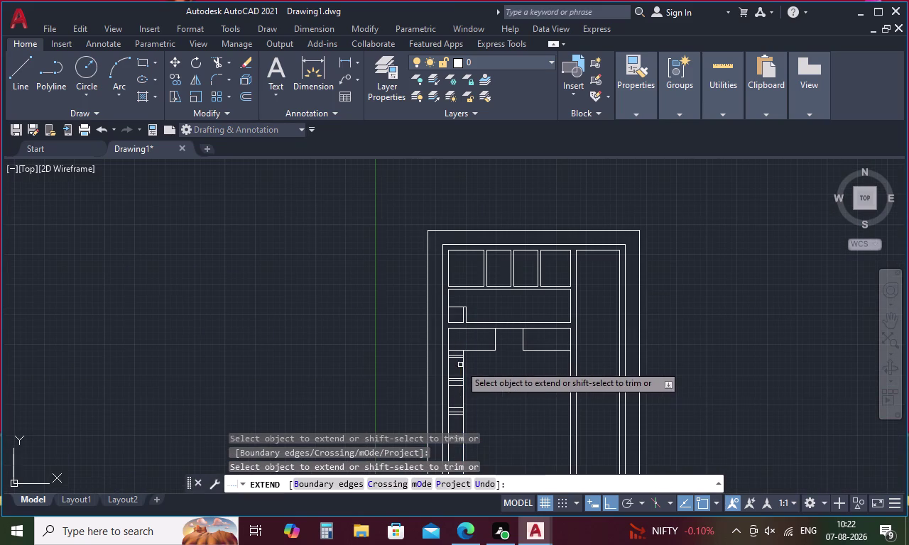
middle_drag(488, 380, 477, 319)
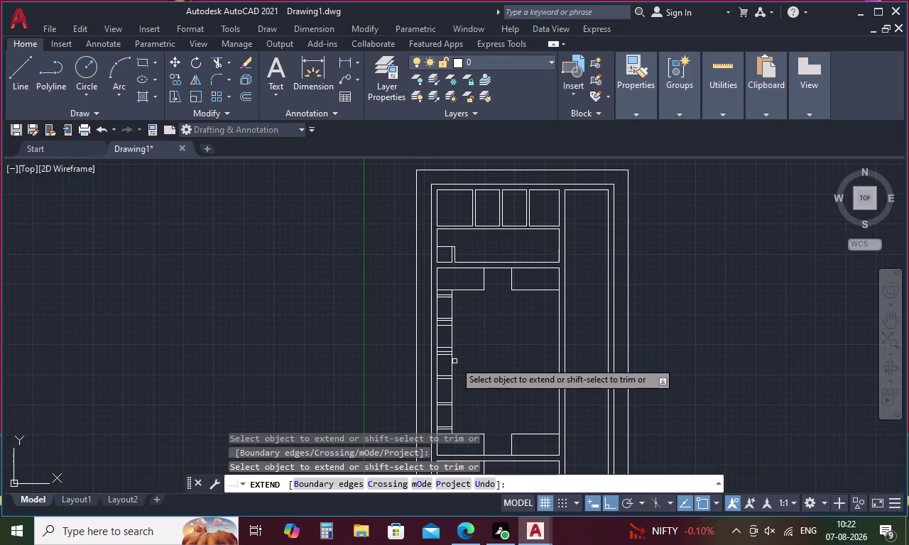
key(Escape)
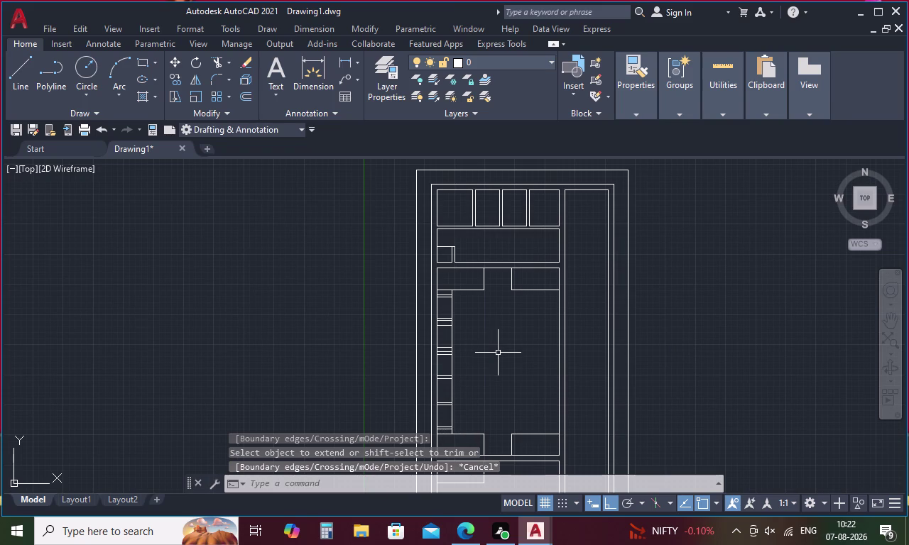
Select the extra short crossbar in the side strip and delete it.
scroll(up, 3)
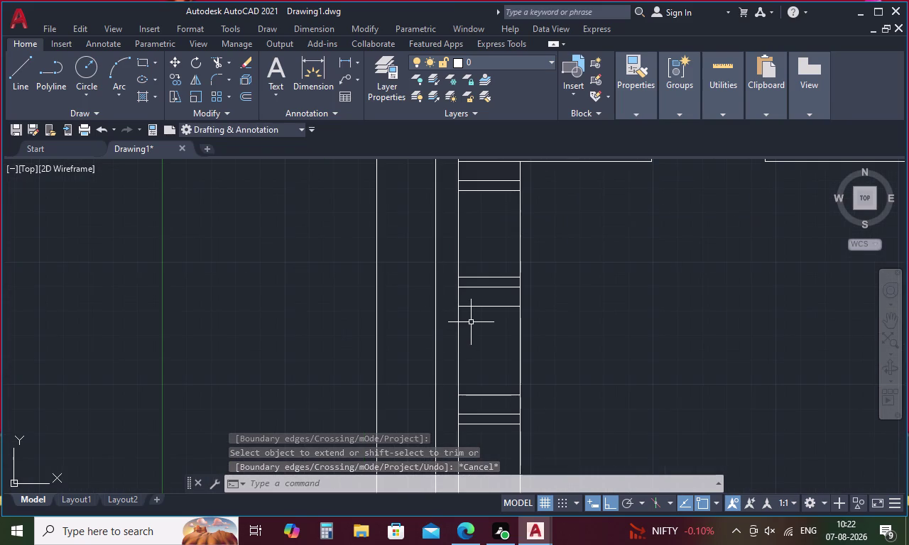
click(483, 306)
key(Delete)
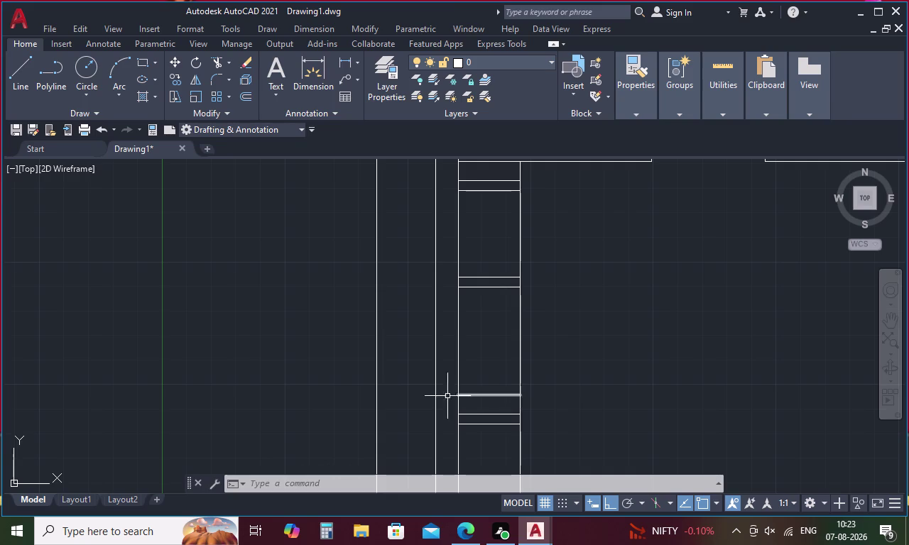
key(Escape)
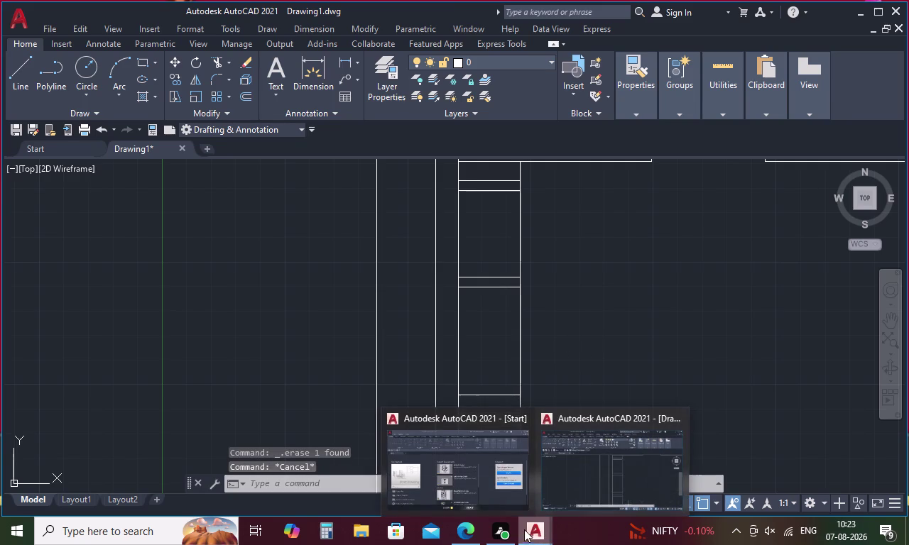
Draw lines from the strip's right edge, 900 up and then 2000 across.
key(l)
key(space)
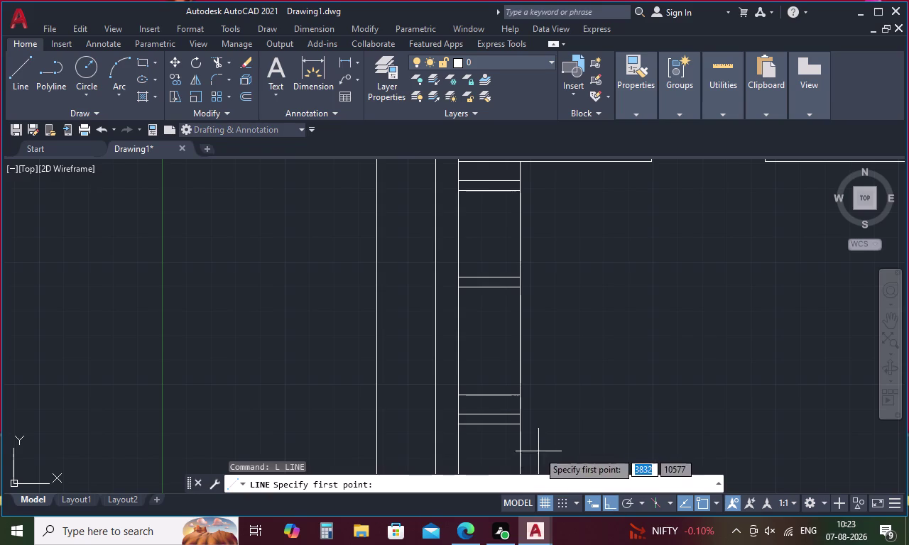
click(459, 393)
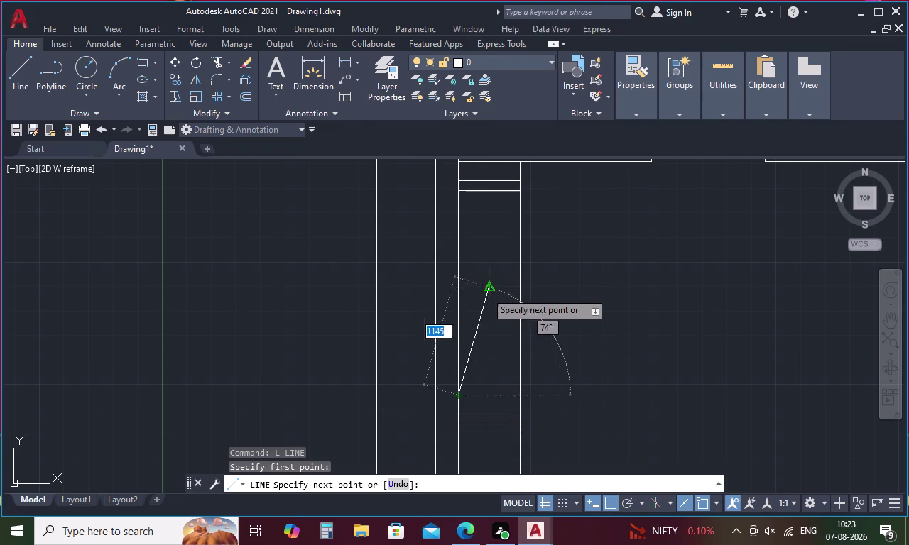
text(900)
key(space)
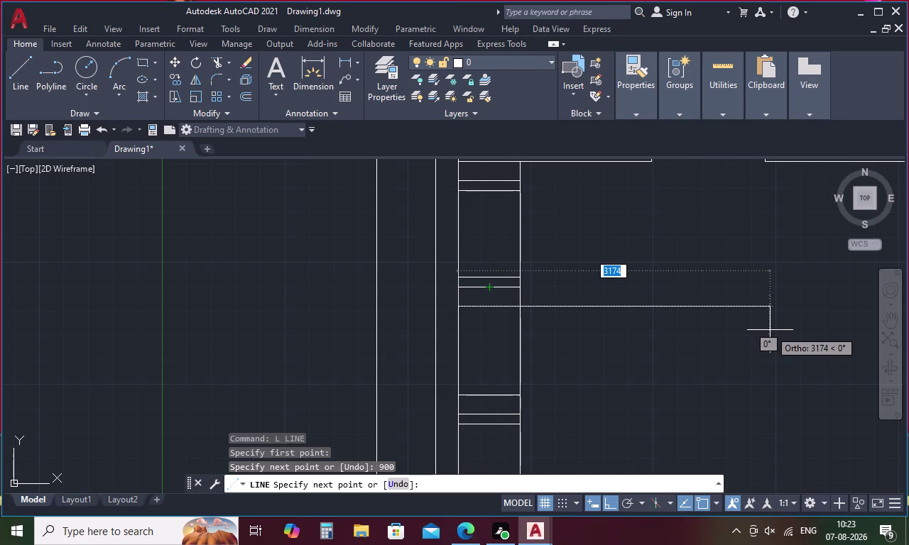
key(2)
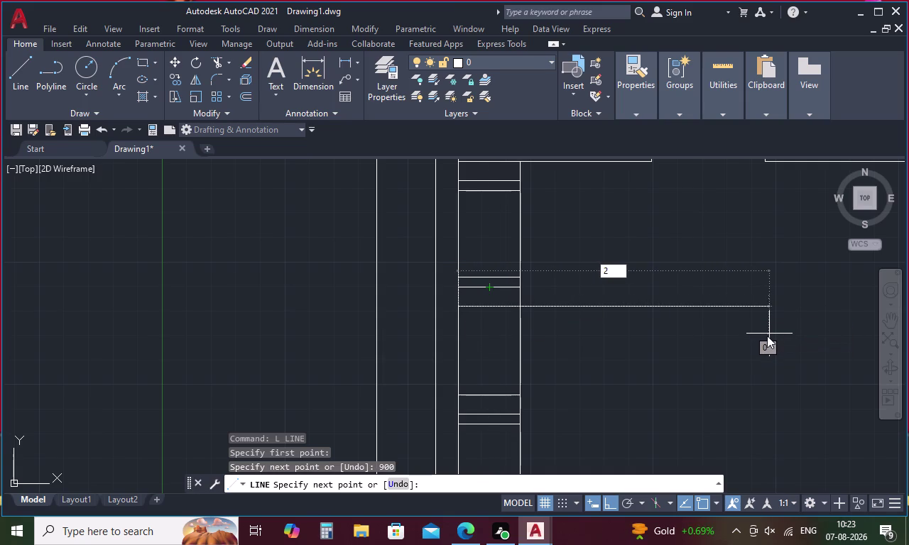
text(000)
key(space)
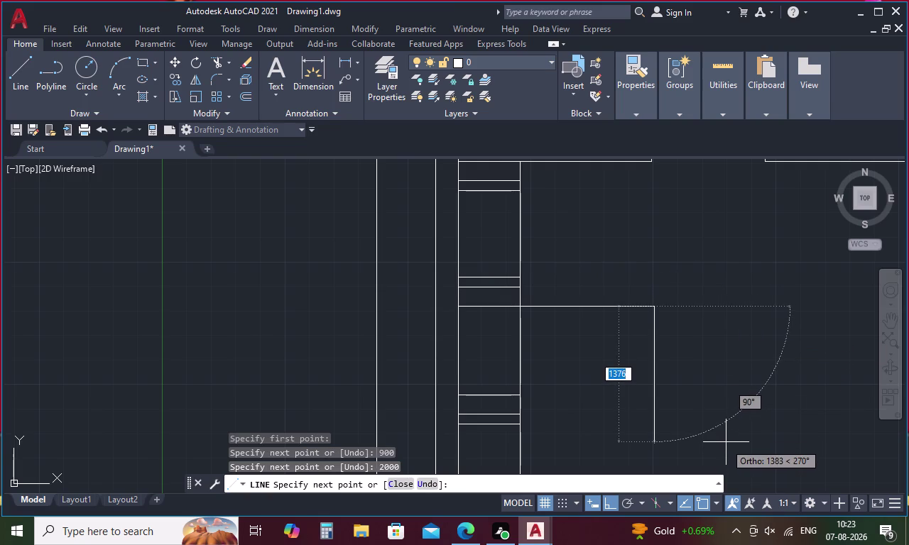
Finish the box with a 900 downward line, closing it back at the strip.
key(9)
key(0)
key(0)
key(space)
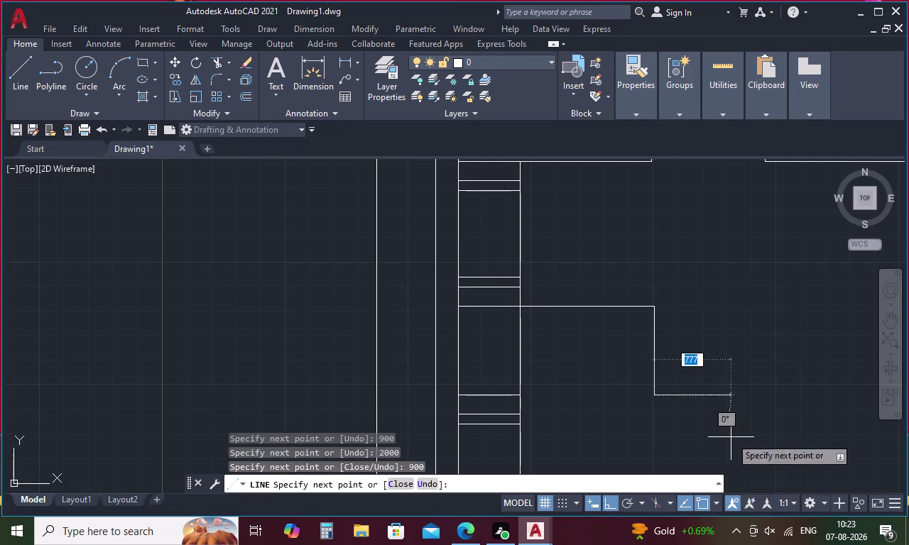
click(520, 398)
key(Escape)
text(T)
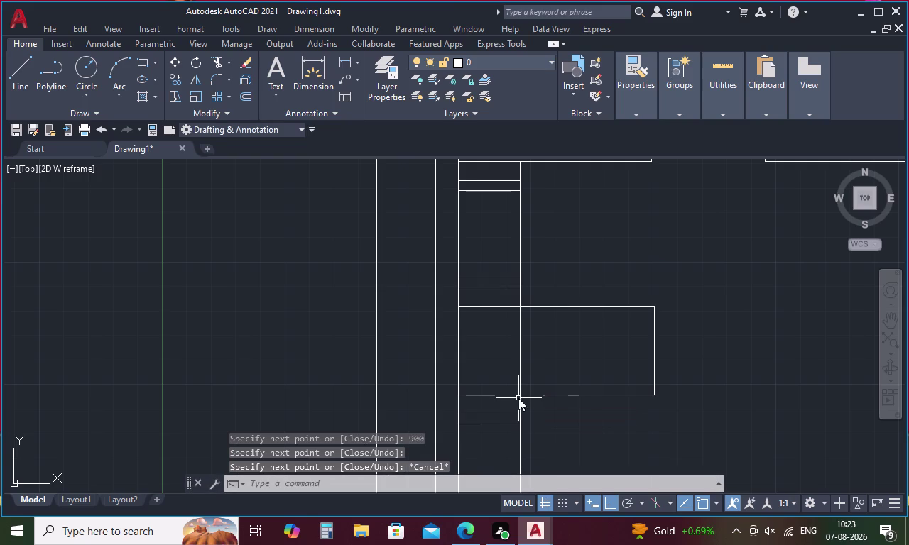
Trim the strip line inside the new 2000×900 block, then recentre the door.
text(R)
key(space)
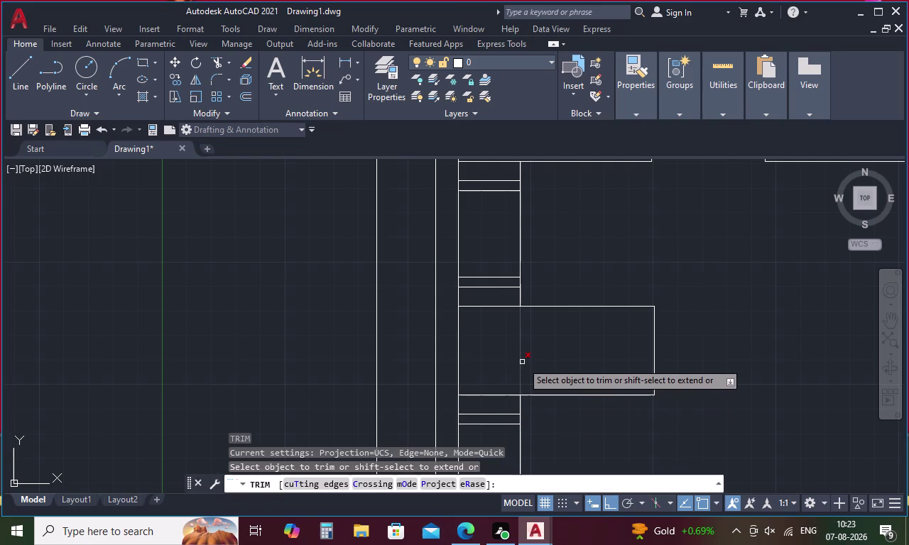
click(522, 362)
scroll(down, 3)
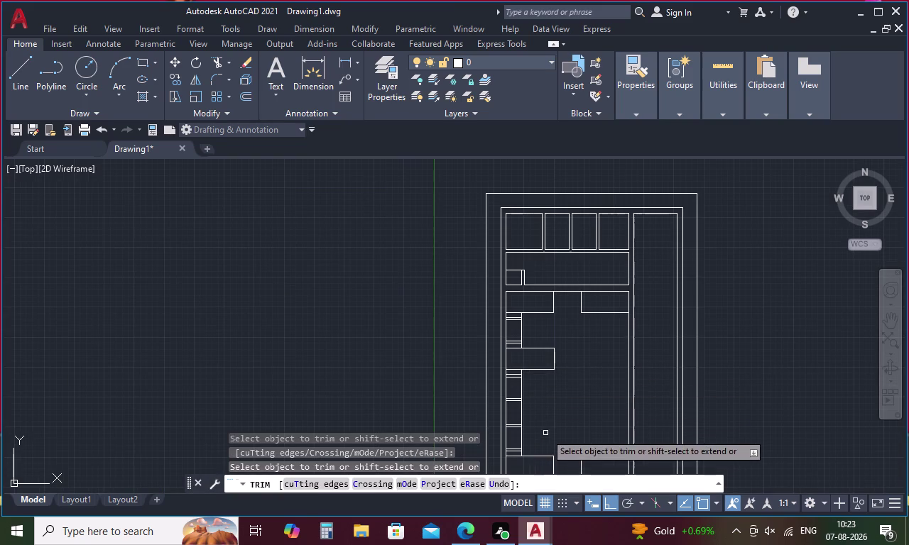
middle_drag(547, 432, 544, 364)
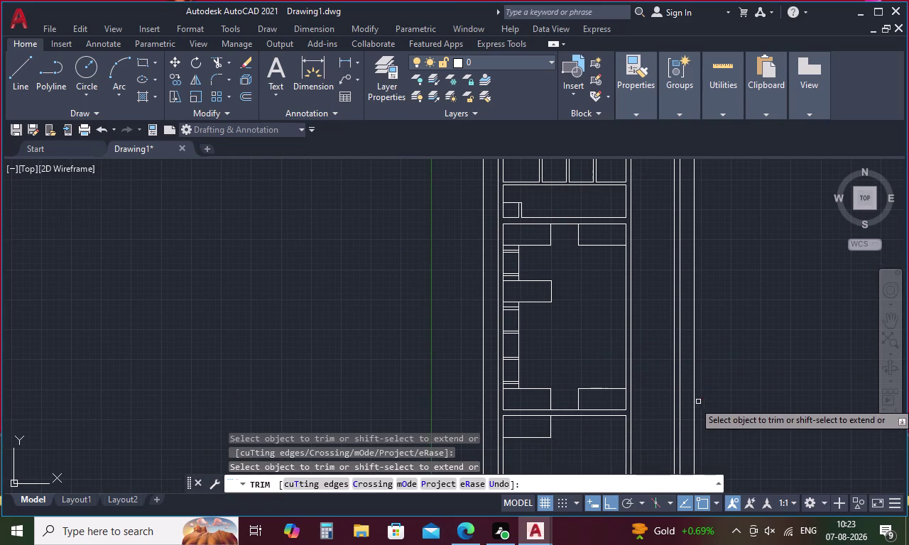
key(Escape)
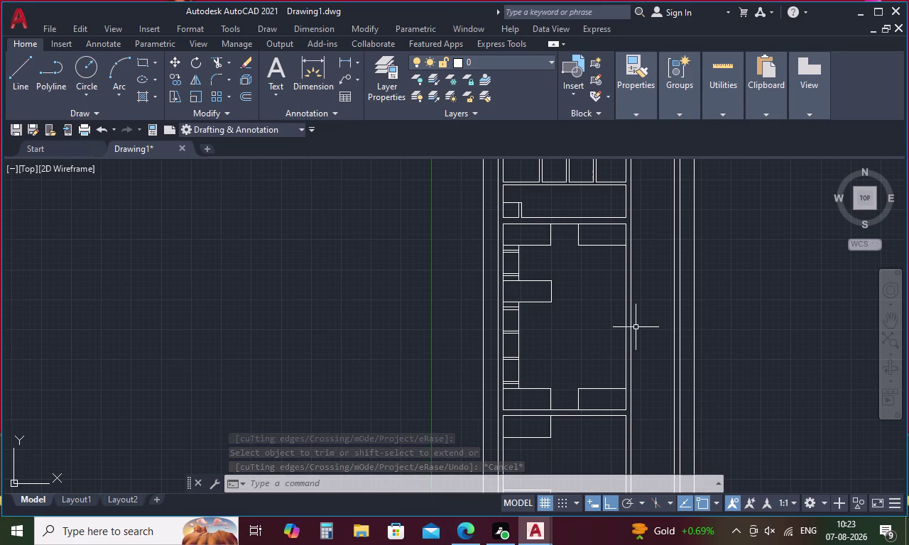
middle_drag(581, 332, 595, 398)
key(Escape)
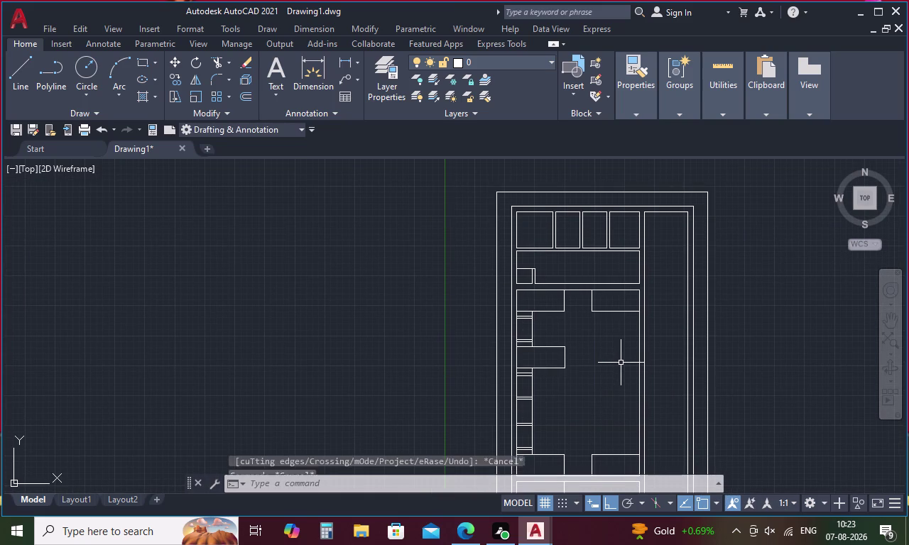
Start a line 500 along the top rail from the panel's corner, using TK tracking.
key(l)
key(space)
text(TK)
key(space)
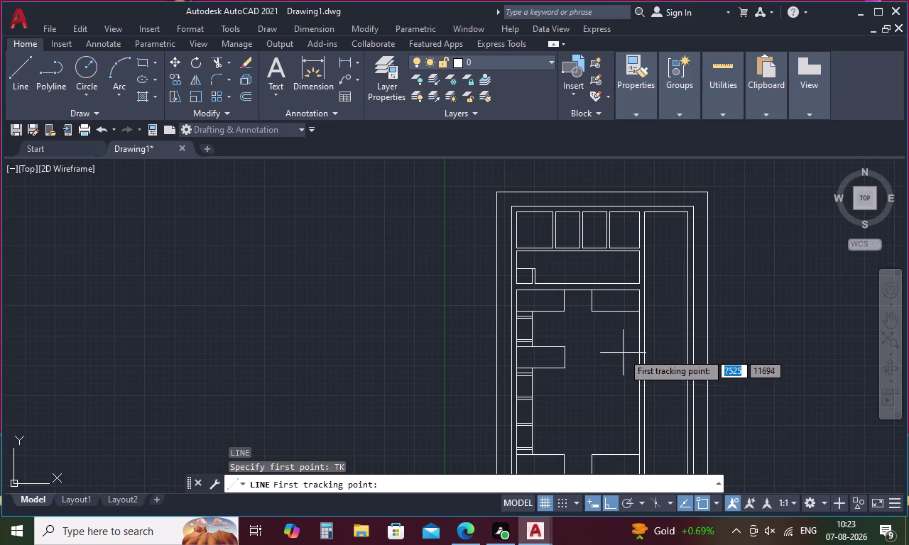
click(581, 294)
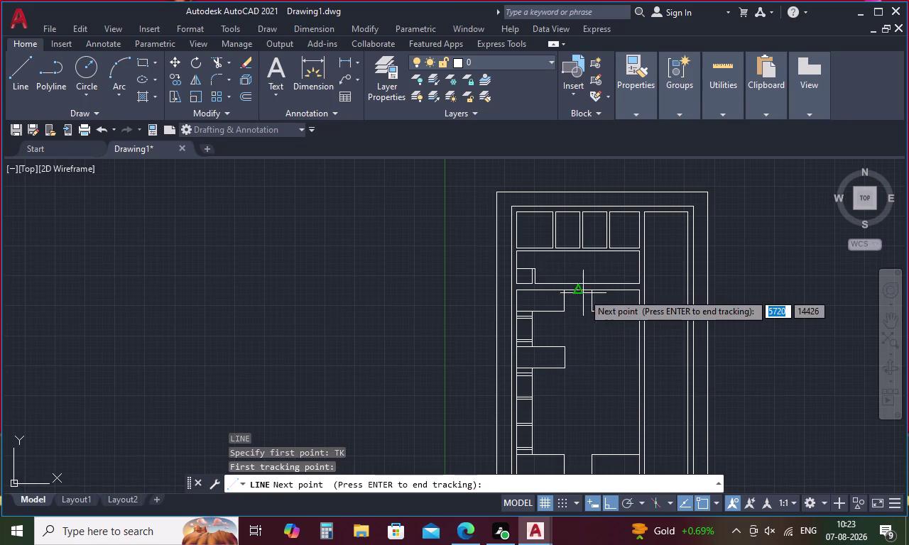
scroll(up, 3)
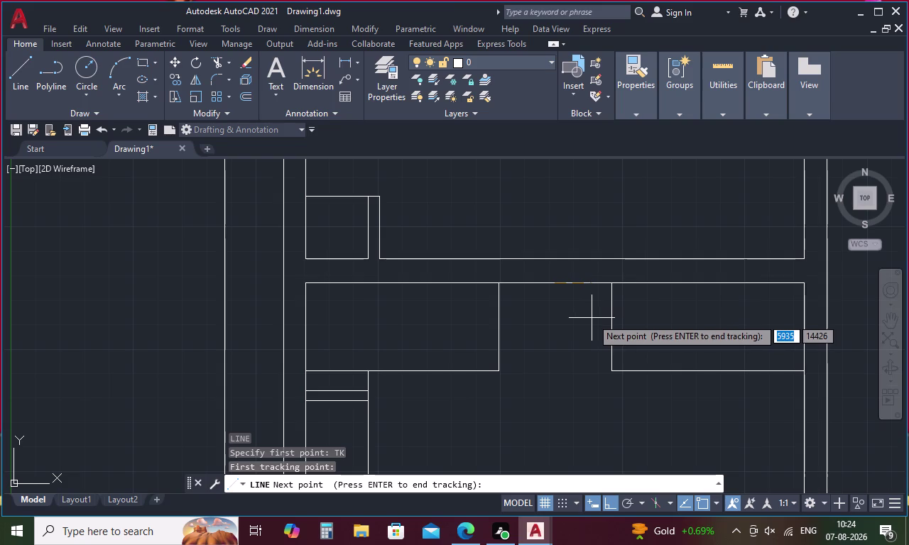
key(5)
text(00)
key(space)
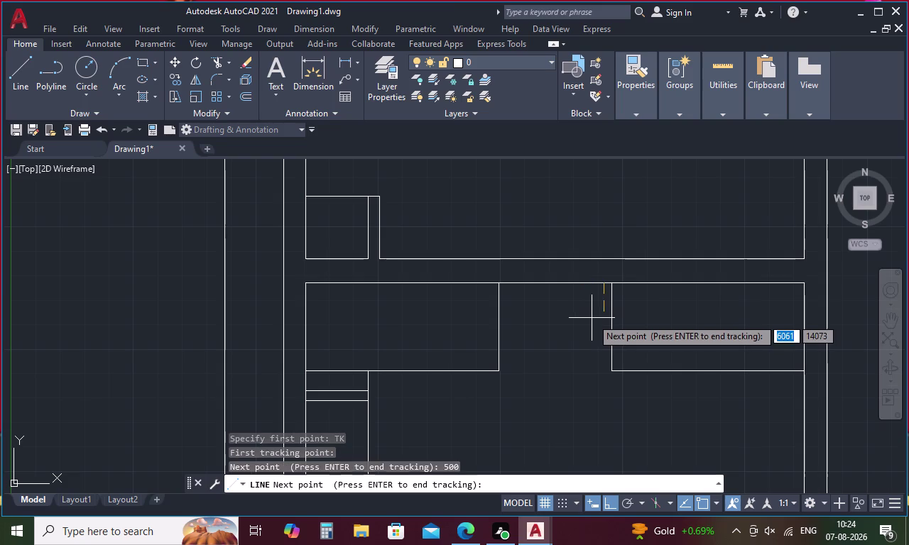
key(space)
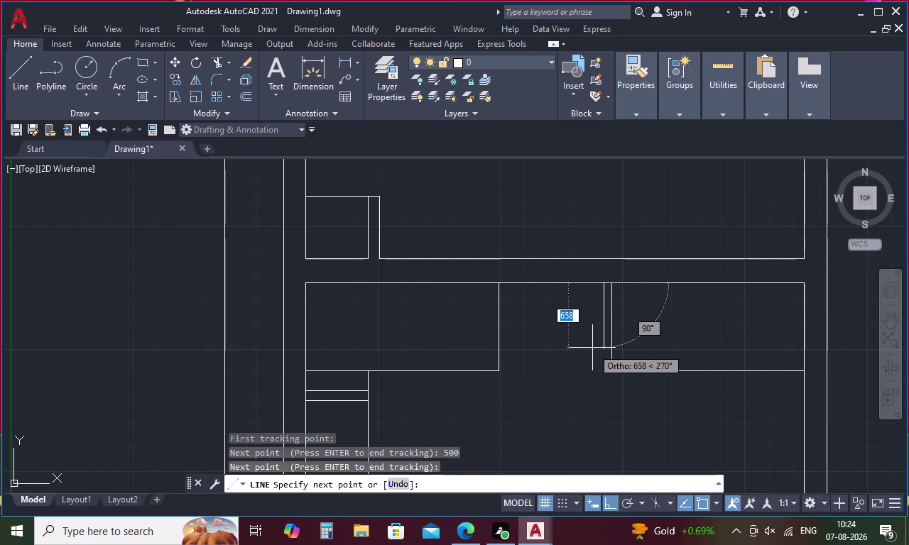
Draw the box sides: 635 down, 1000 left, then back up to the rail.
key(6)
key(3)
text(5)
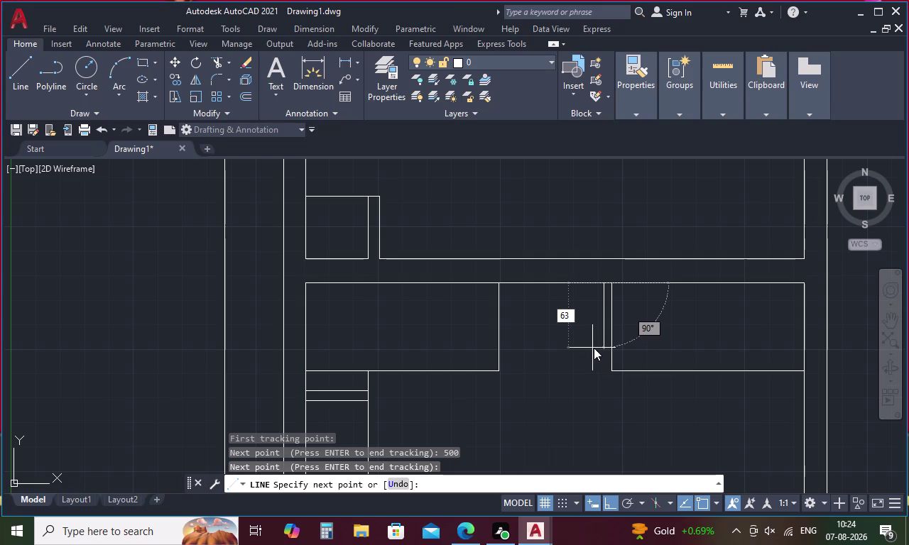
key(space)
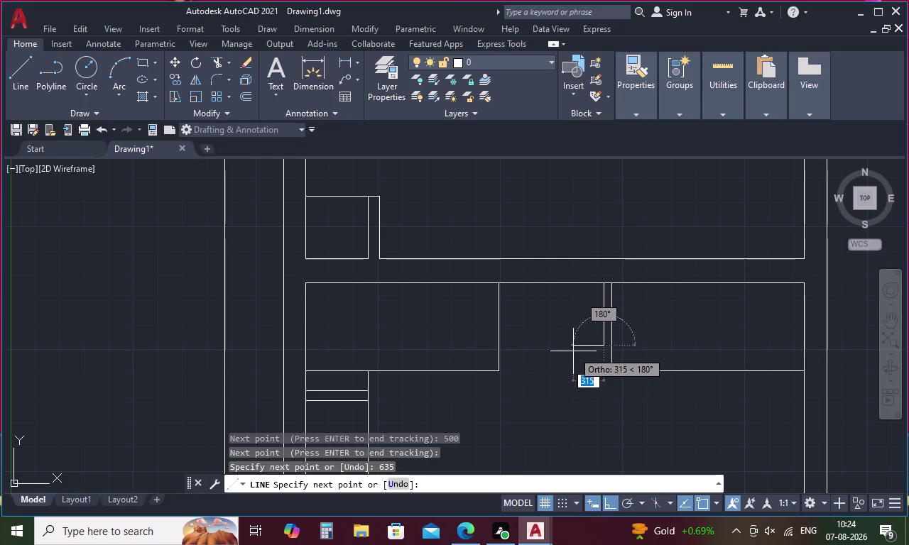
text(100)
key(0)
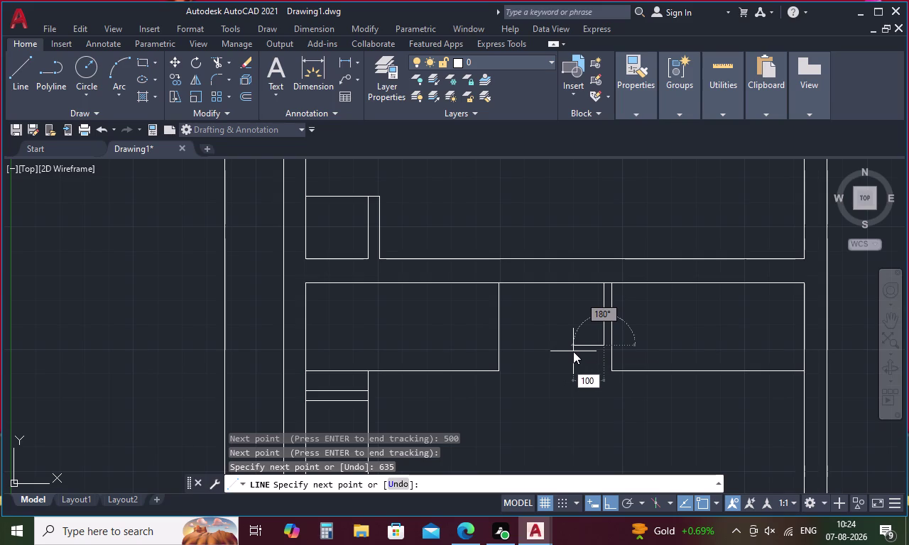
key(space)
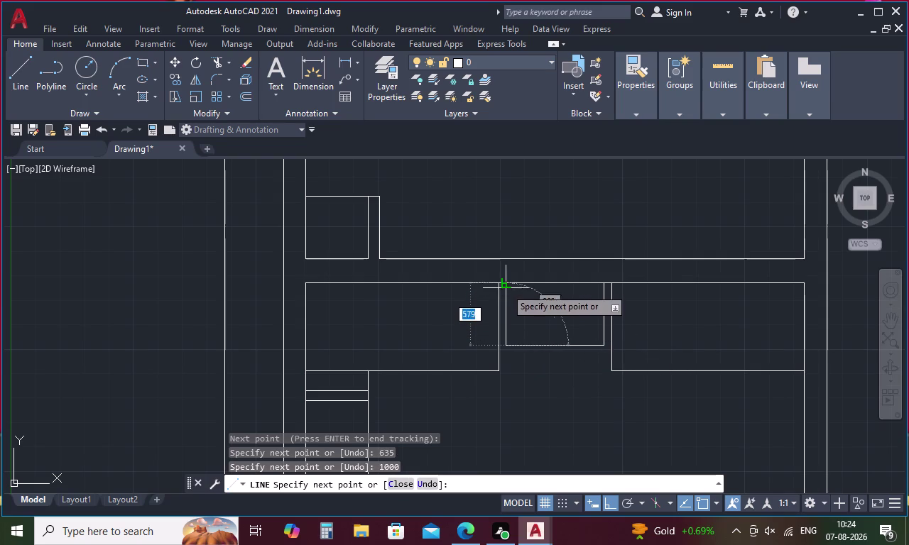
click(506, 283)
key(Escape)
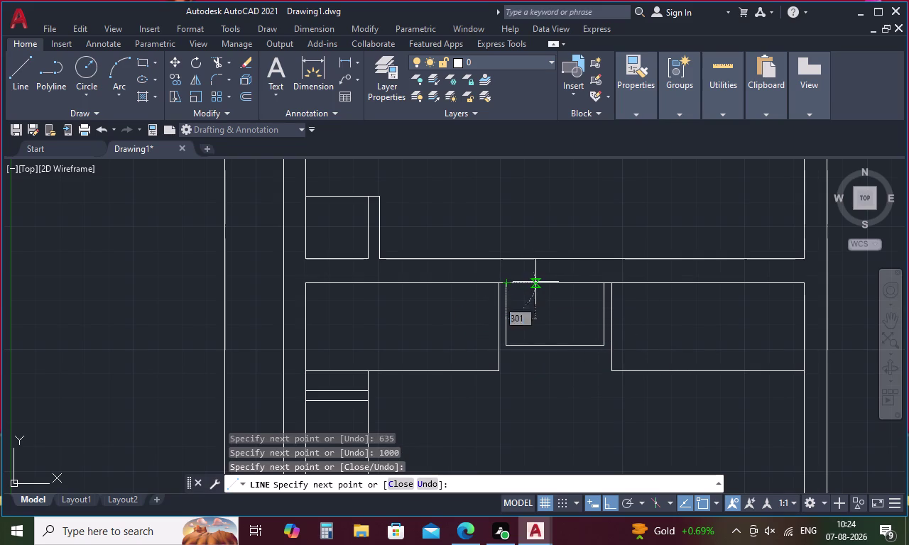
scroll(down, 3)
scroll(down, 3)
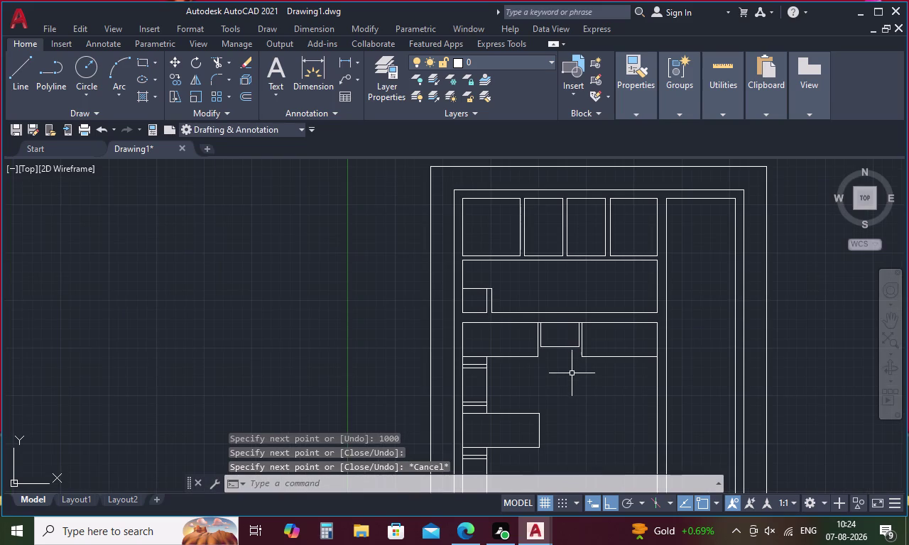
Zoom to the 1000×635 box, window-select its bottom edge, and pick the three-sided notch.
middle_drag(571, 377, 560, 340)
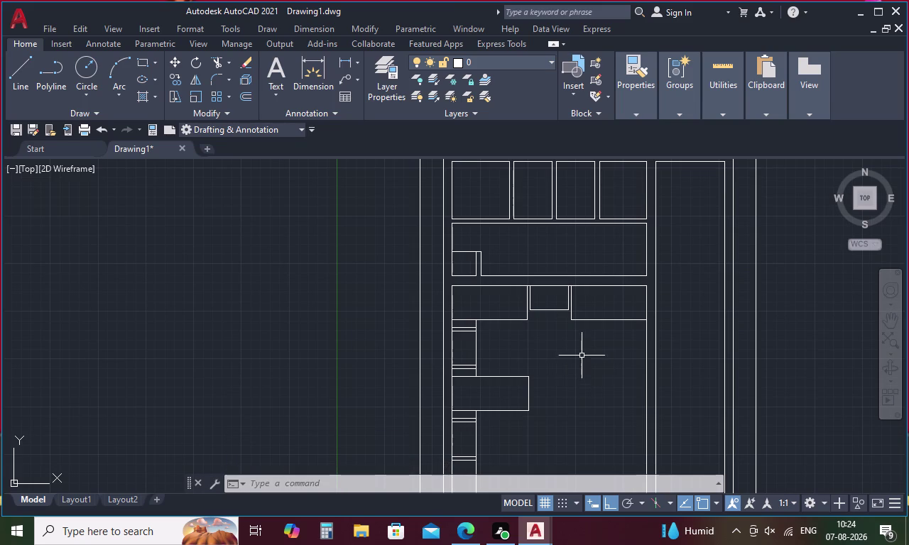
middle_drag(573, 352, 551, 312)
scroll(up, 3)
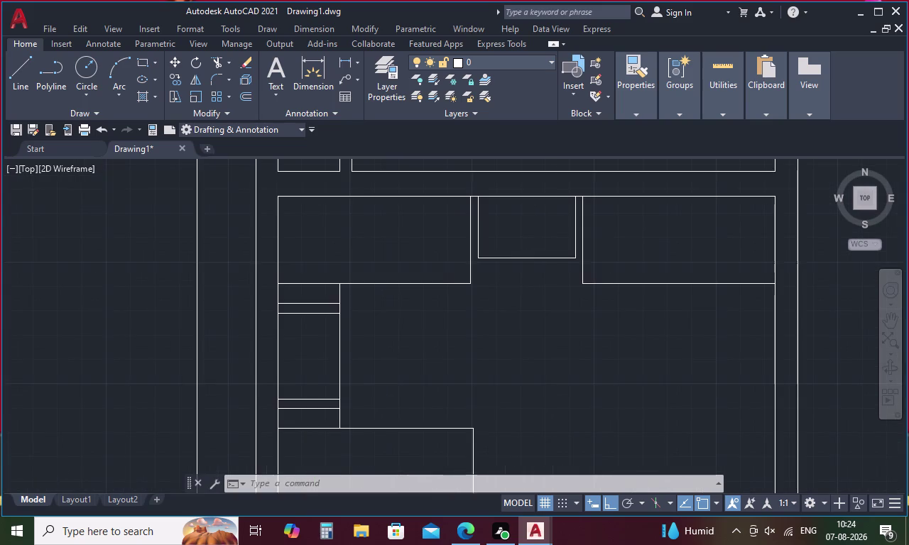
middle_drag(547, 277, 568, 367)
drag(586, 355, 586, 352)
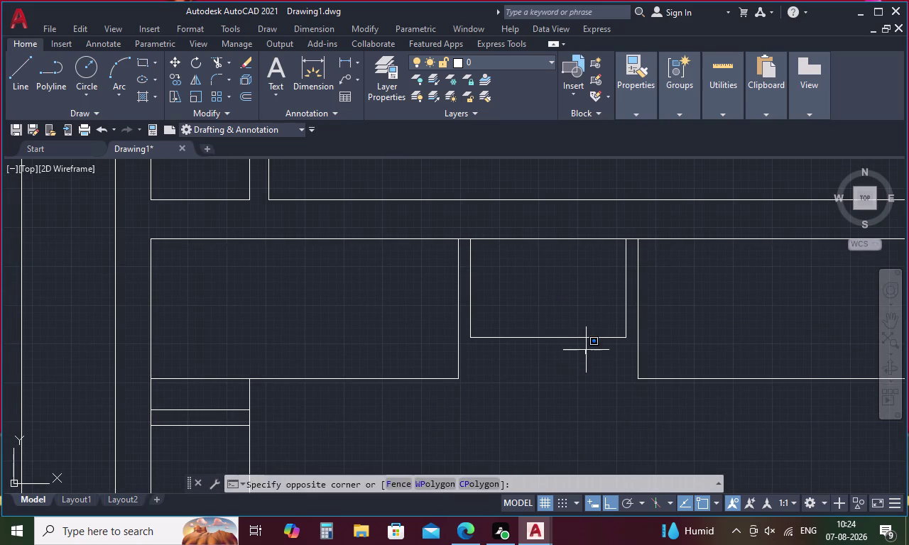
drag(586, 352, 537, 317)
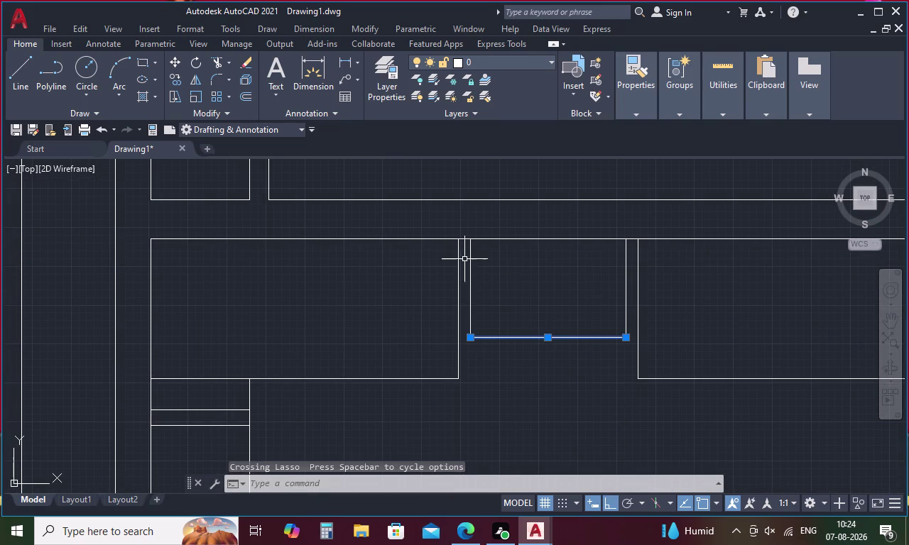
click(469, 259)
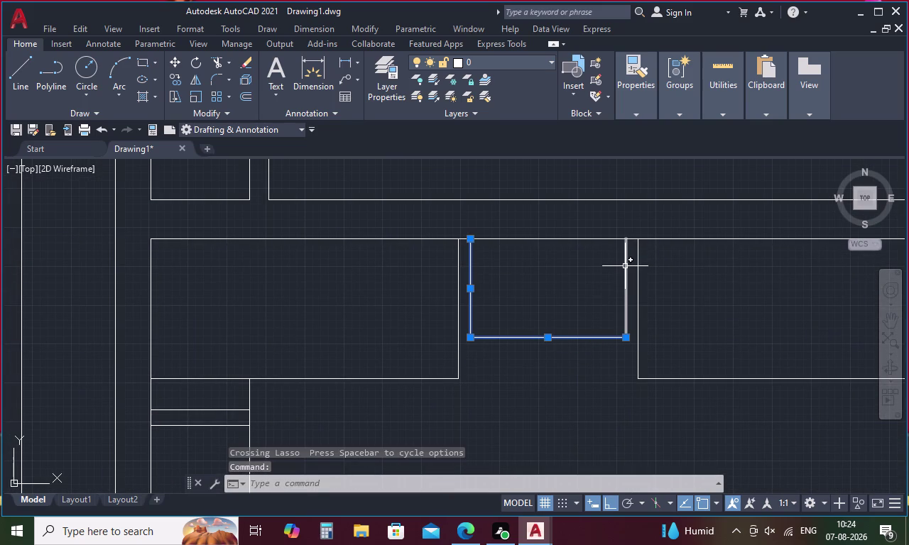
click(625, 267)
key(m)
key(i)
key(space)
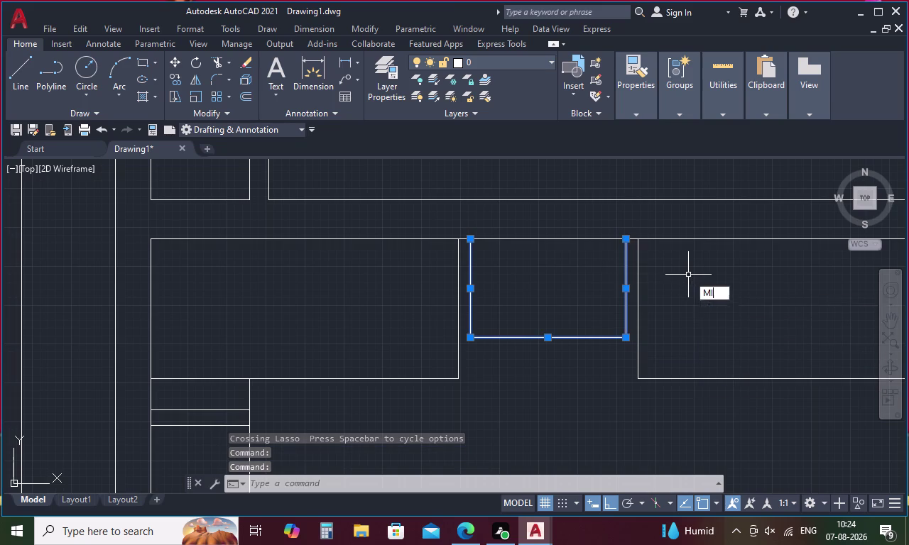
scroll(down, 3)
middle_drag(627, 412, 615, 351)
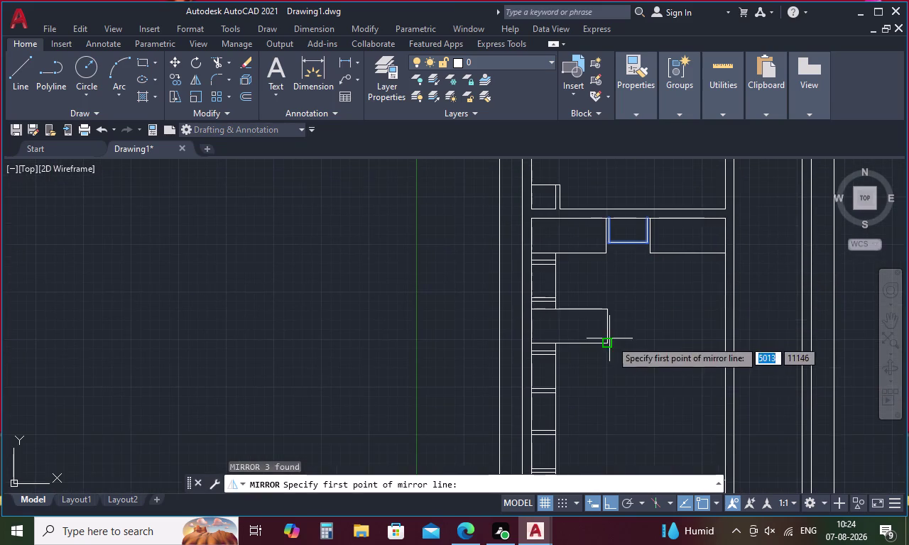
middle_drag(613, 385, 617, 318)
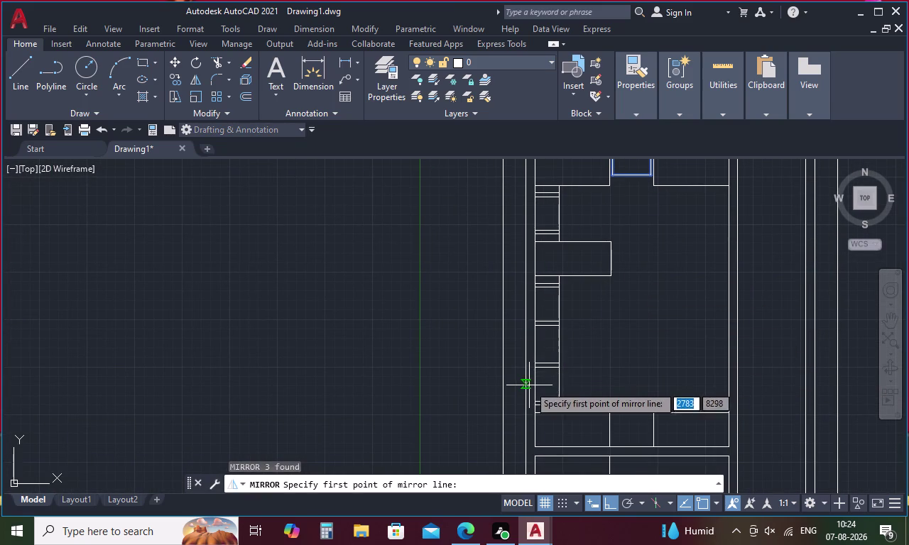
click(528, 319)
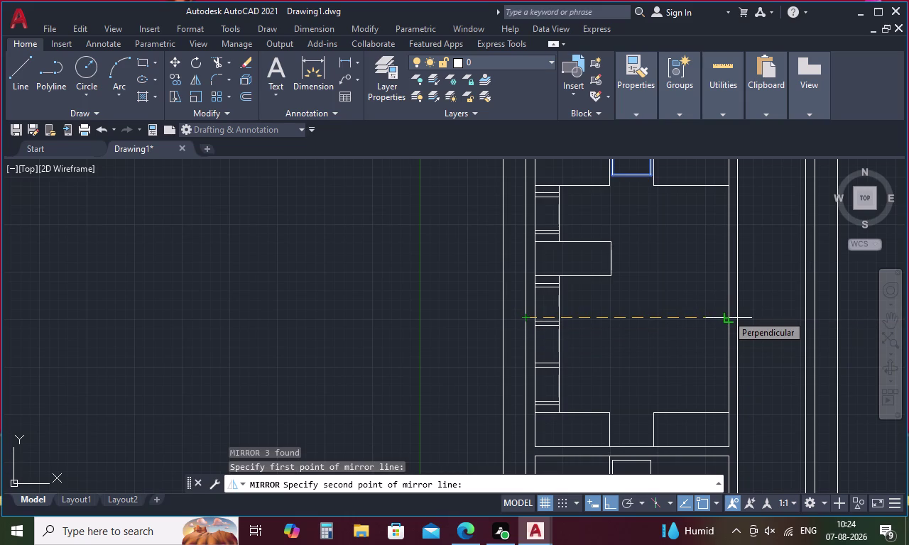
key(Escape)
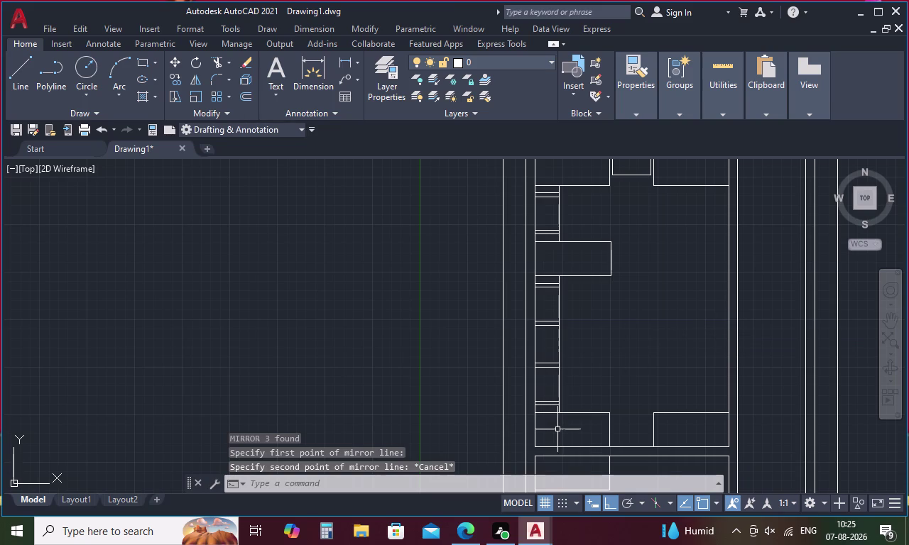
scroll(down, 3)
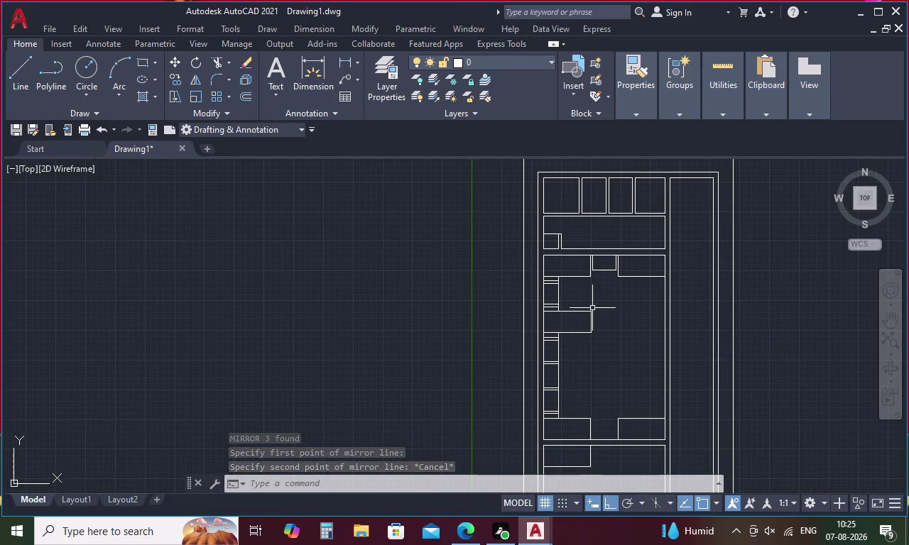
Select the three lines of the small notch in the upper panel gap.
middle_drag(594, 308, 598, 388)
scroll(up, 3)
drag(621, 340, 623, 347)
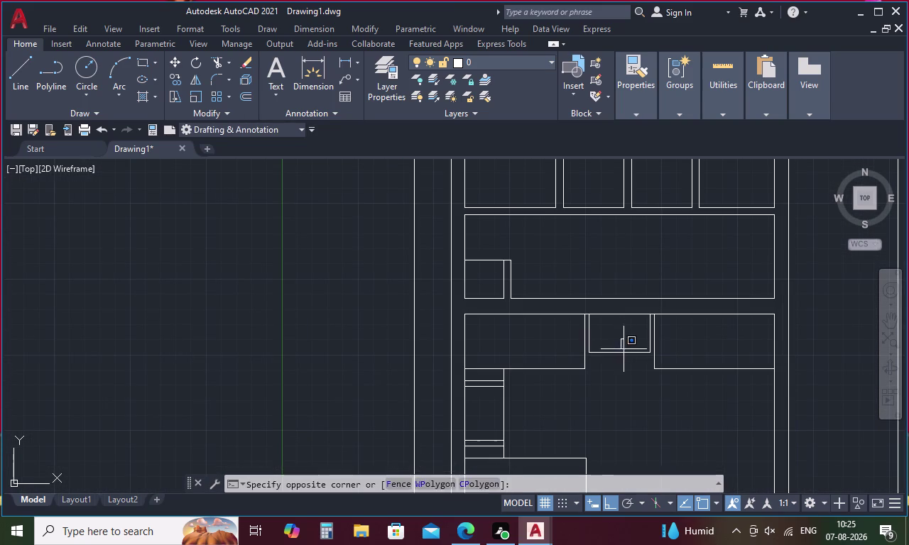
drag(624, 347, 620, 380)
drag(644, 362, 618, 350)
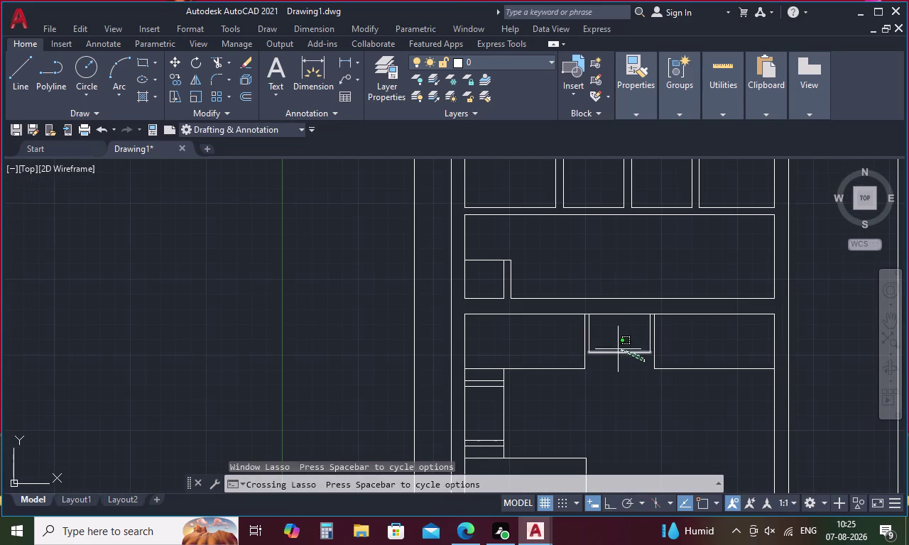
drag(618, 350, 609, 346)
click(589, 334)
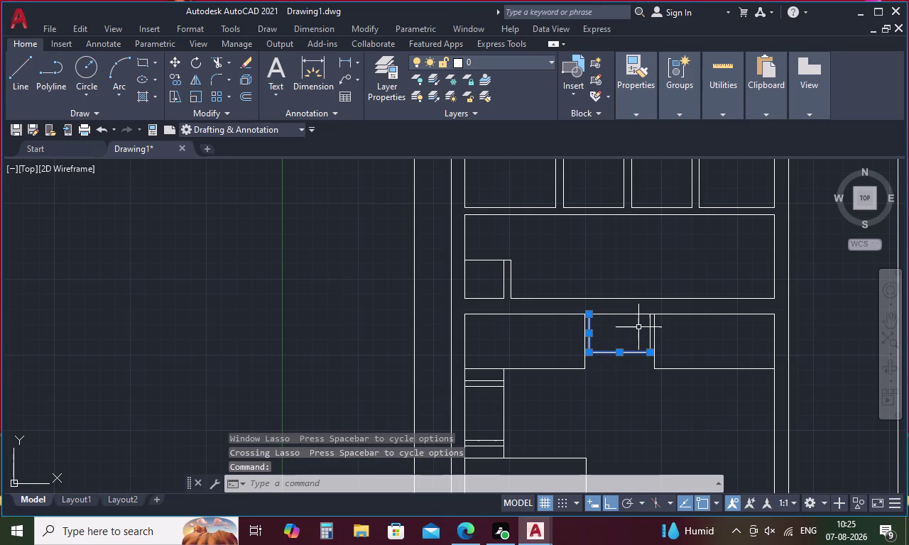
click(650, 330)
scroll(down, 3)
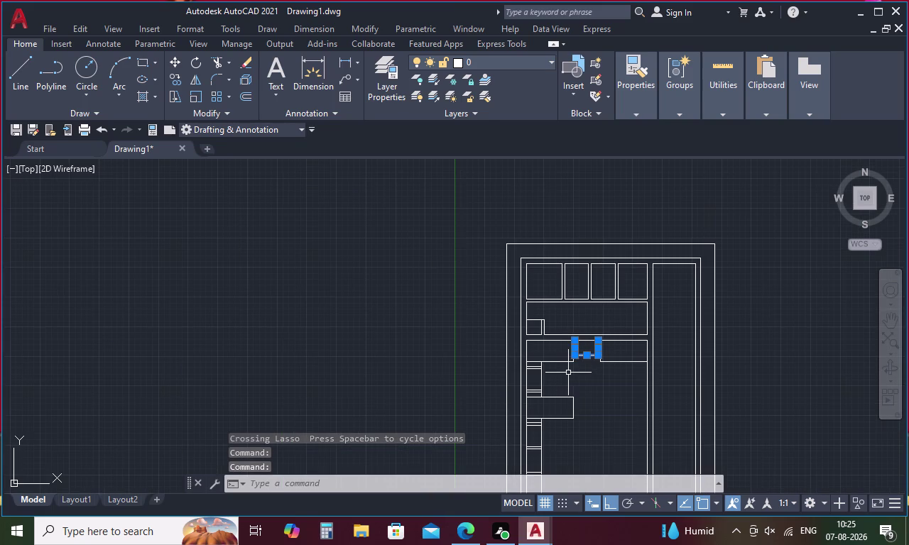
Mirror the notch across a horizontal line into the lower gap, keeping the original.
text(MI)
key(space)
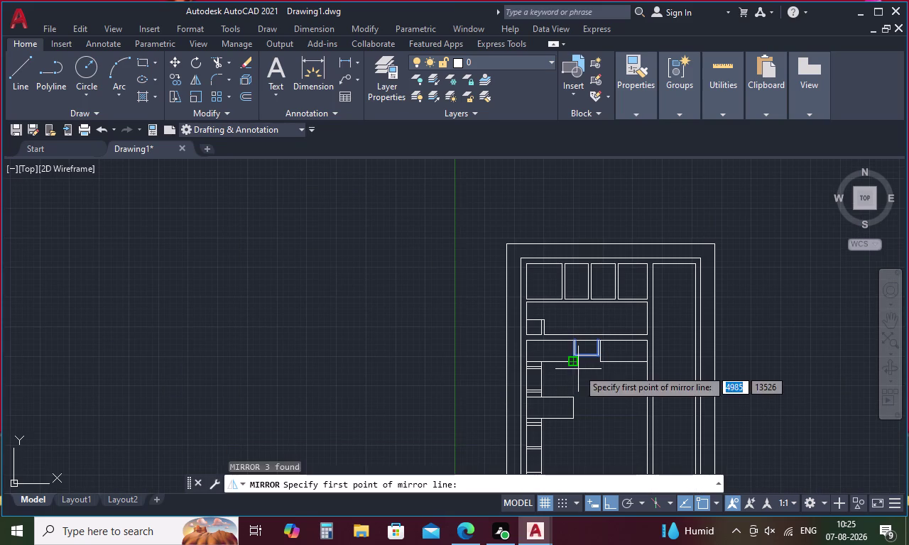
middle_drag(610, 395, 584, 300)
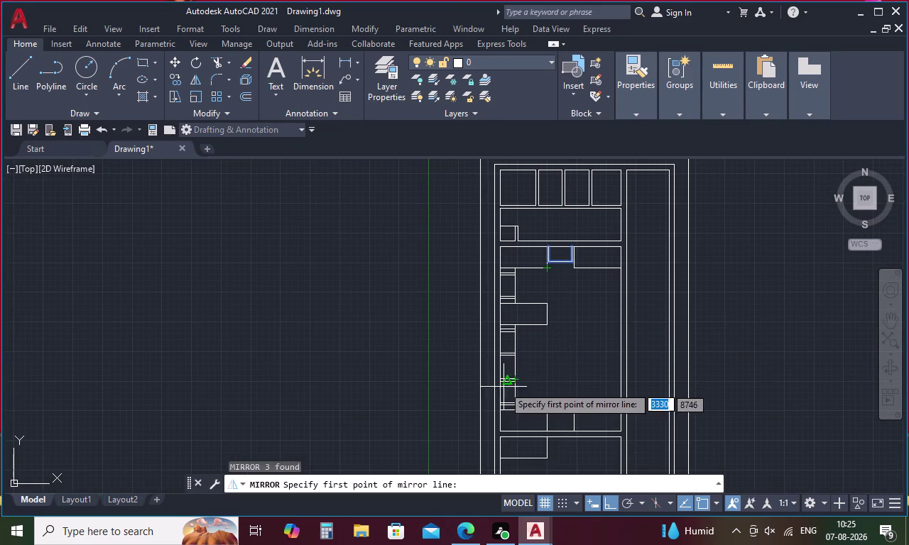
scroll(up, 3)
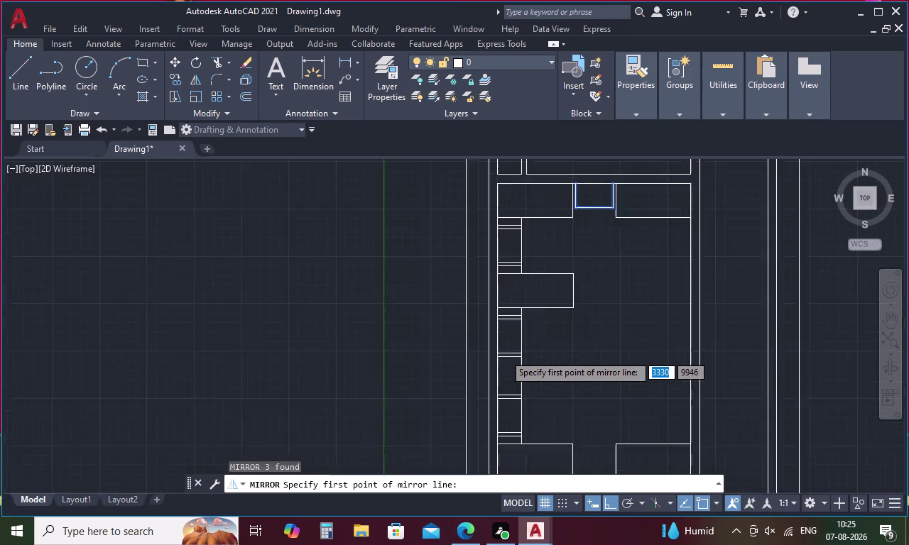
scroll(up, 3)
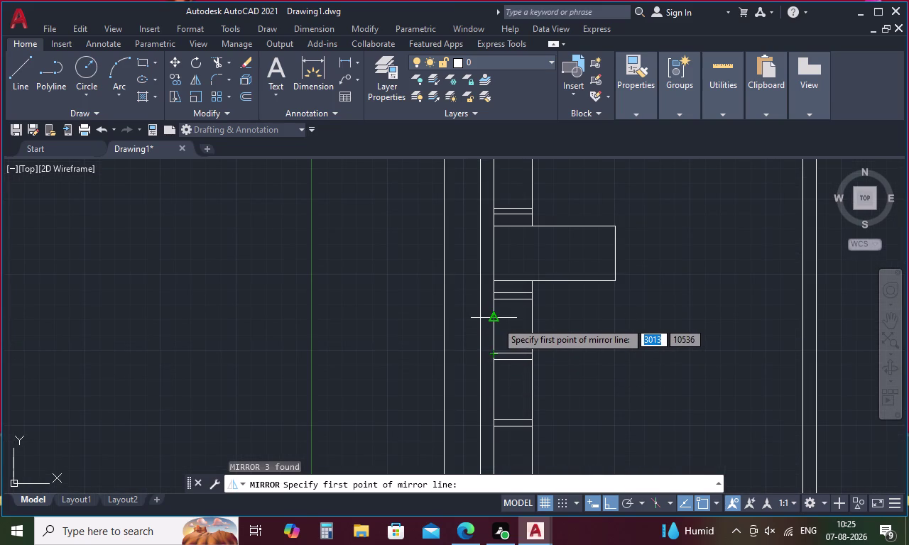
click(496, 322)
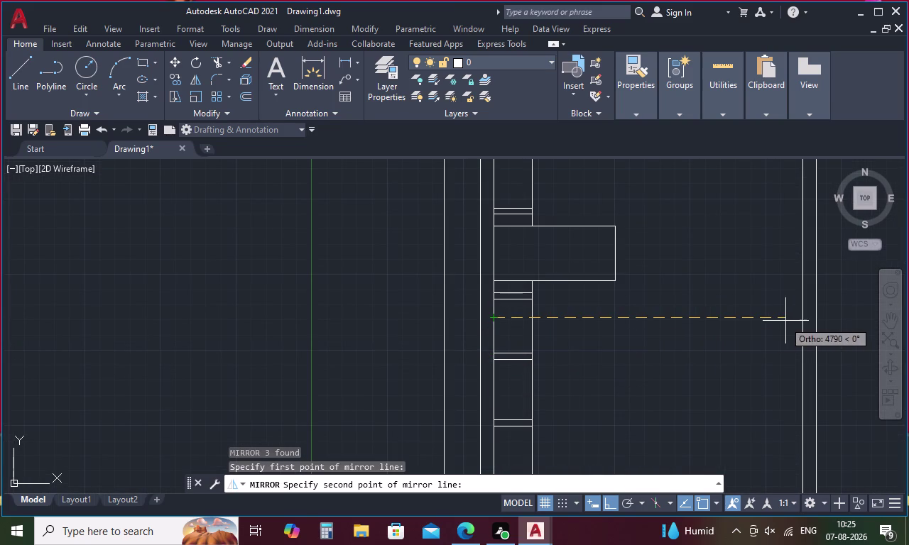
click(803, 316)
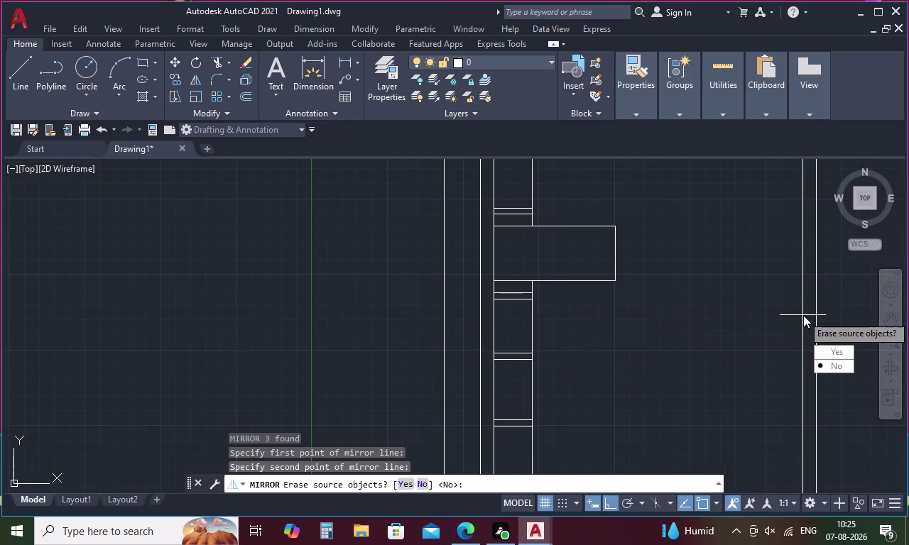
drag(836, 363, 803, 315)
scroll(down, 3)
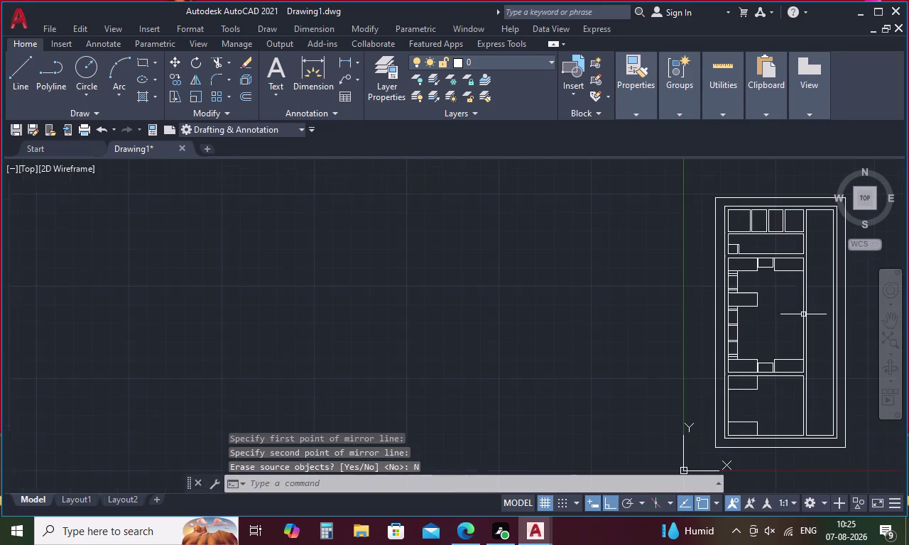
middle_drag(785, 319, 710, 330)
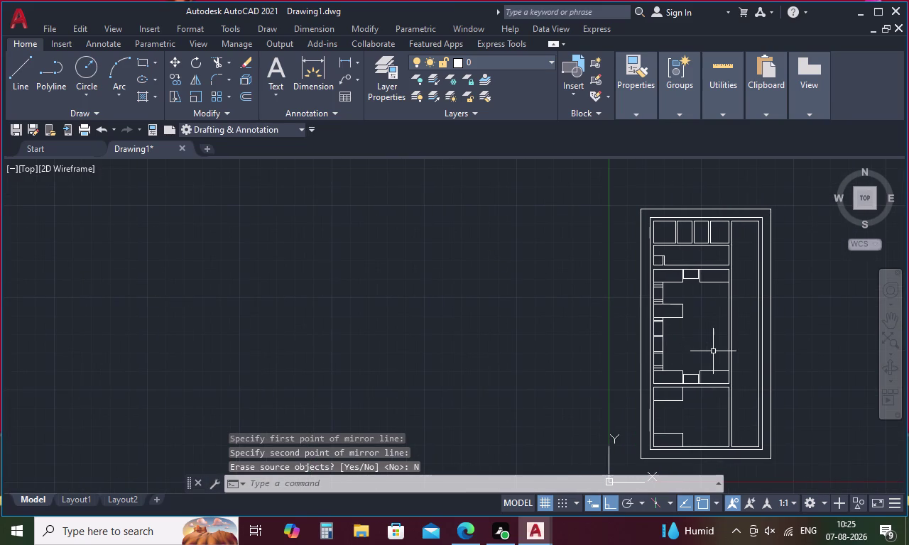
scroll(up, 3)
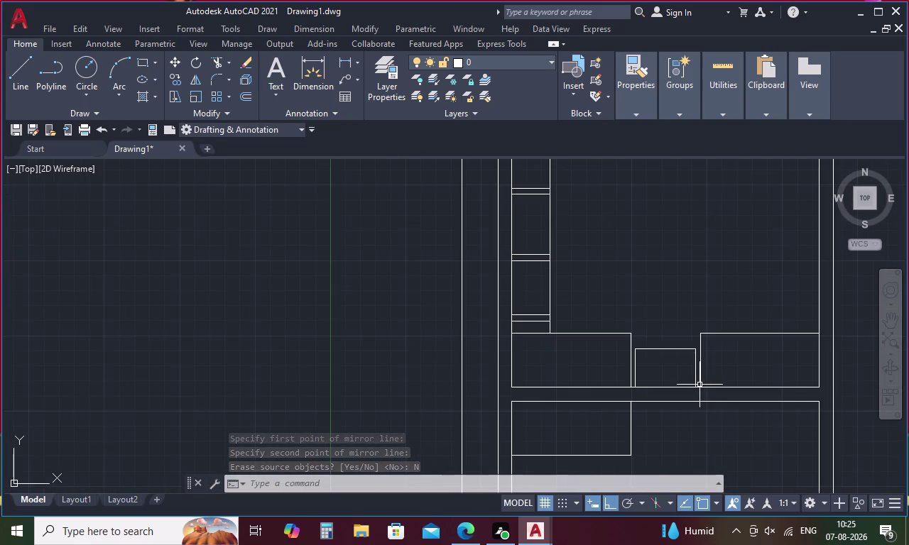
scroll(down, 3)
middle_drag(727, 327, 729, 327)
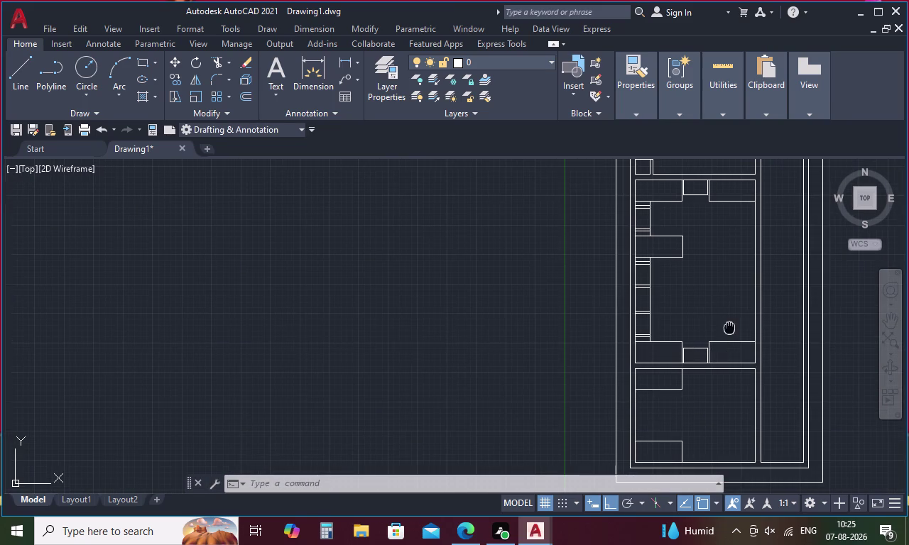
middle_drag(729, 328, 571, 394)
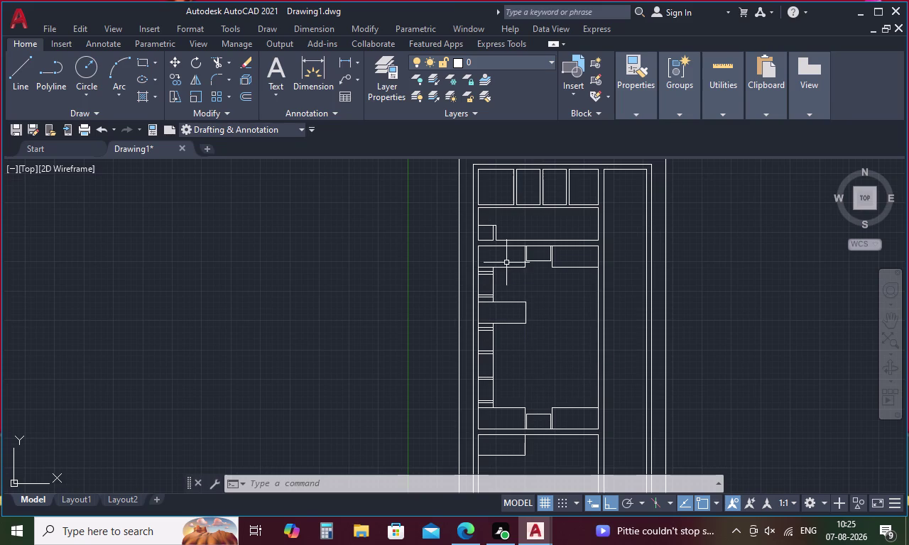
drag(507, 263, 486, 351)
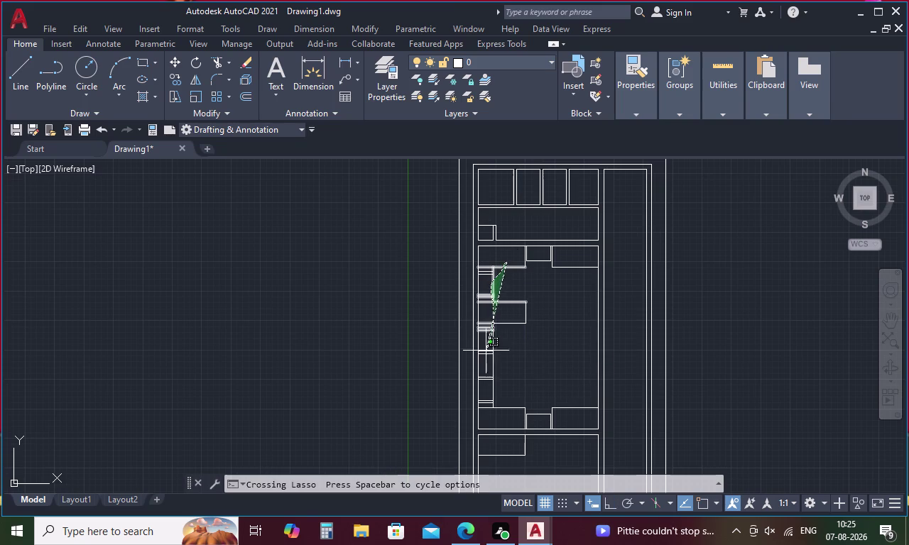
drag(486, 351, 485, 405)
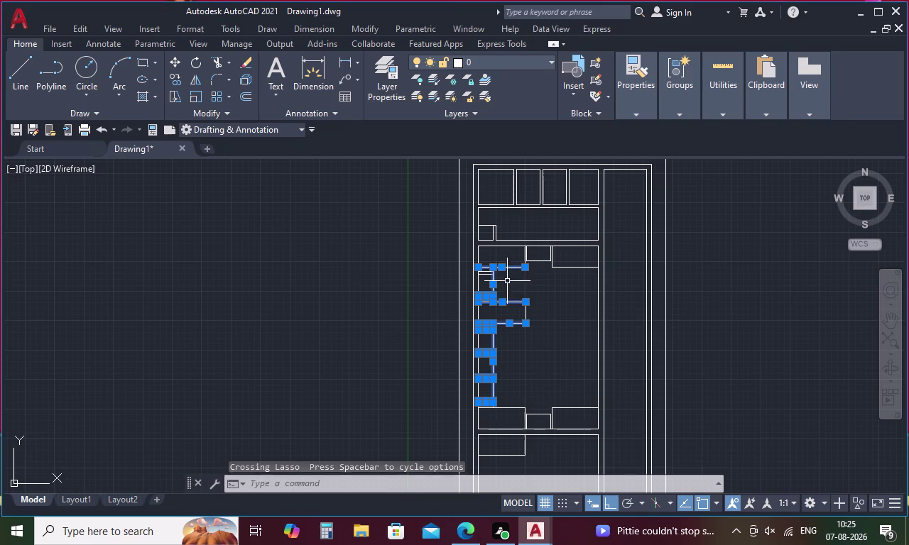
scroll(up, 3)
scroll(up, 3)
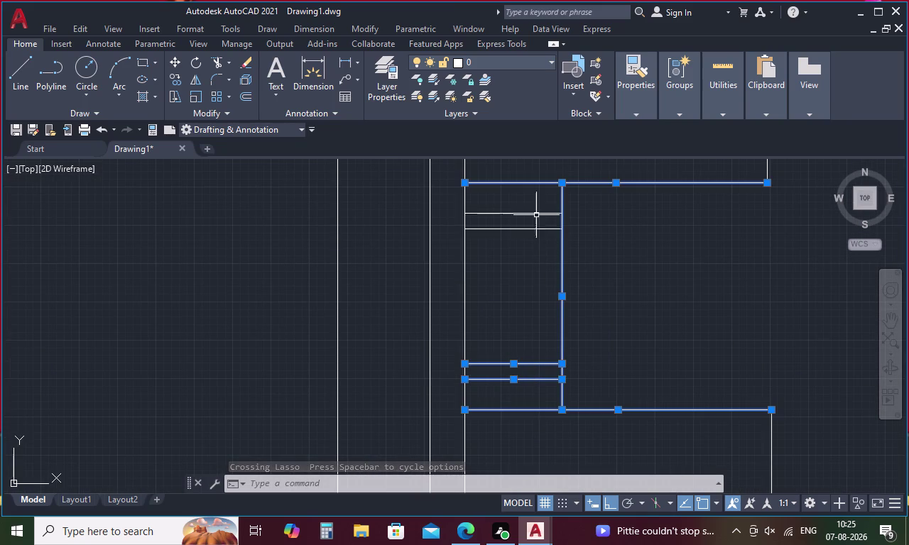
drag(548, 203, 528, 276)
scroll(down, 3)
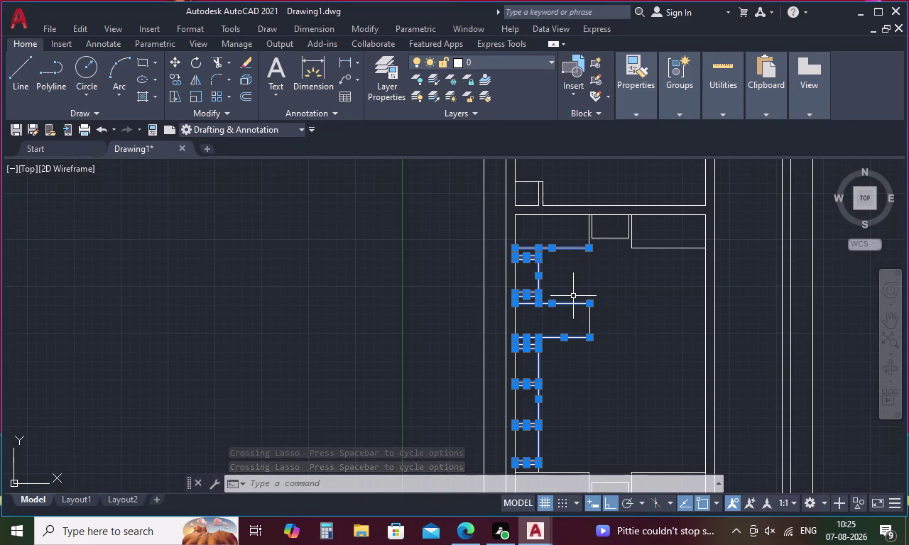
click(571, 251)
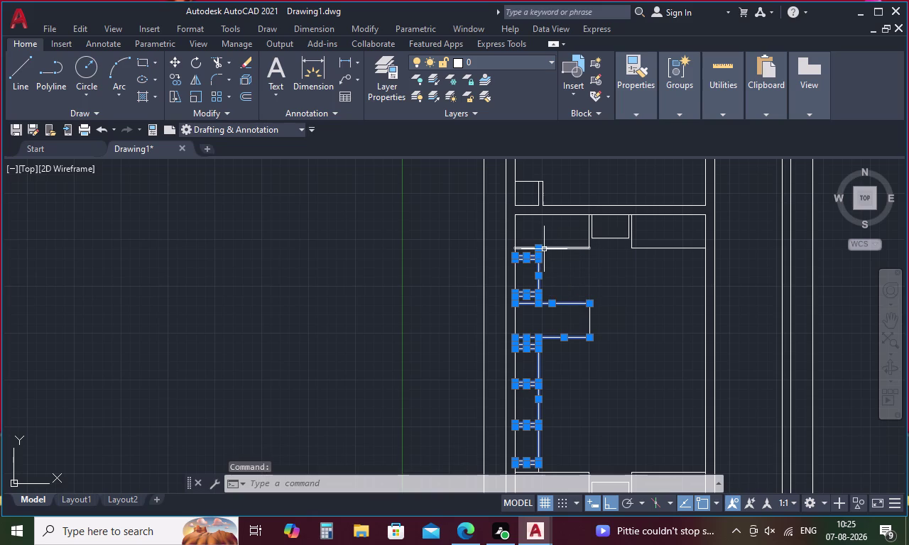
scroll(down, 3)
middle_drag(596, 309, 597, 301)
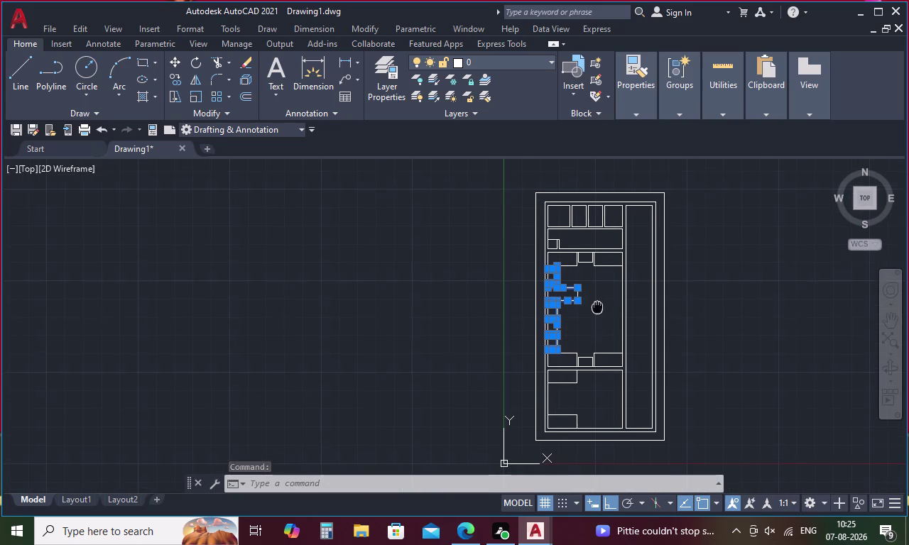
middle_drag(598, 301, 585, 277)
key(m)
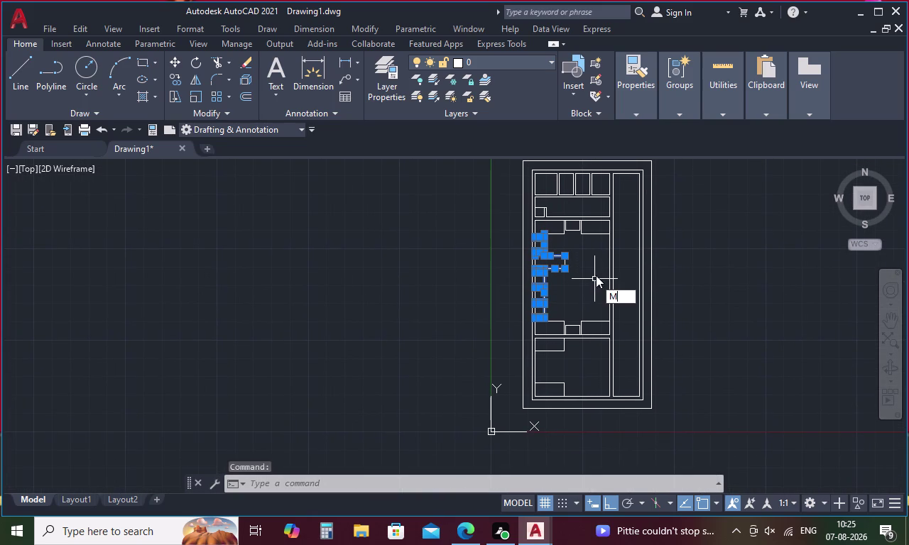
key(i)
key(space)
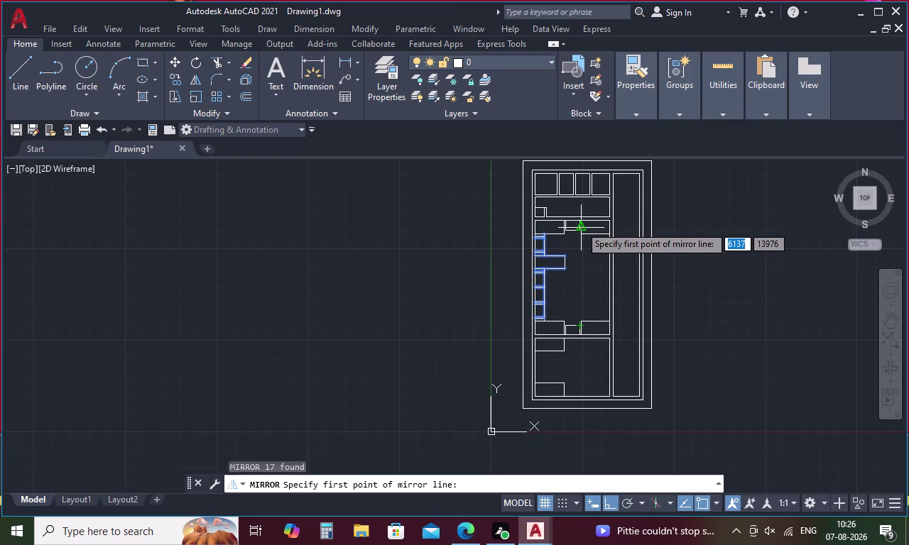
drag(568, 223, 569, 229)
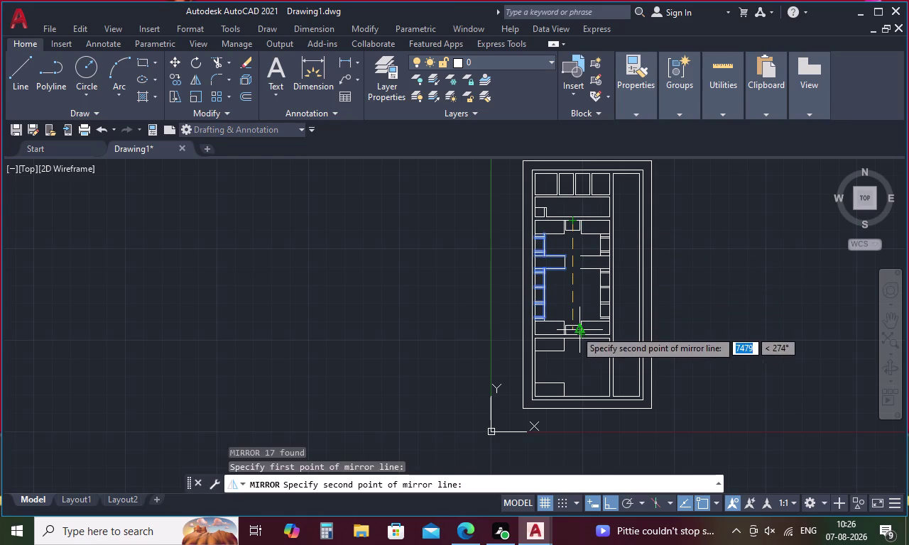
scroll(up, 3)
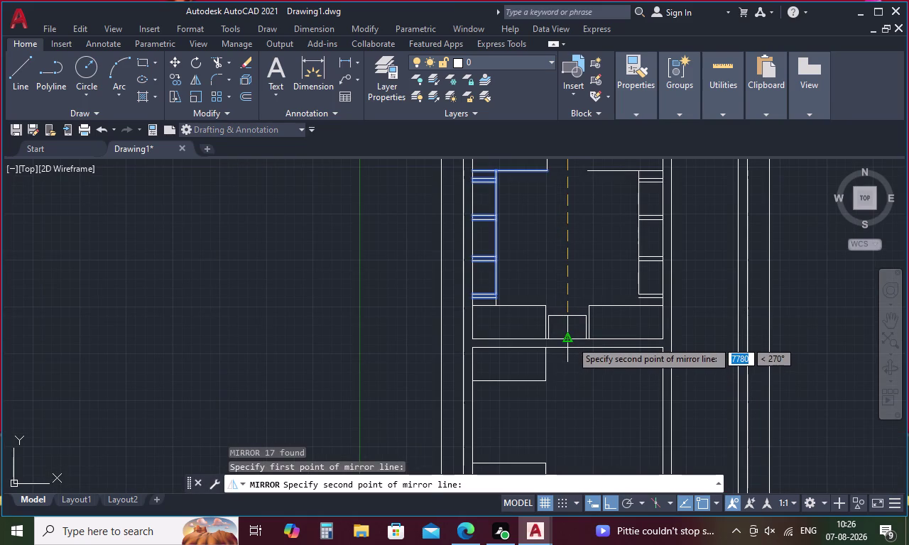
click(571, 341)
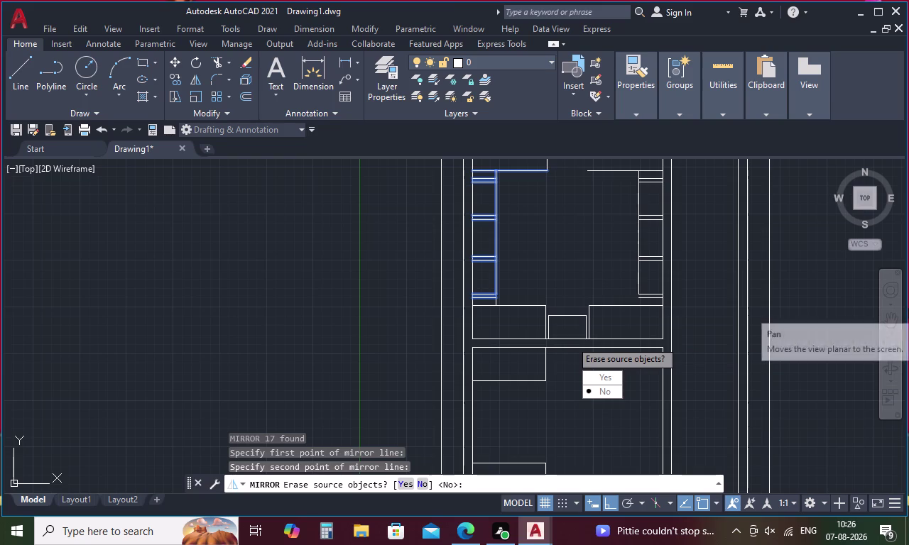
key(Escape)
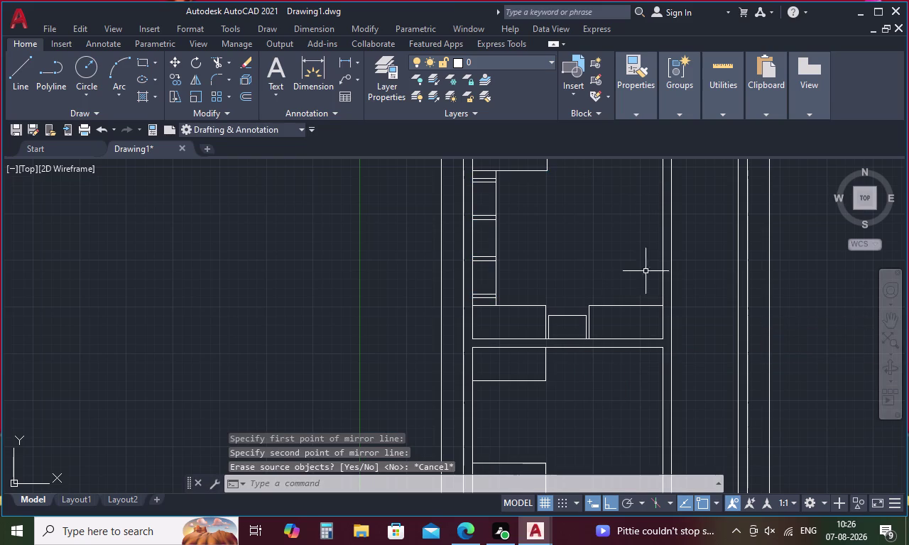
middle_click(639, 271)
scroll(down, 3)
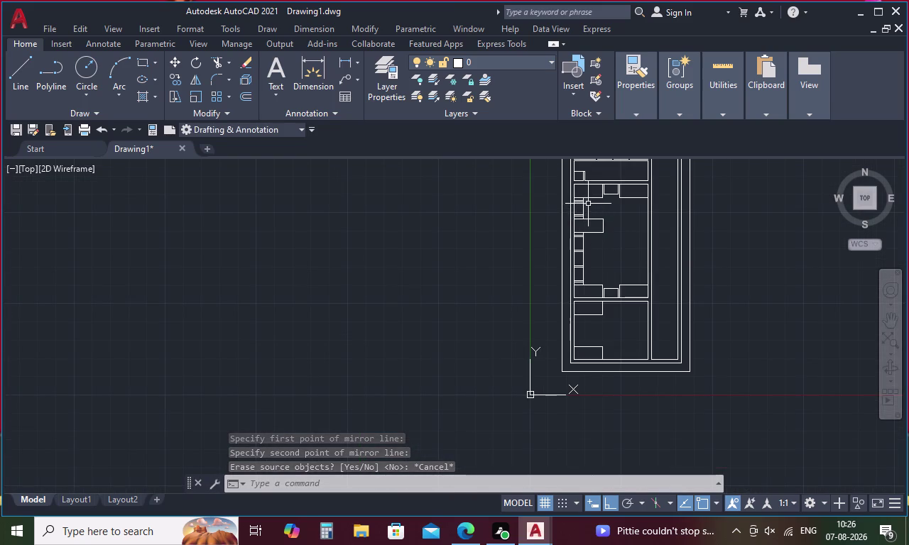
Select the left side rail strips, including the lower ones.
scroll(up, 3)
drag(587, 199, 551, 209)
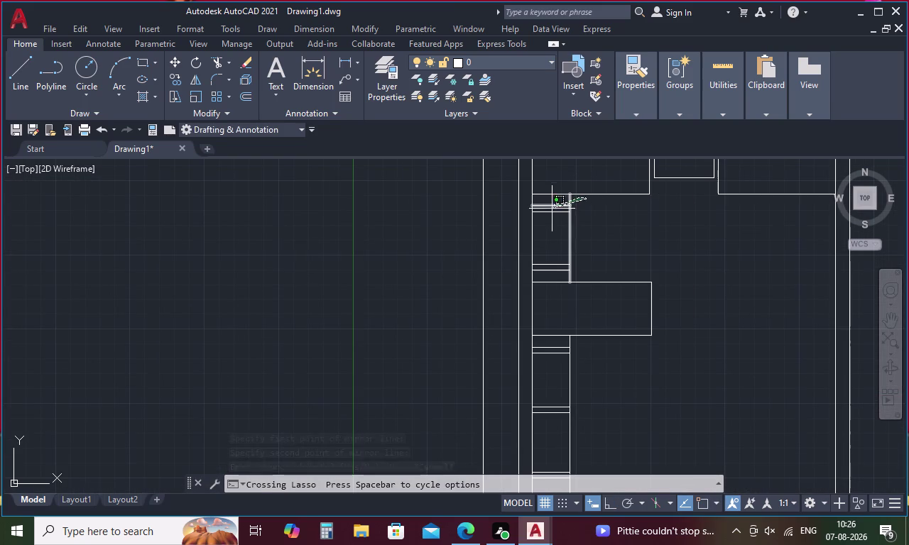
drag(552, 209, 550, 437)
drag(590, 371, 559, 390)
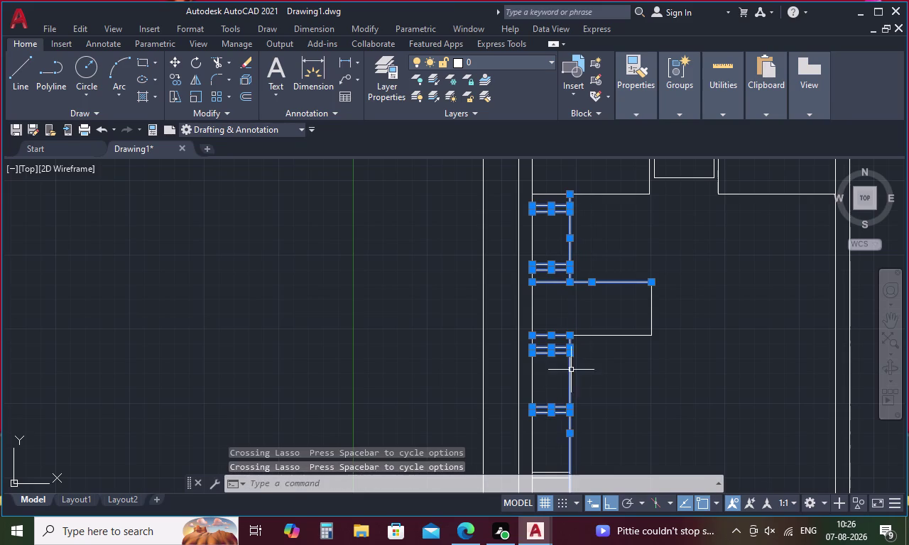
drag(686, 293, 621, 338)
scroll(down, 3)
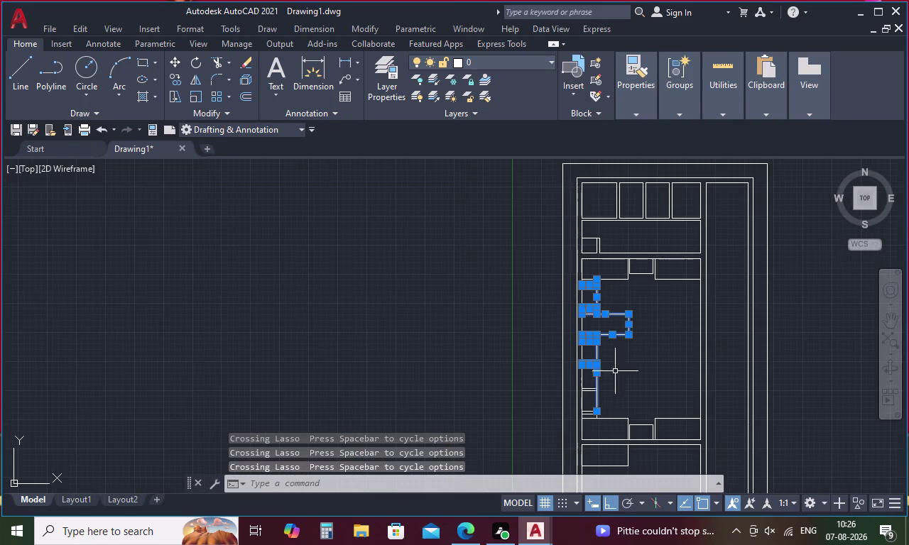
scroll(up, 3)
drag(599, 360, 591, 445)
scroll(down, 3)
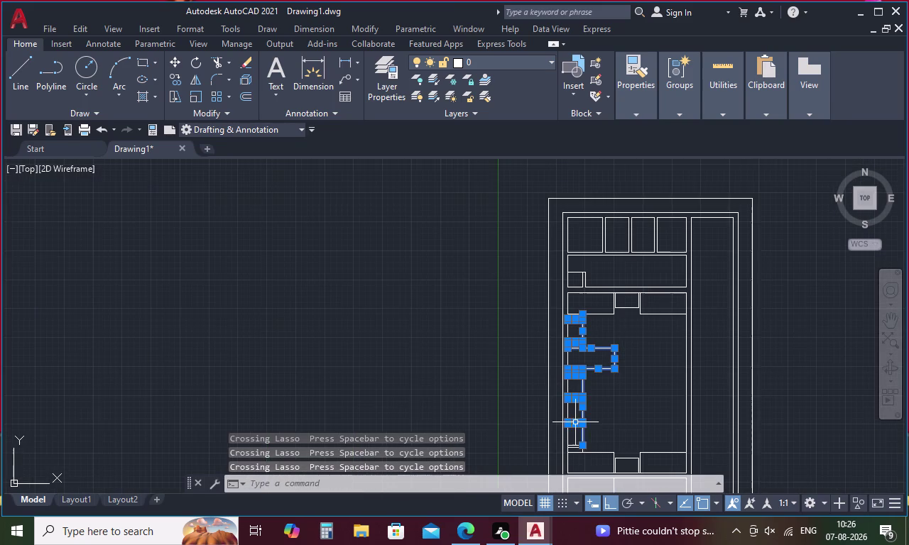
Add the small pieces near the top strip to the selection.
middle_drag(583, 453, 573, 351)
scroll(up, 3)
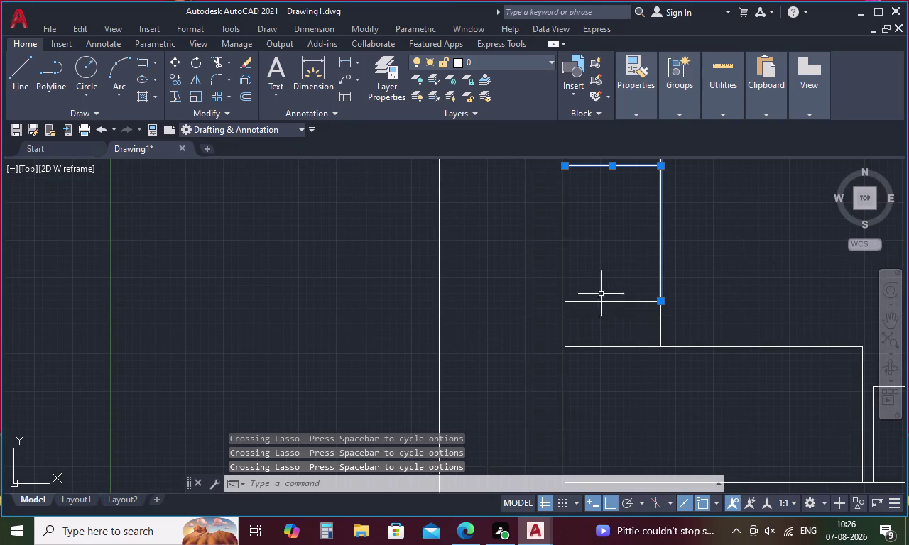
drag(608, 281, 607, 329)
drag(652, 273, 635, 314)
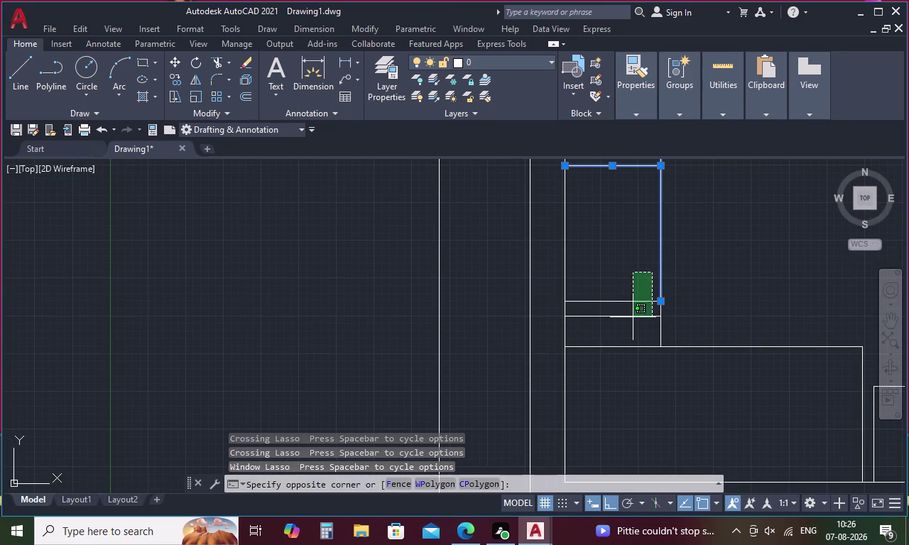
drag(635, 314, 624, 336)
drag(680, 322, 641, 334)
scroll(down, 3)
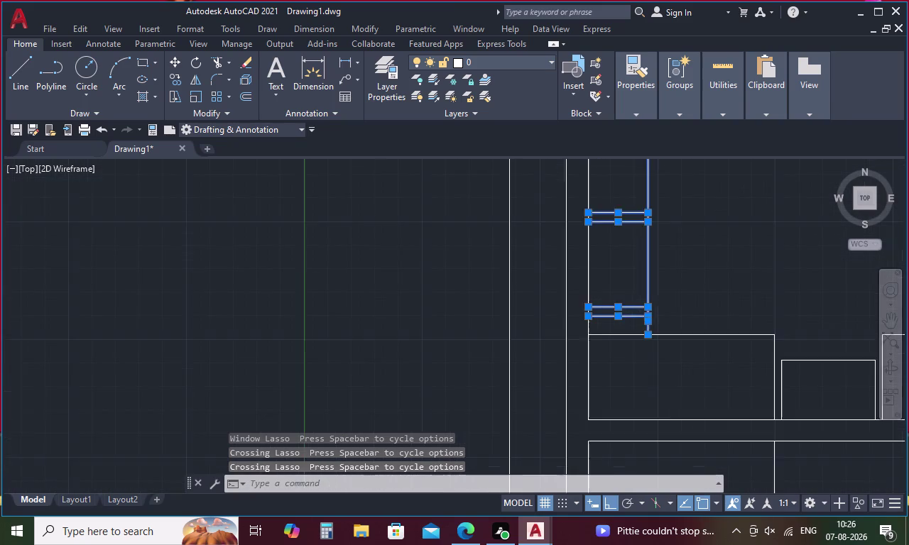
middle_drag(730, 274, 577, 354)
scroll(down, 3)
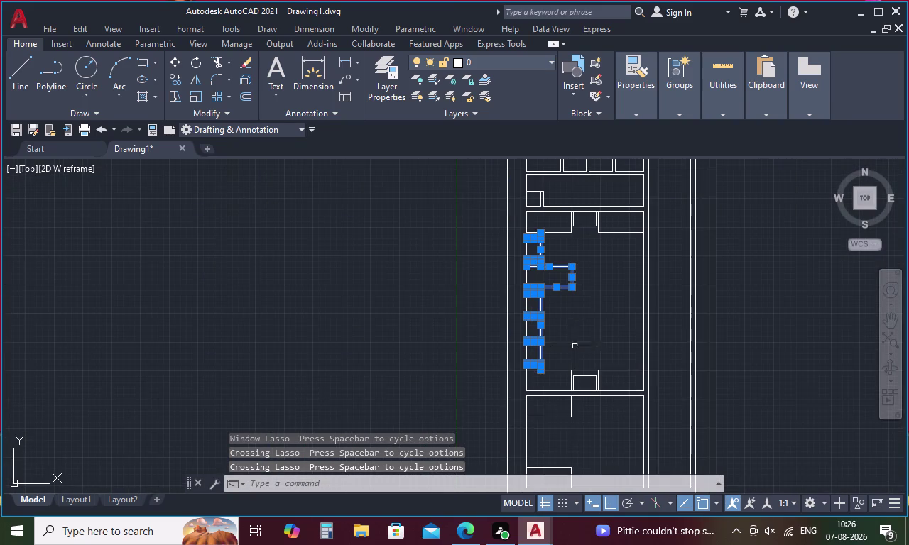
Mirror the selection across the vertical centre line, keeping the originals.
key(m)
key(i)
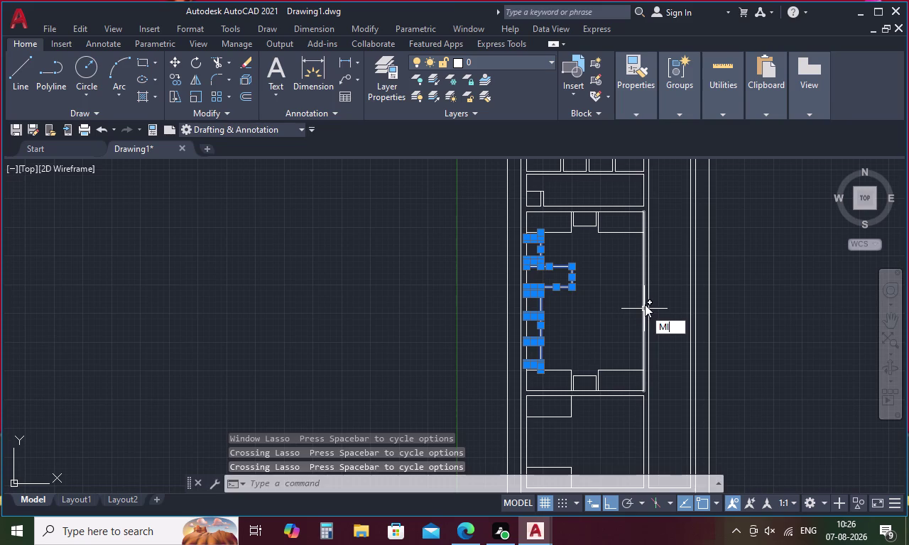
key(space)
click(585, 211)
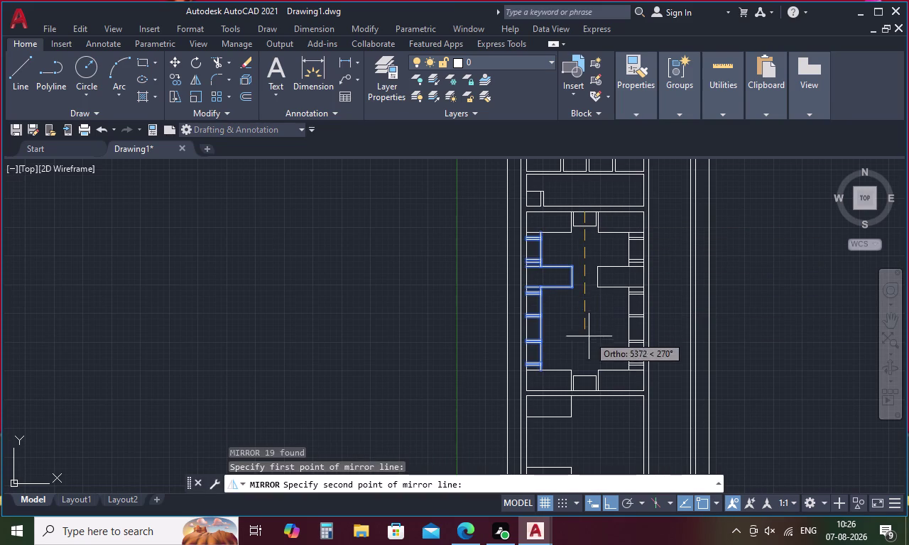
click(586, 388)
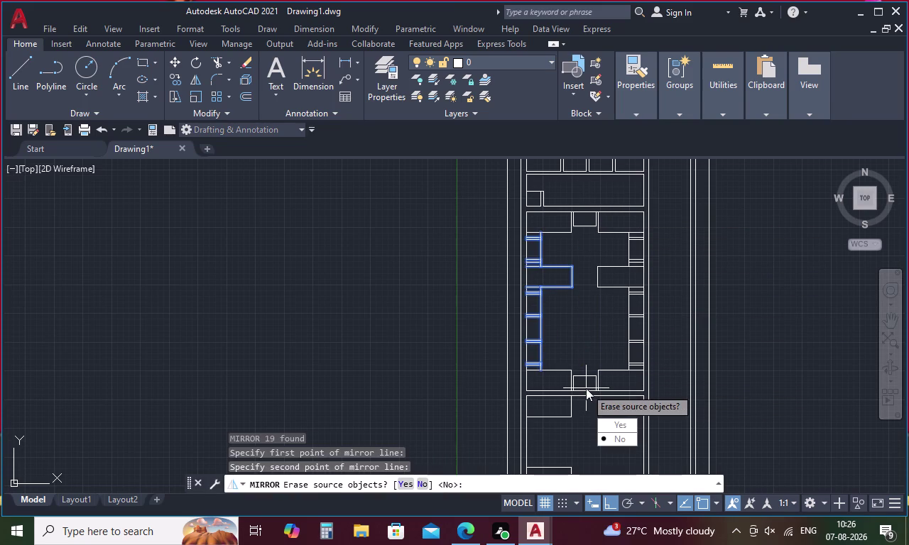
drag(622, 435, 586, 388)
scroll(down, 3)
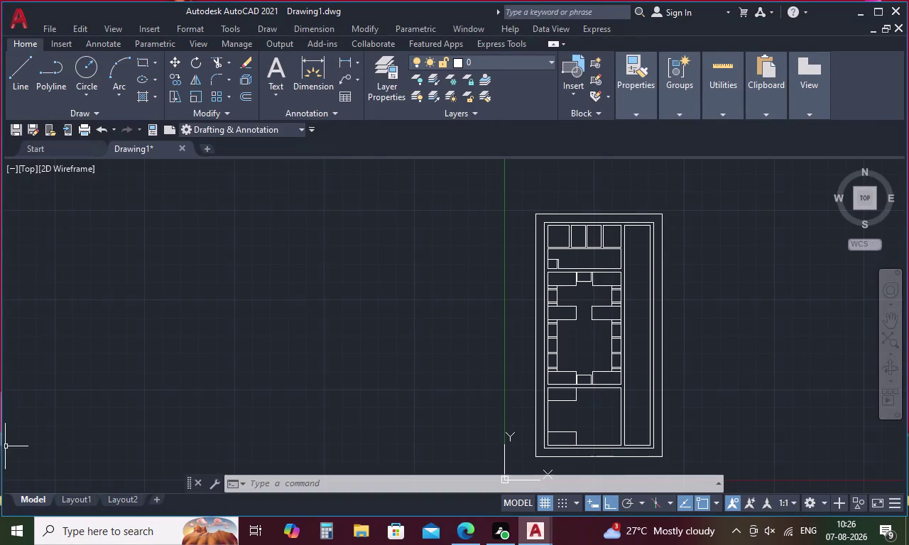
scroll(down, 3)
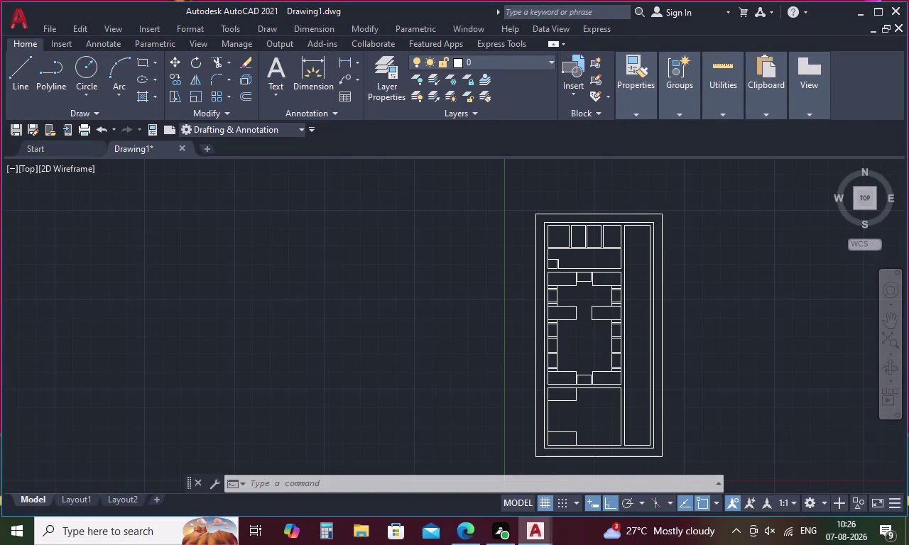
middle_drag(417, 372, 278, 334)
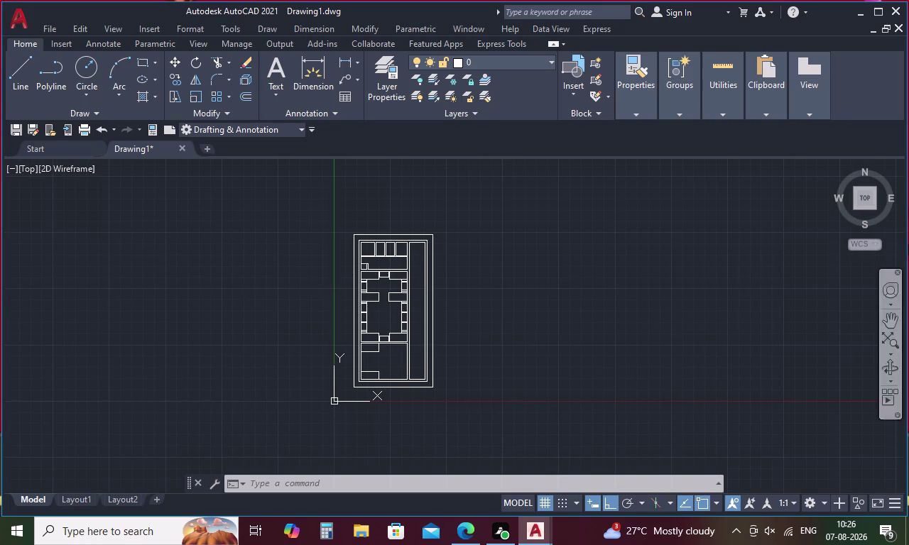
click(880, 6)
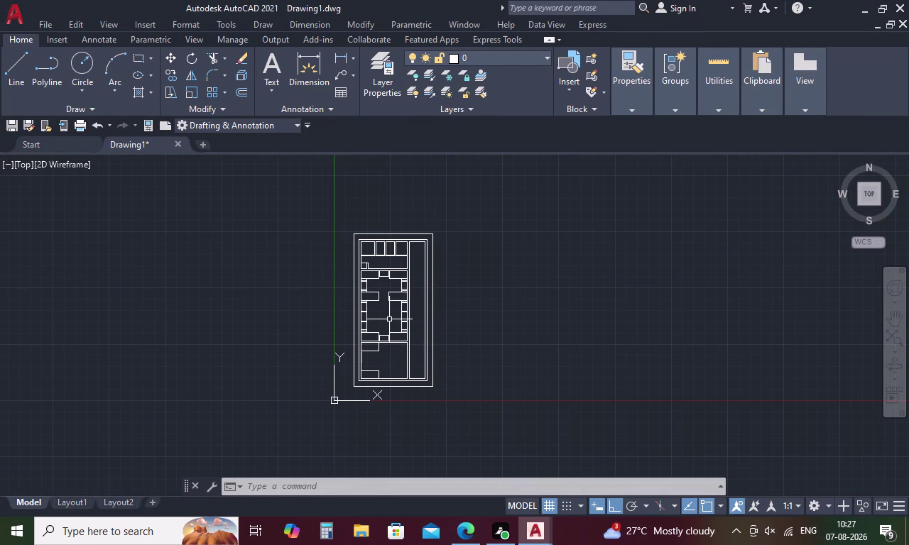
scroll(up, 3)
scroll(up, 3)
scroll(down, 3)
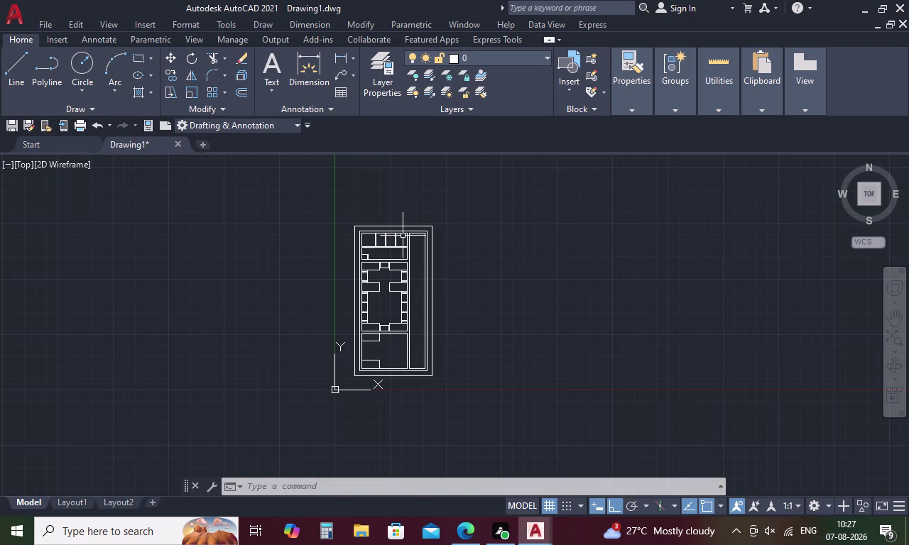
scroll(up, 3)
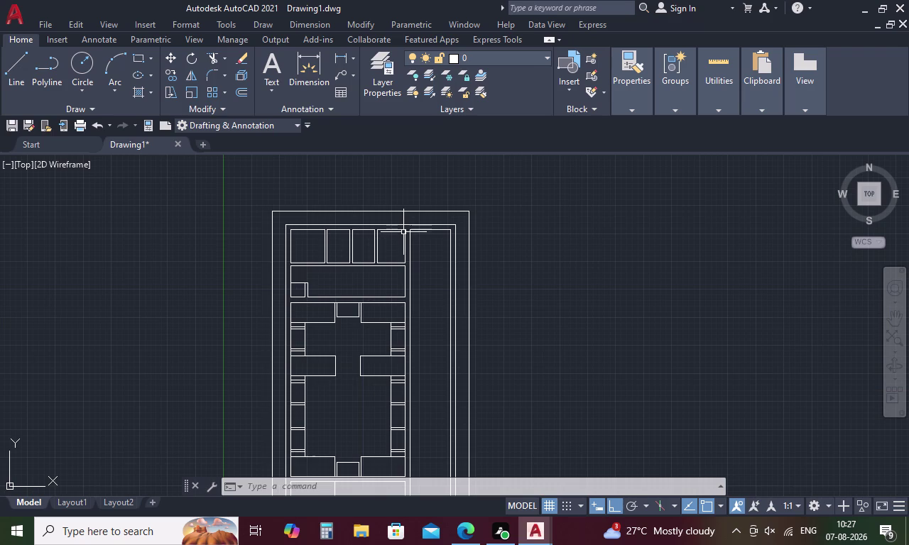
scroll(up, 3)
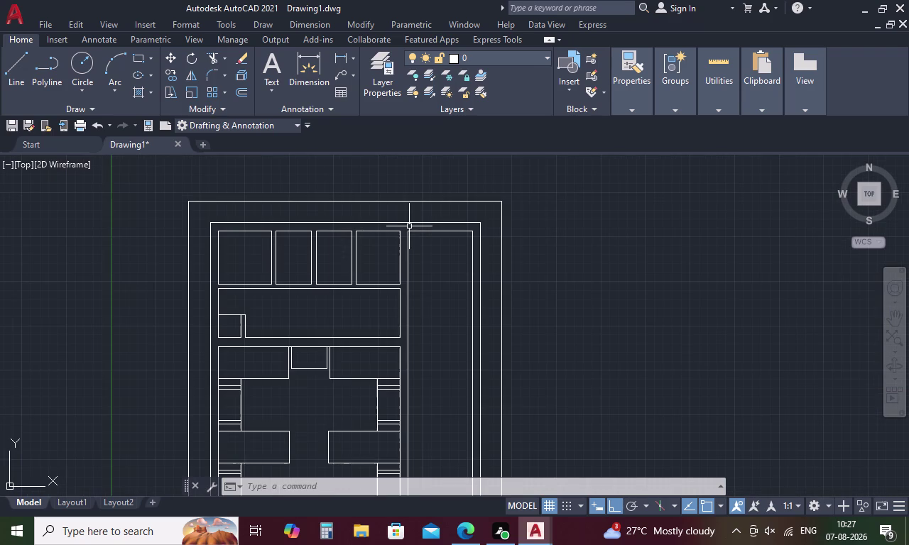
Extend the top panel's edge line to its boundary with EX.
key(Escape)
text(EX)
key(space)
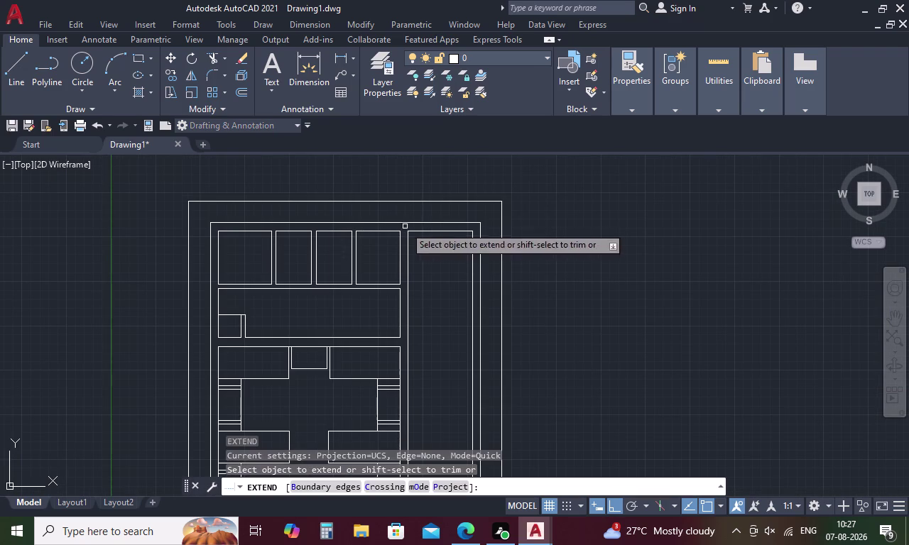
click(358, 262)
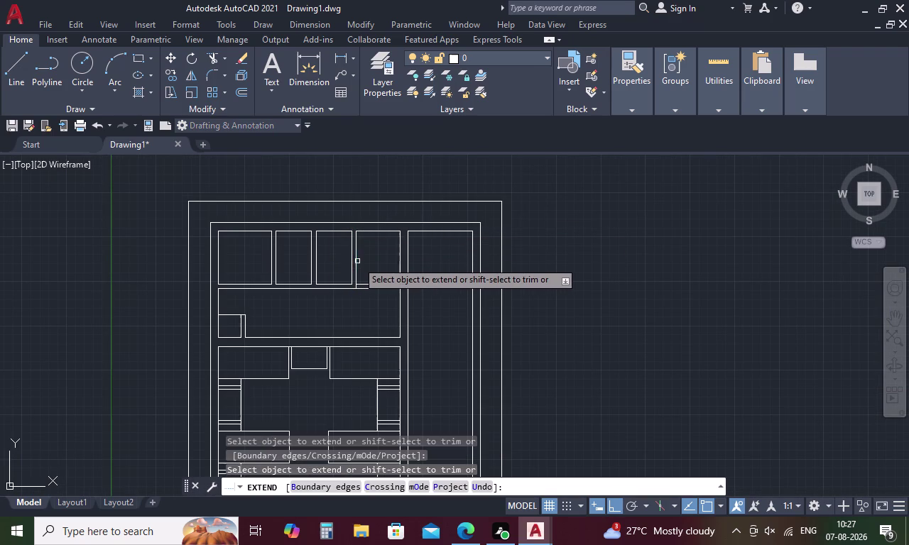
key(Escape)
Trim away the extra line segments beside the top panel.
text(T)
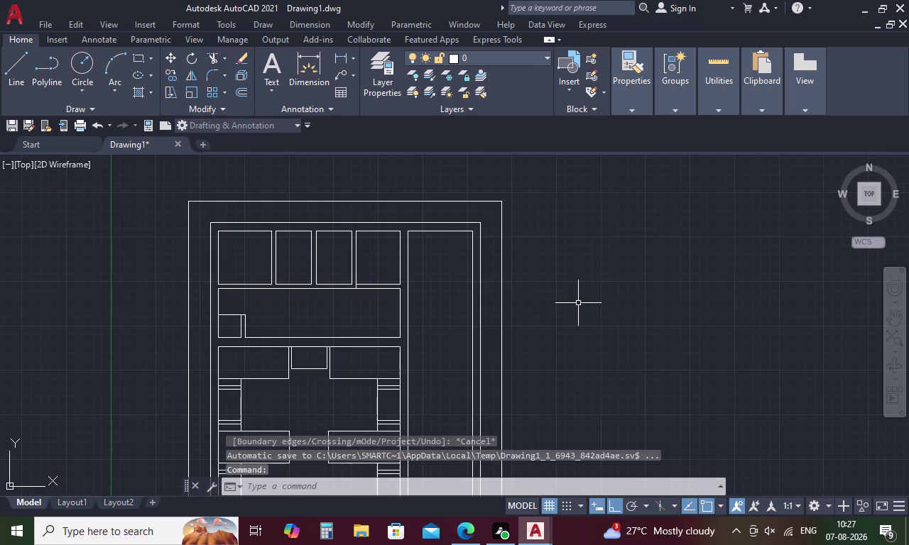
text(R)
key(space)
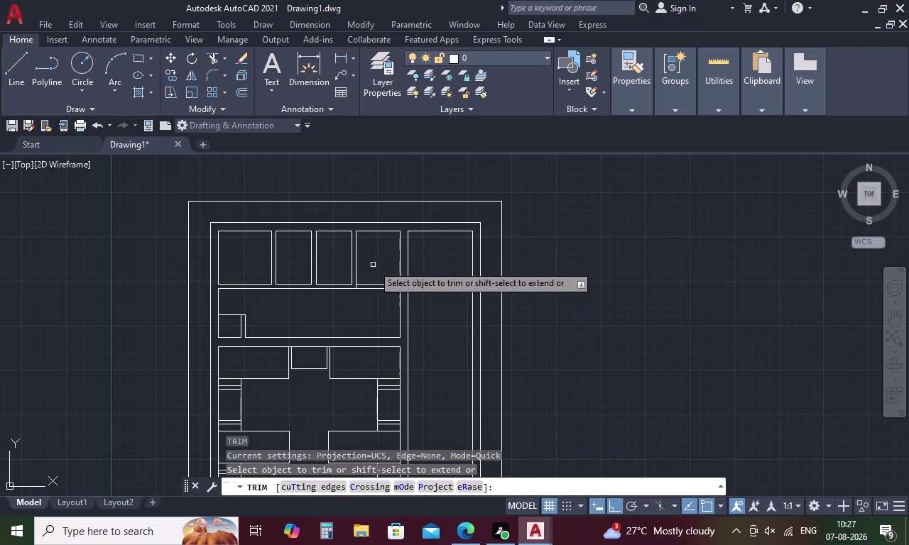
drag(373, 265, 365, 300)
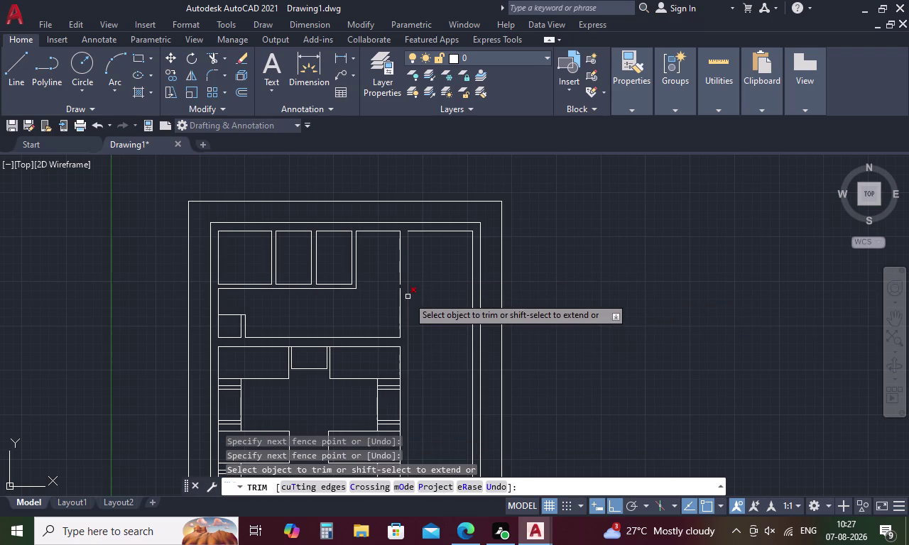
key(Escape)
Join the two segments of the vertical line beside the top panel.
click(400, 278)
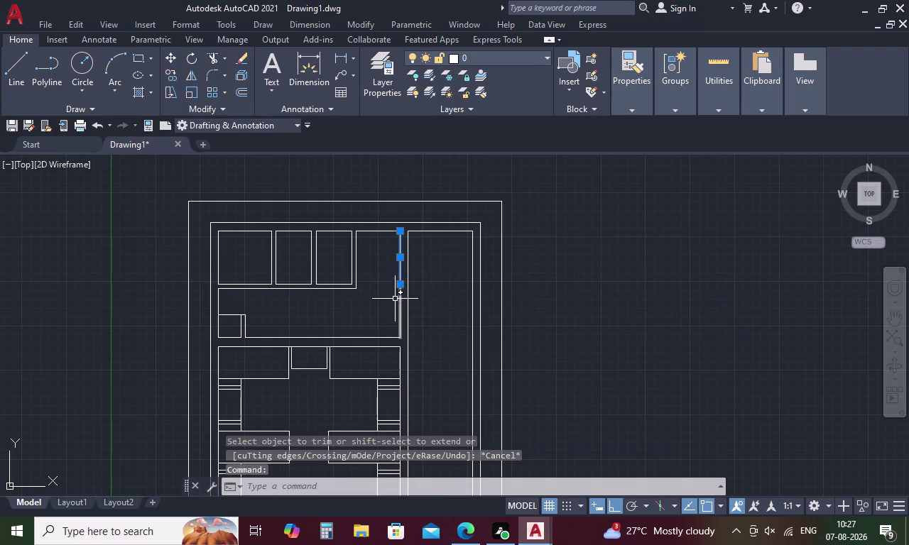
click(402, 313)
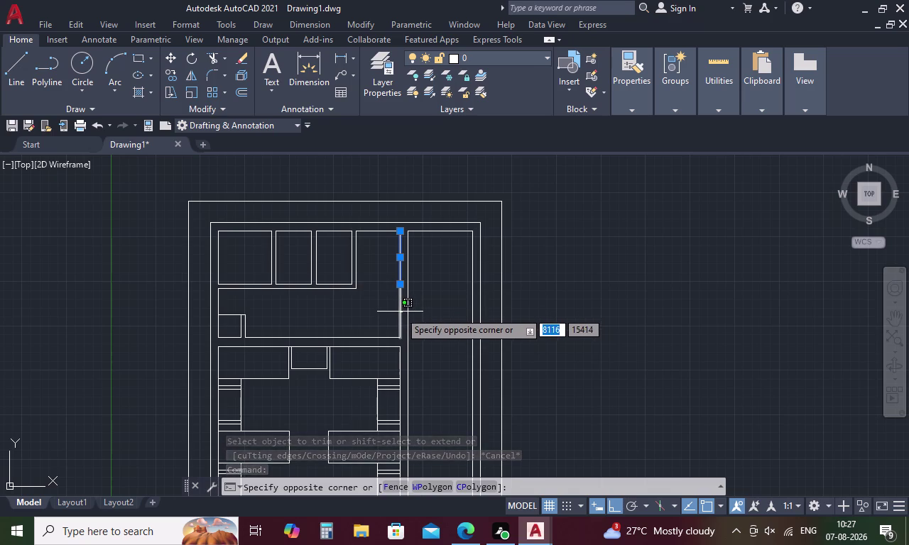
click(401, 312)
click(401, 312)
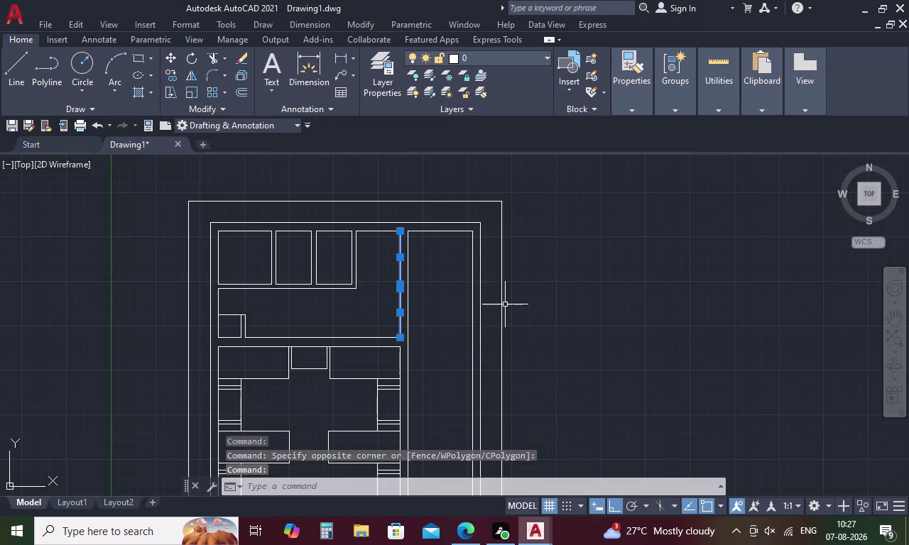
text(J)
key(space)
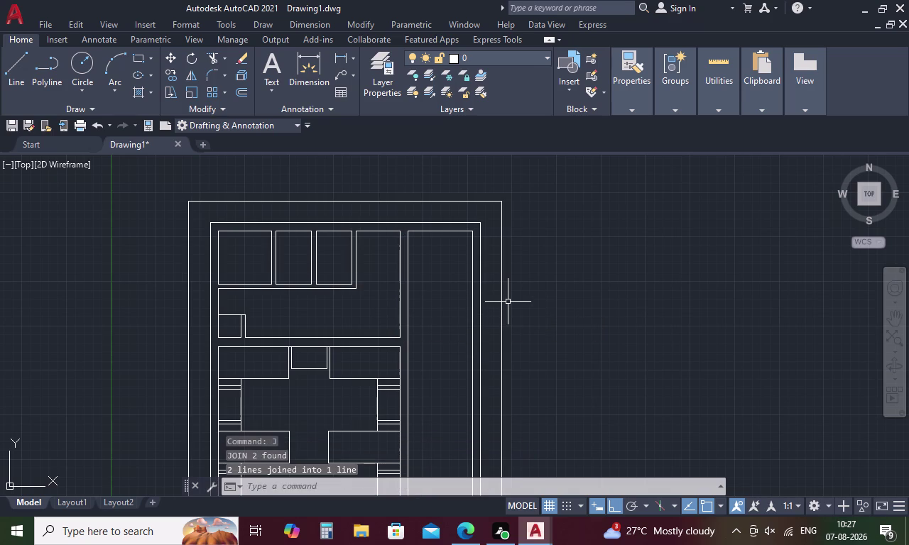
Cancel the repeated join and start the Offset command.
key(Escape)
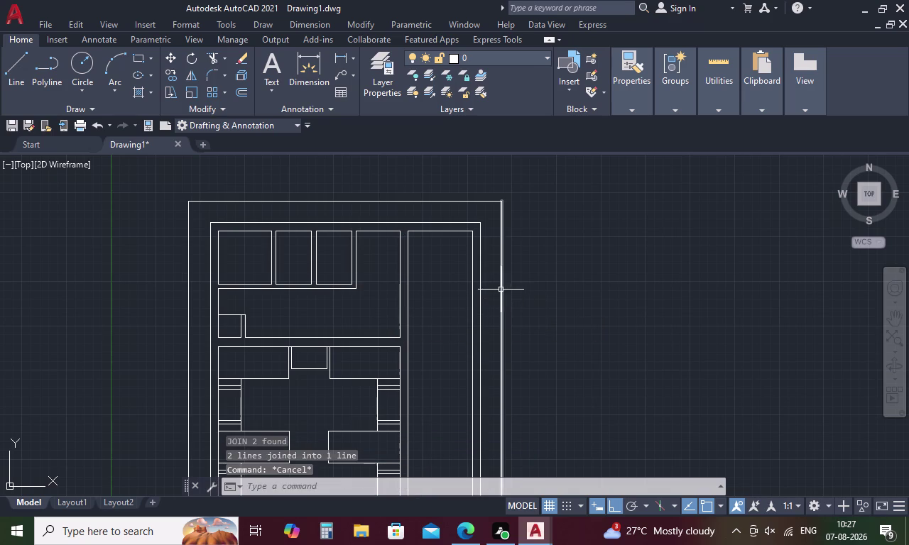
key(space)
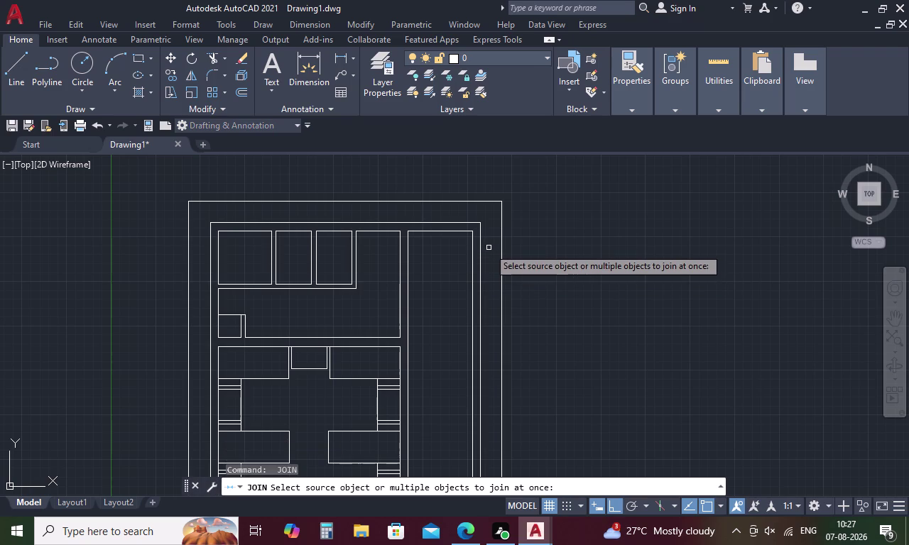
key(space)
key(o)
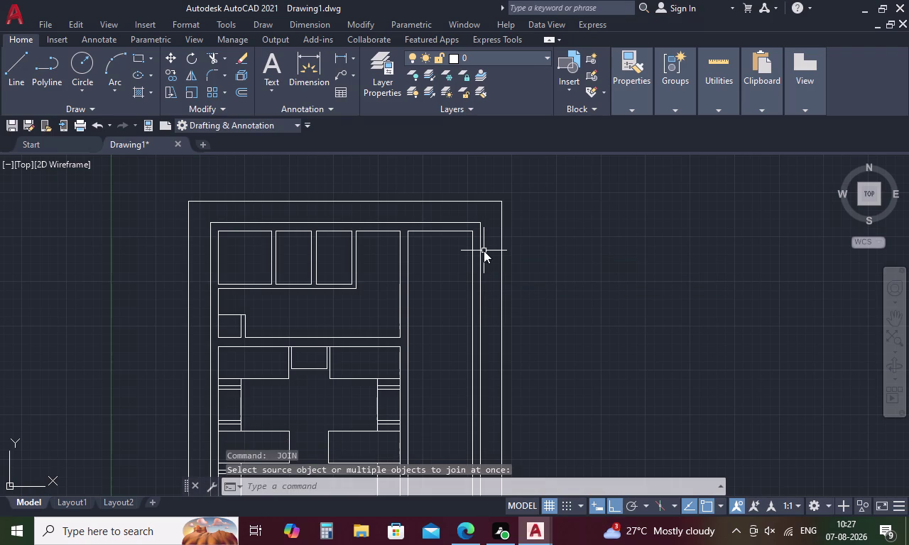
key(space)
Offset the rightmost small top panel's top edge 600 units downward.
key(6)
key(0)
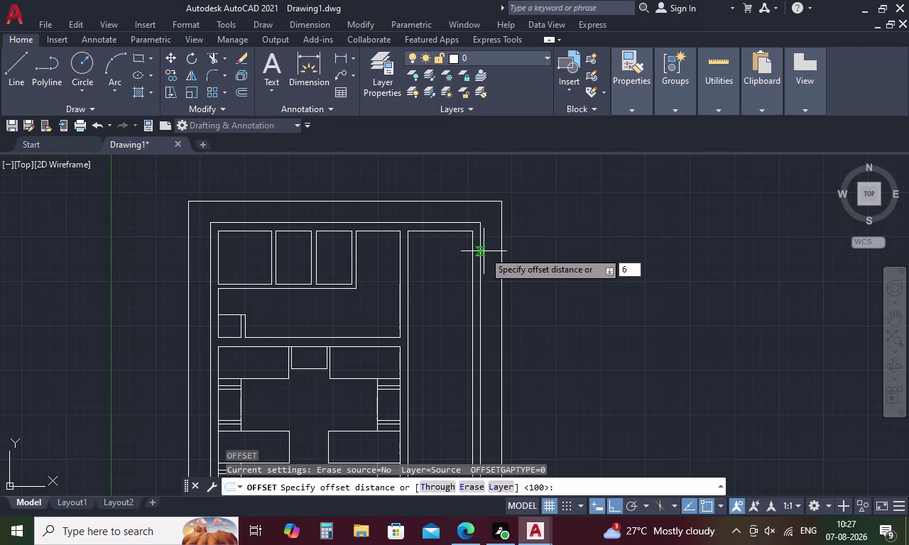
text(0)
key(space)
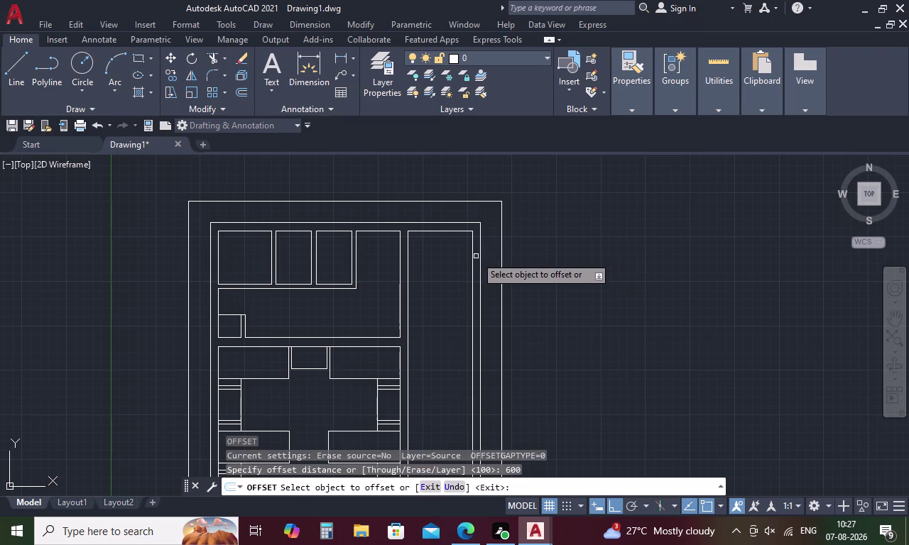
click(369, 232)
click(370, 252)
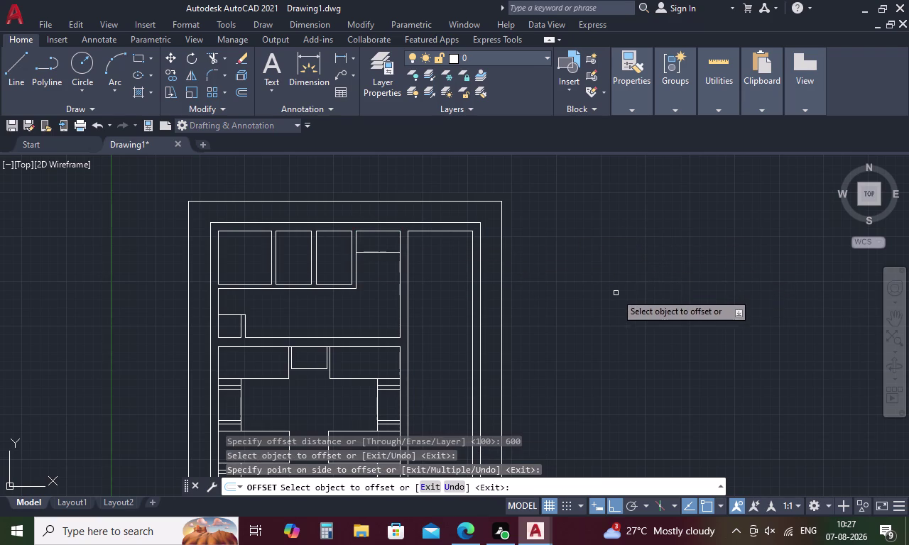
key(Escape)
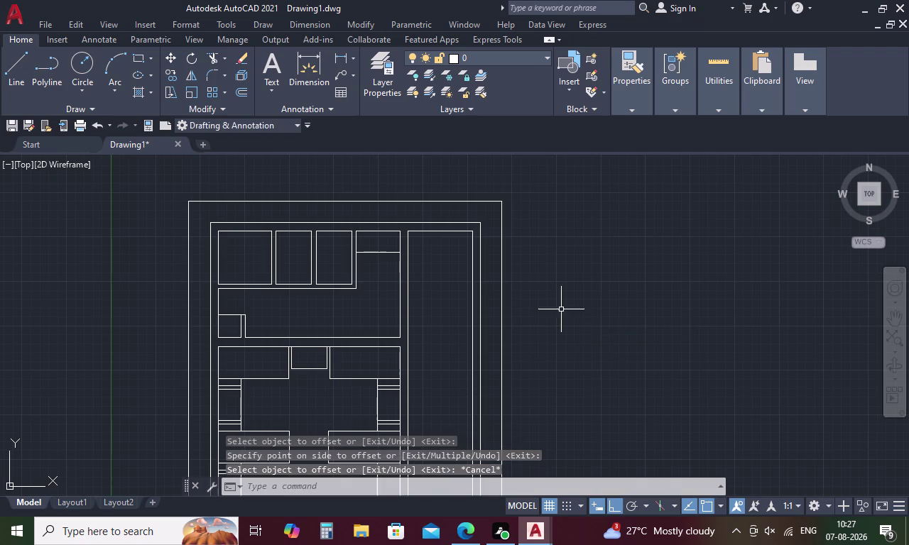
scroll(down, 3)
middle_drag(426, 394, 428, 320)
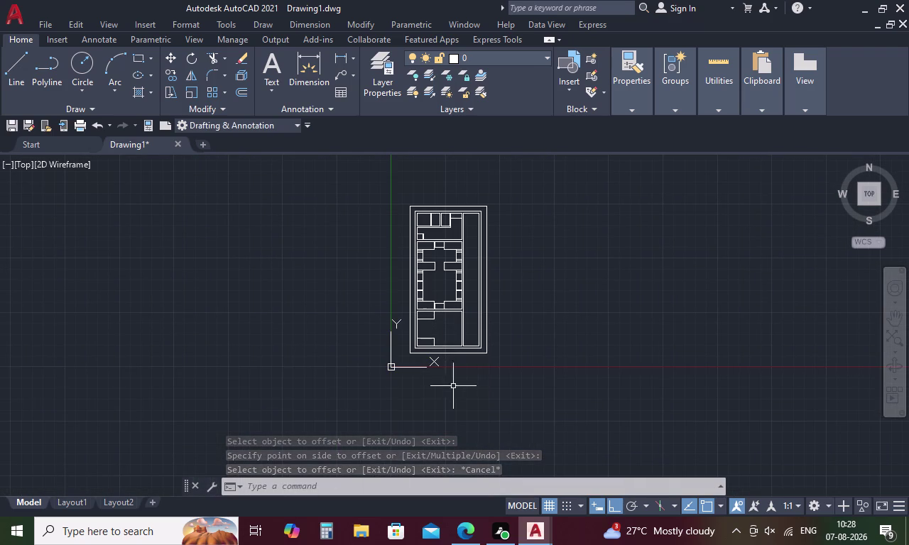
scroll(up, 3)
scroll(up, 3)
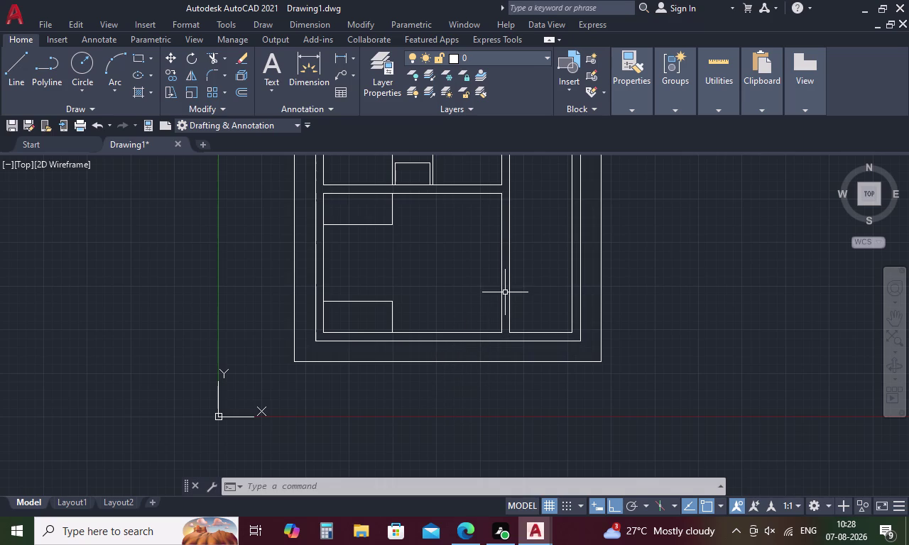
Offset the large bottom panel's right edge 635 units inward to form a narrow strip.
key(Escape)
text(O)
key(space)
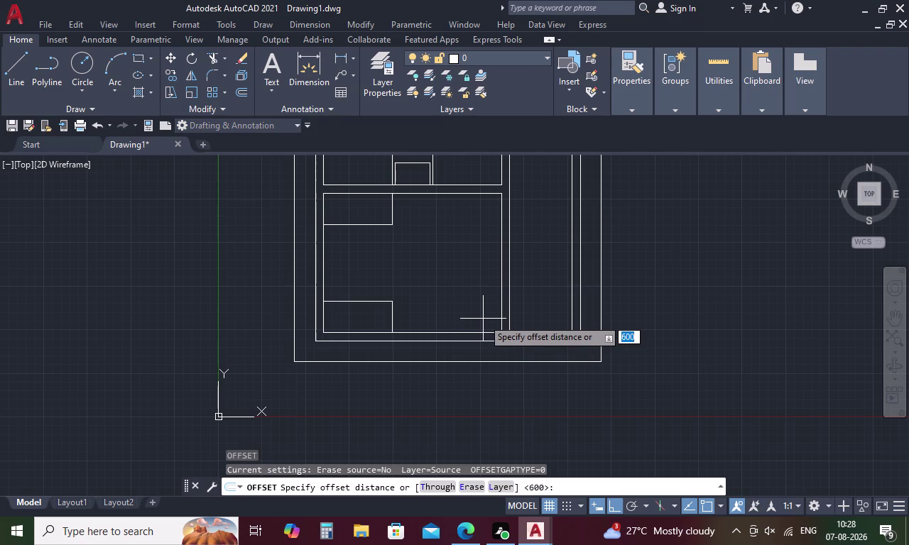
key(6)
key(3)
key(5)
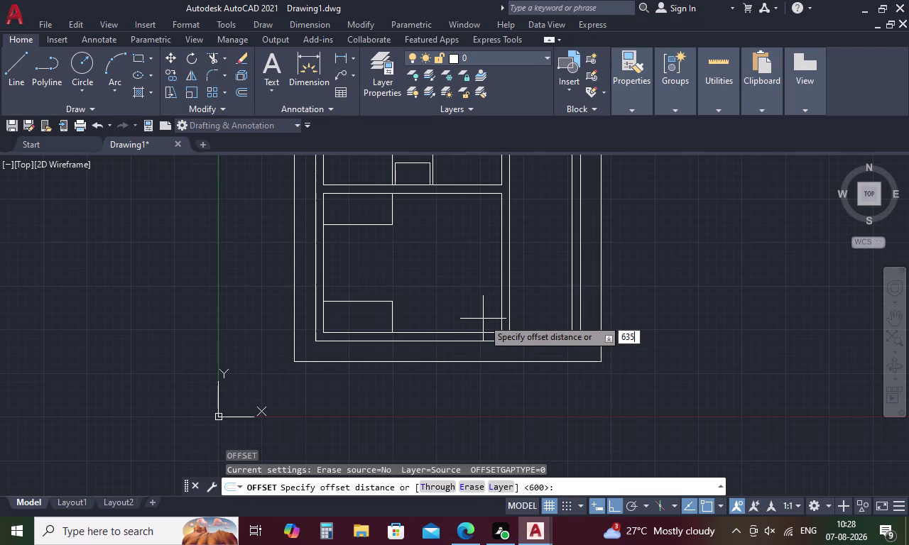
key(space)
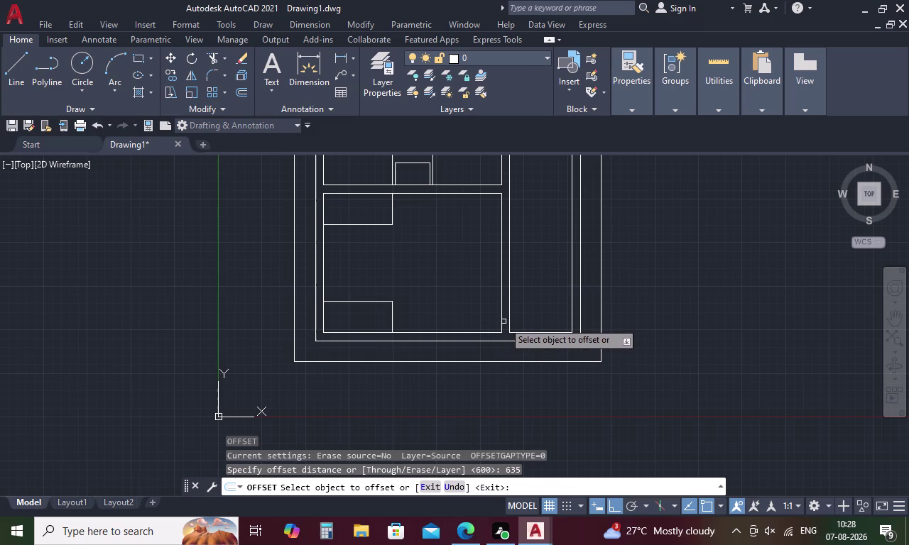
click(502, 323)
click(451, 325)
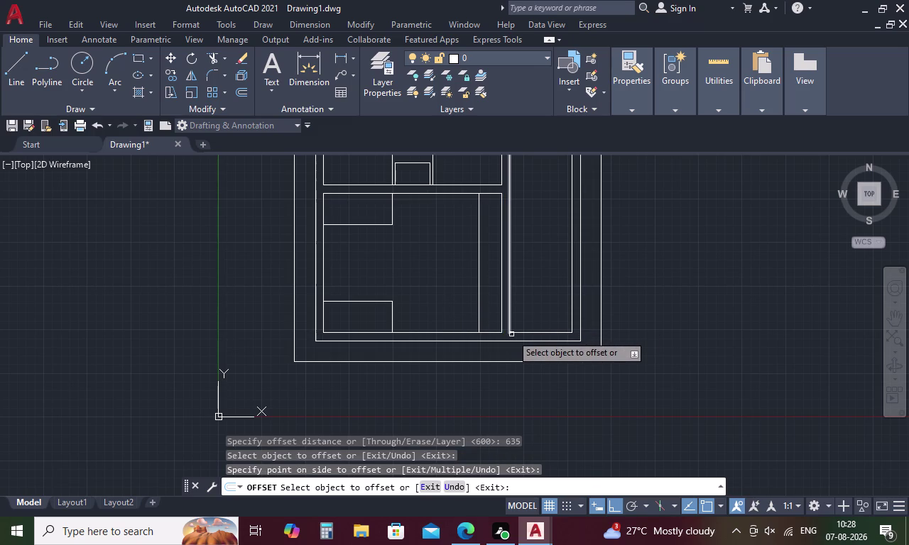
key(Escape)
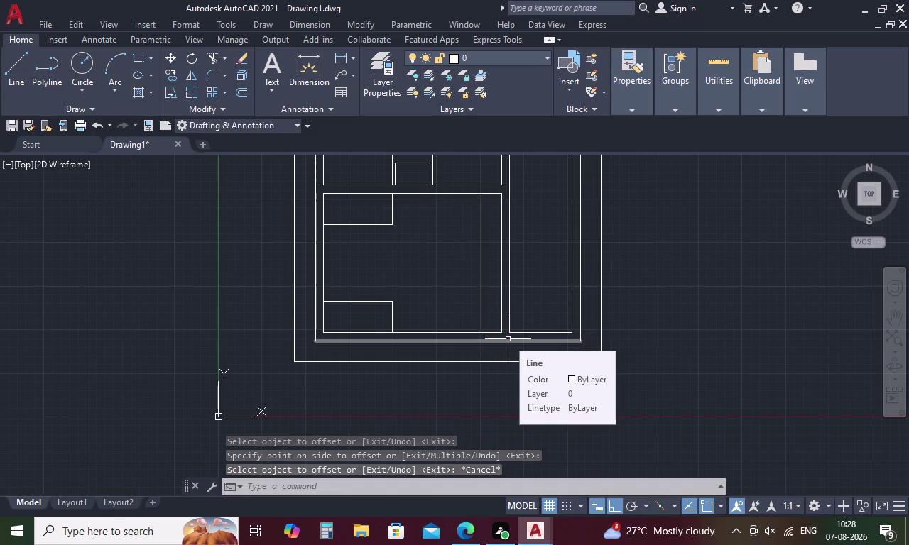
text(L)
key(space)
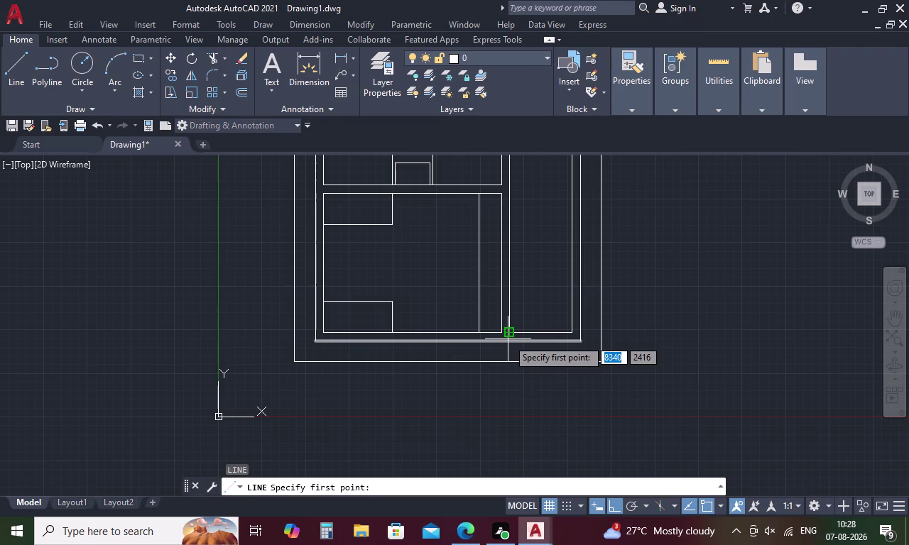
Draw a short horizontal line 900 above the strip's bottom, out to the panel's right edge.
key(t)
text(K)
key(space)
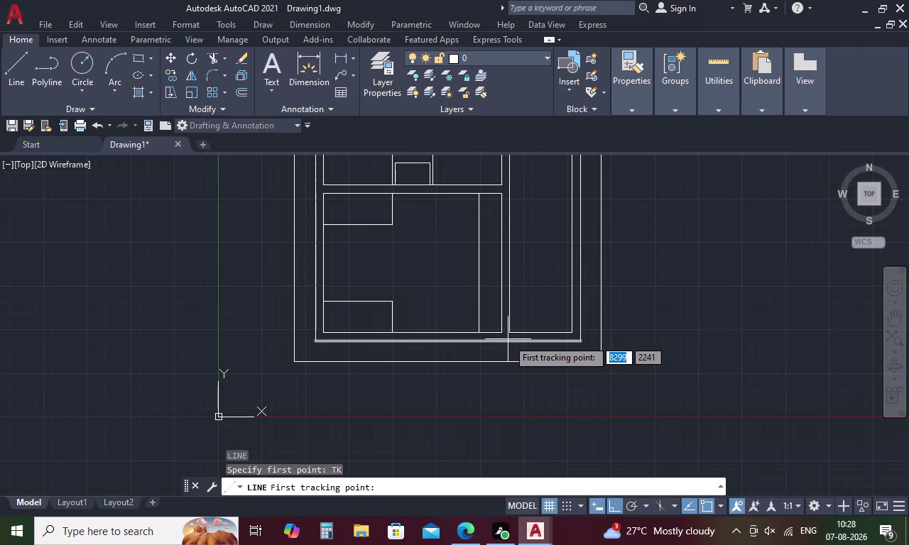
click(476, 335)
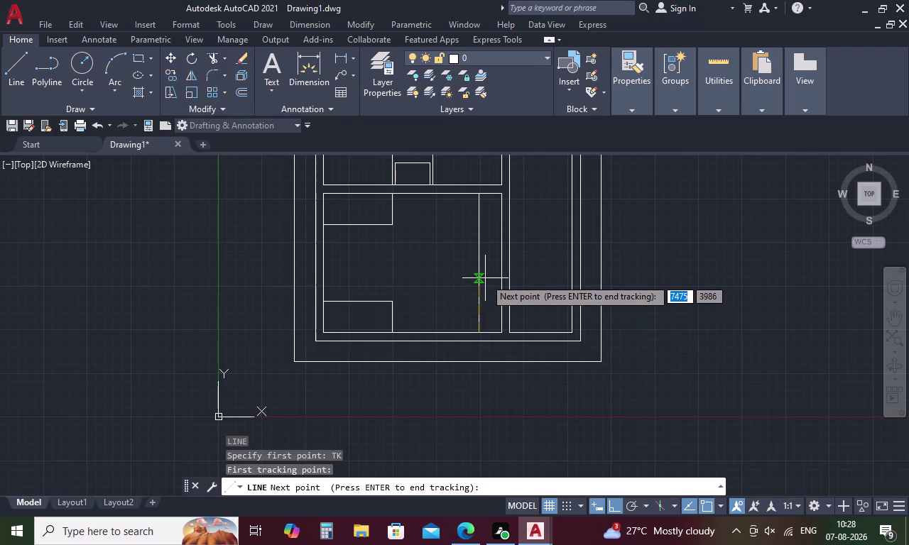
key(9)
text(0)
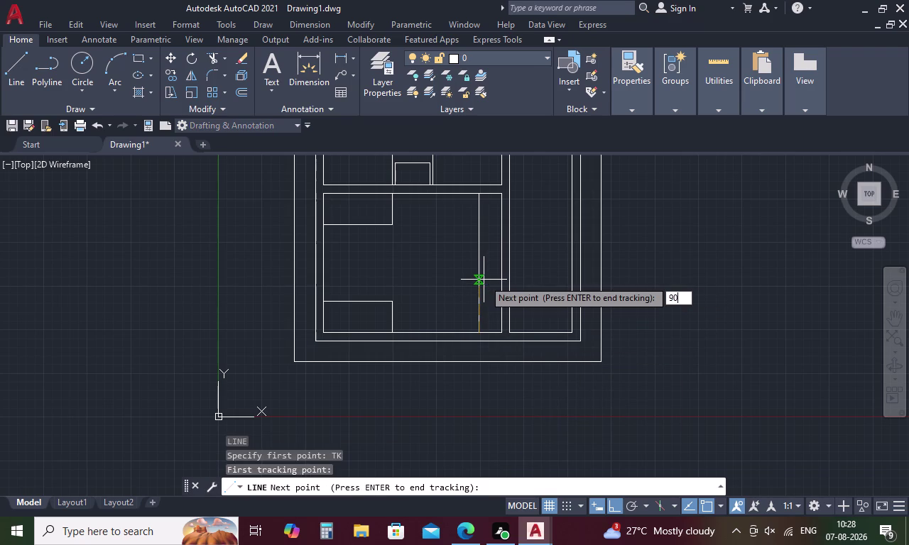
text(0)
key(space)
key(space)
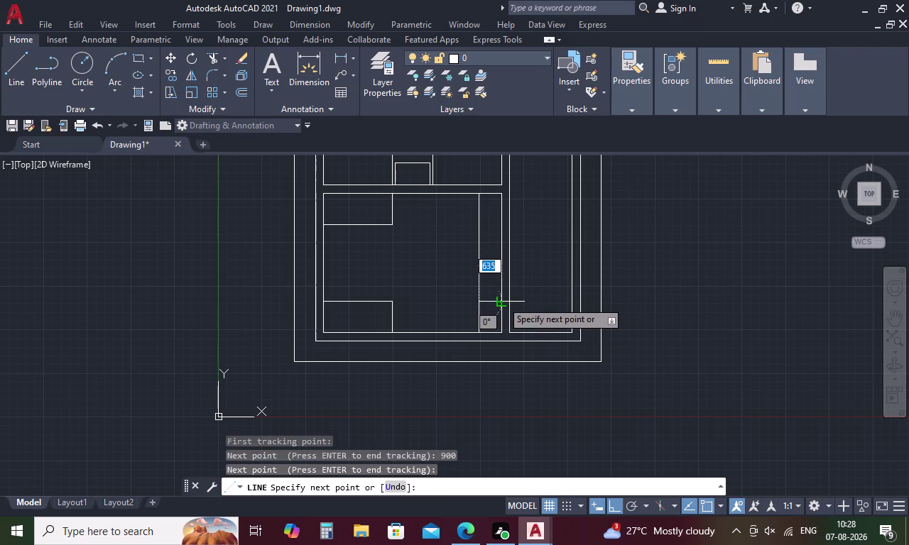
click(502, 301)
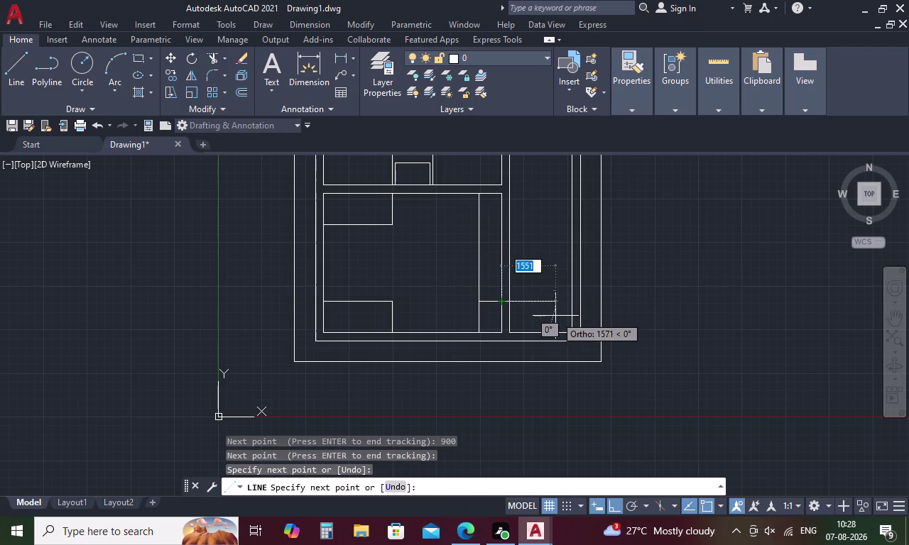
key(Escape)
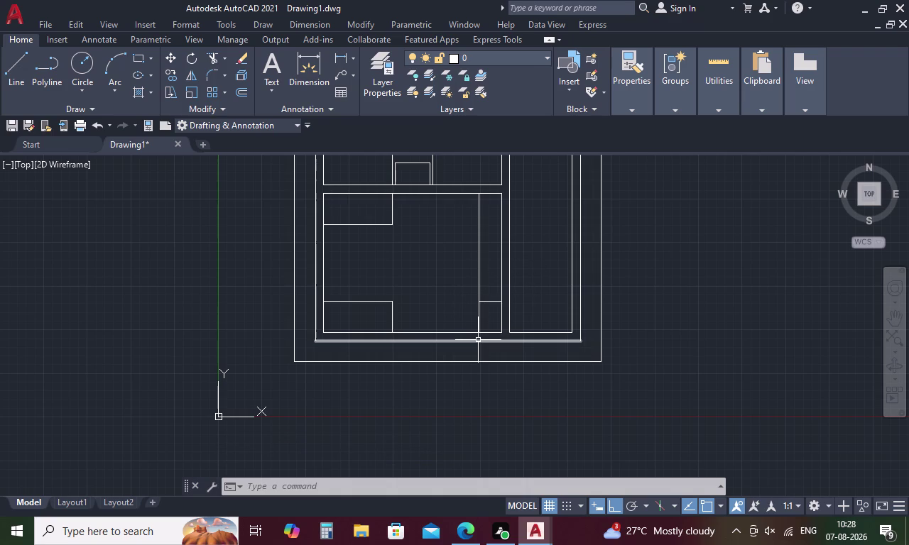
scroll(down, 3)
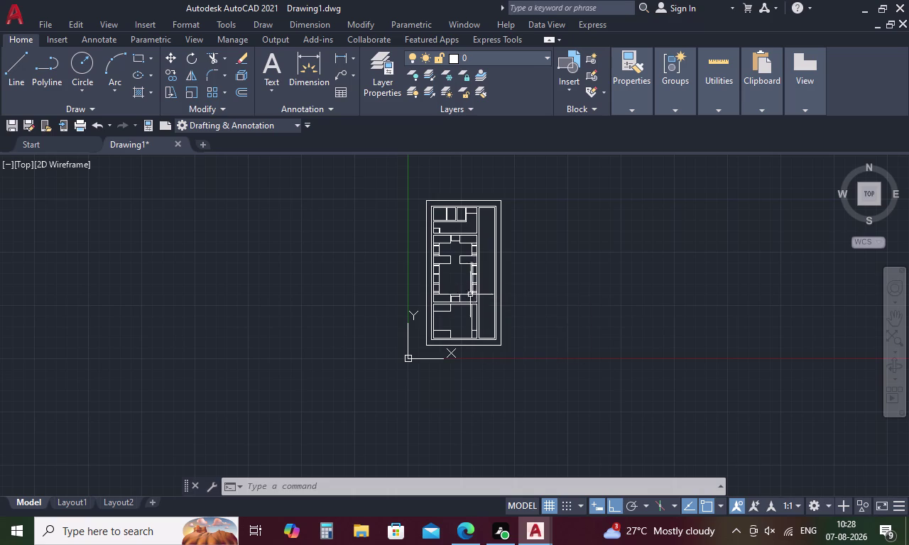
scroll(up, 3)
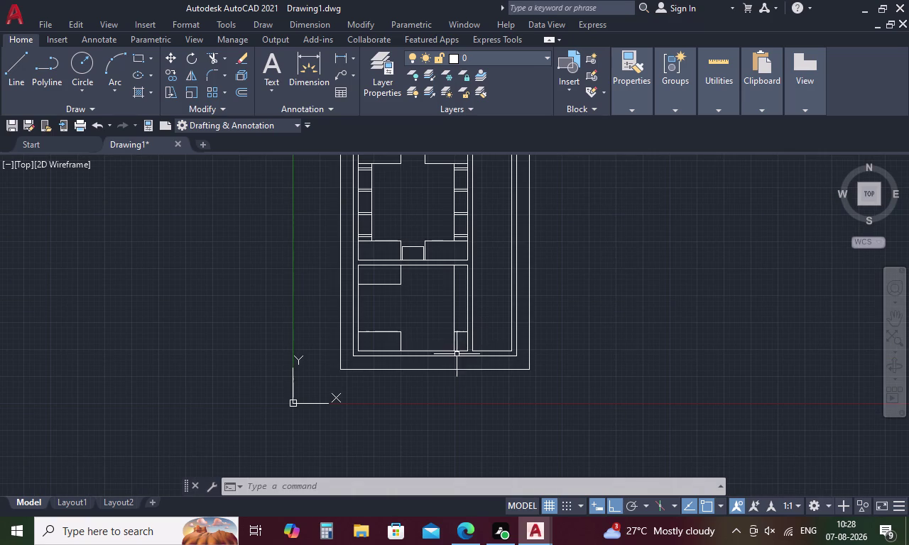
scroll(up, 3)
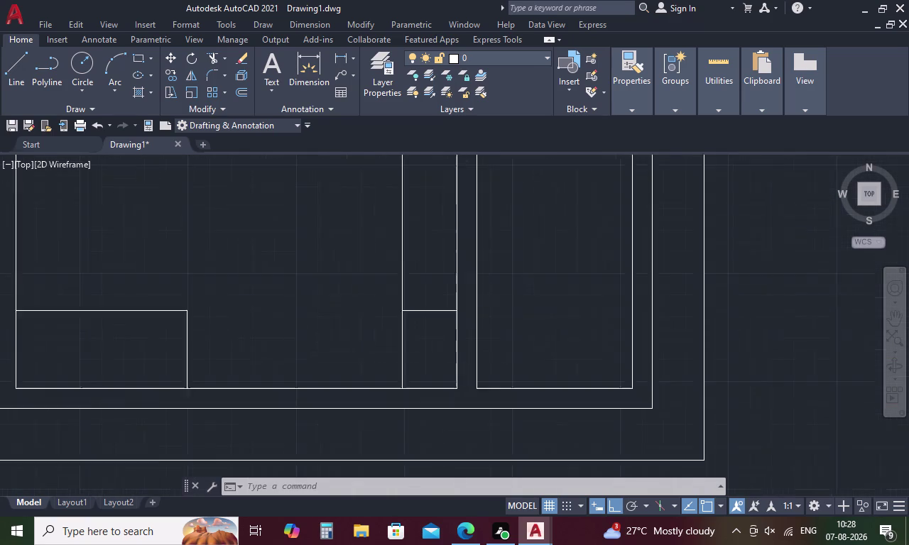
scroll(up, 3)
key(Escape)
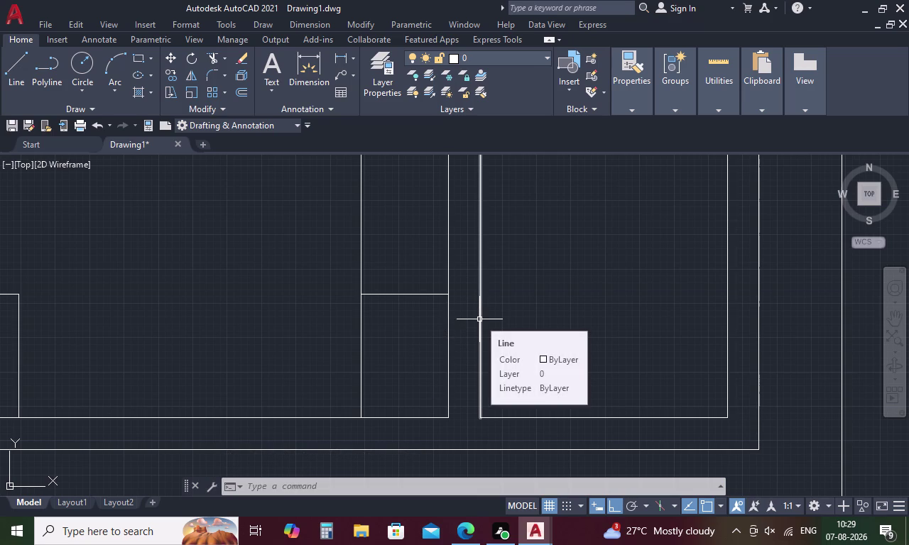
scroll(down, 3)
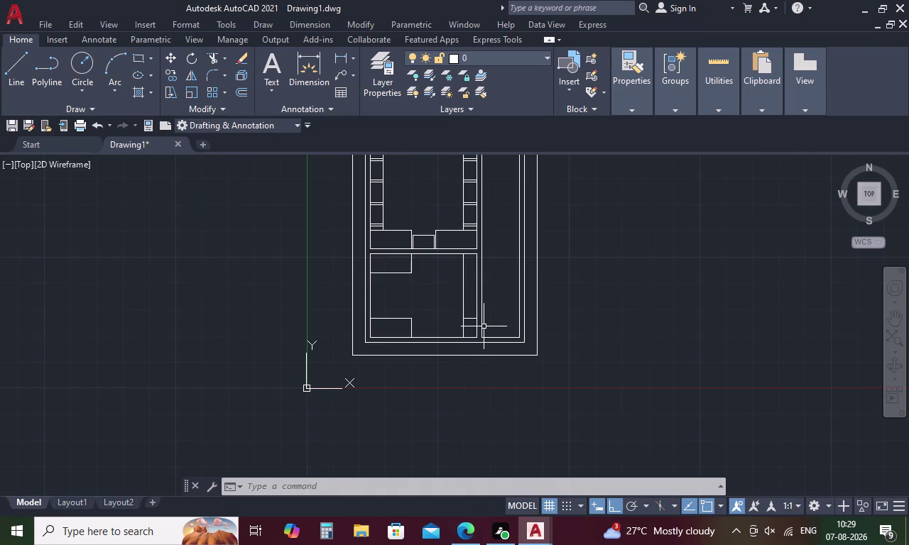
key(Escape)
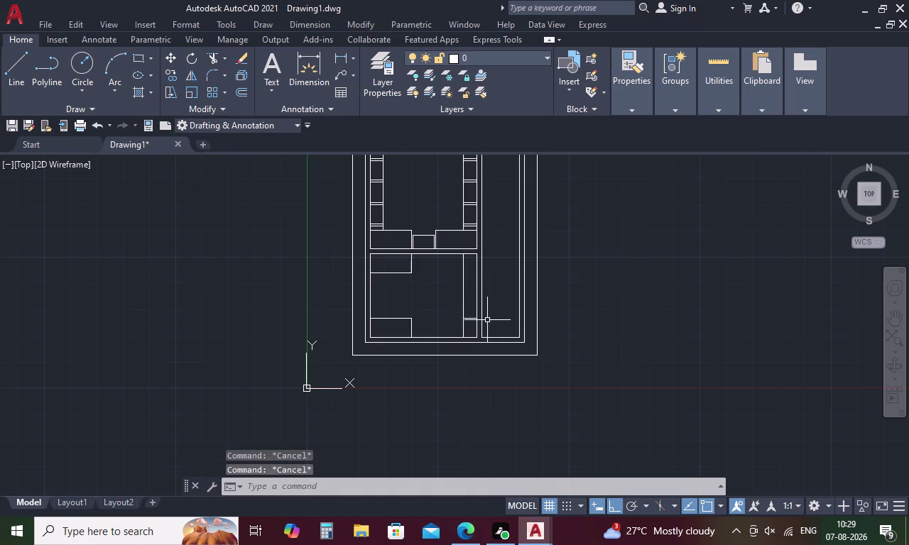
Offset the small box's short top line 100 units upward.
text(O)
key(space)
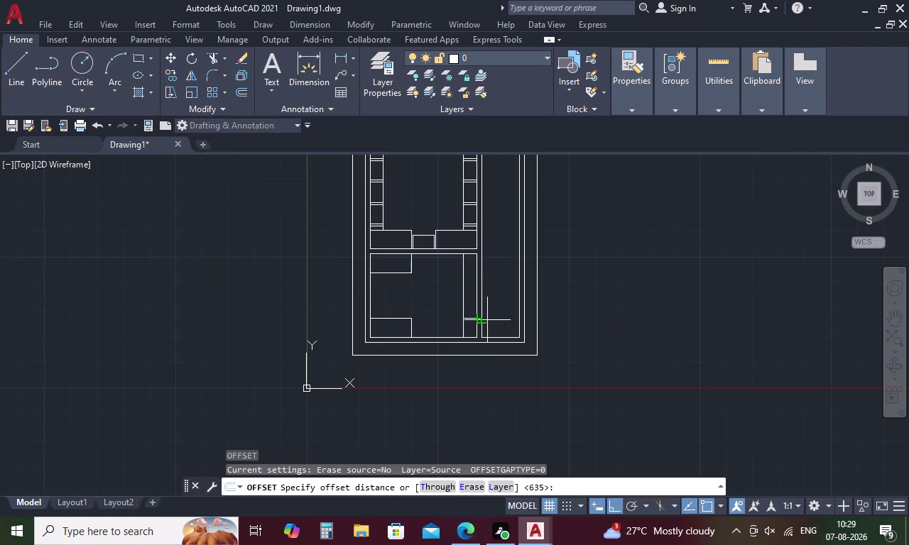
key(1)
key(0)
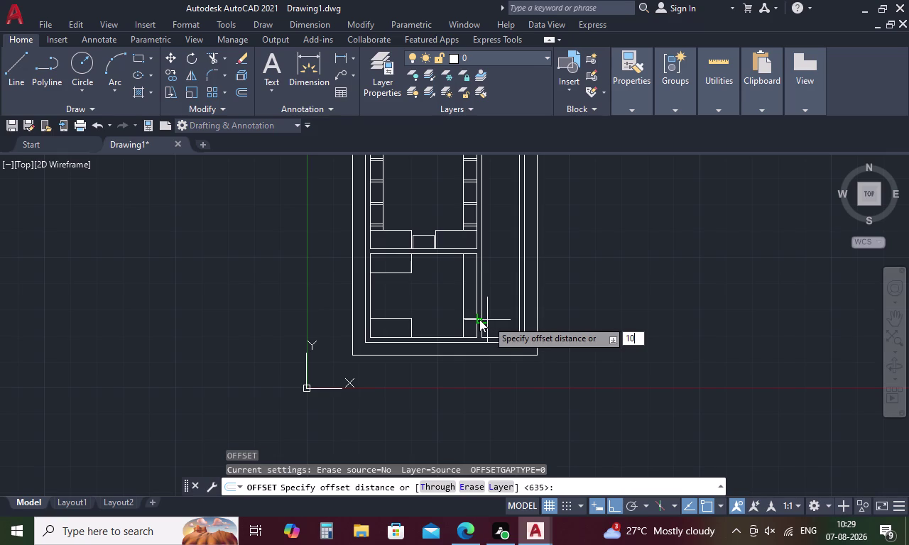
key(0)
key(space)
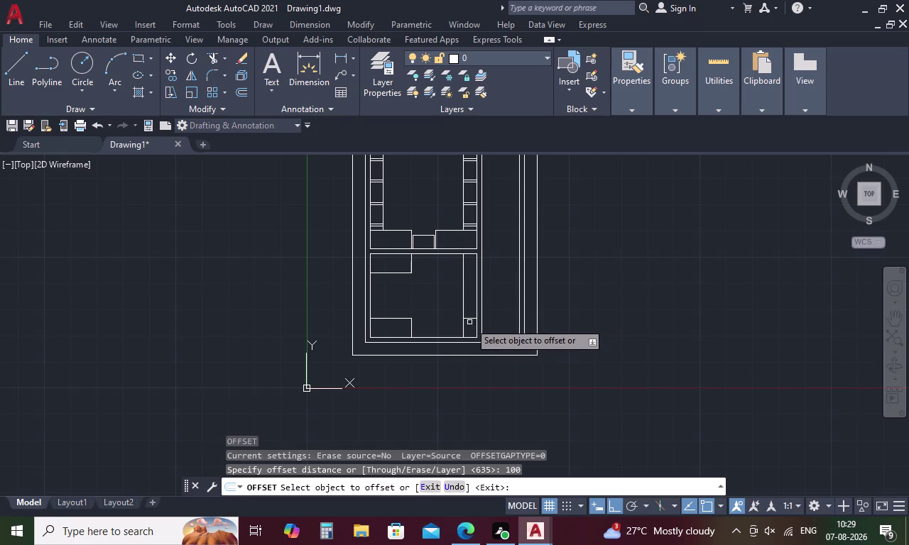
scroll(up, 3)
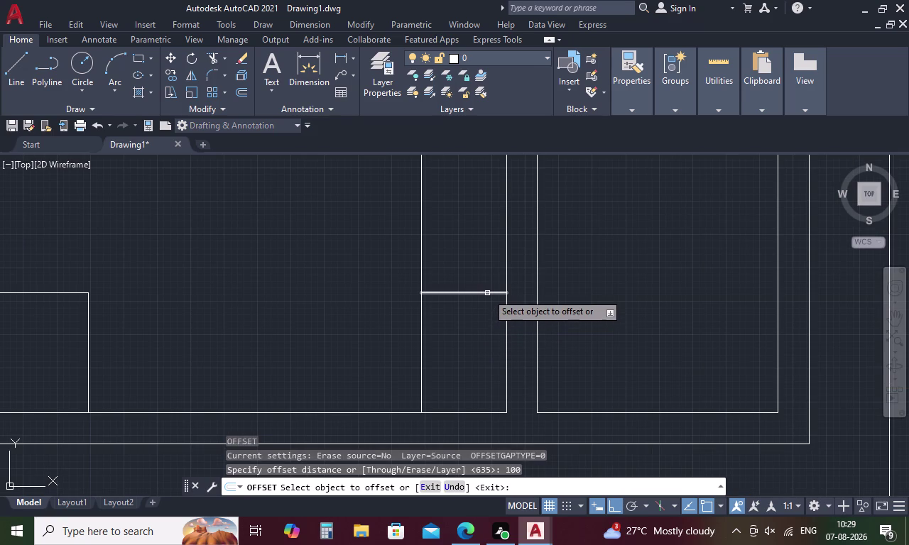
click(488, 293)
click(491, 264)
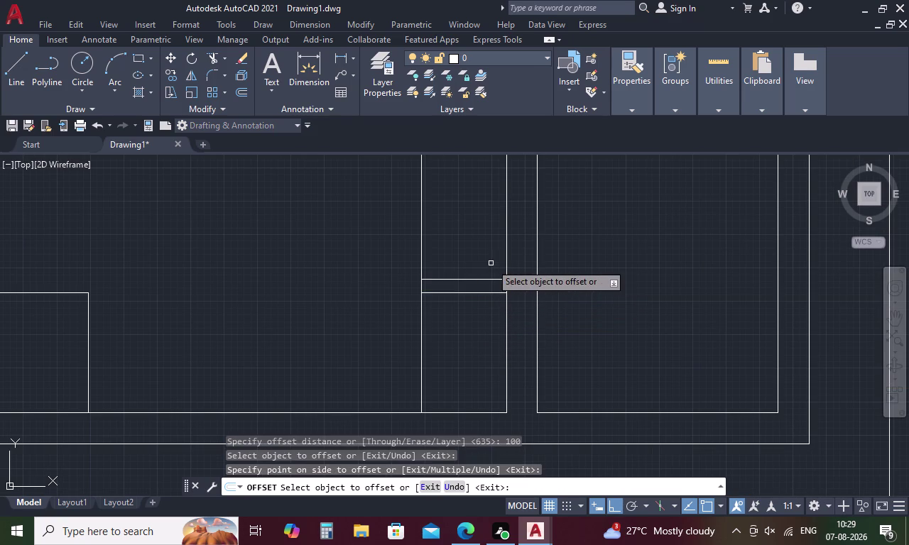
scroll(down, 3)
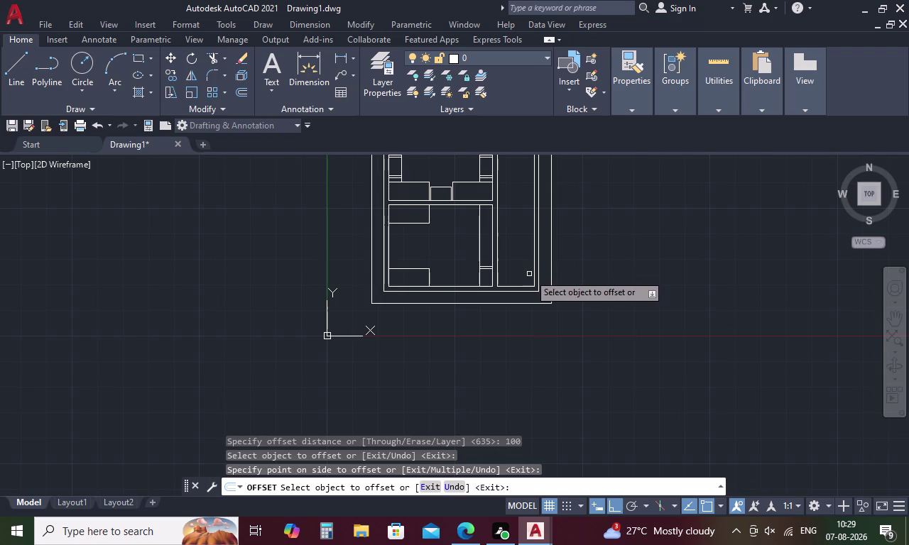
key(Escape)
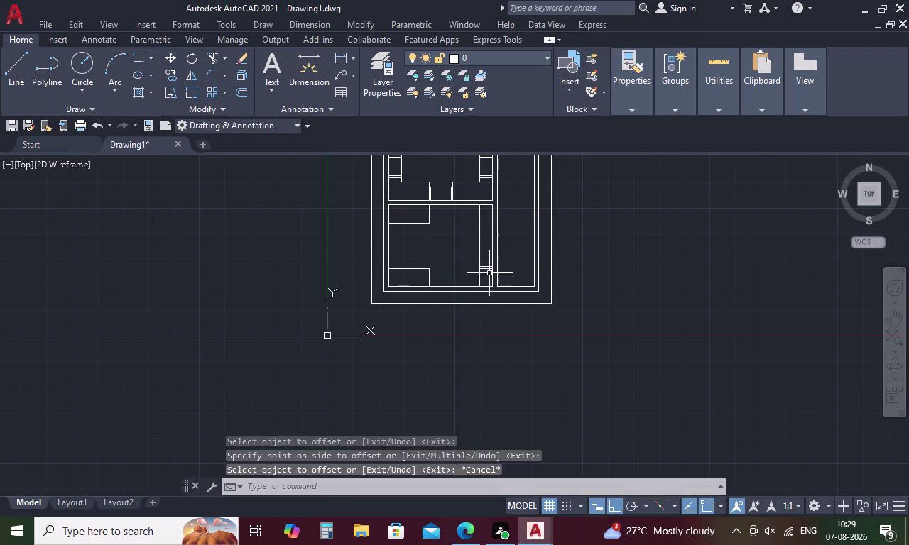
scroll(up, 3)
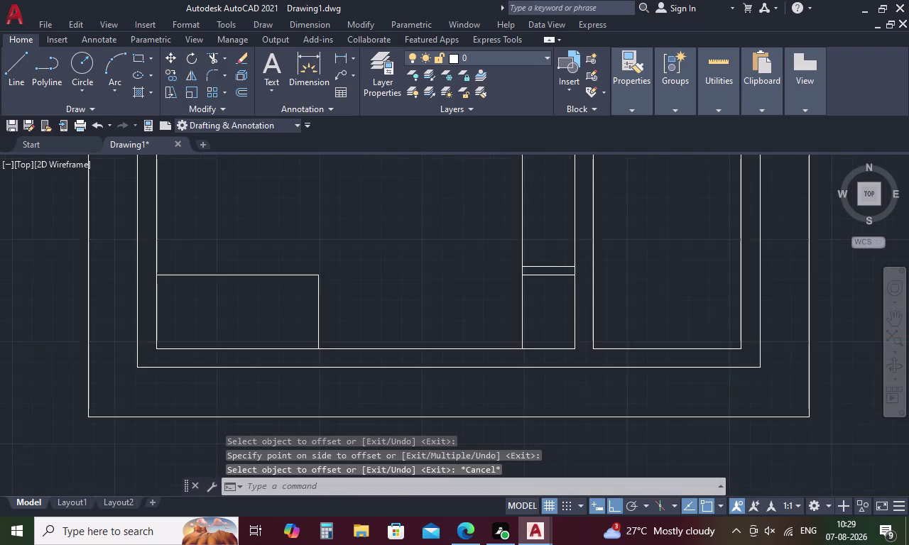
drag(593, 256, 583, 308)
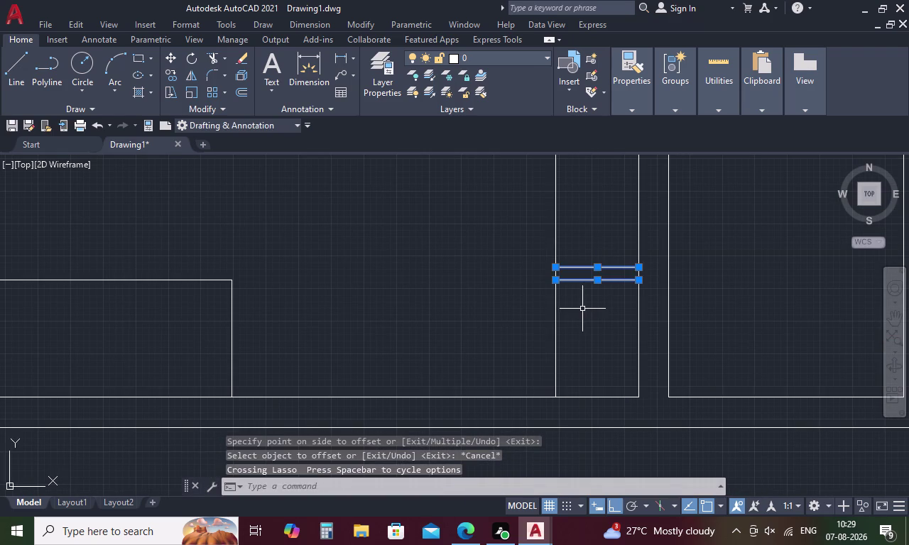
right_click(499, 287)
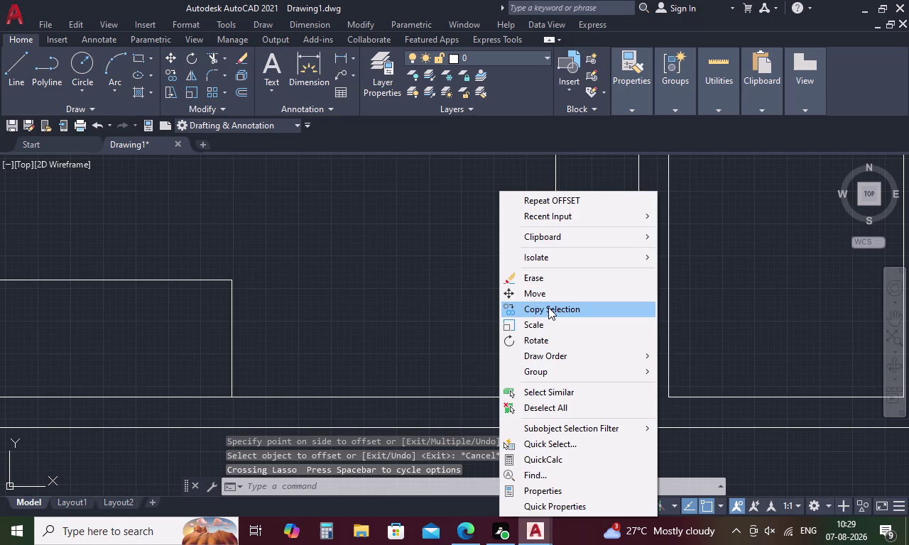
click(548, 307)
scroll(down, 3)
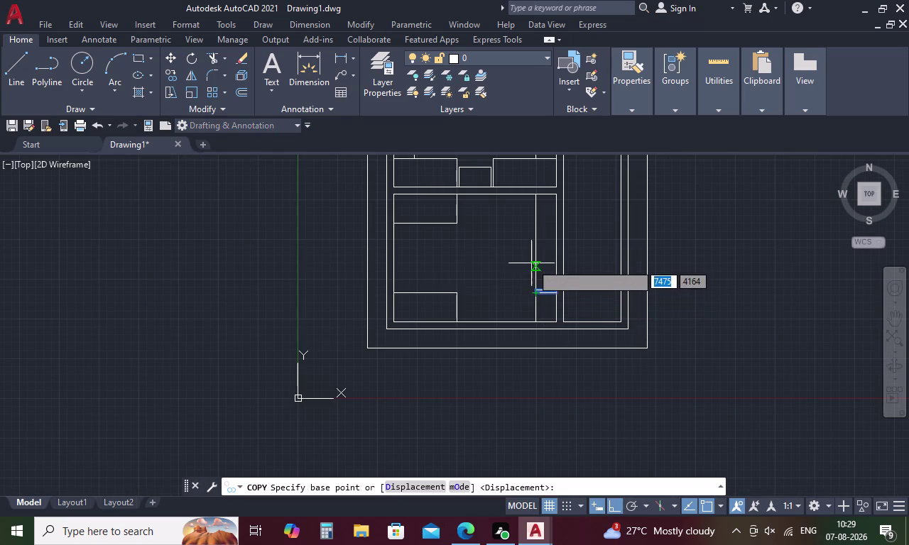
click(538, 258)
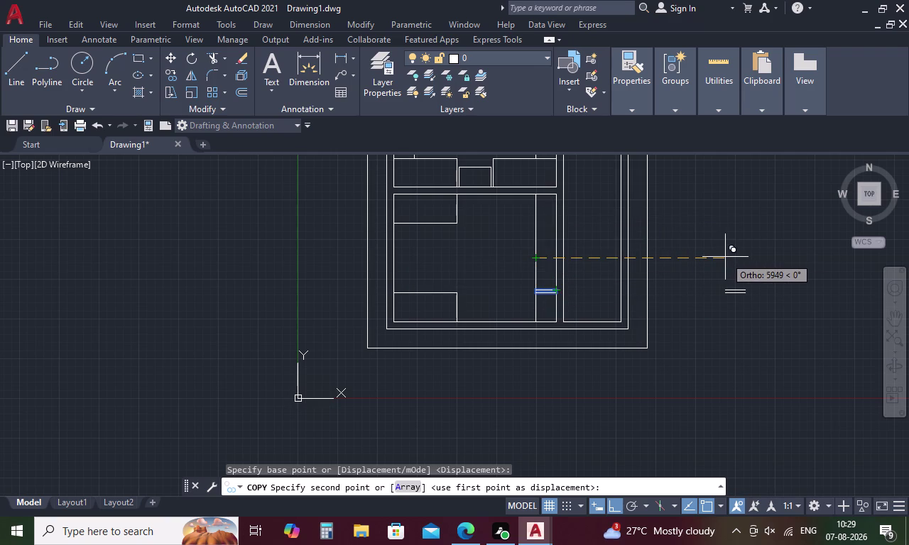
key(Escape)
key(m)
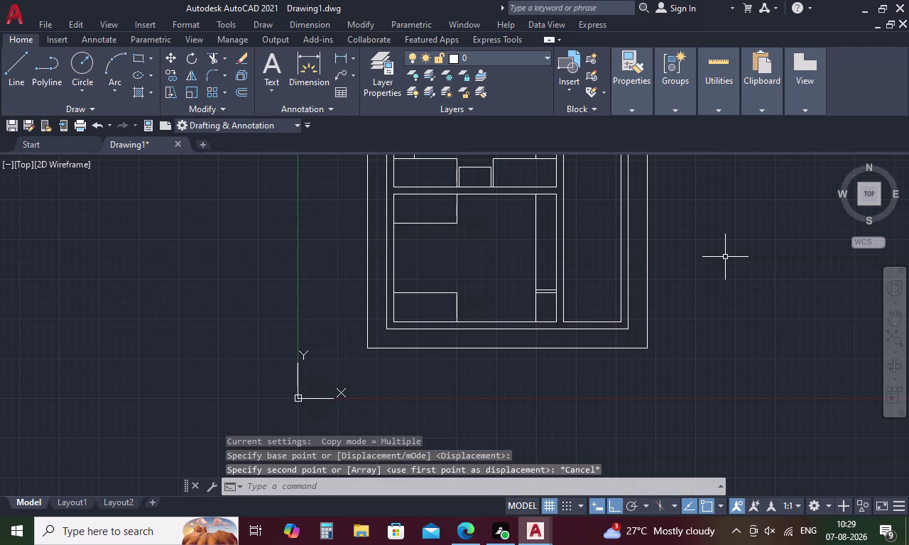
text(I)
key(space)
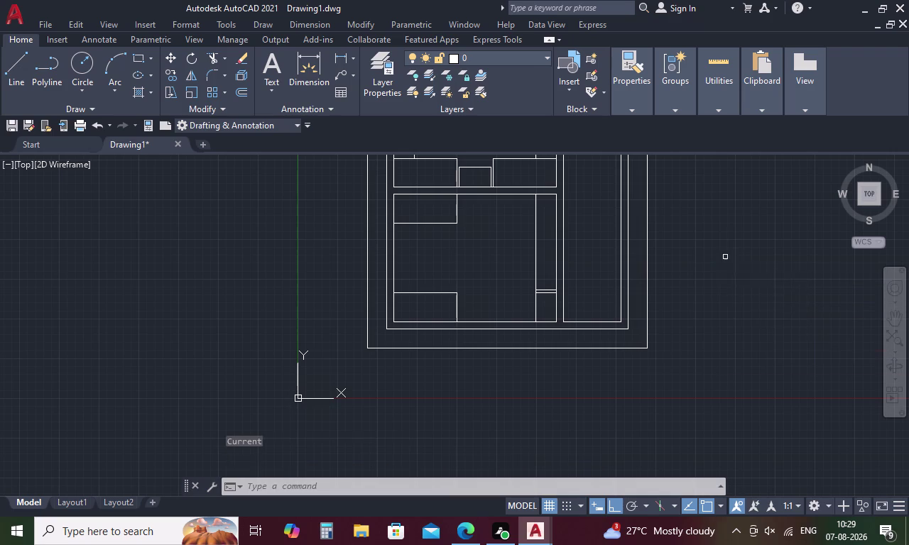
scroll(up, 3)
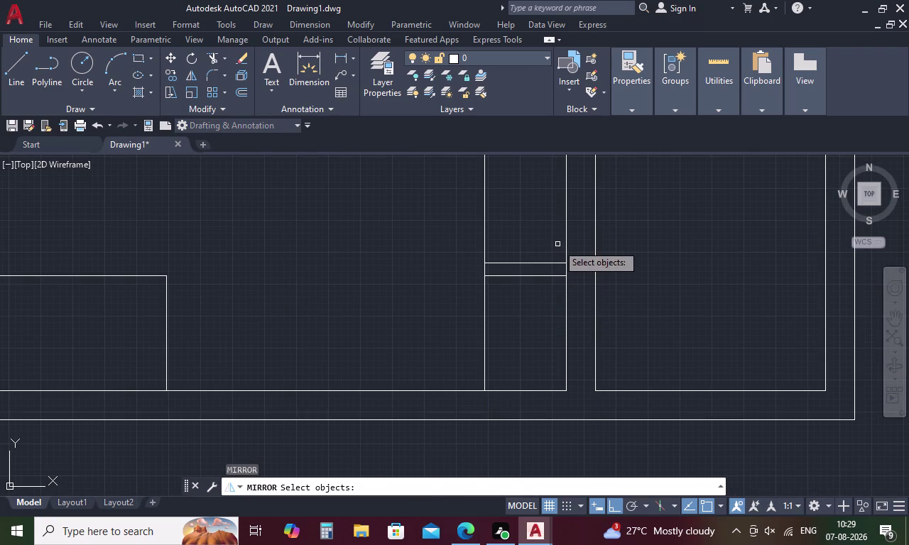
Mirror the 100-apart rail pair across the panel's mid-height, keeping the originals.
drag(558, 244, 518, 294)
right_click(514, 296)
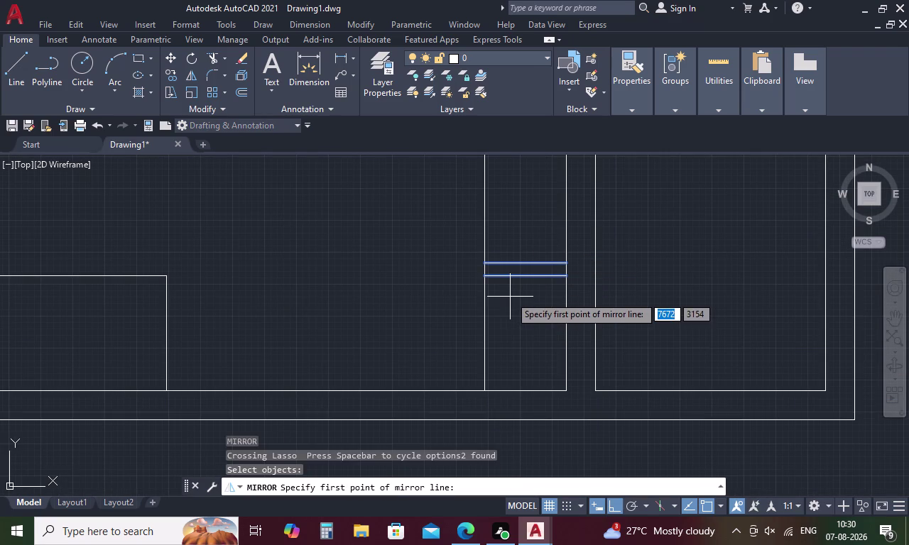
scroll(down, 3)
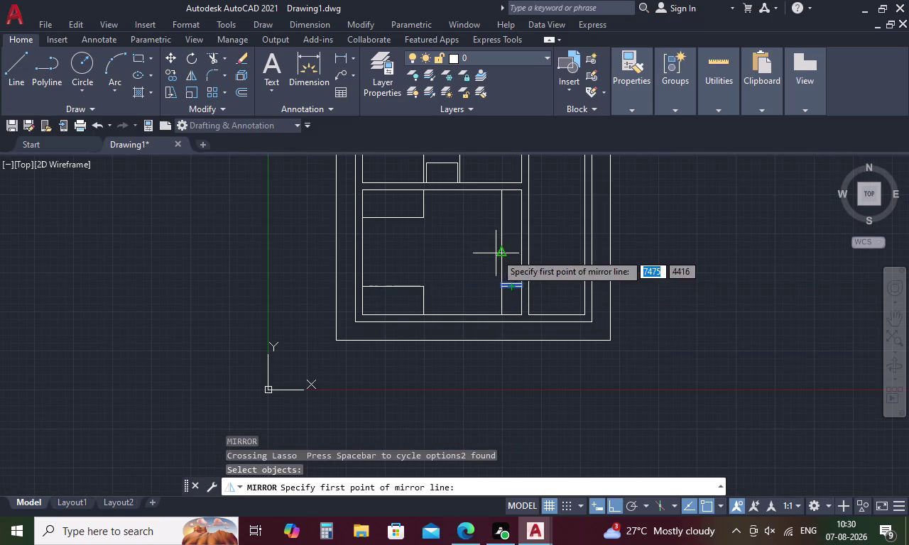
click(502, 253)
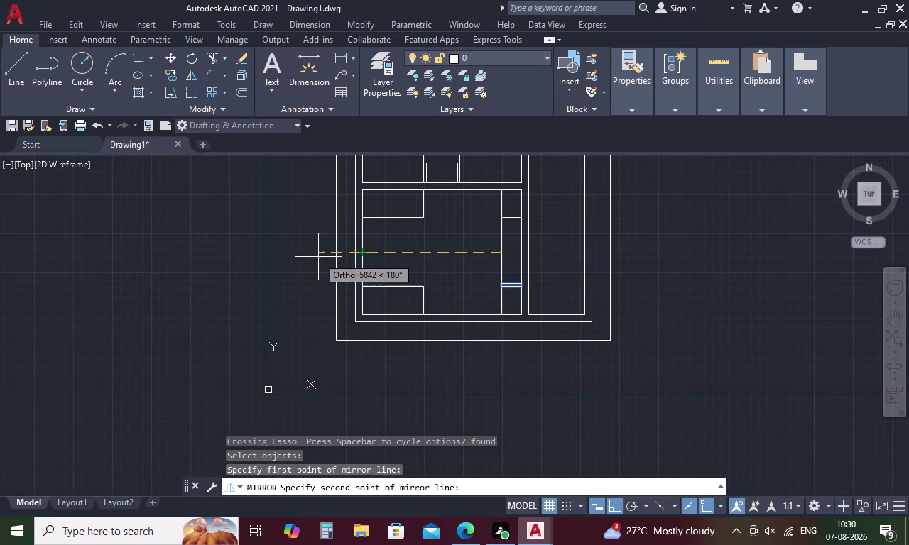
click(300, 257)
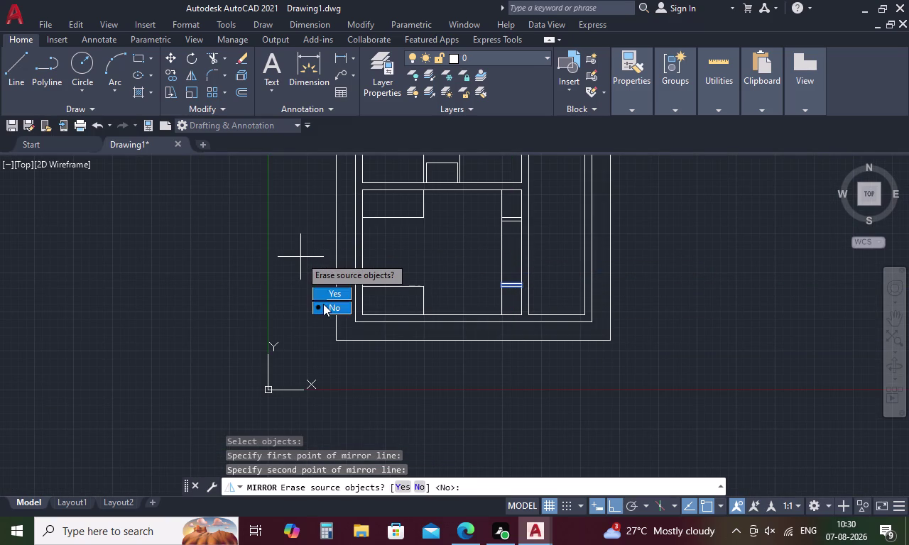
drag(325, 305, 301, 257)
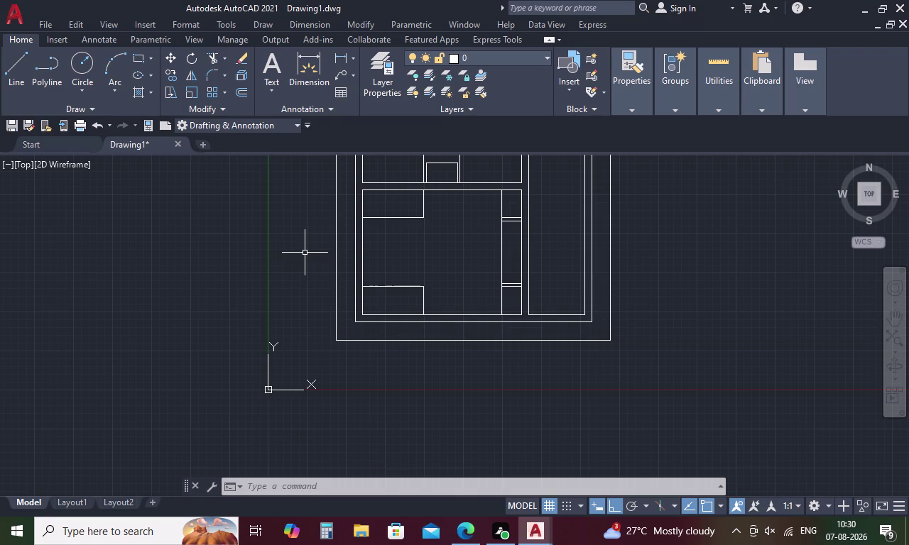
Trim the narrow strip's inner vertical edge between the two rail pairs.
key(Escape)
text(TR)
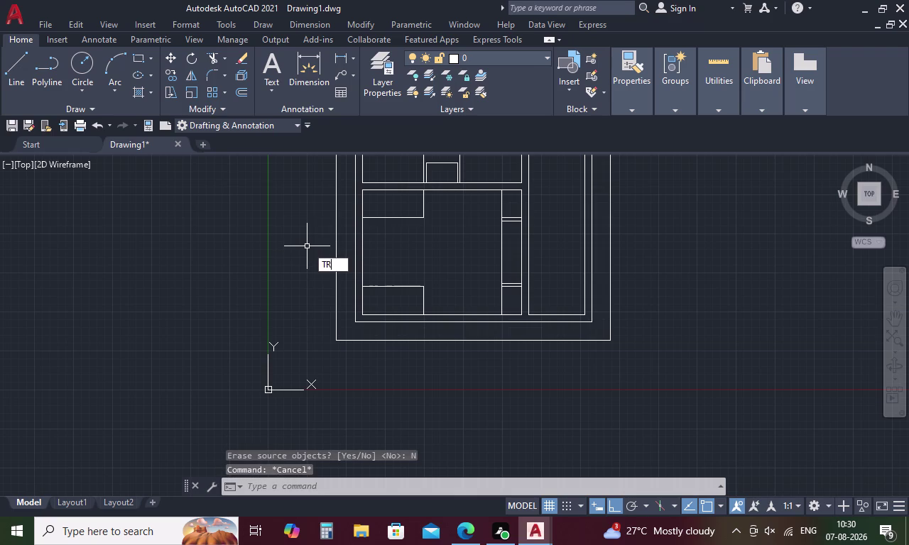
key(space)
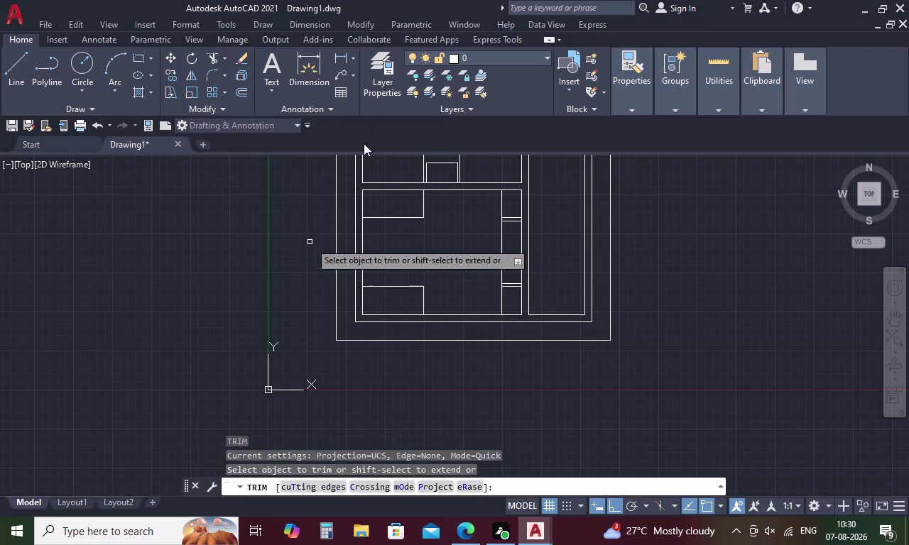
click(502, 244)
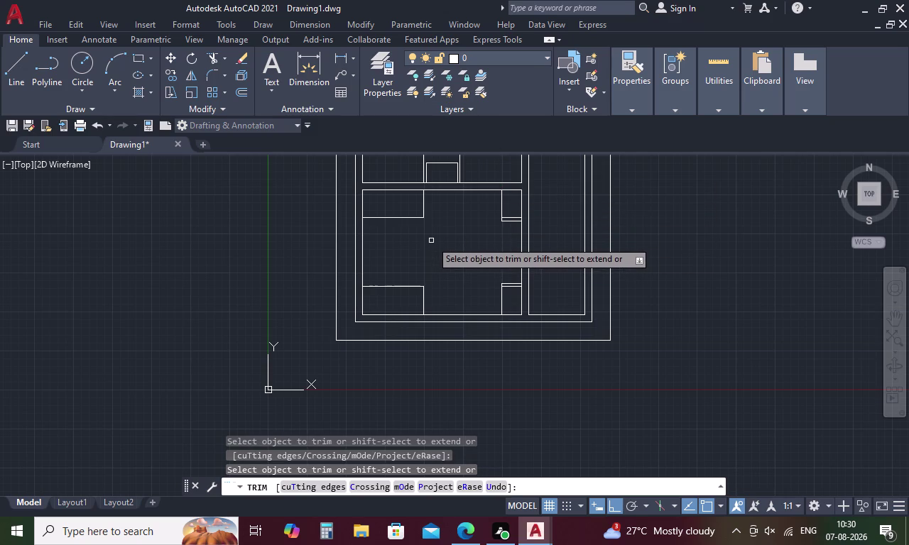
scroll(down, 3)
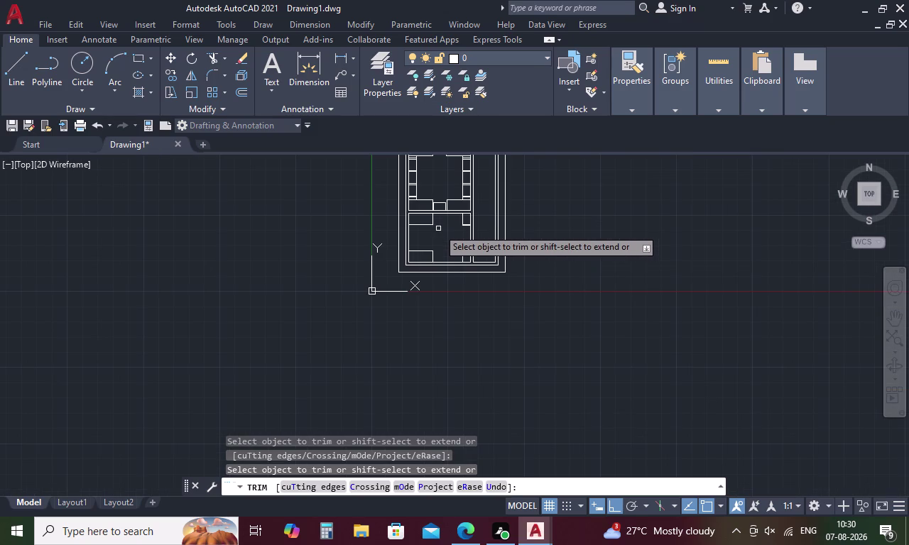
middle_drag(438, 228, 443, 268)
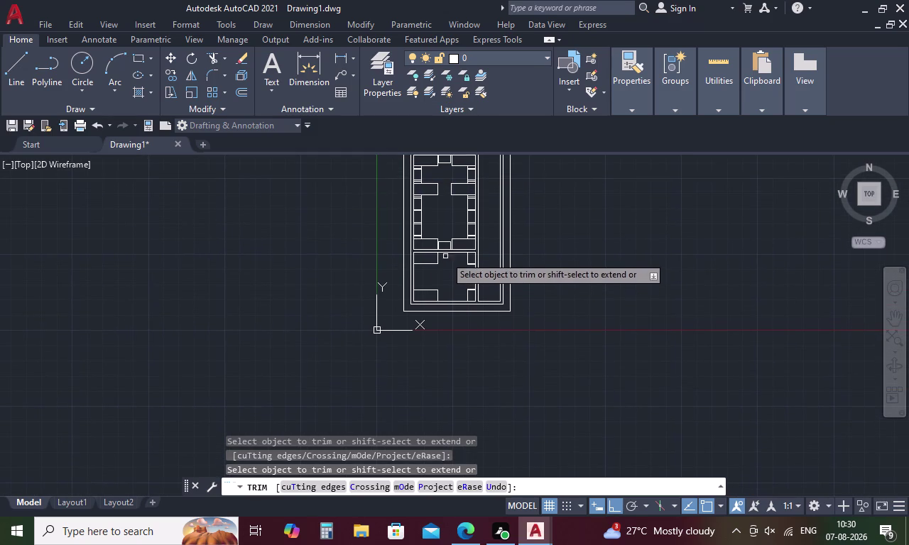
key(Escape)
text(C)
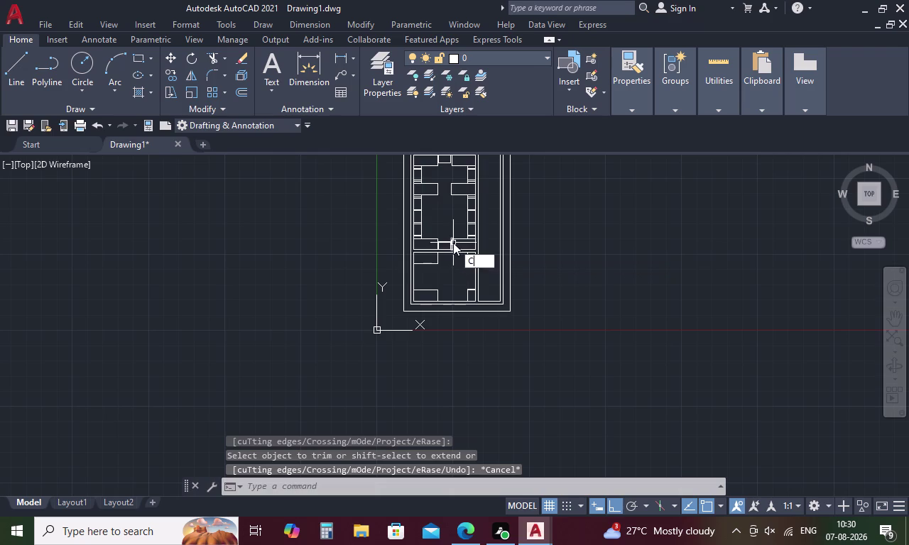
key(space)
Draw a vertical helper line from the side strip's inner edge down to the rail pair.
scroll(up, 3)
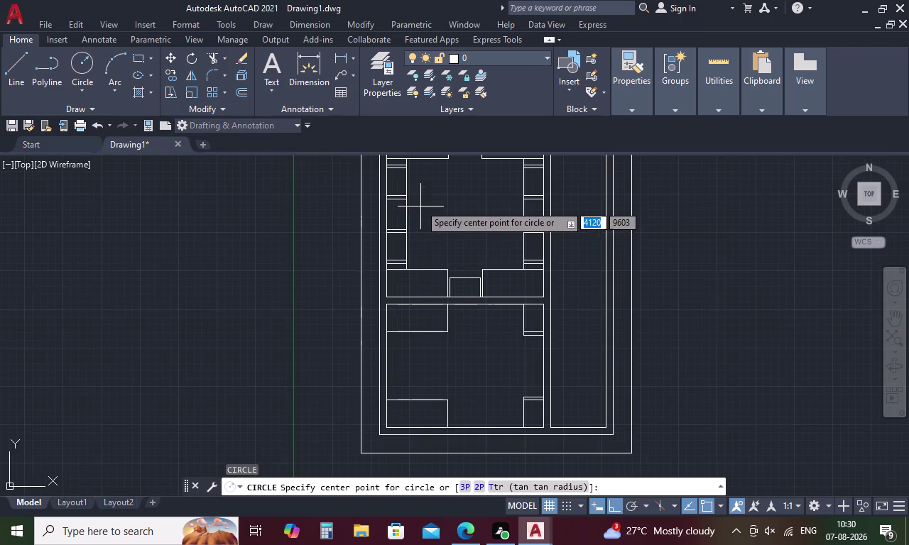
scroll(up, 3)
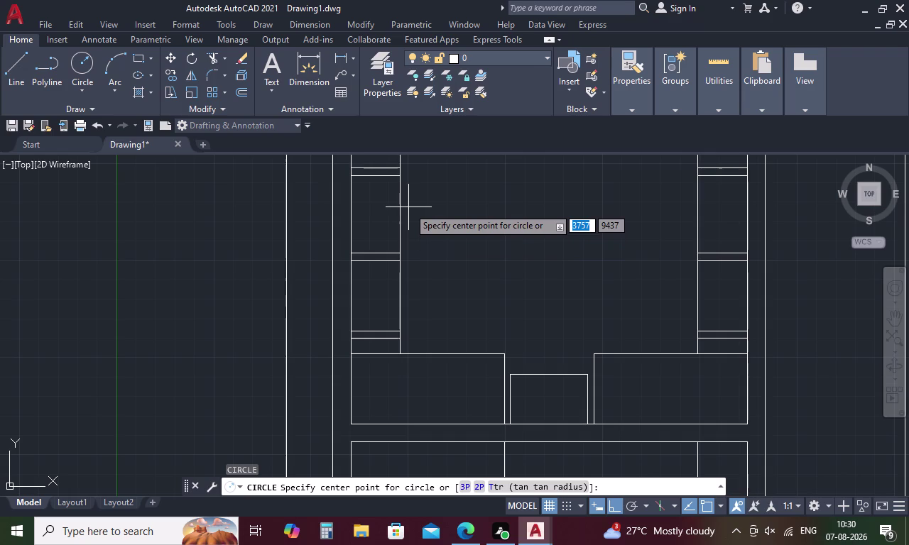
key(Escape)
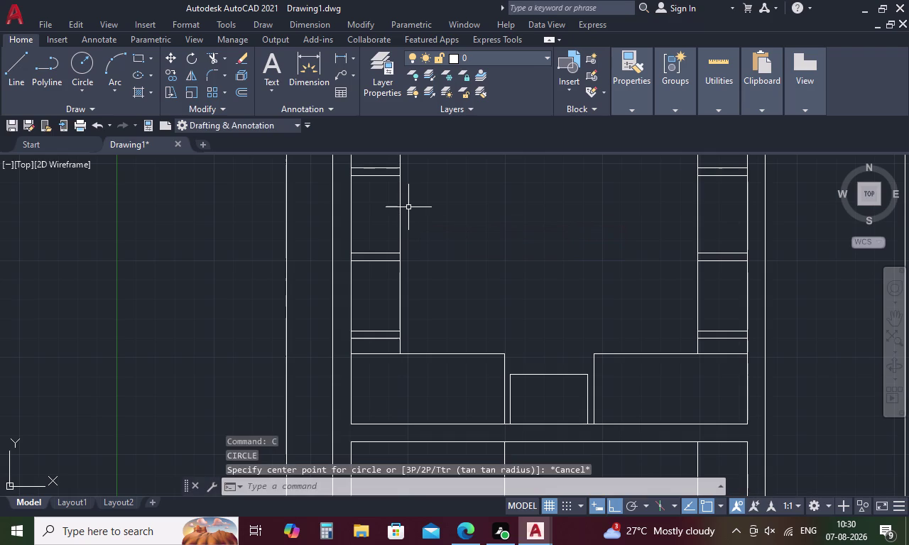
text(L)
key(space)
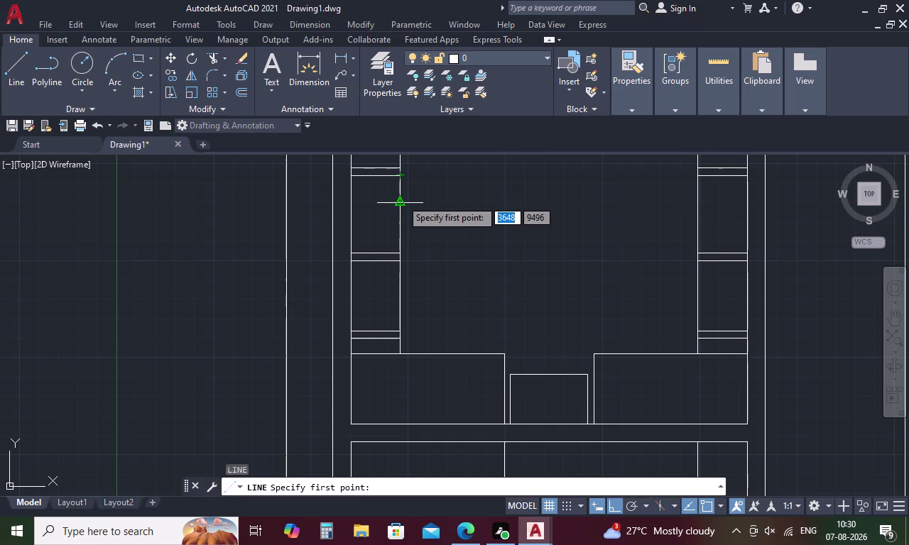
click(402, 178)
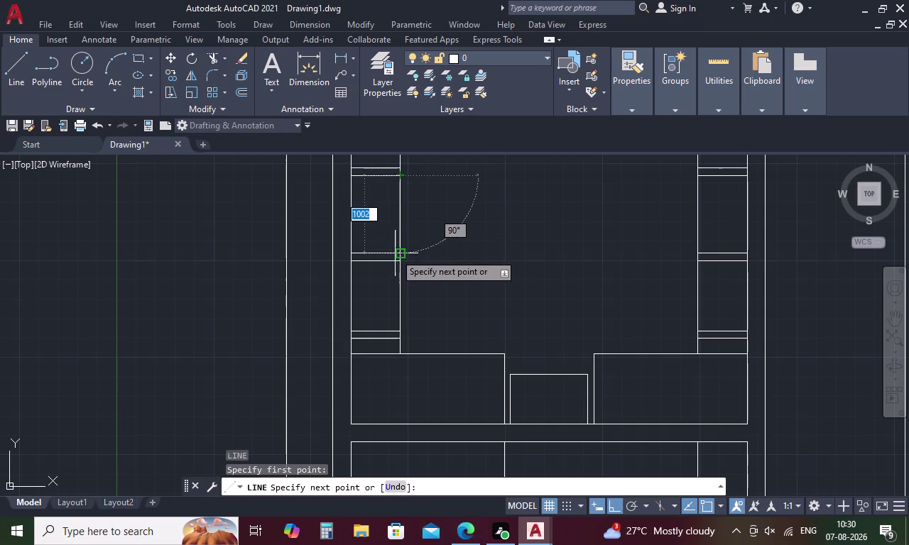
click(403, 253)
key(Escape)
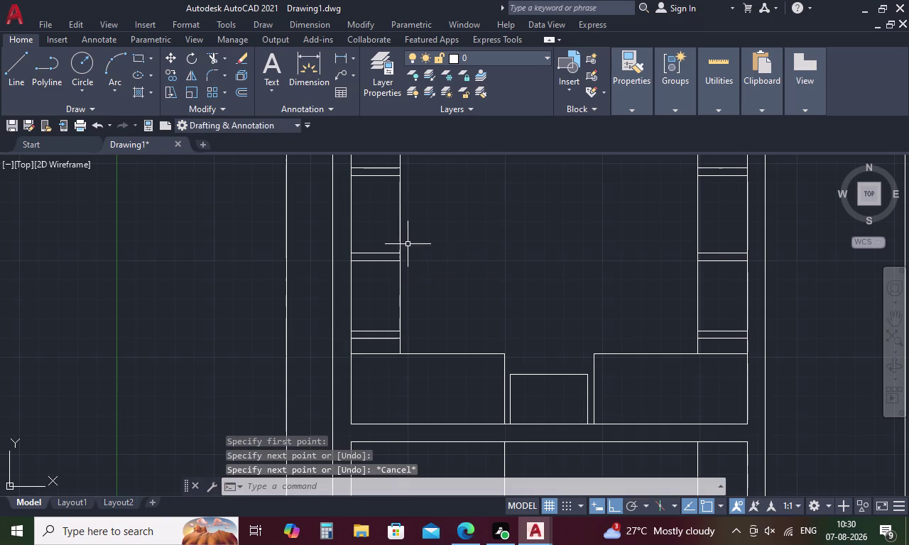
Draw a radius-250 knob circle centred on the strip's inner edge.
text(C)
key(space)
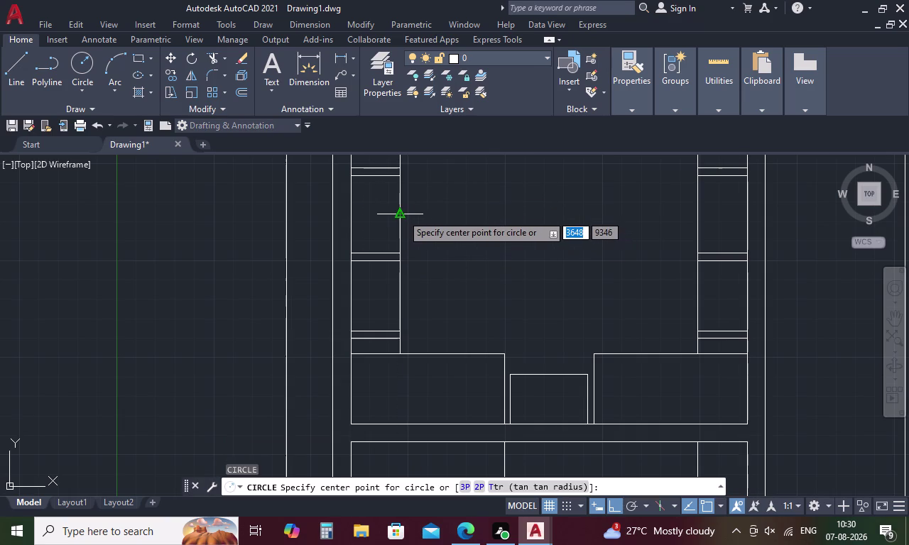
click(402, 215)
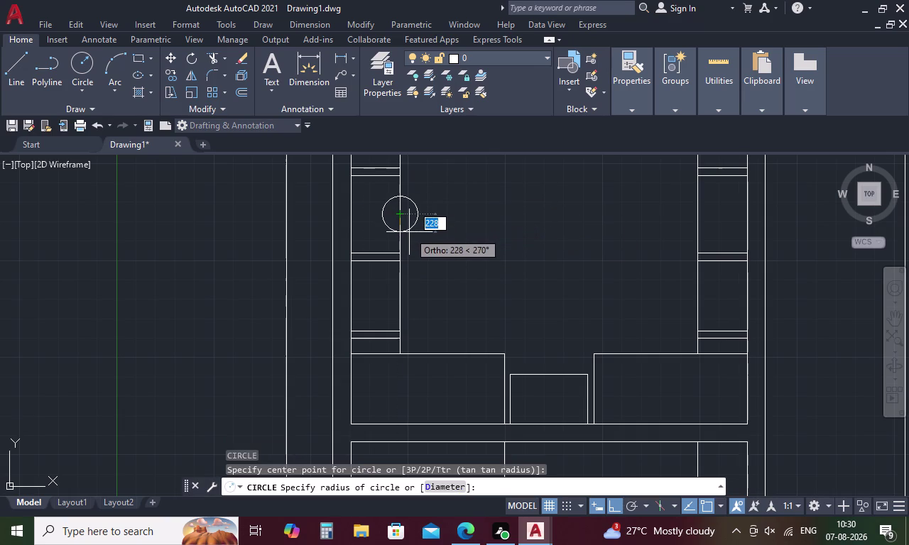
key(2)
key(5)
key(0)
key(space)
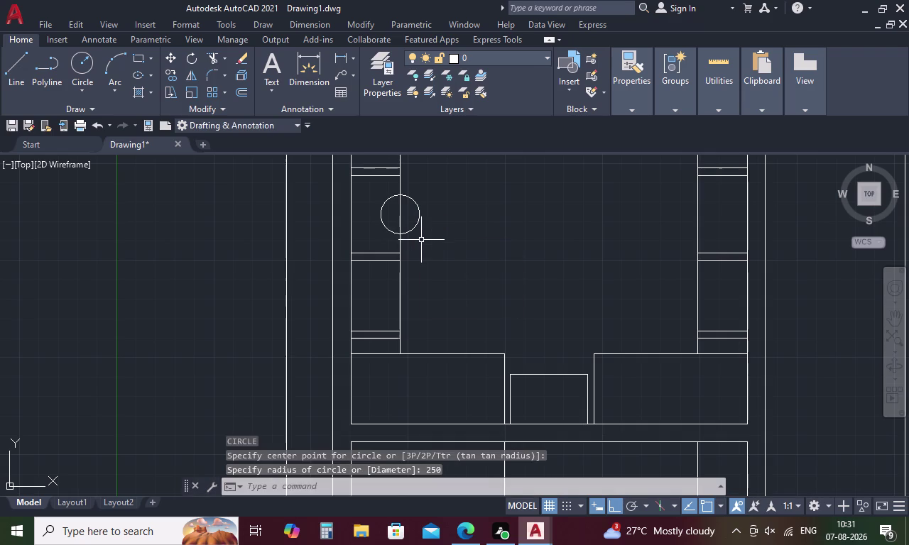
text(TR)
key(space)
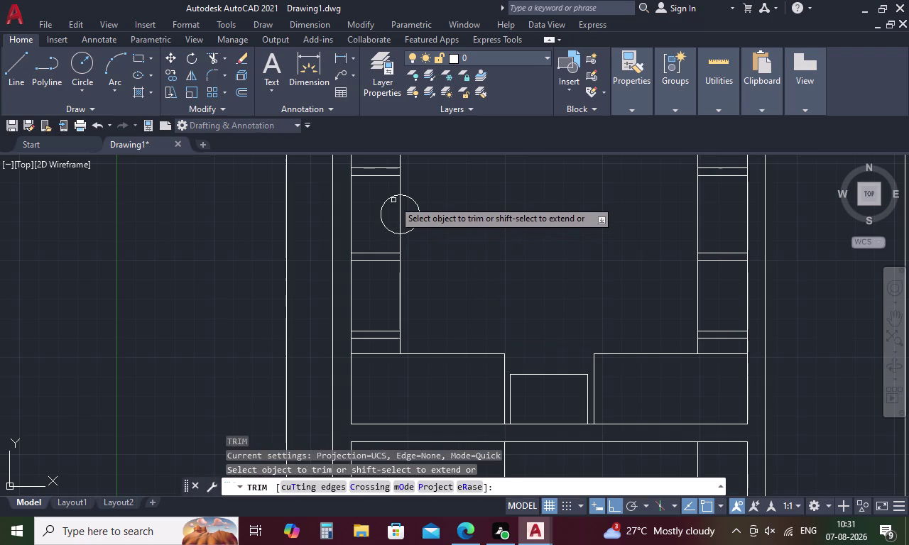
Trim away the circle's left half and delete the strip edge segment through the knob.
click(392, 197)
key(Escape)
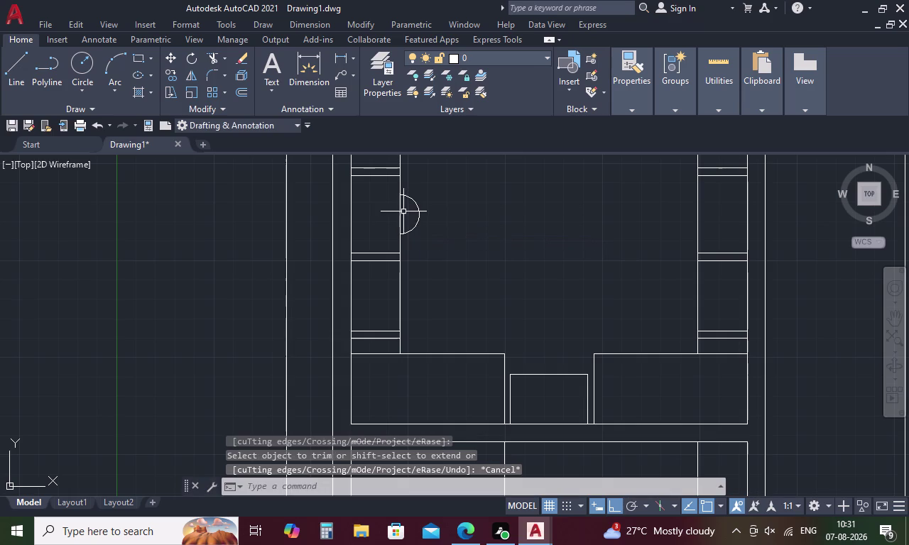
click(400, 213)
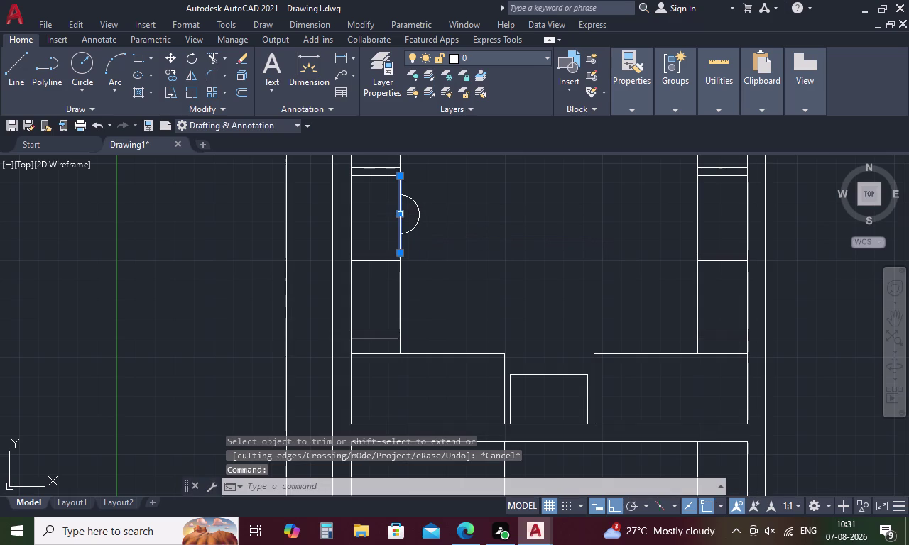
key(Delete)
Select the semicircular knob on the left edge and bring up its context menu.
scroll(down, 3)
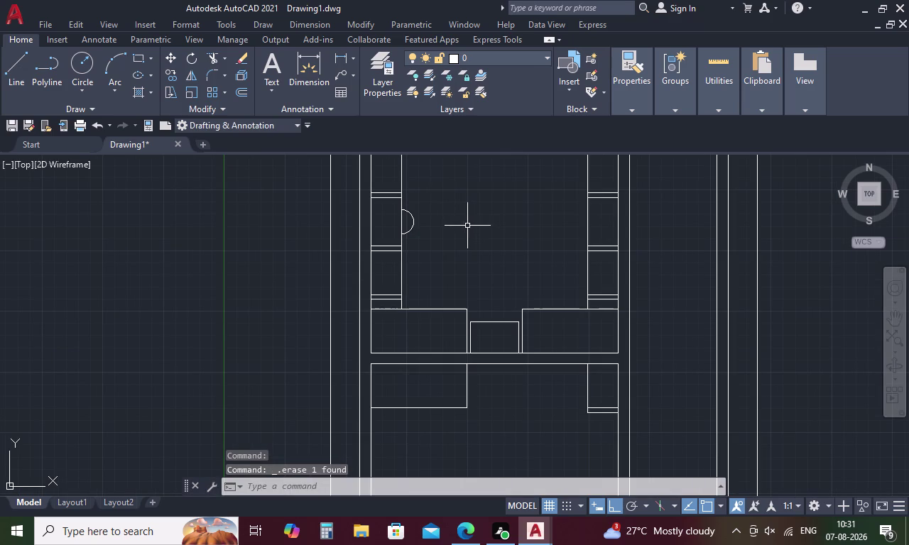
middle_drag(467, 226, 458, 281)
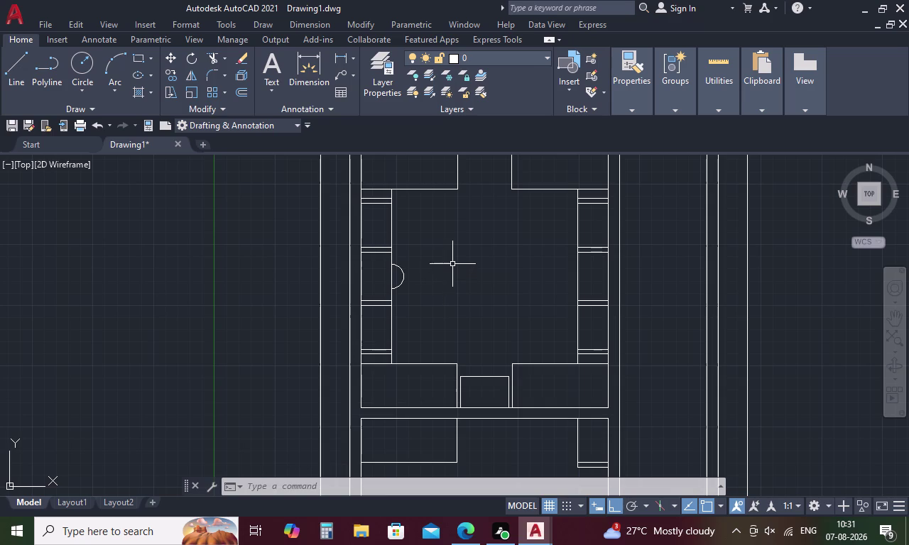
click(405, 278)
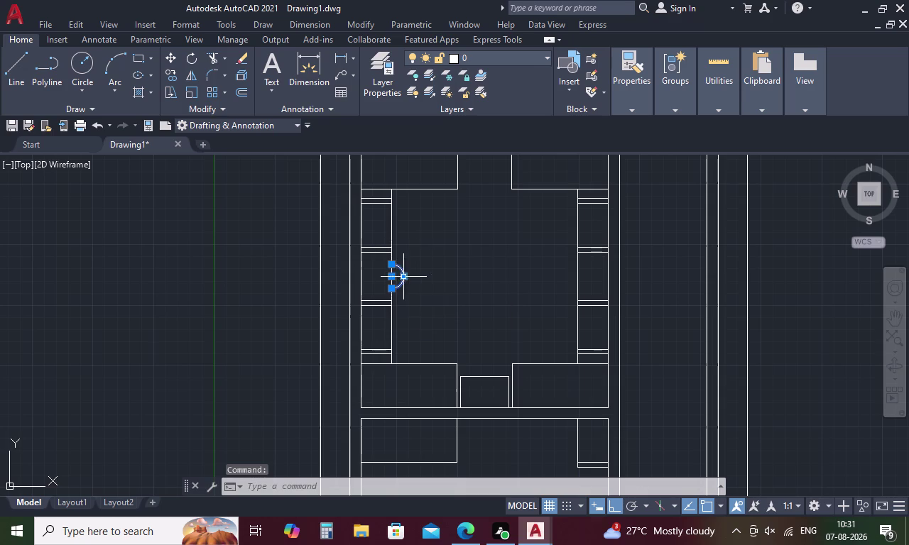
right_click(417, 267)
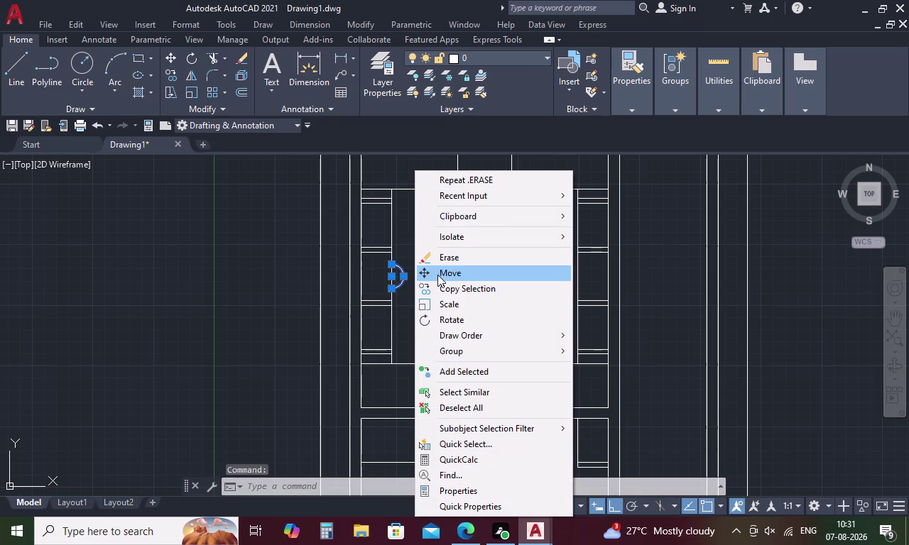
Copy the semicircular knob to the small box at the top of the panel.
click(444, 285)
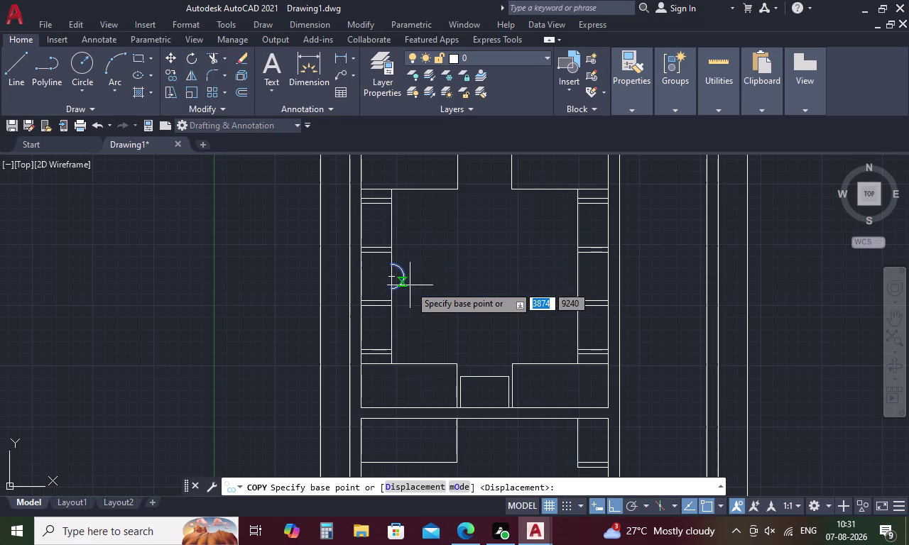
click(395, 280)
scroll(down, 3)
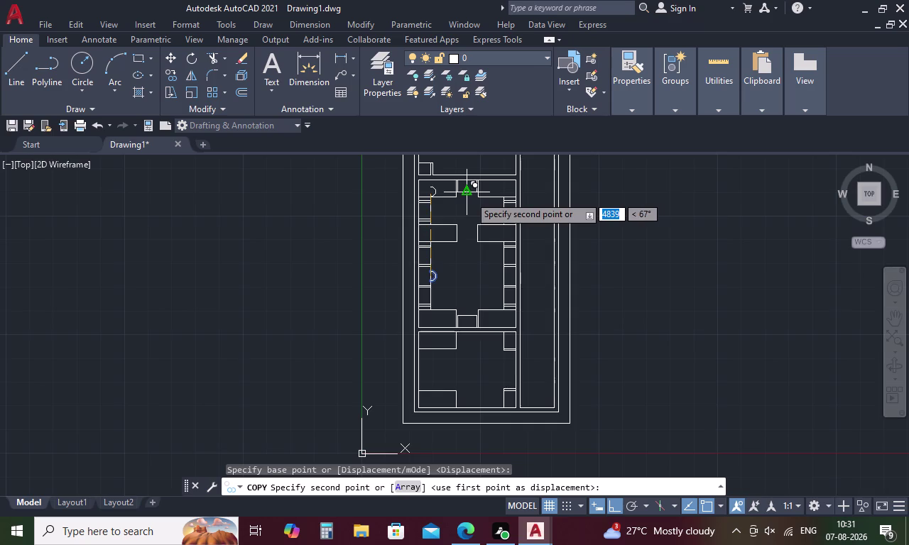
scroll(up, 3)
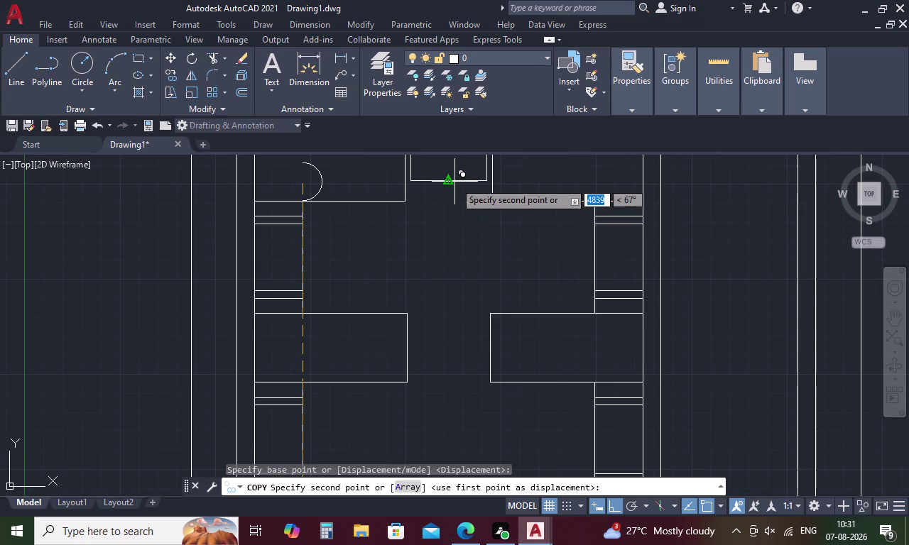
click(454, 182)
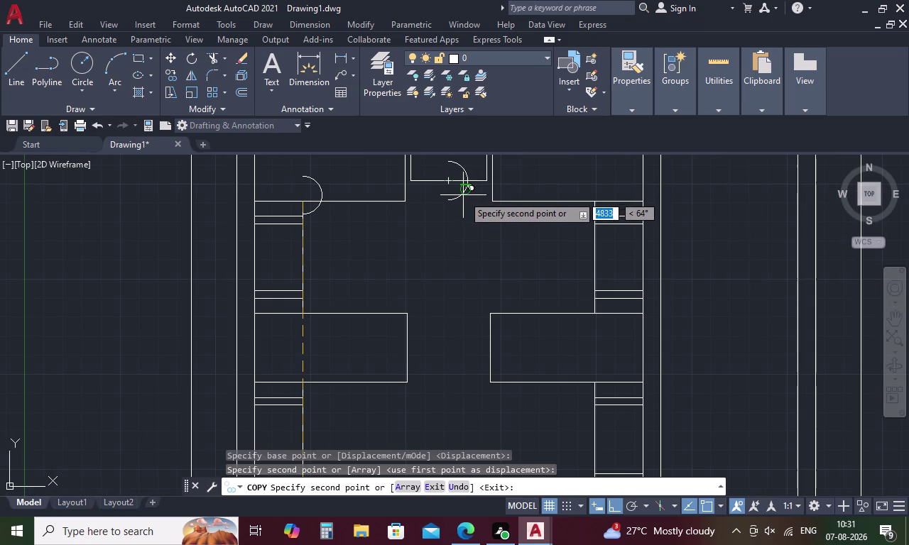
key(Escape)
Select the copied knob and choose Rotate for it.
click(463, 195)
right_click(463, 195)
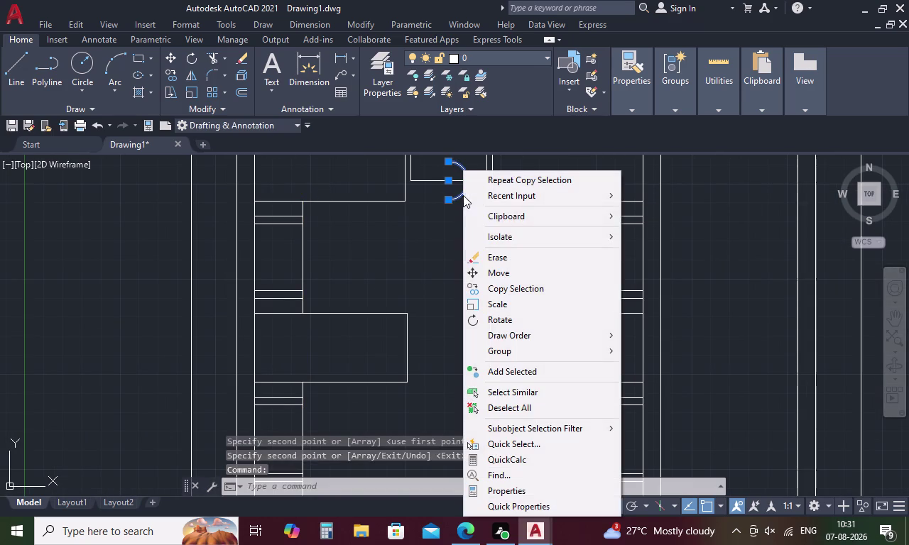
click(496, 321)
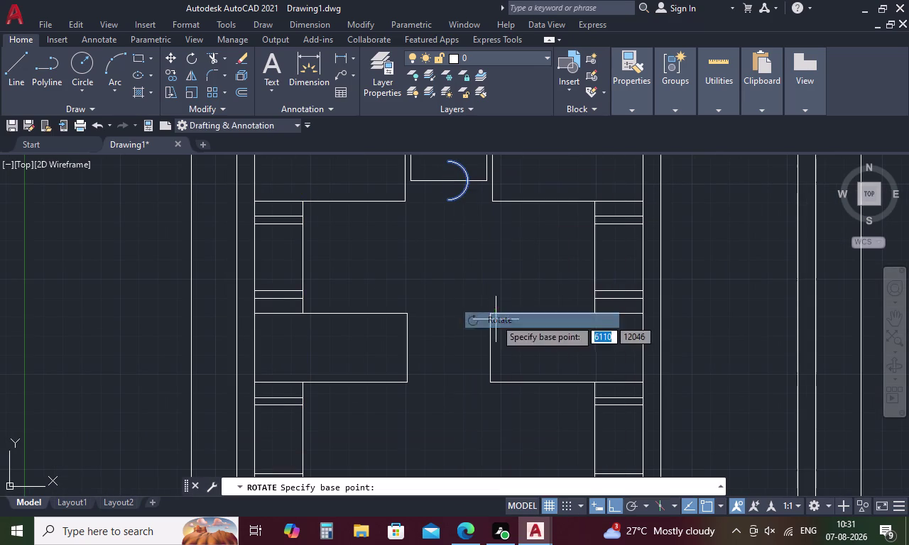
Rotate the copied knob about its top-box point so its curve faces downward.
click(452, 179)
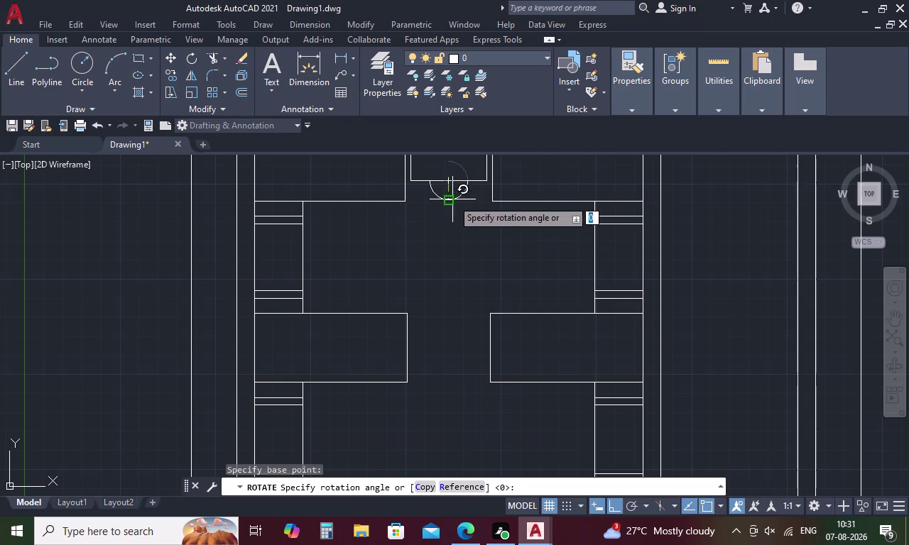
click(446, 212)
scroll(down, 3)
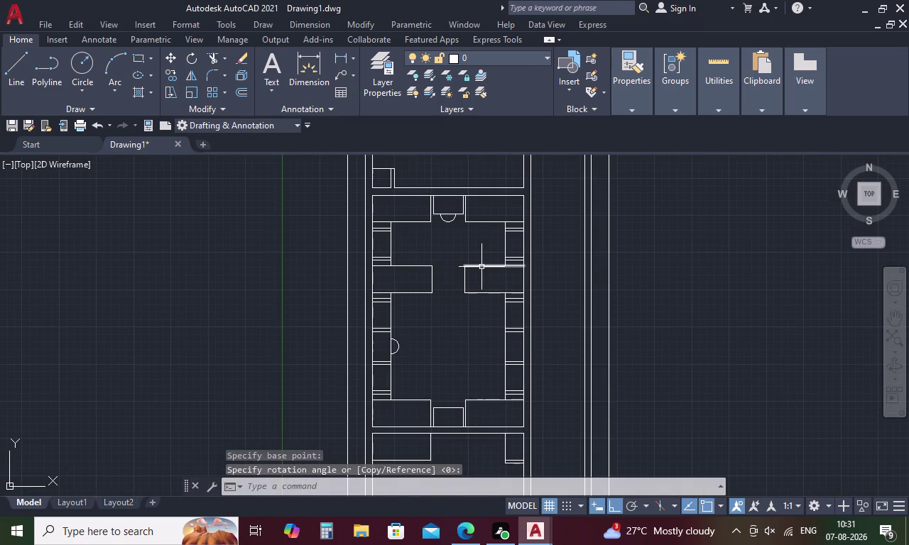
scroll(down, 3)
middle_drag(460, 316, 453, 271)
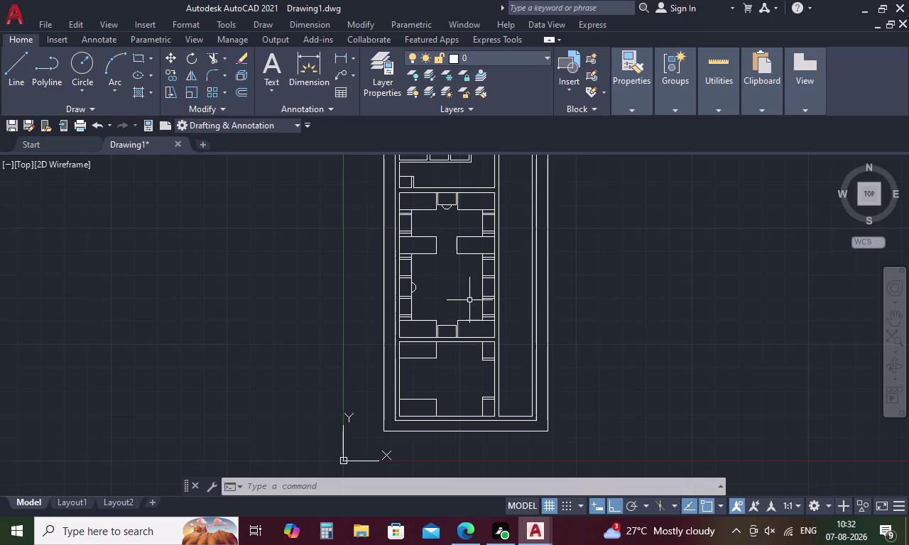
scroll(up, 3)
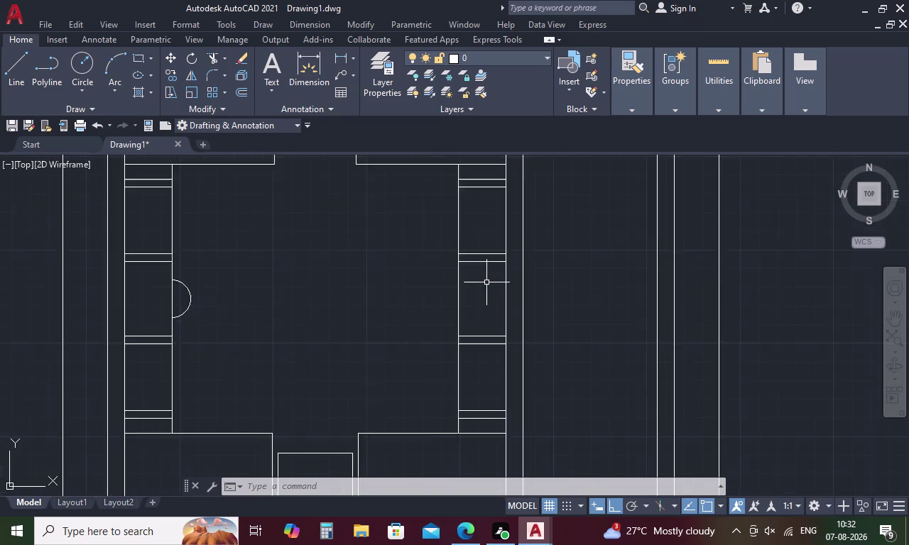
Extend the upper and lower rail lines to the right strip's outer edge.
scroll(up, 3)
key(Escape)
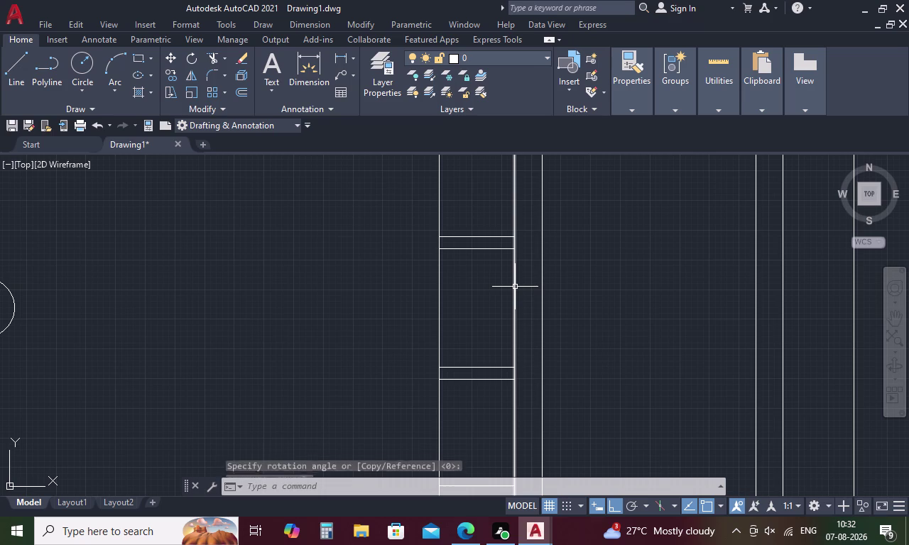
text(EX)
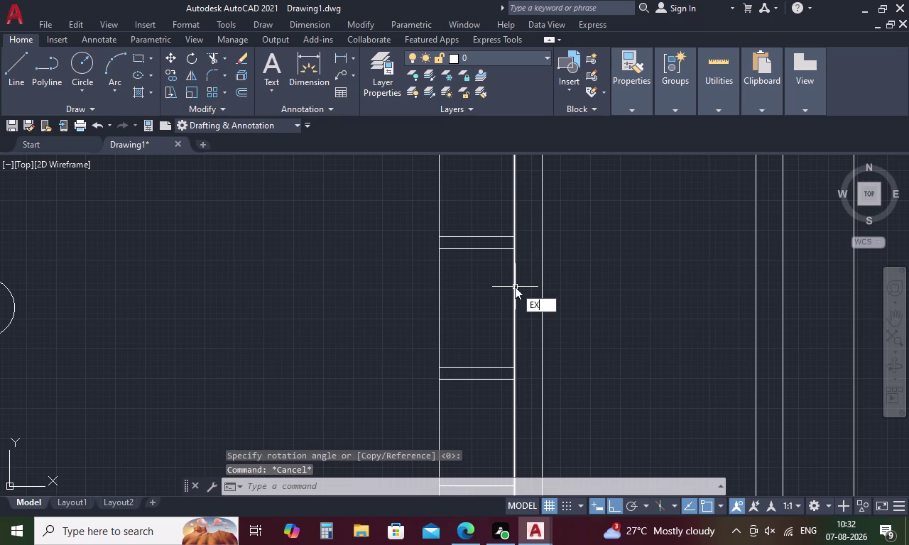
key(space)
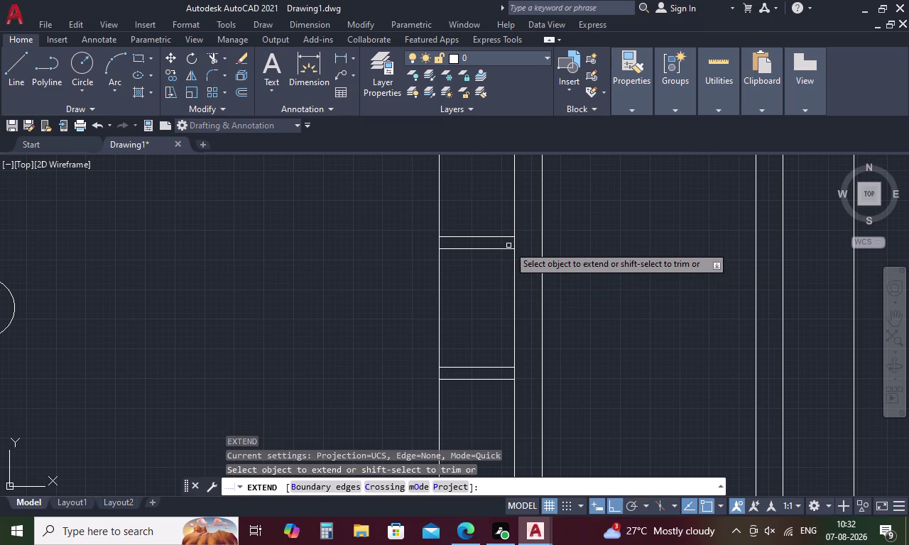
click(499, 250)
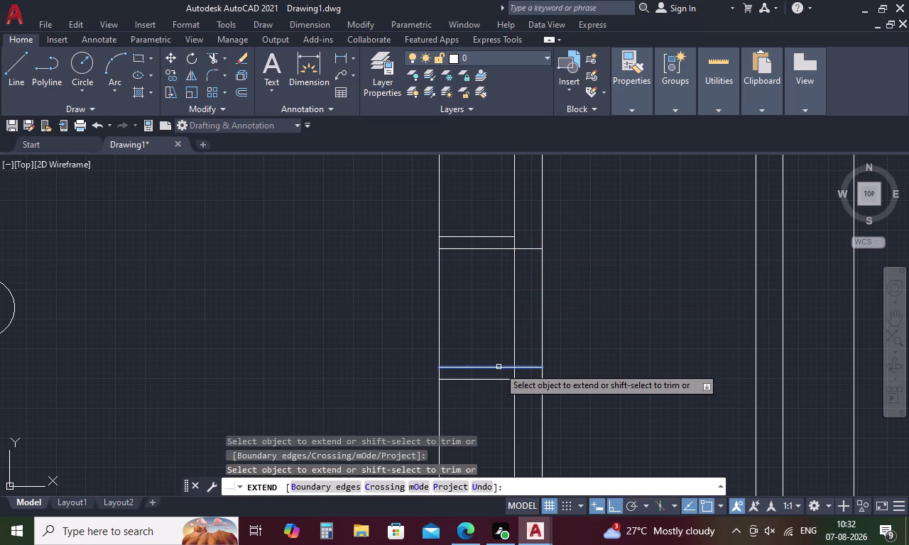
click(499, 368)
key(Escape)
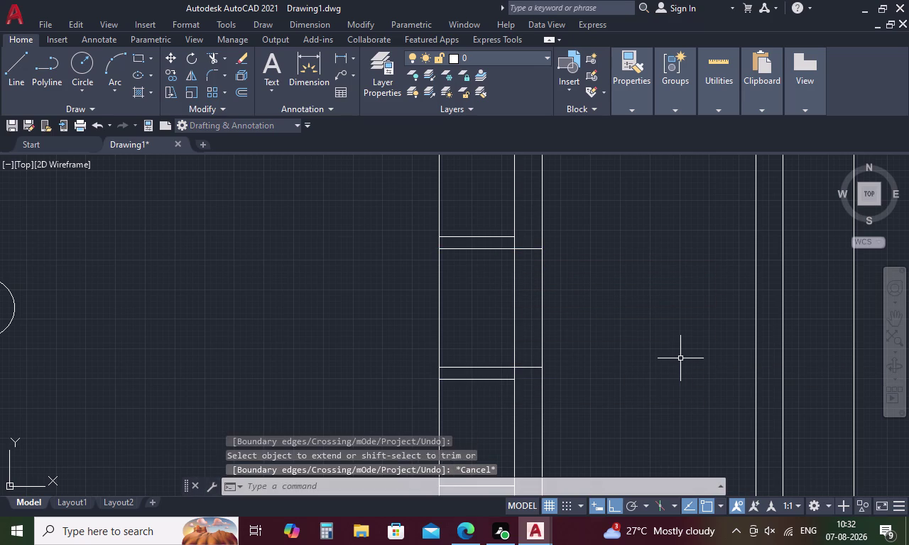
Fence-trim the right strip's edge lines lying between the two rails.
text(TR)
key(space)
drag(634, 326, 552, 317)
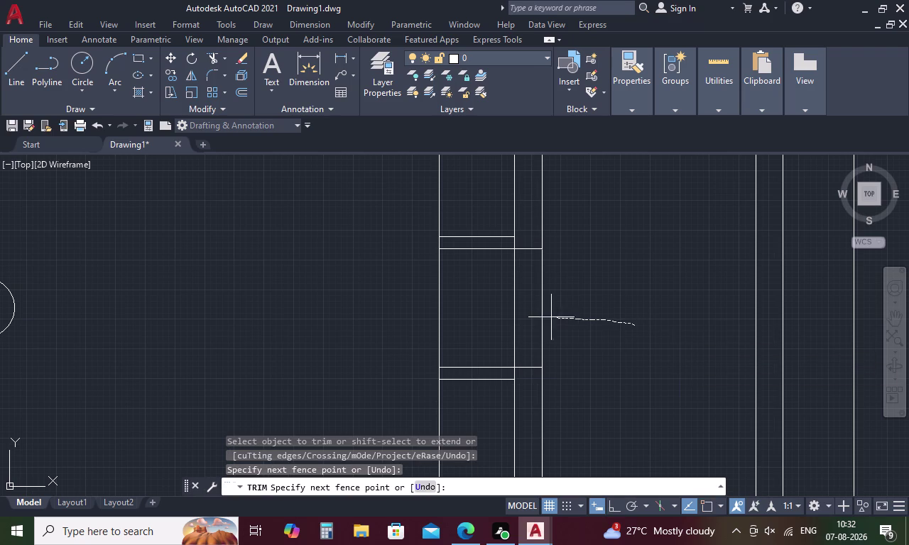
drag(551, 317, 412, 318)
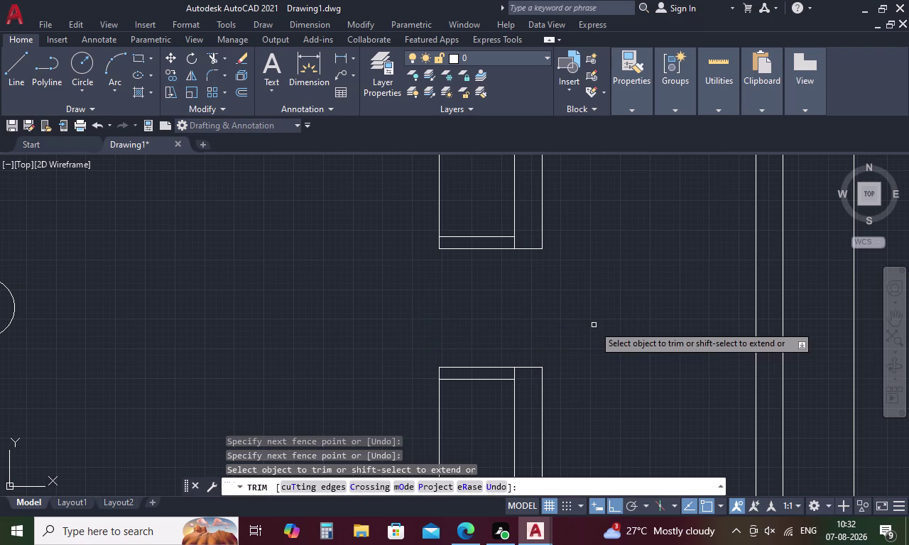
scroll(down, 3)
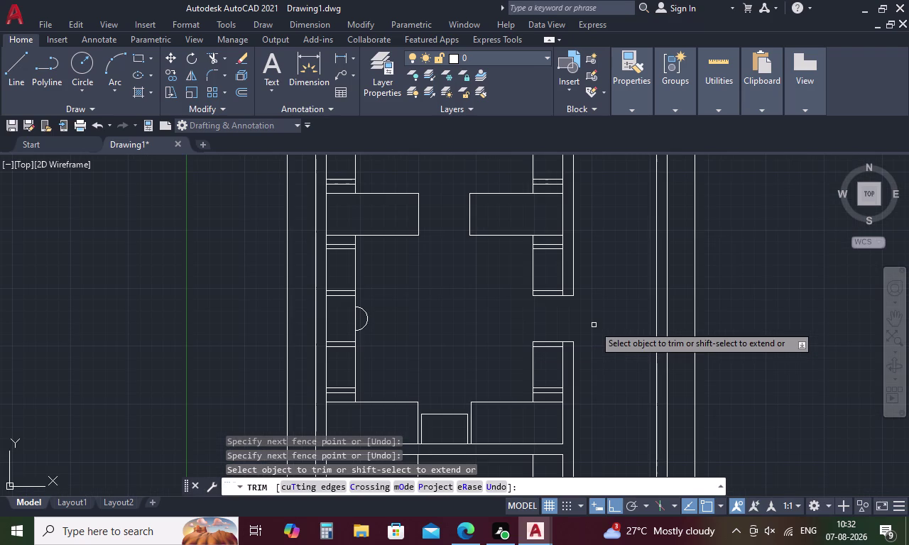
scroll(down, 3)
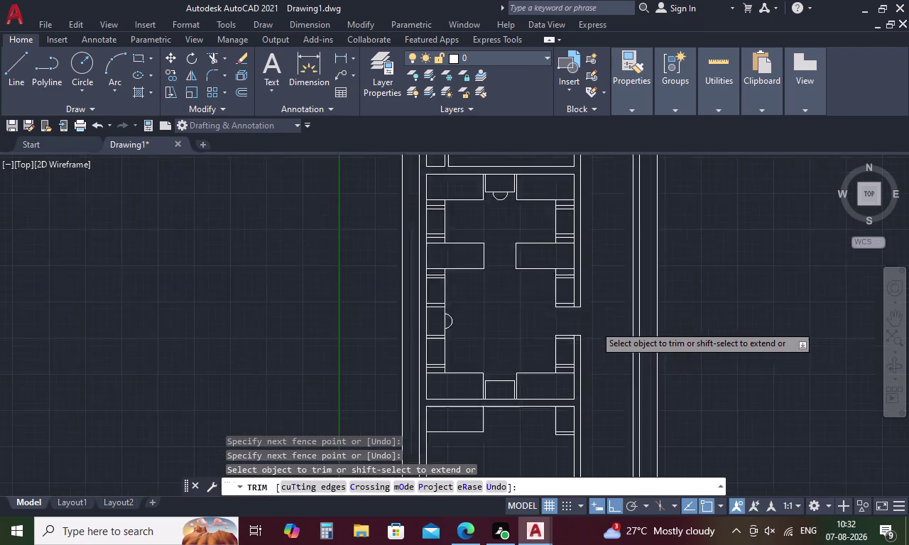
key(Escape)
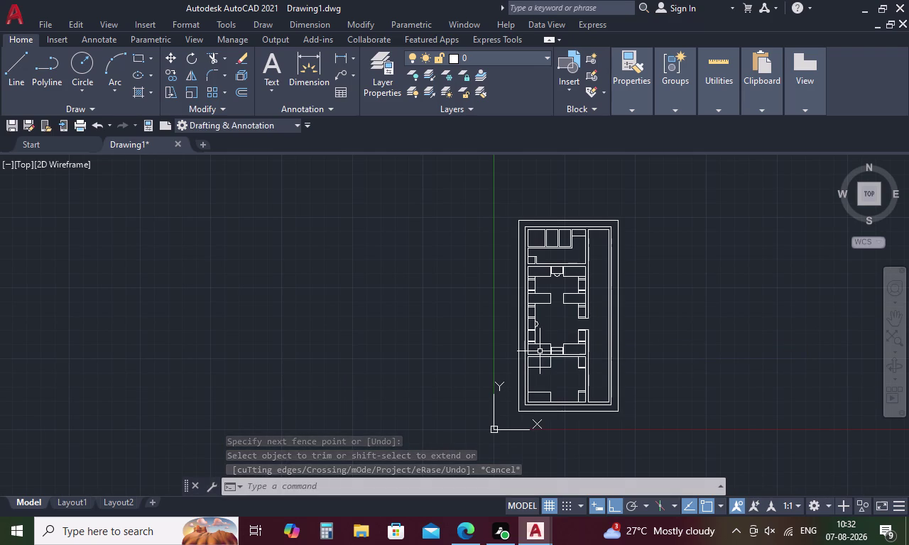
scroll(up, 3)
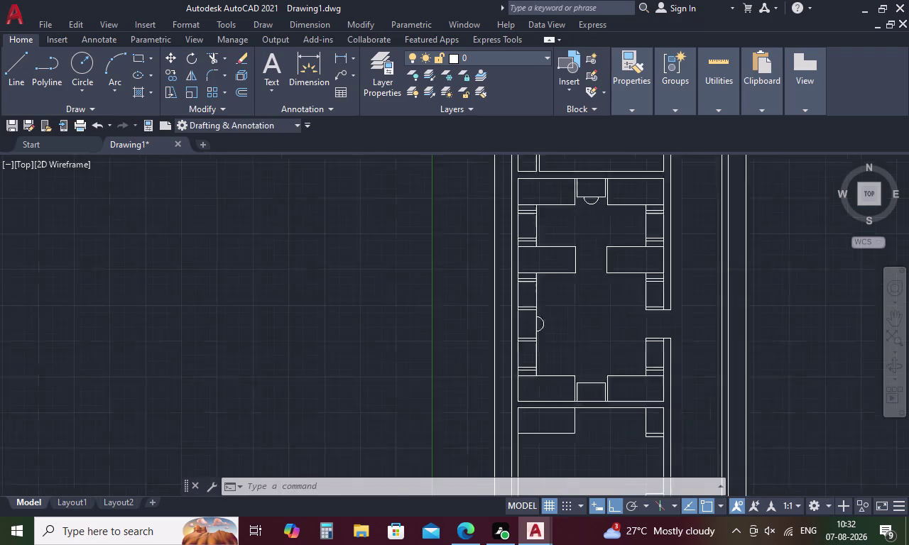
drag(566, 305, 523, 338)
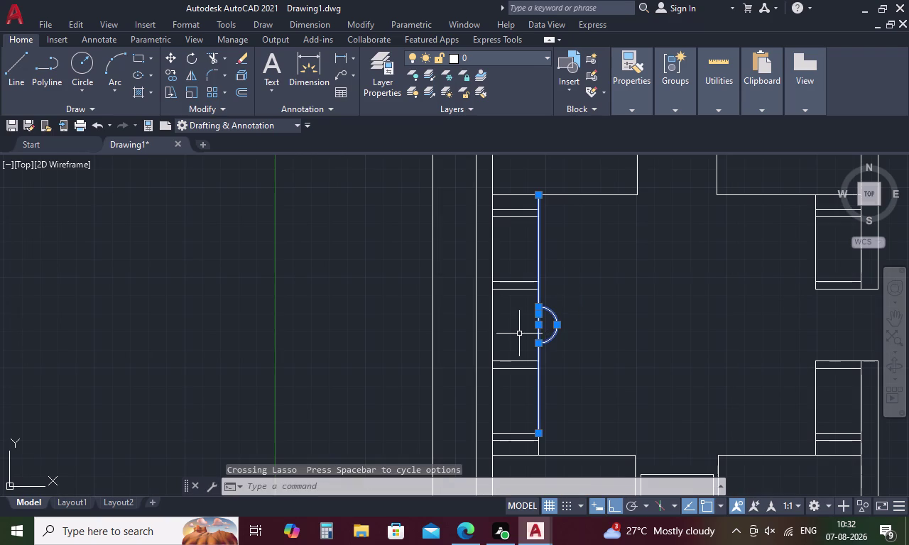
Select the two rails beside the knob together with the knob.
key(Escape)
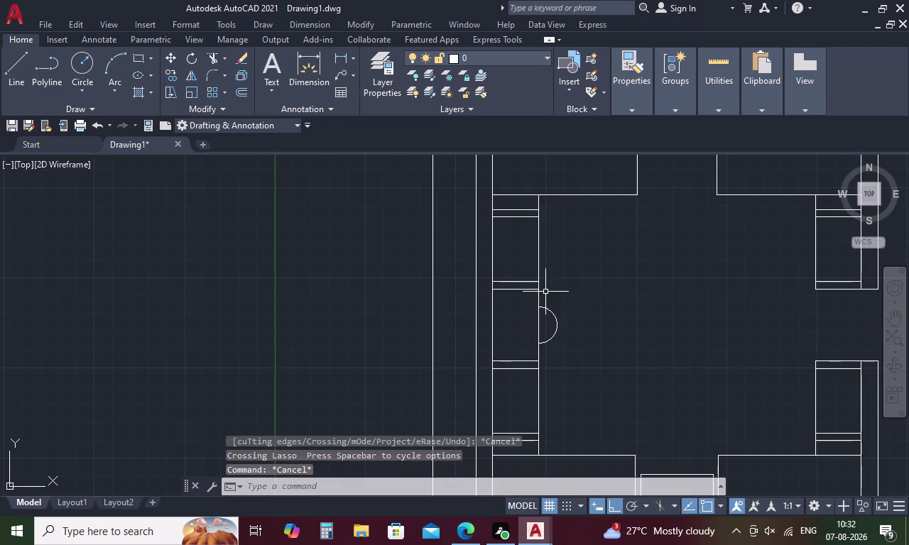
drag(530, 286, 512, 335)
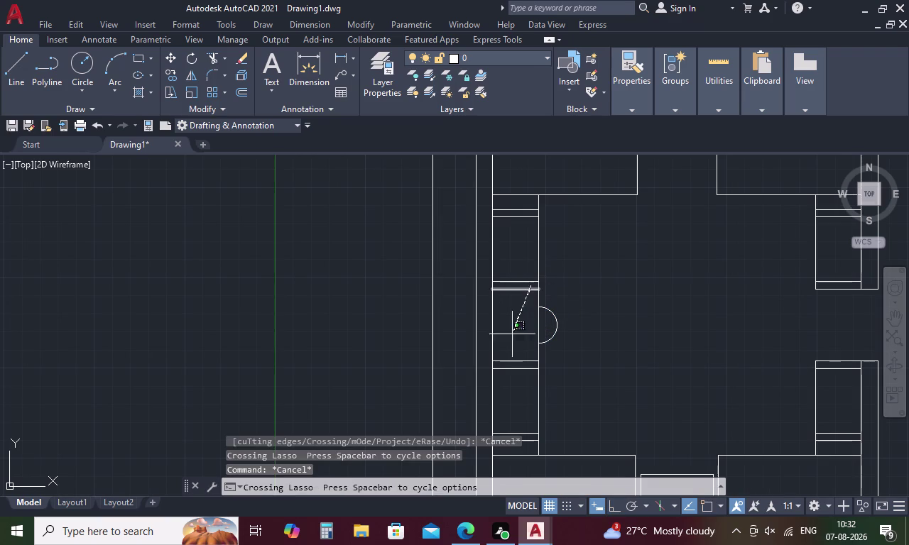
drag(512, 334, 502, 366)
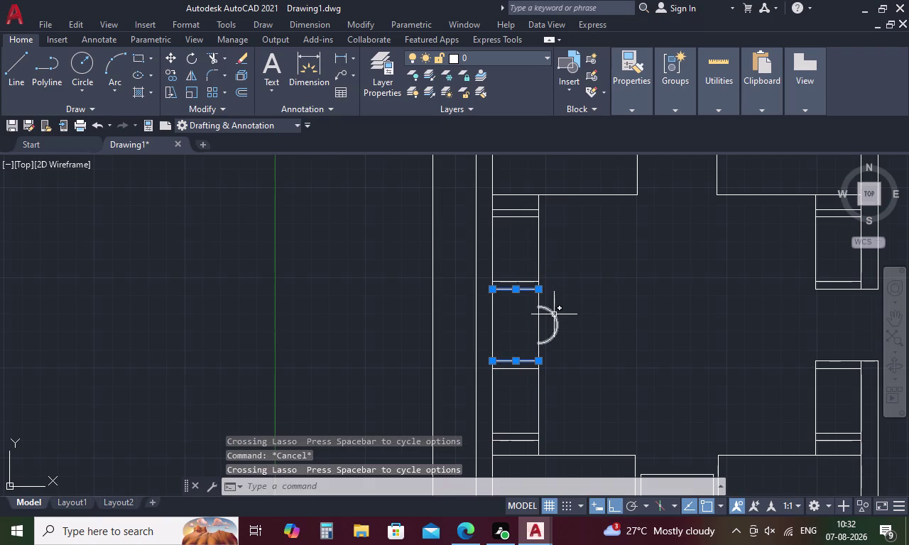
click(554, 314)
right_click(518, 318)
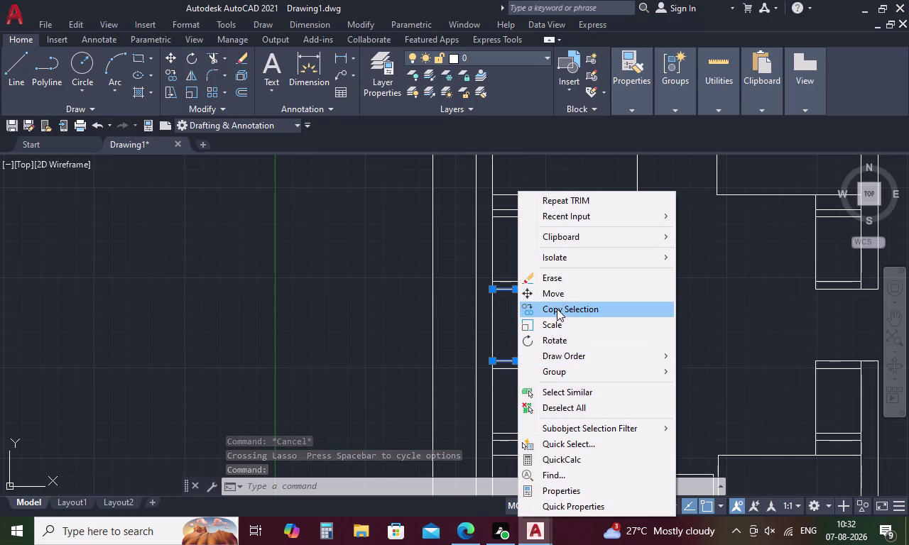
Copy the knob and rails into the lower panel, using a 500 tracking offset for the base point.
click(558, 308)
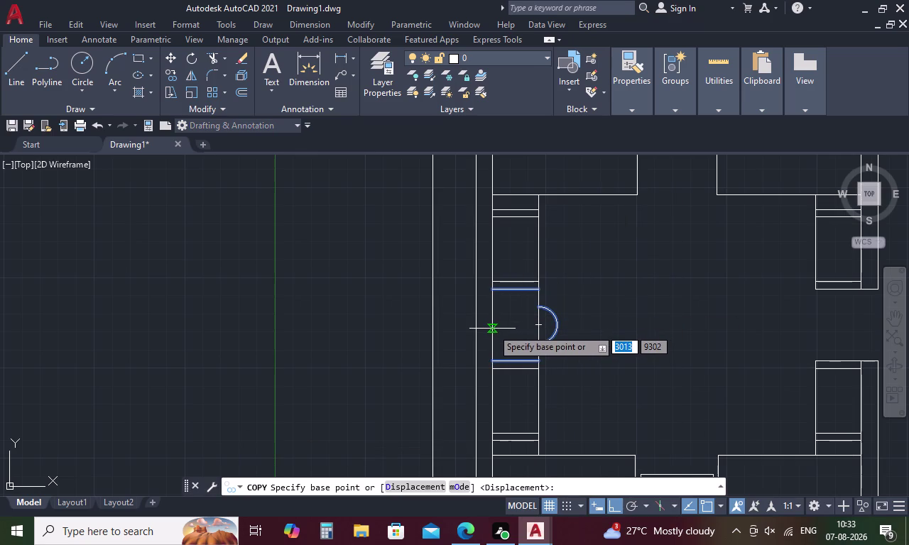
text(TK)
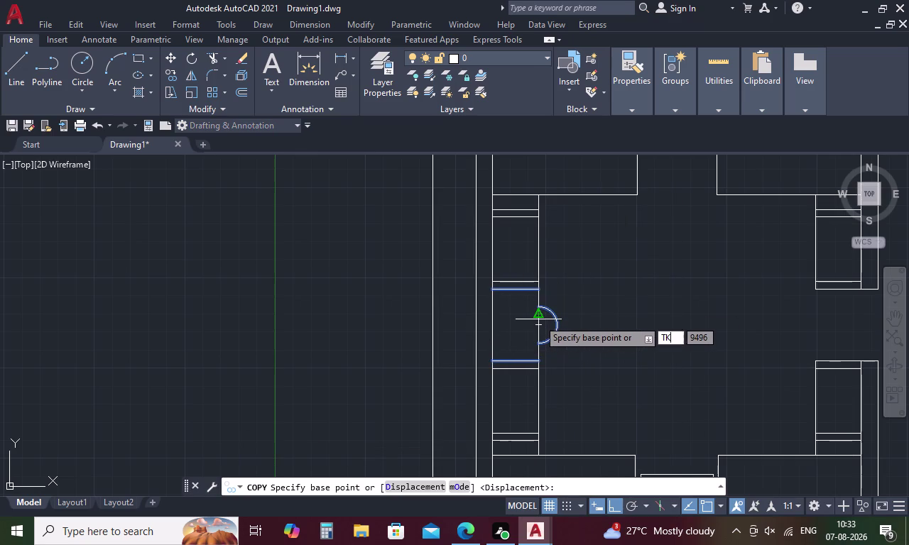
key(space)
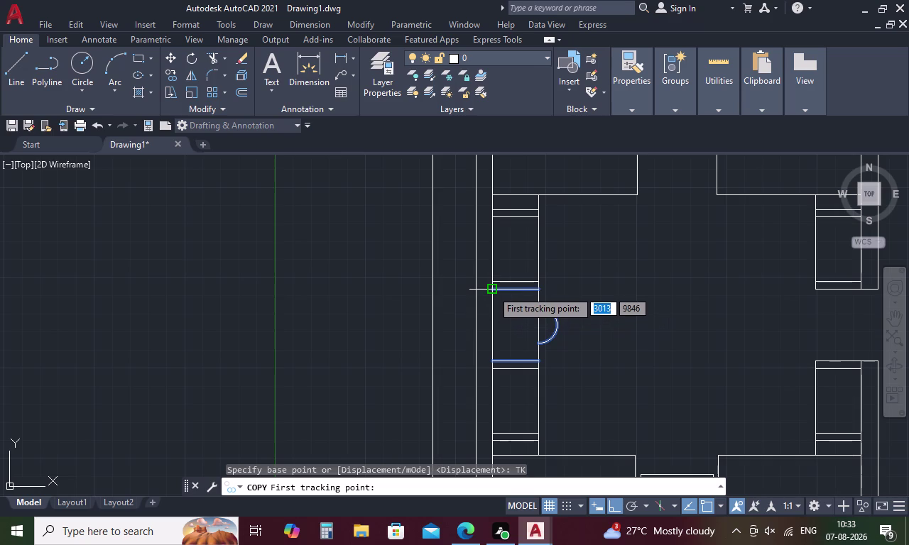
click(492, 291)
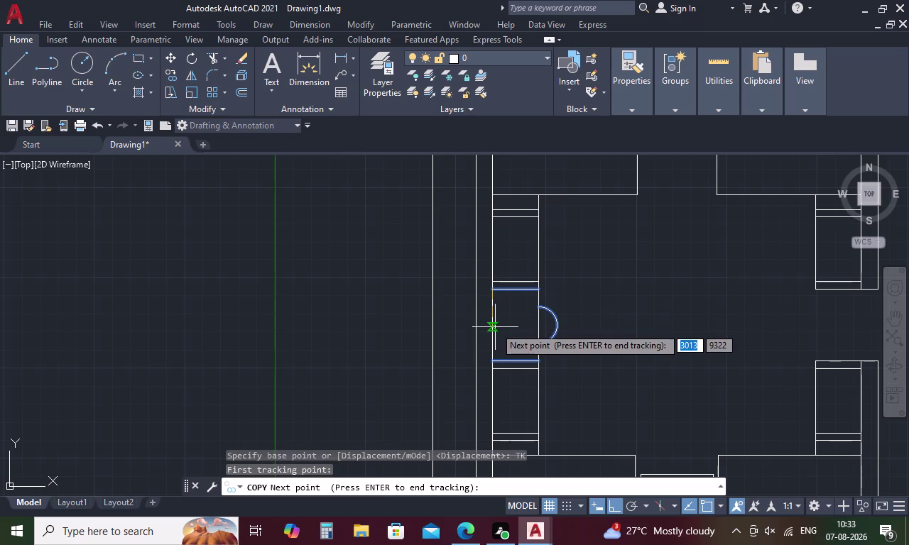
text(500)
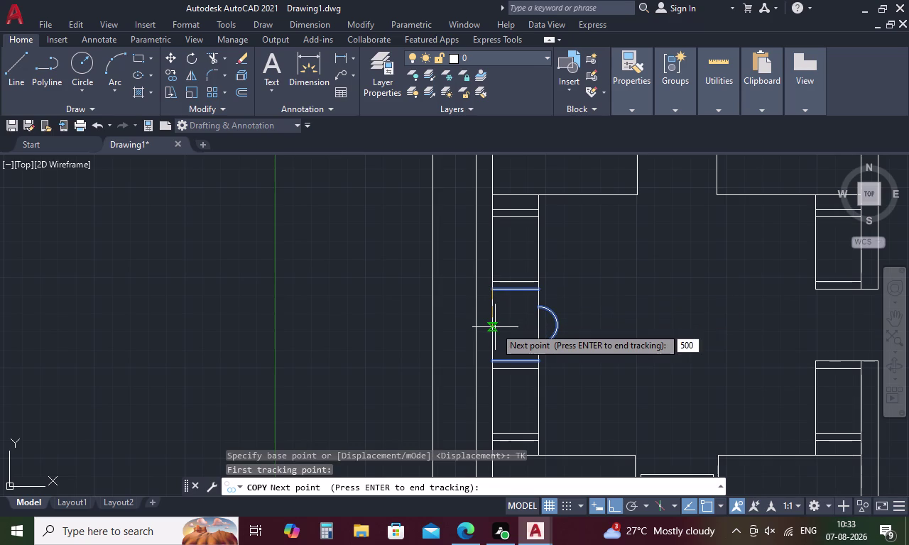
key(space)
key(space)
click(495, 327)
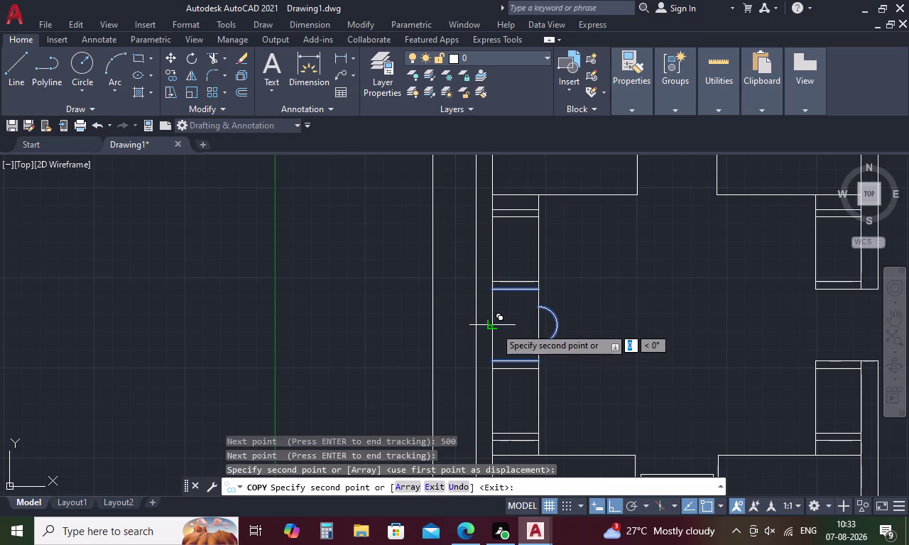
scroll(down, 3)
middle_drag(498, 352, 499, 289)
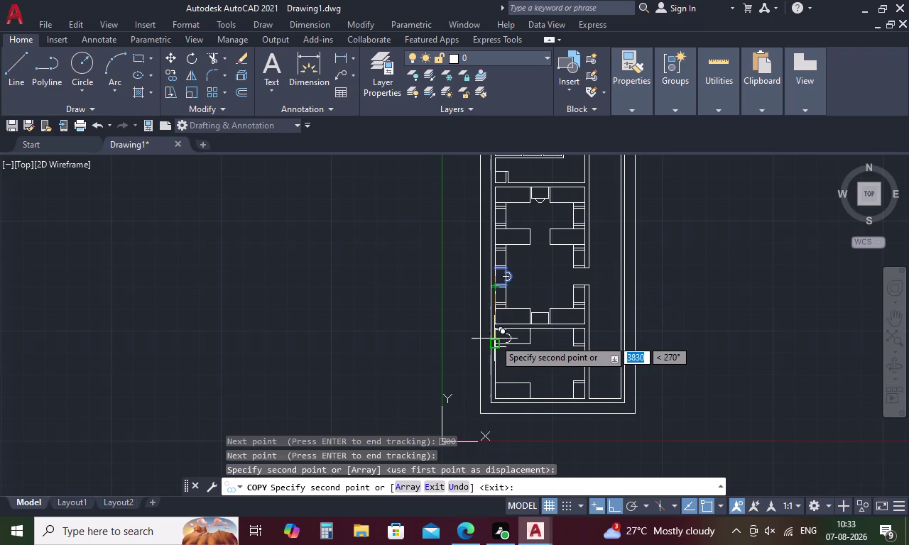
click(496, 366)
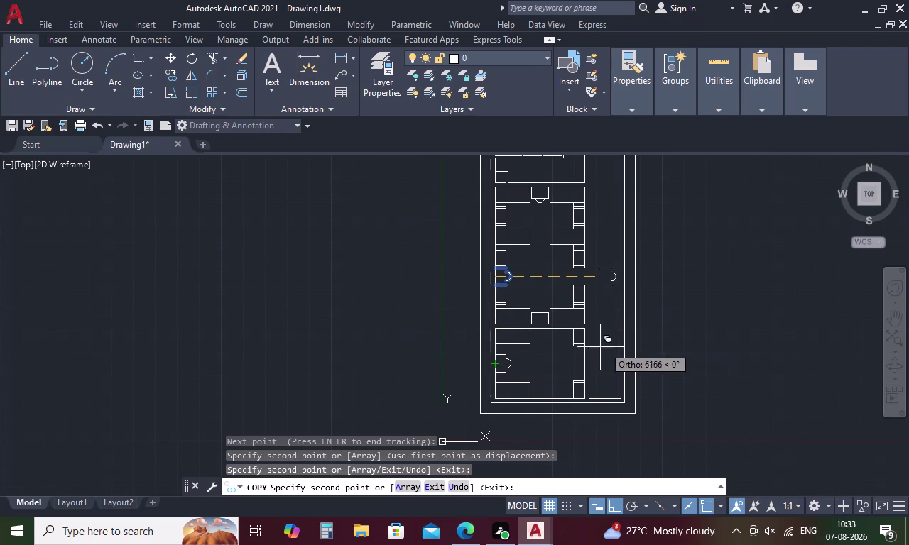
key(Escape)
key(l)
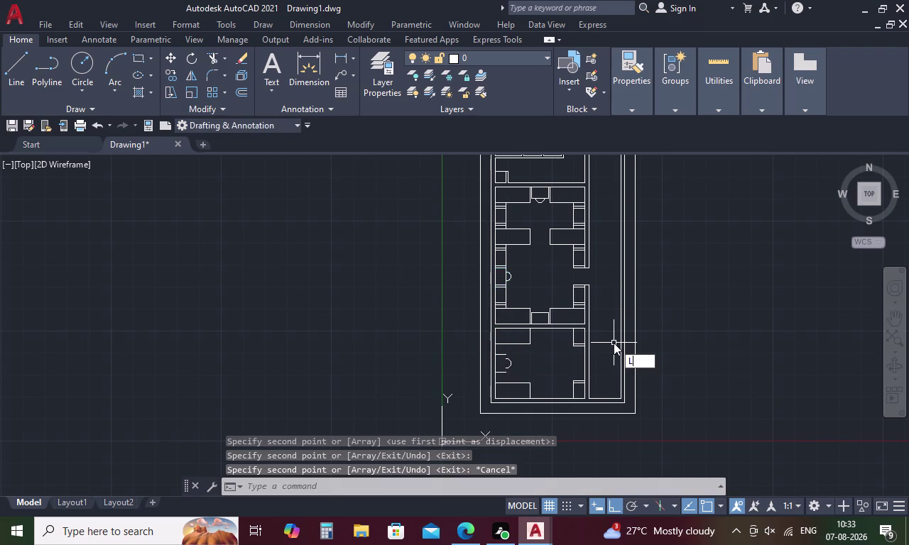
key(space)
click(506, 352)
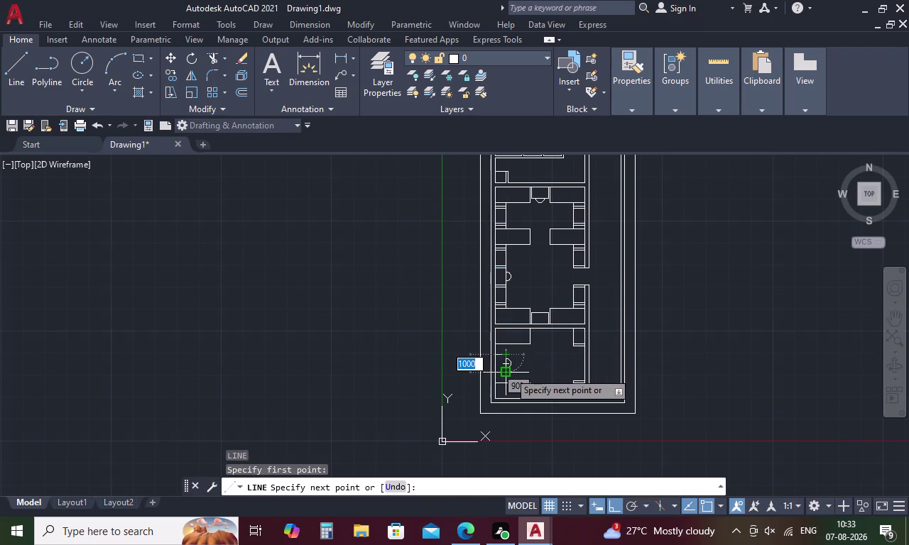
scroll(up, 3)
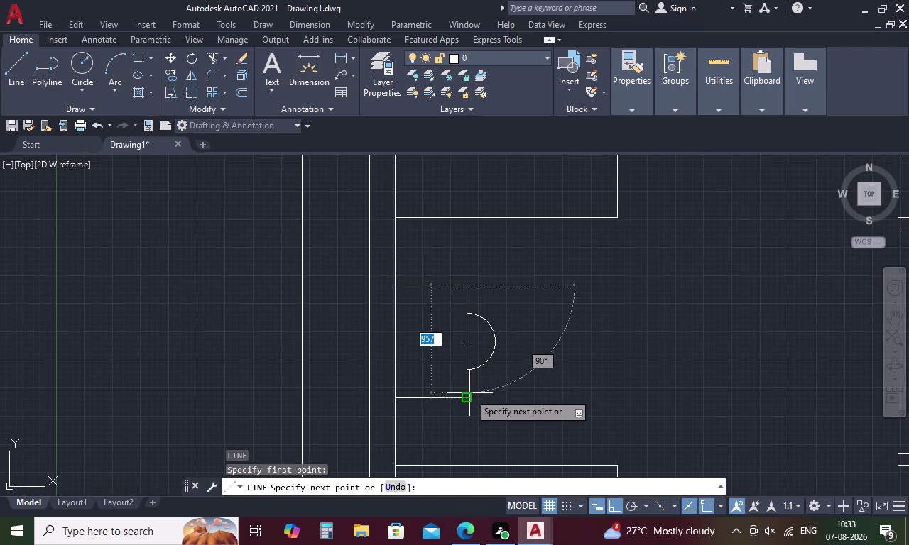
click(467, 395)
key(Escape)
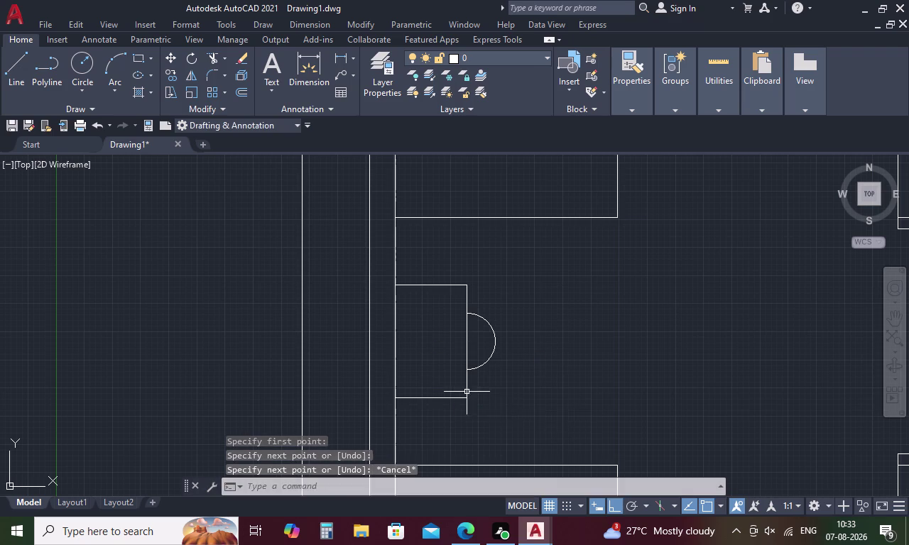
scroll(down, 3)
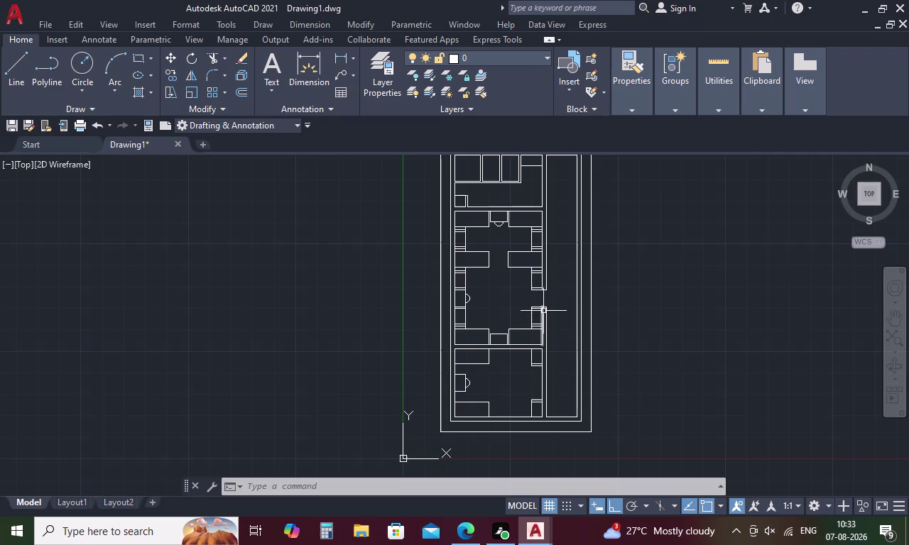
middle_drag(512, 295, 528, 370)
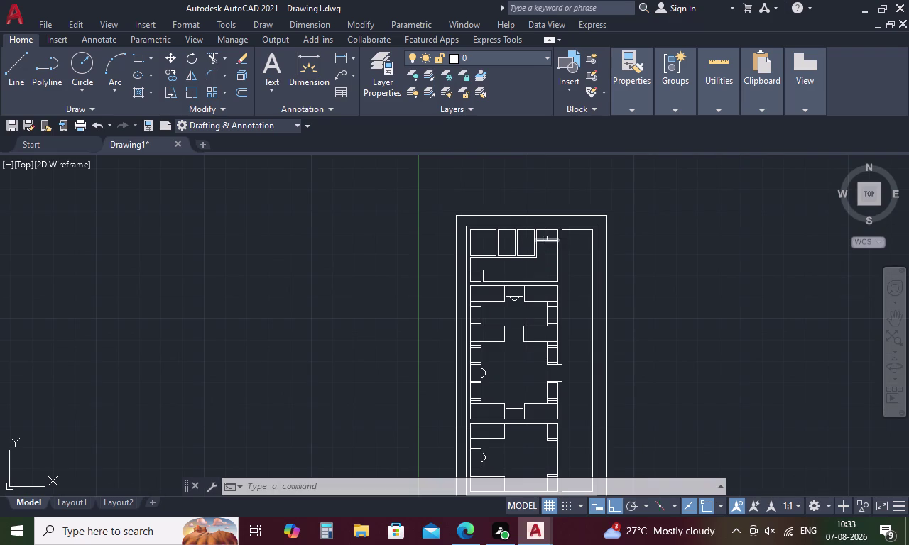
Draw a vertical line from the small top rectangle's top edge to its bottom edge.
scroll(up, 3)
key(Escape)
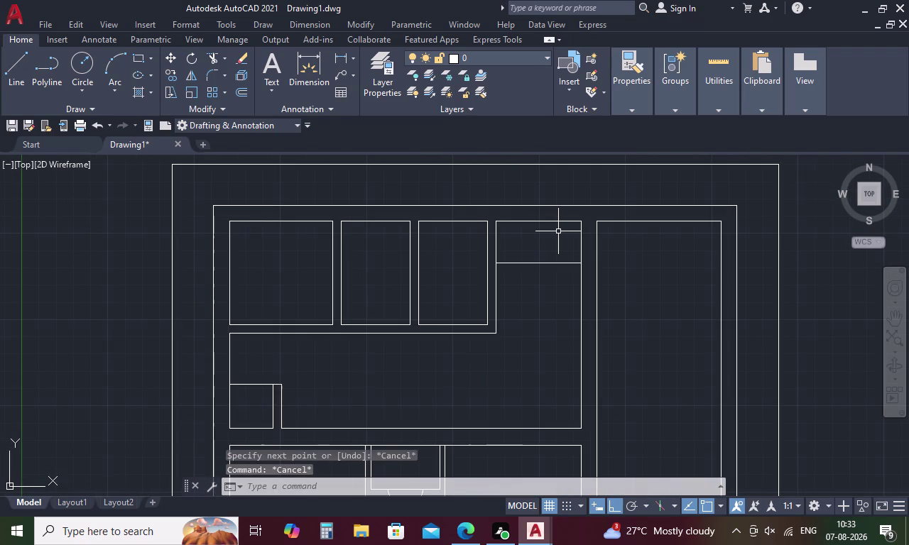
key(c)
key(space)
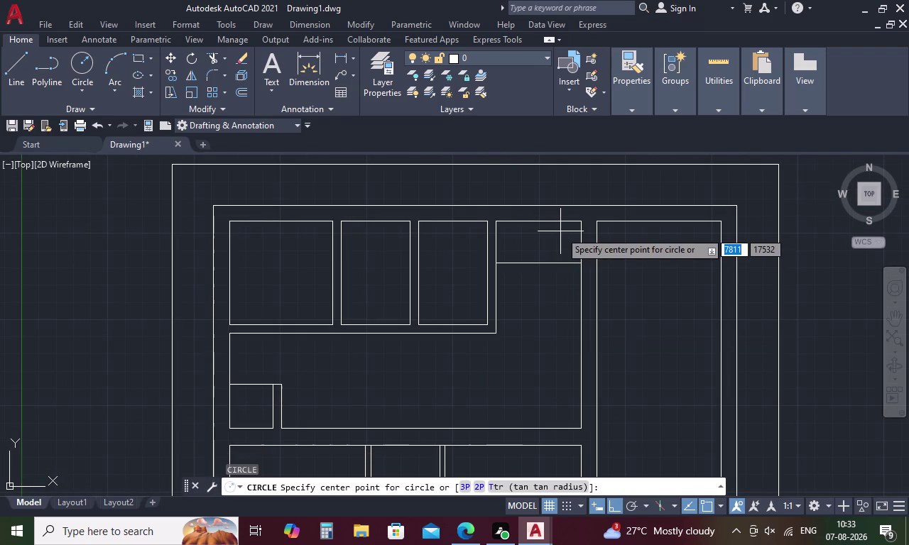
key(Escape)
text(L)
key(space)
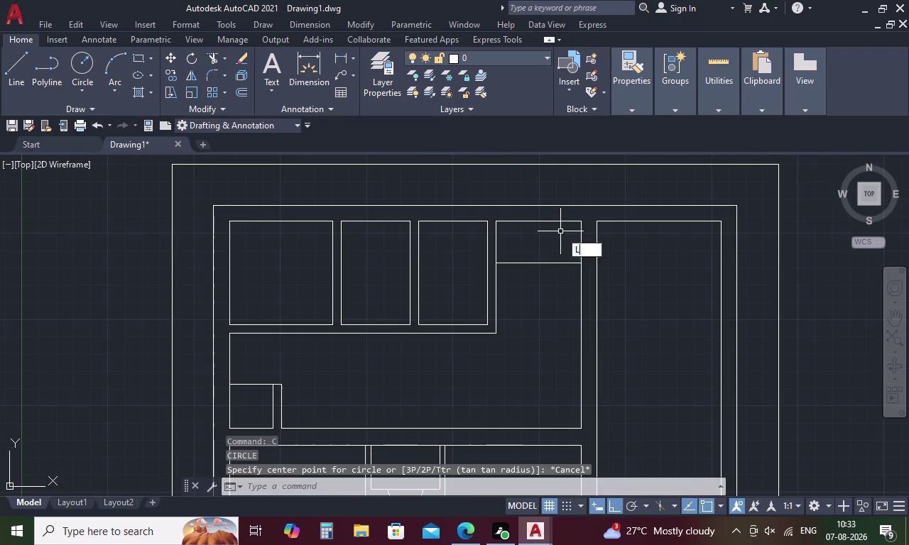
click(537, 262)
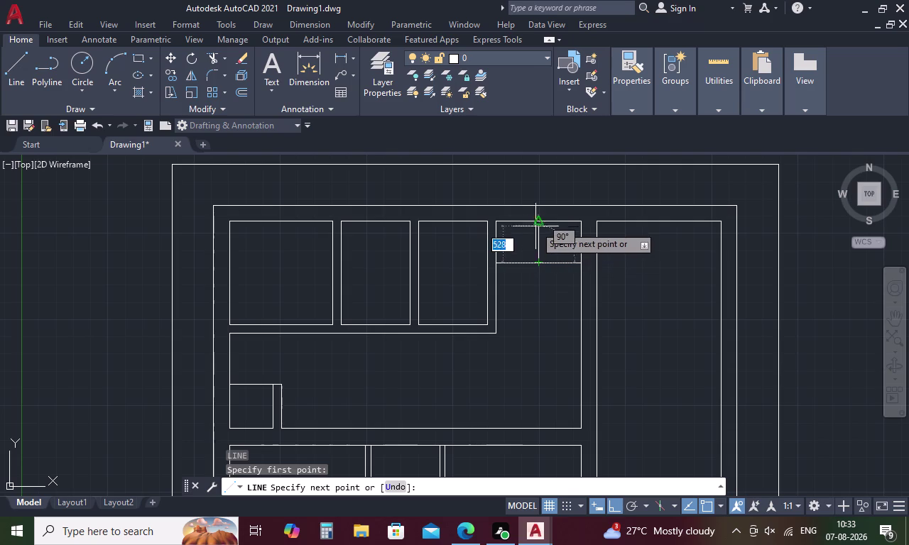
click(534, 224)
key(Escape)
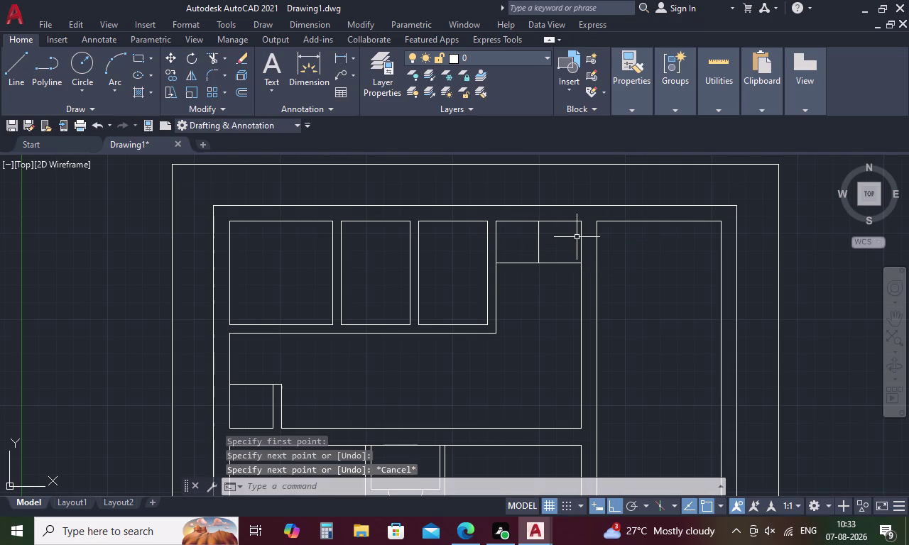
text(C)
key(space)
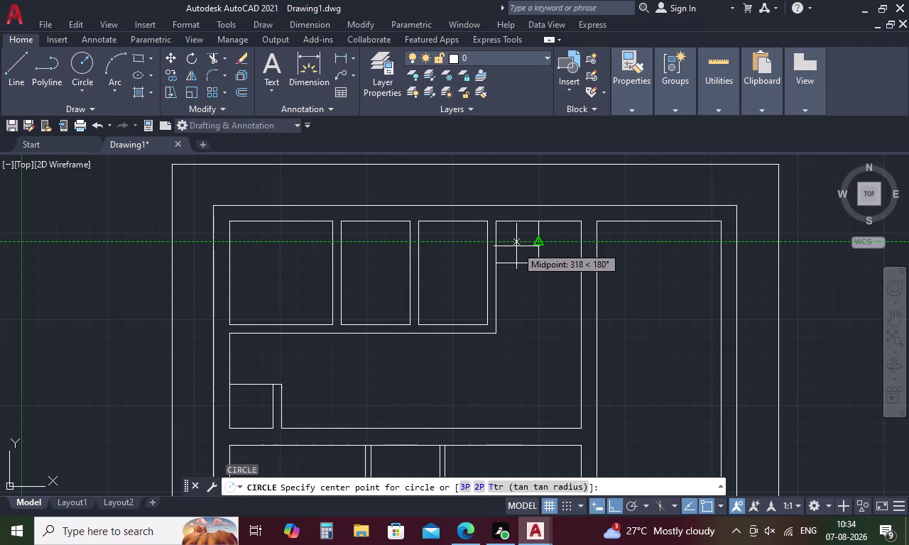
Place a radius-25 circle in the left half of the small top rectangle.
click(517, 242)
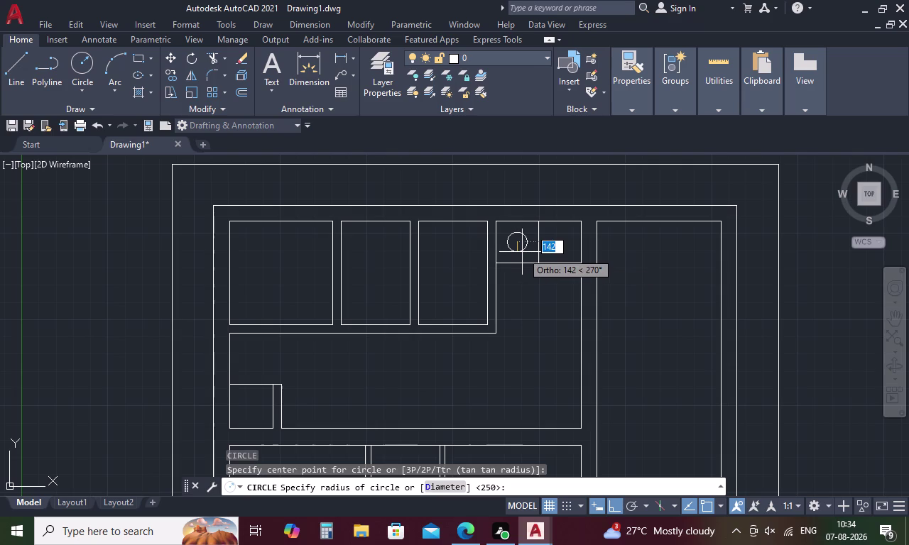
key(2)
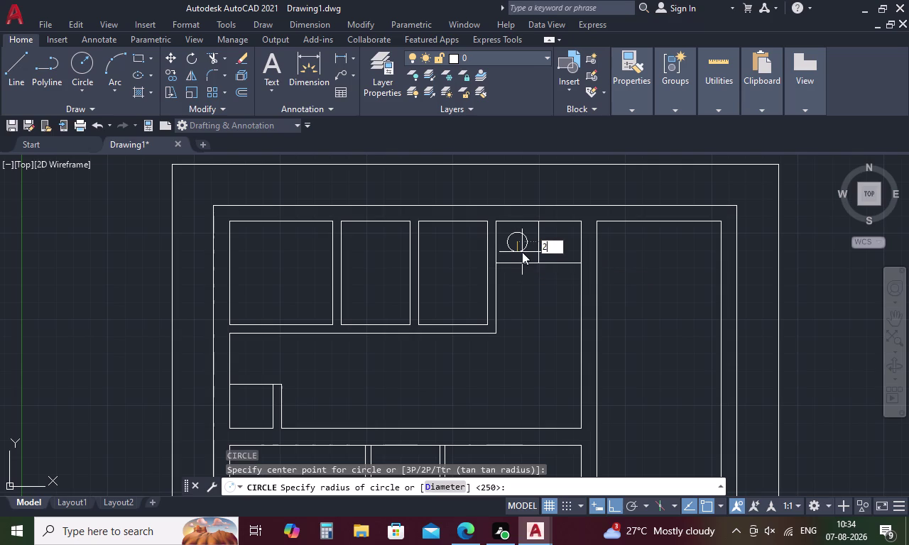
key(5)
key(space)
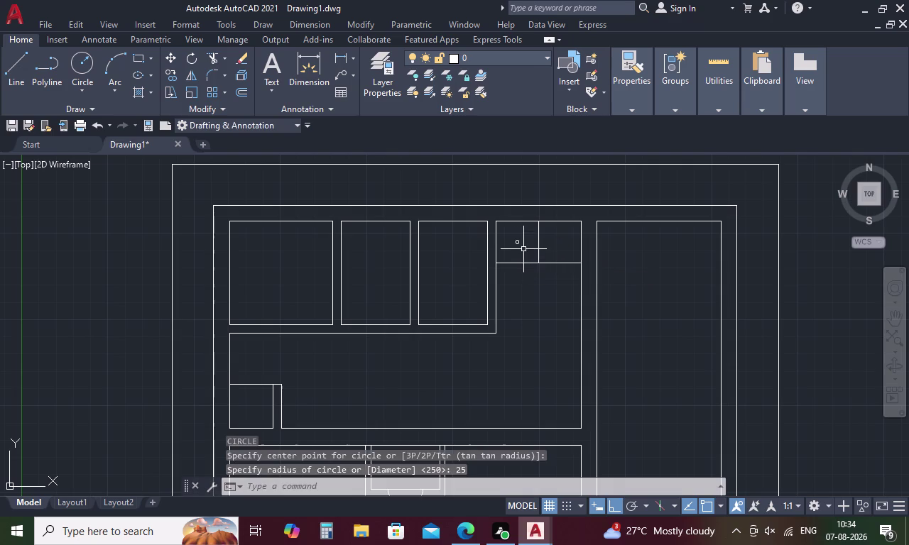
scroll(up, 3)
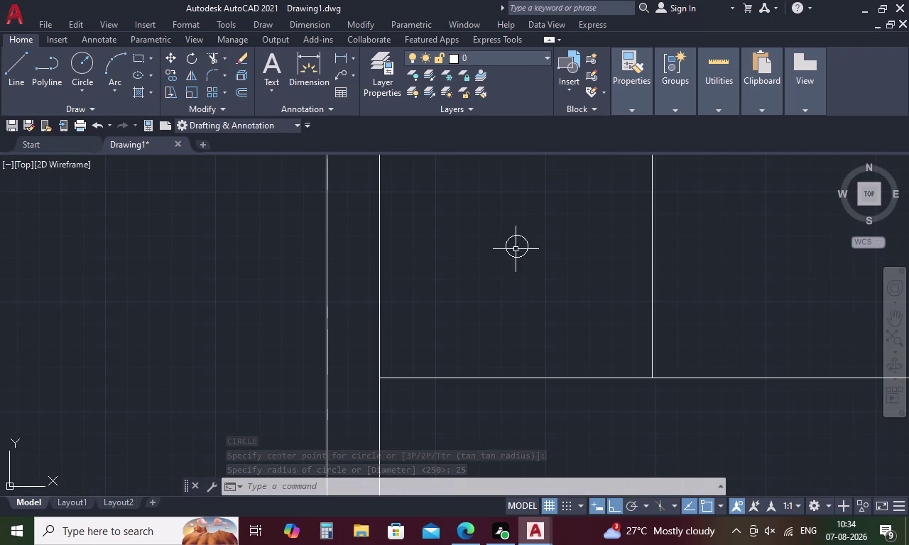
scroll(down, 3)
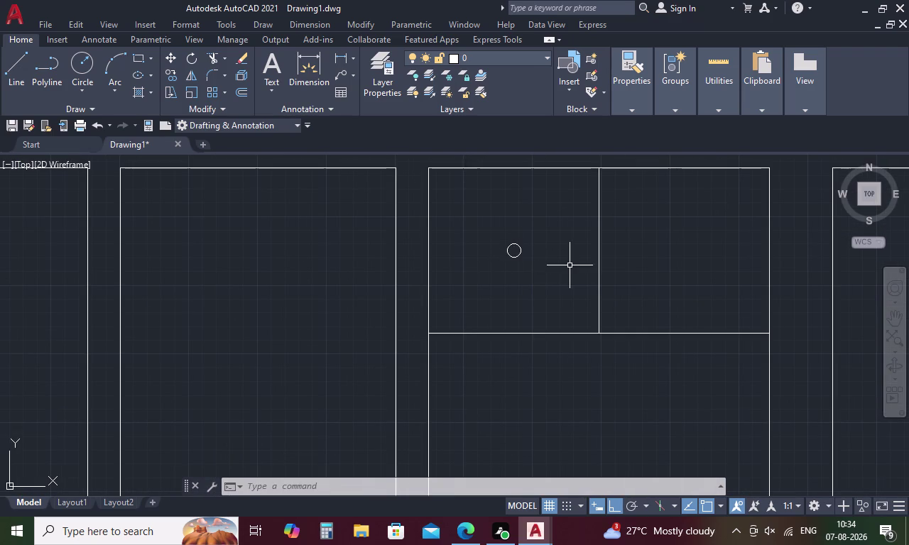
Draw a concentric radius-100 circle around the small circle.
key(Escape)
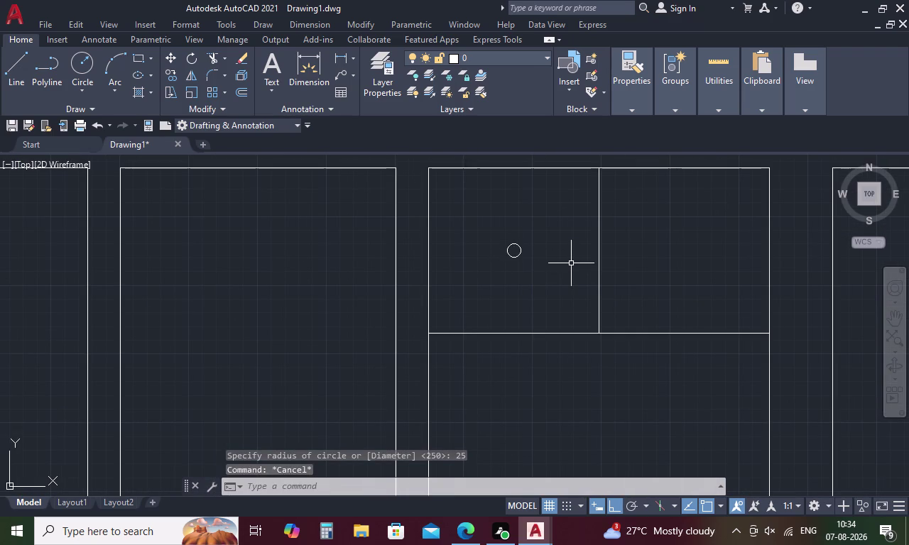
key(c)
key(space)
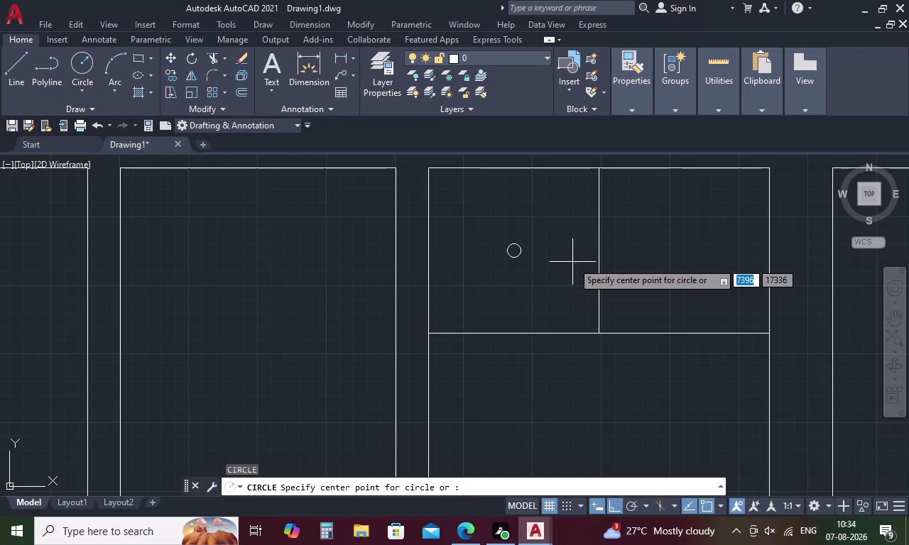
click(514, 253)
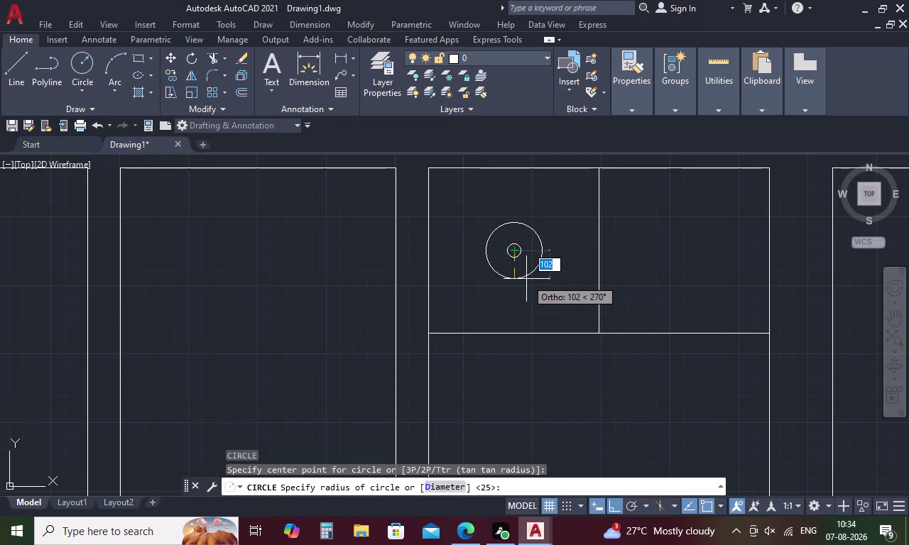
key(1)
text(00)
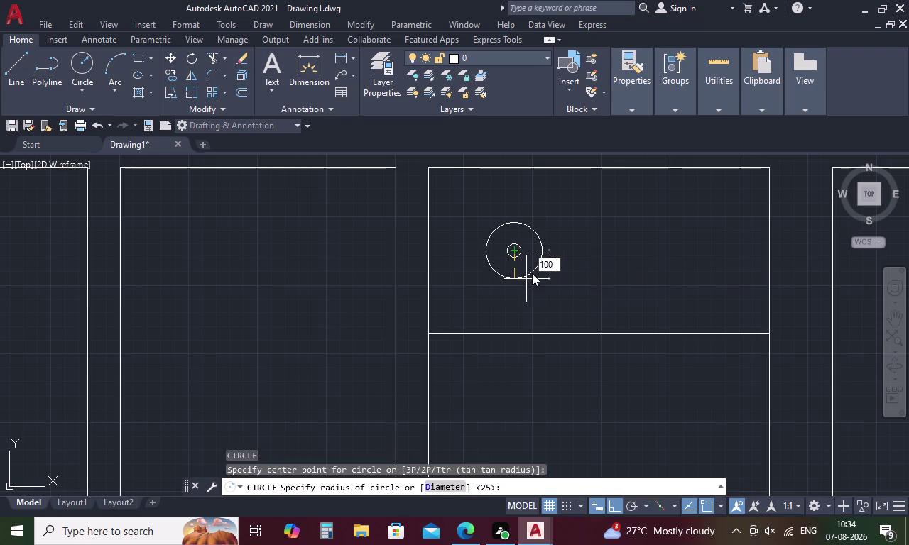
key(space)
scroll(down, 3)
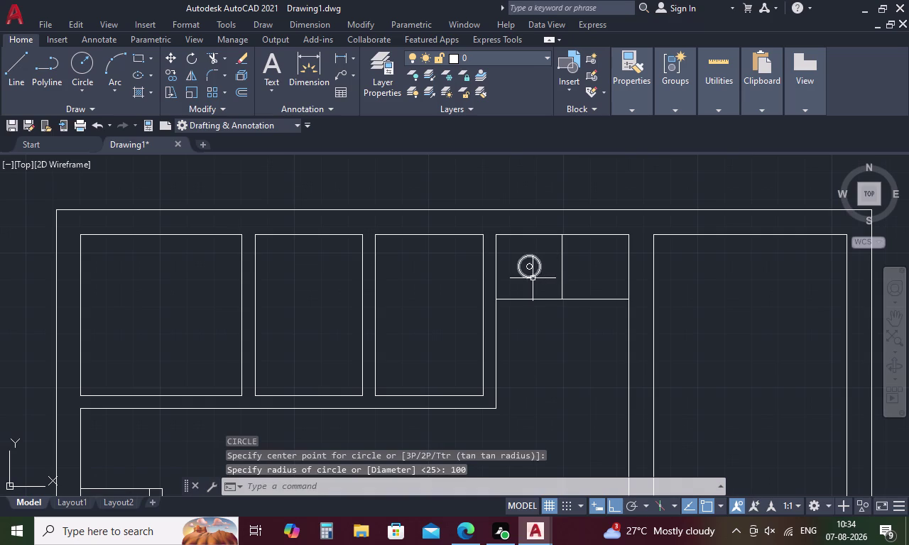
scroll(up, 3)
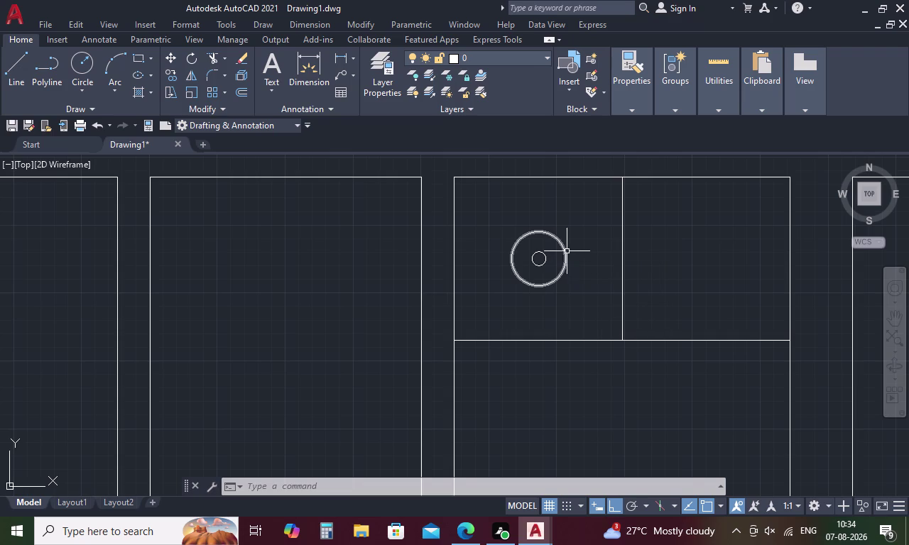
Abandon an extra circle and erase the larger 100-radius circle.
text(C)
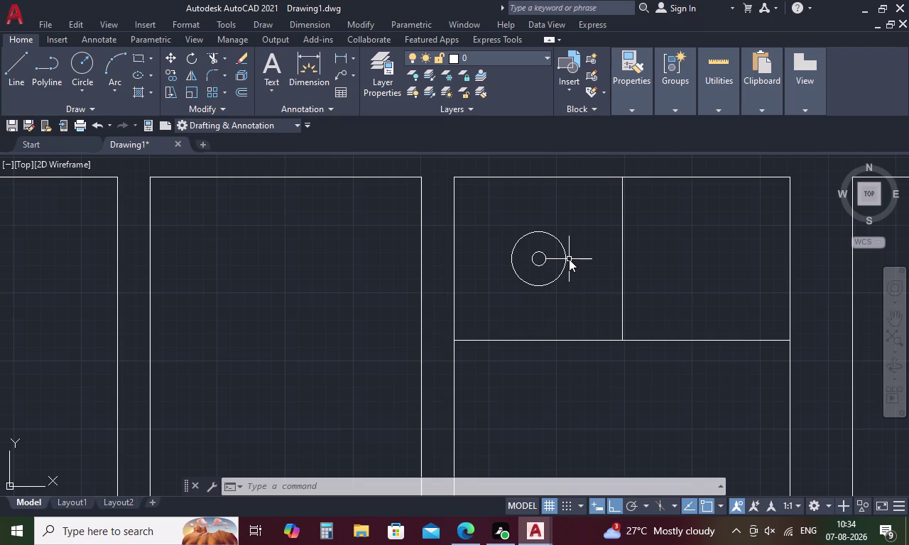
key(space)
click(569, 259)
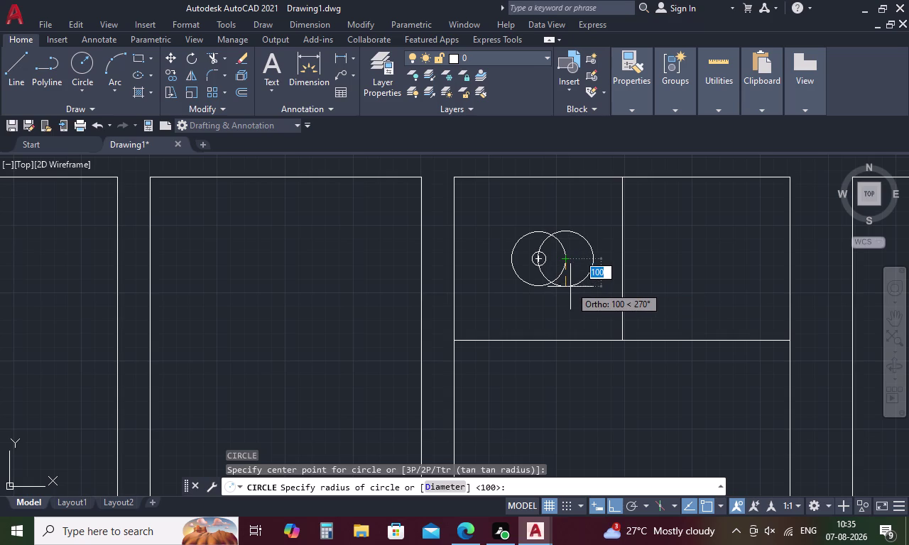
key(Escape)
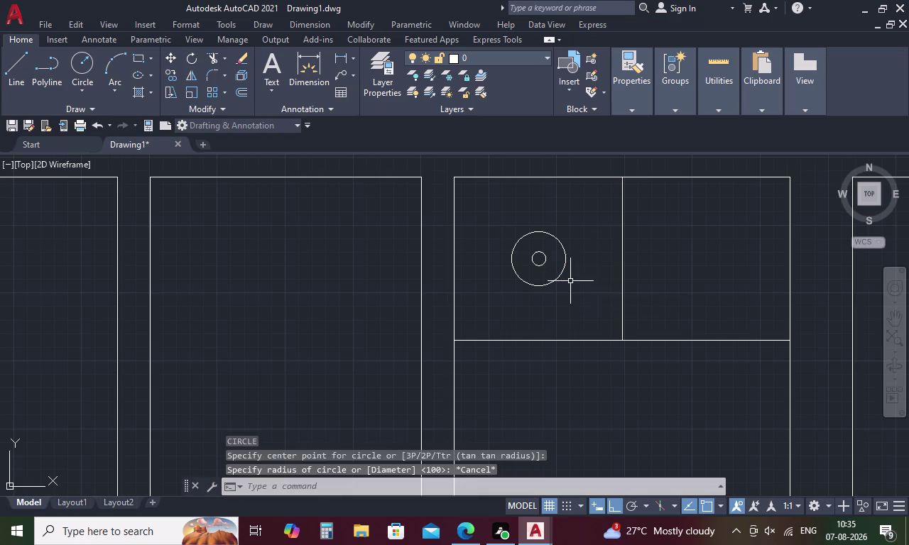
drag(576, 245, 517, 285)
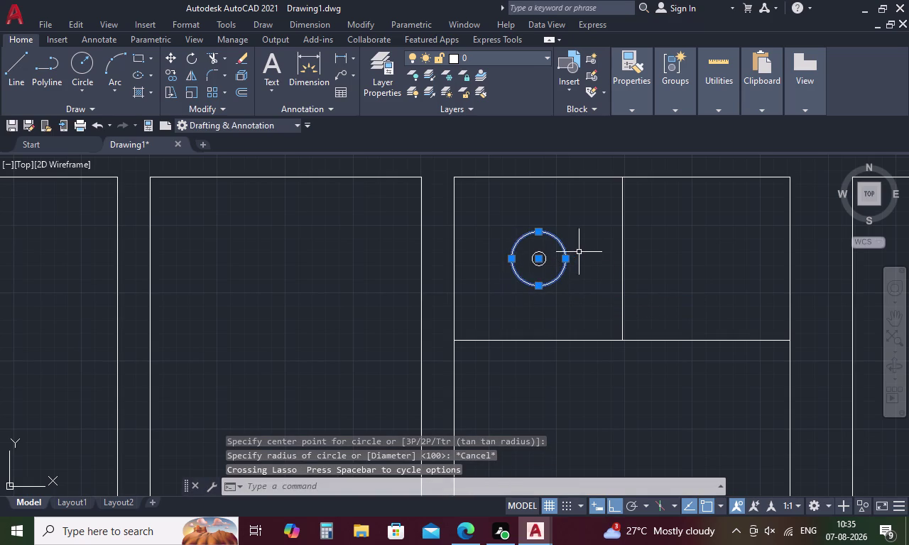
key(Delete)
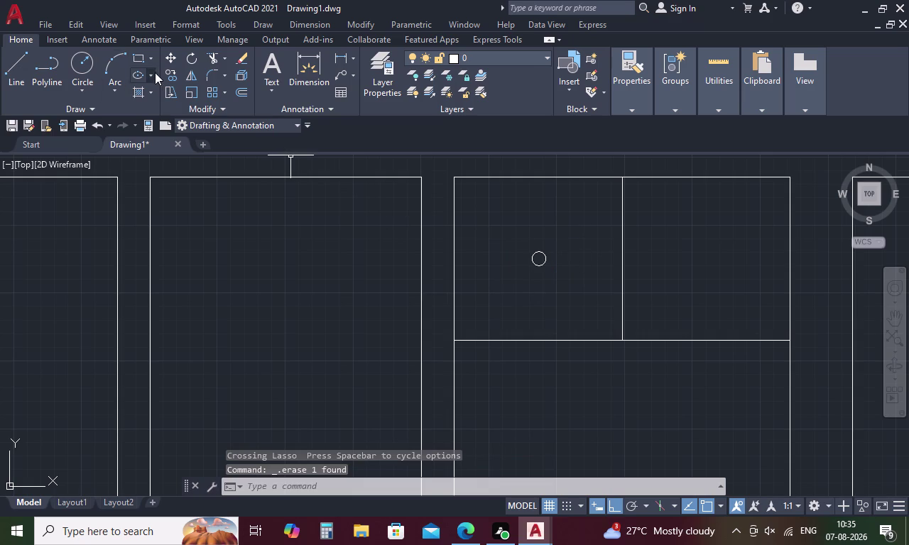
click(134, 72)
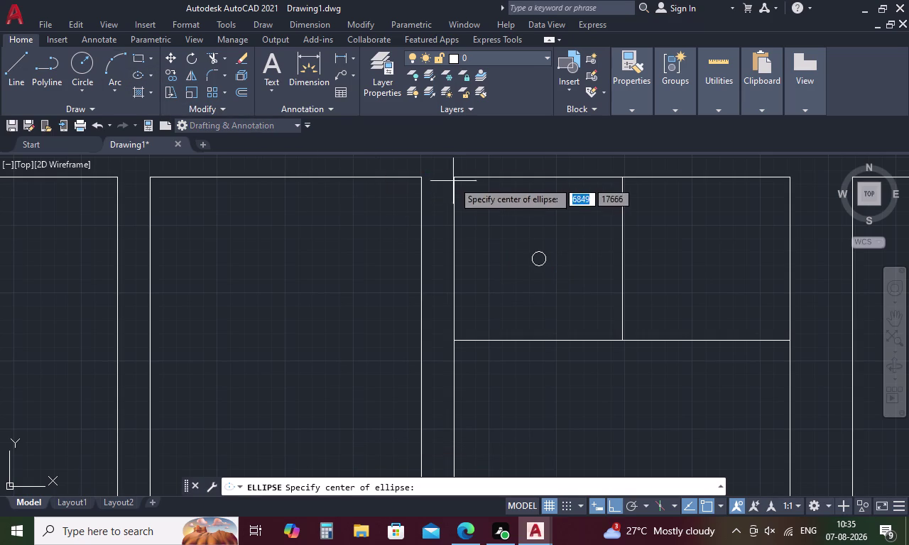
click(539, 256)
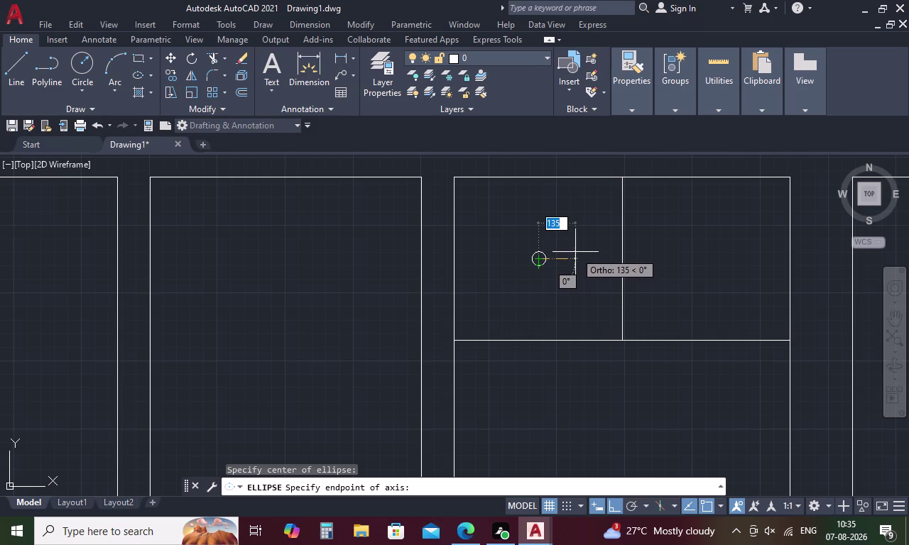
key(2)
key(BackSpace)
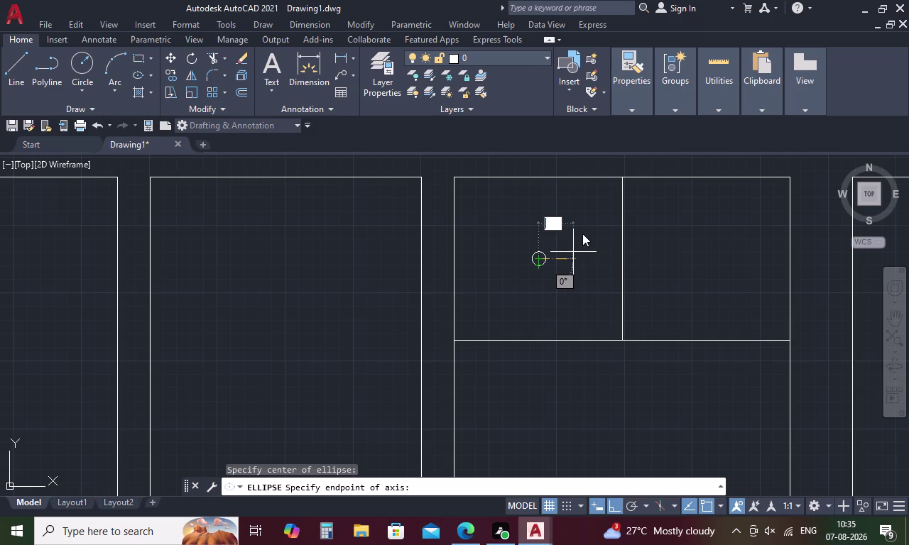
text(25)
key(space)
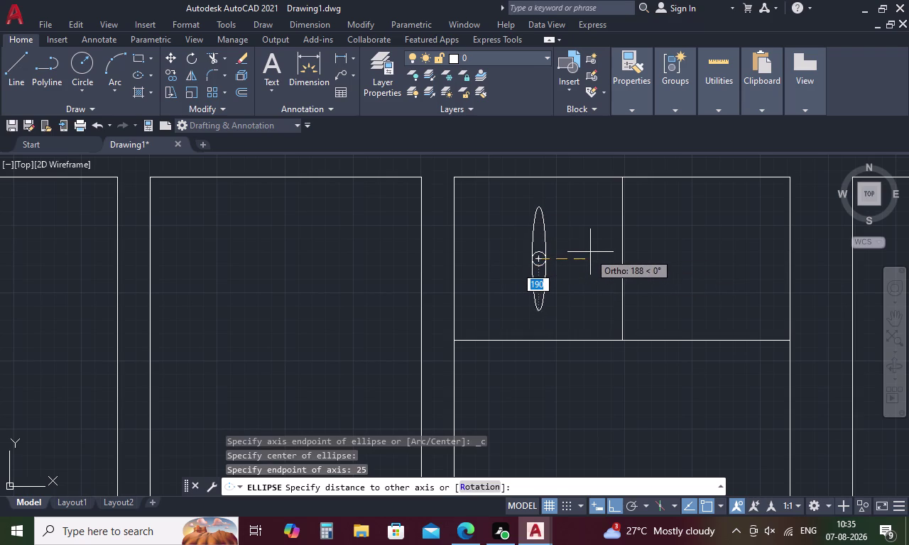
key(Escape)
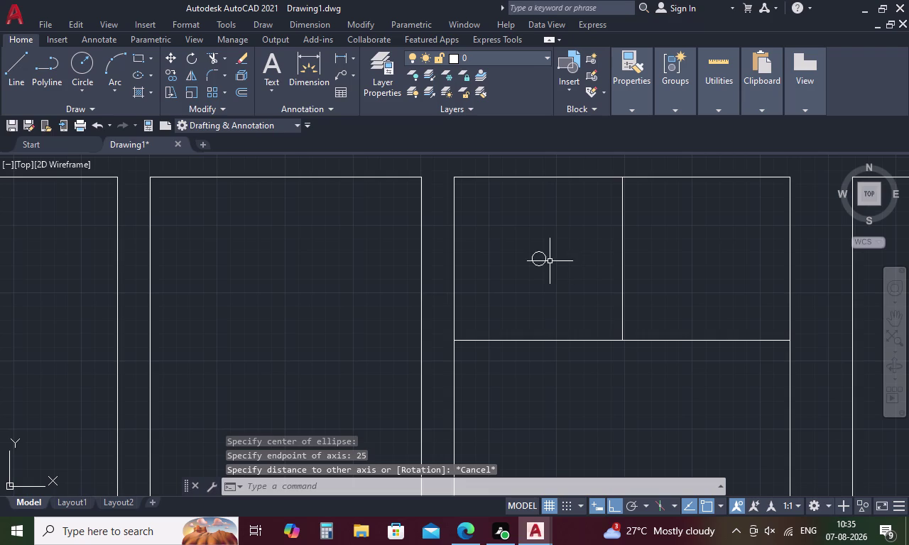
key(space)
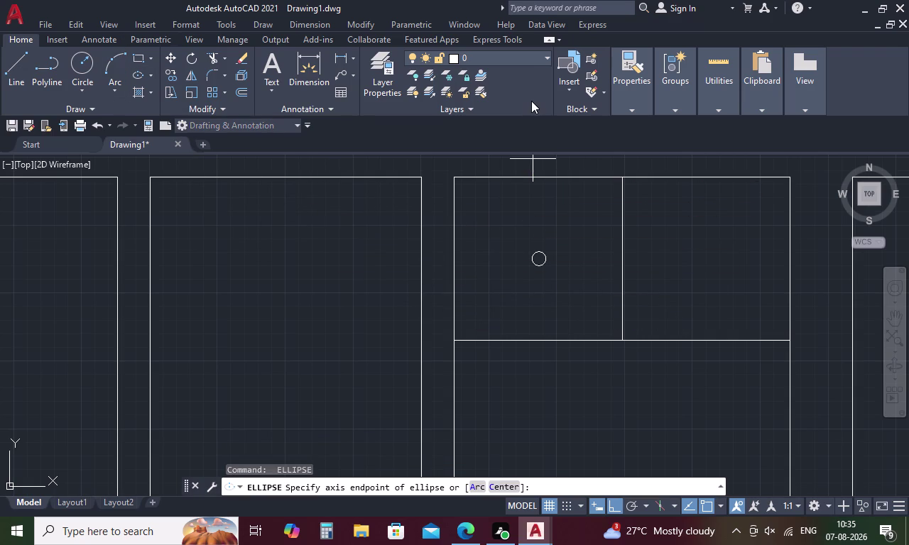
click(537, 259)
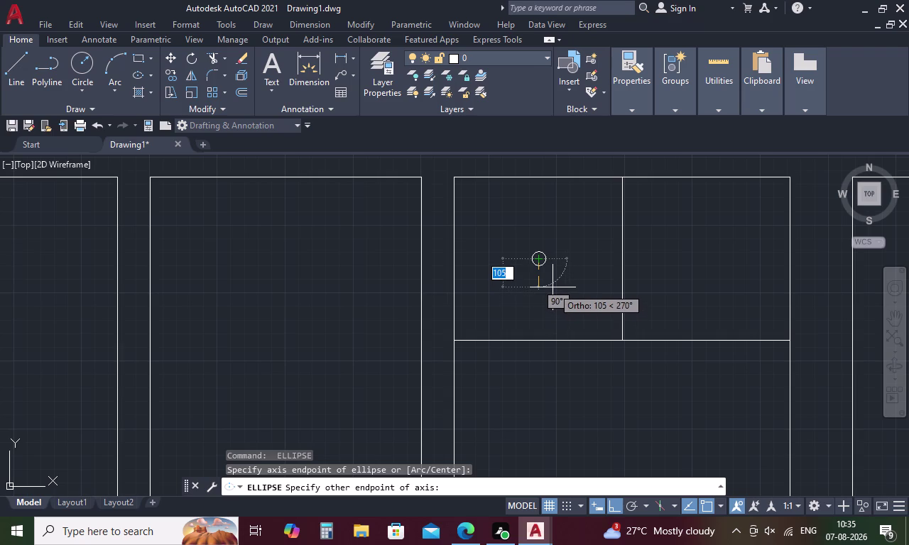
text(100)
key(space)
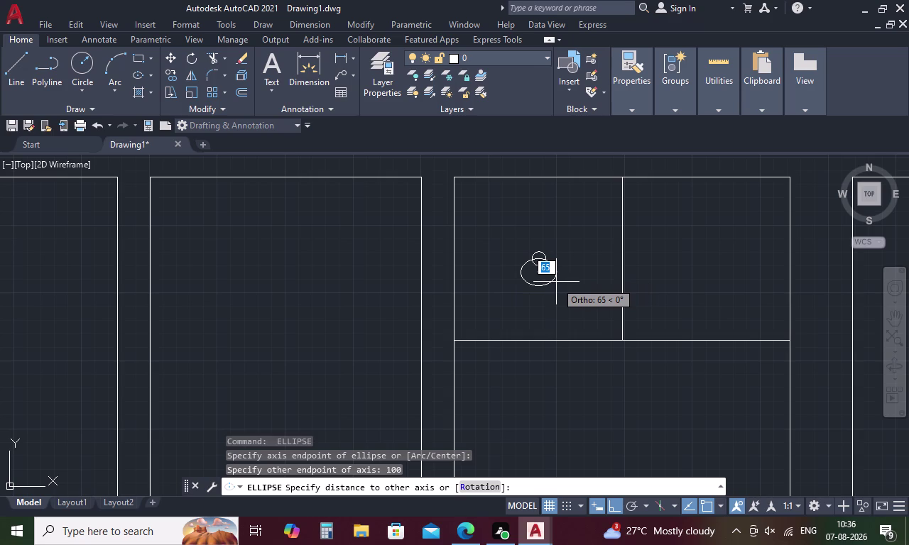
key(5)
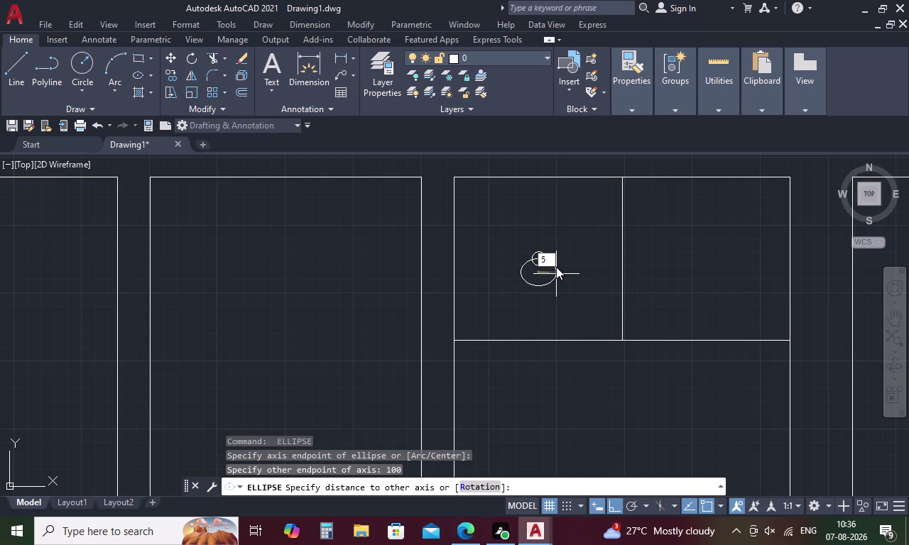
key(0)
key(space)
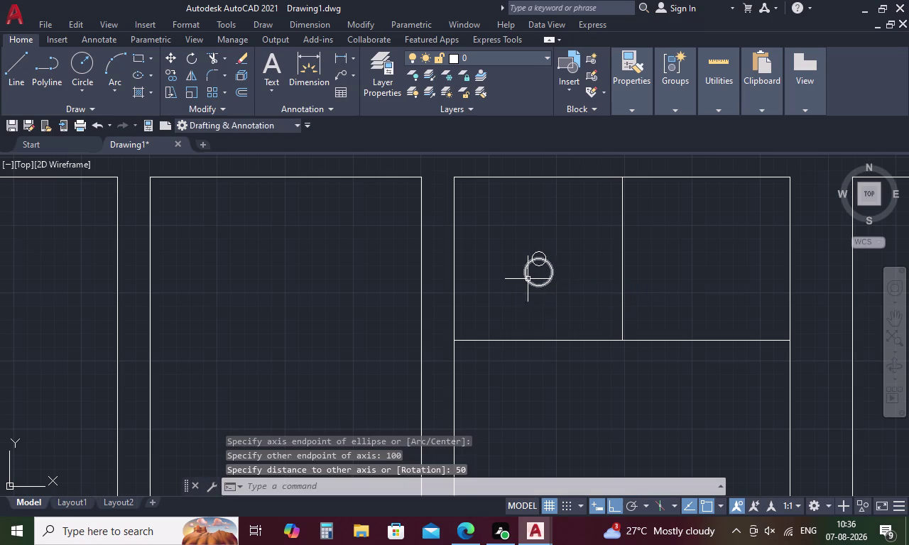
click(551, 270)
key(Delete)
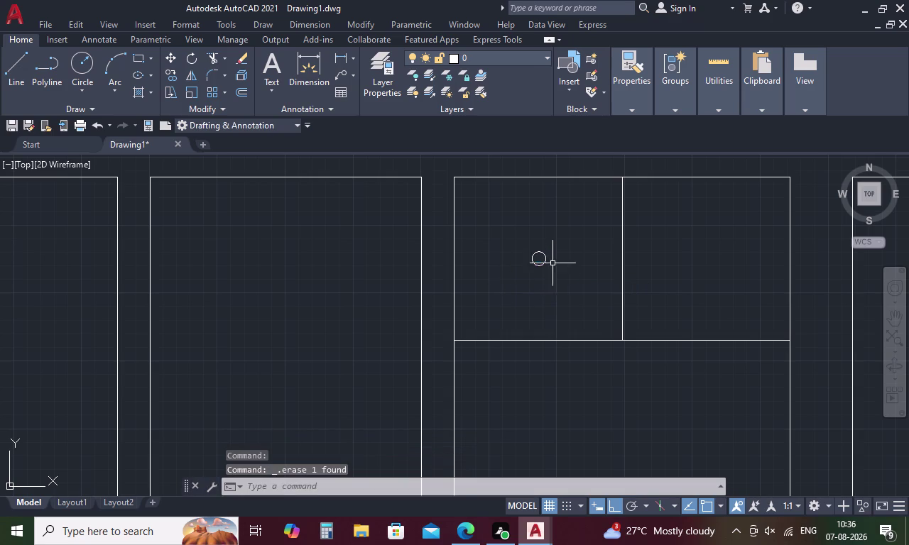
key(space)
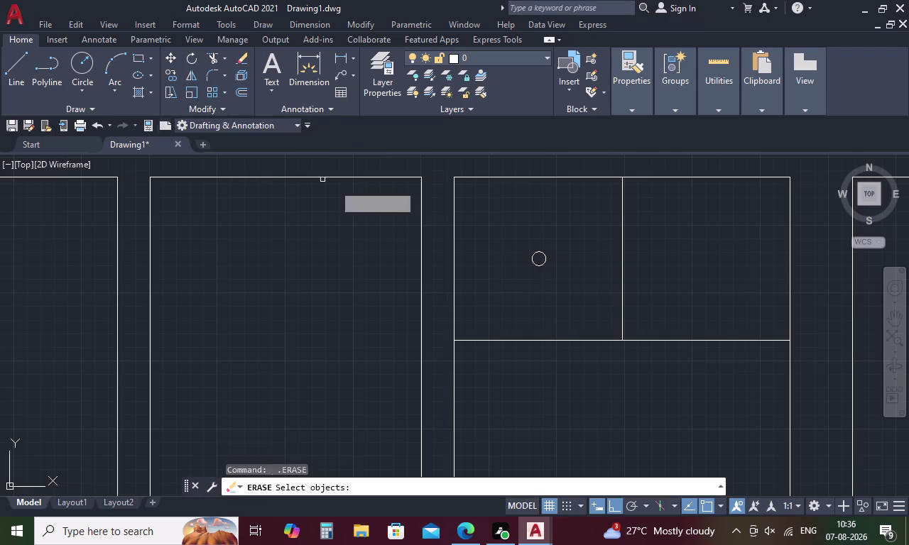
Draw a centre ellipse on the small circle with axis 100 and other axis 50.
key(Escape)
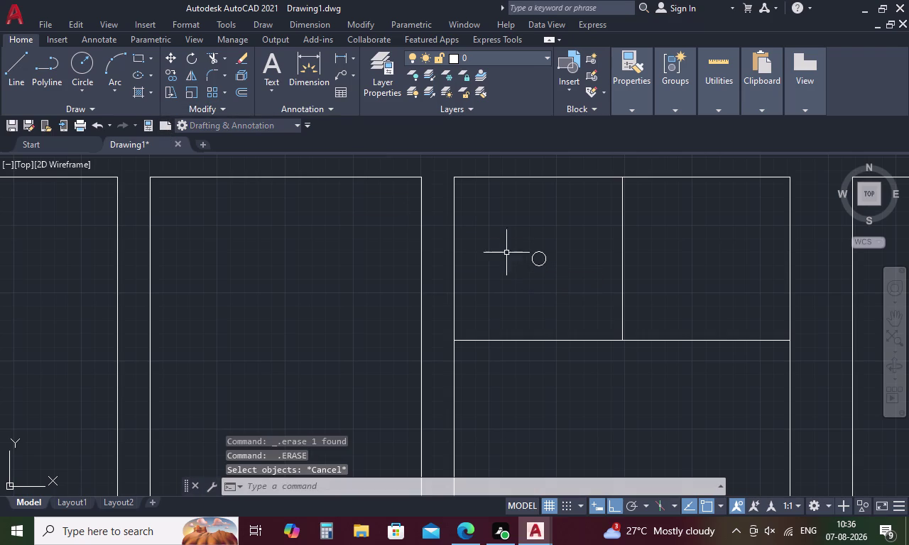
click(138, 75)
scroll(up, 3)
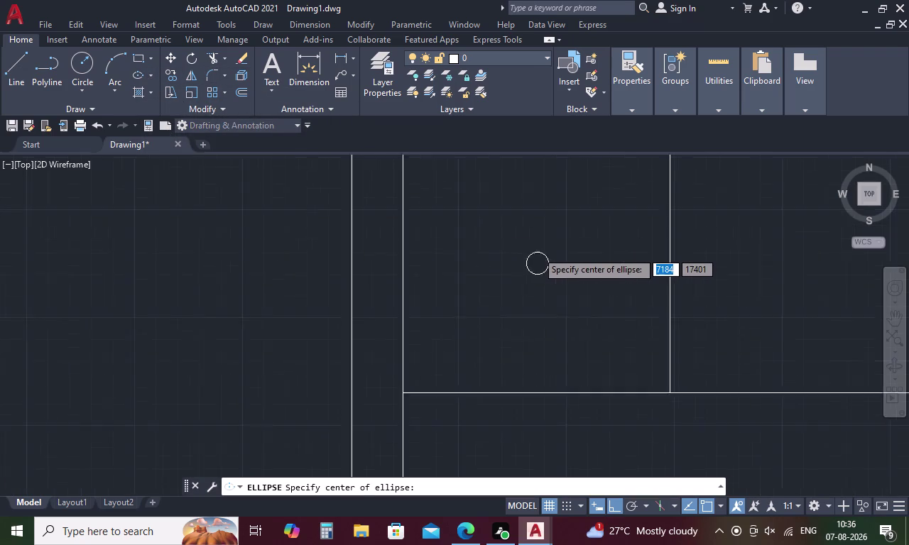
scroll(up, 3)
click(535, 282)
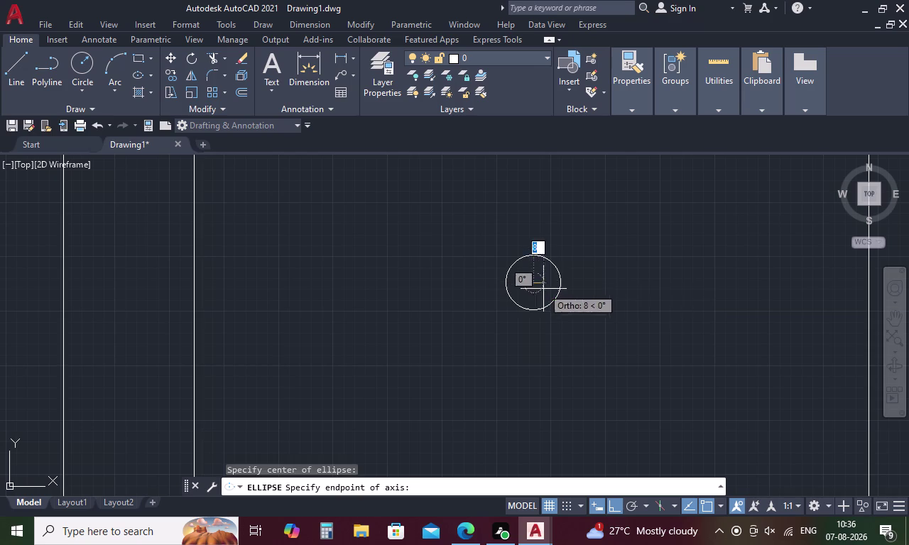
key(1)
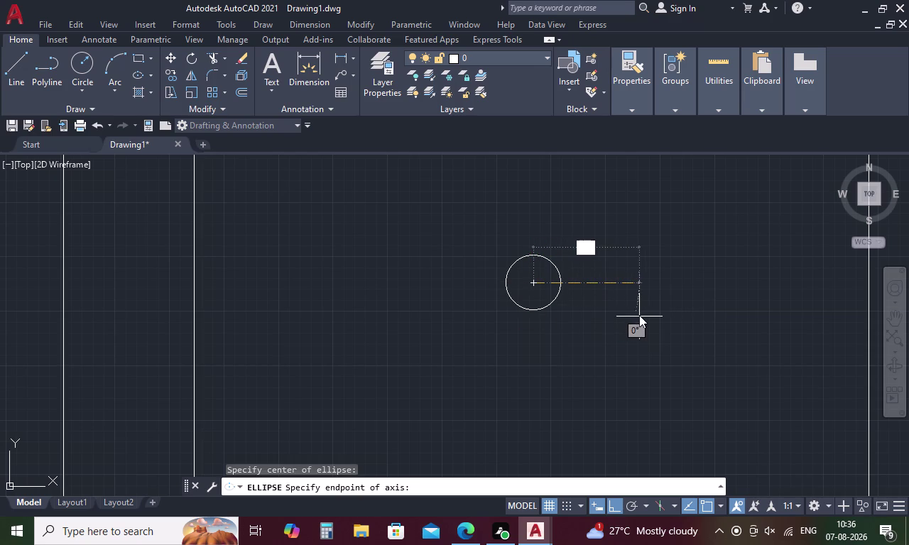
key(0)
key(0)
key(space)
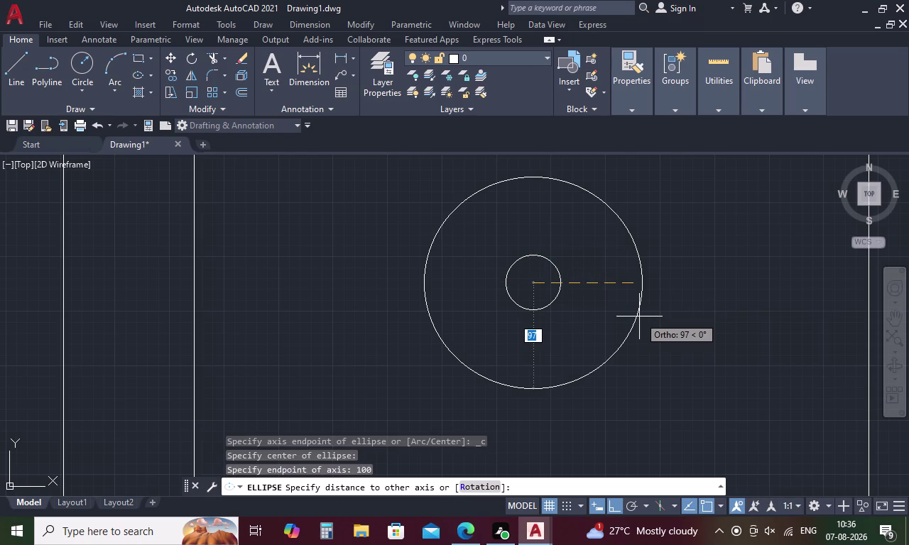
key(5)
text(0)
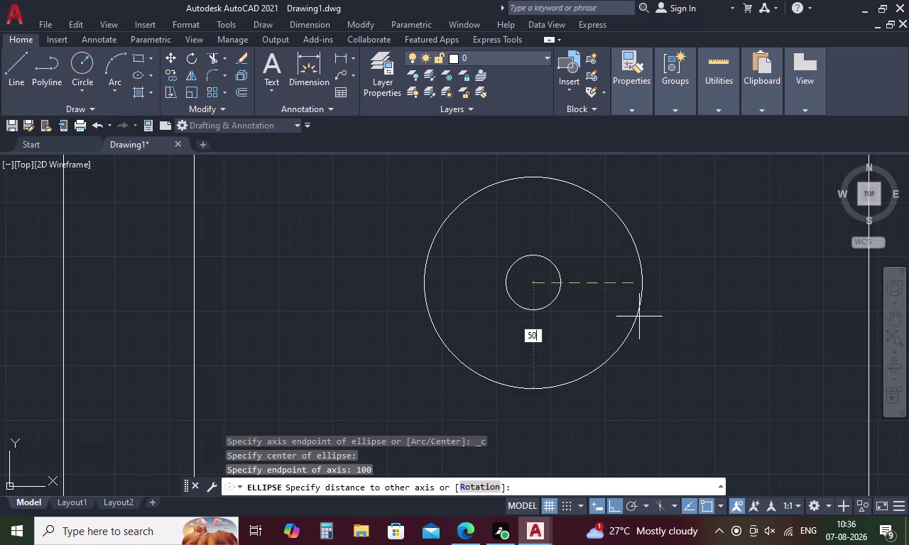
key(space)
Lasso-select the new ellipse.
scroll(down, 3)
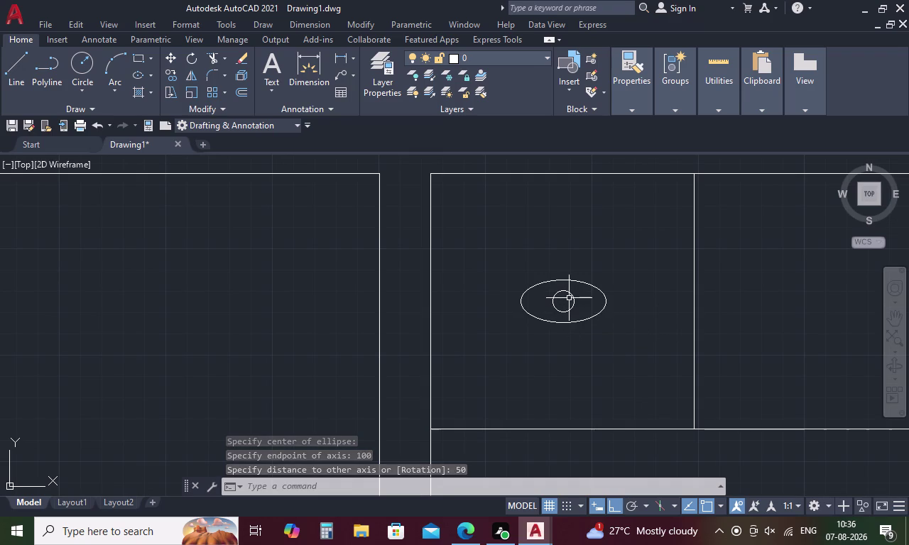
drag(591, 278, 574, 327)
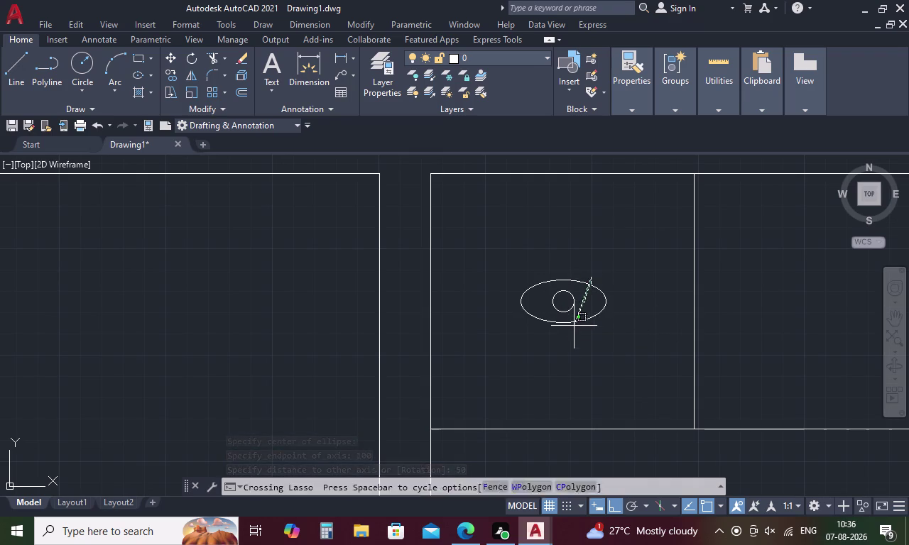
drag(574, 326, 571, 334)
Scale the lock ellipse up about its centre and delete the small circle.
right_click(544, 319)
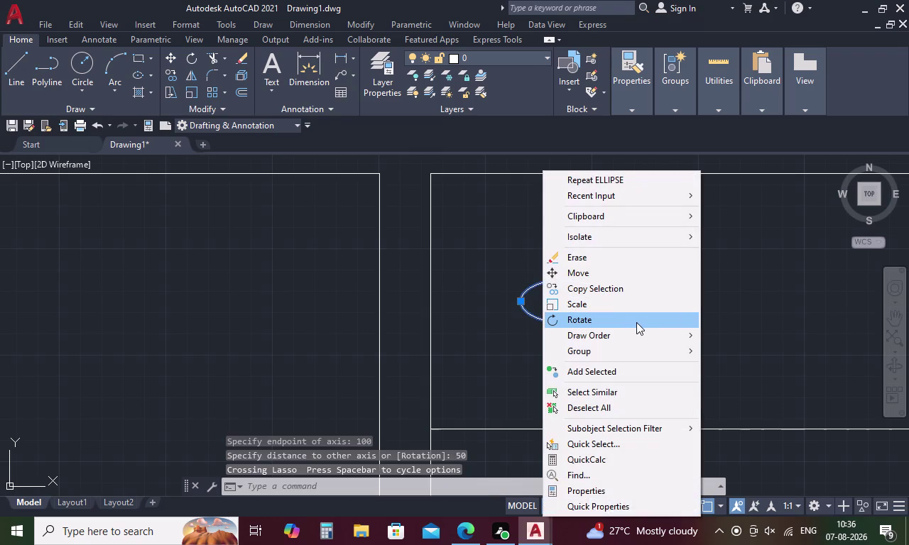
click(598, 302)
click(561, 303)
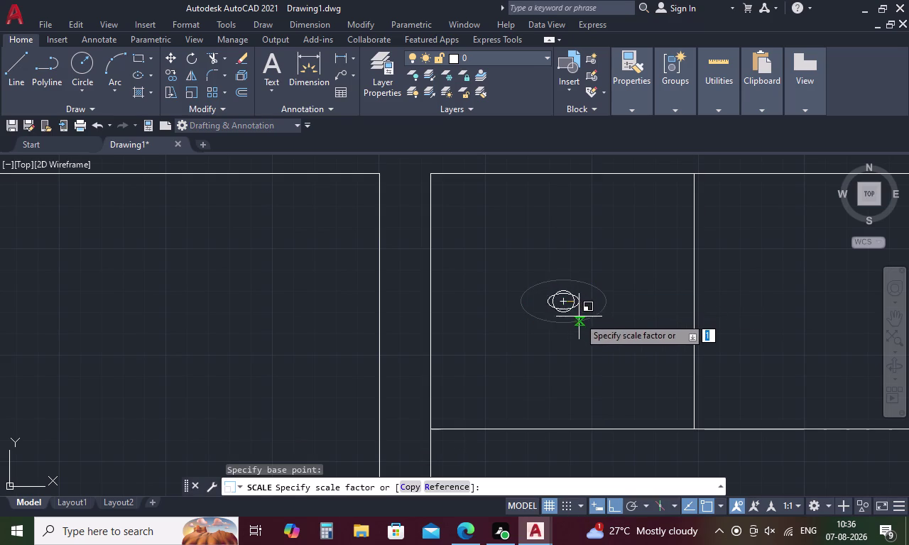
click(632, 346)
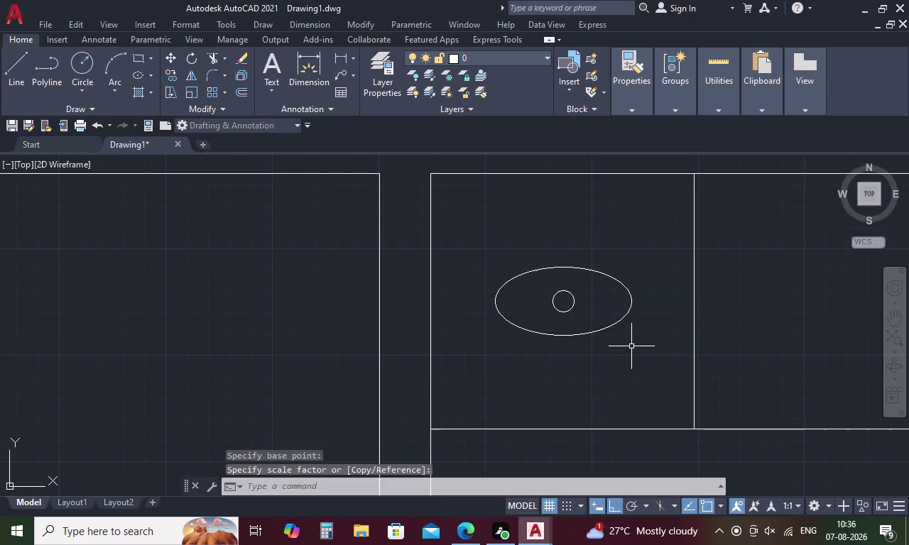
click(563, 291)
key(Delete)
Mirror the enlarged ellipse about the panel divider, keeping the original.
drag(585, 238, 547, 311)
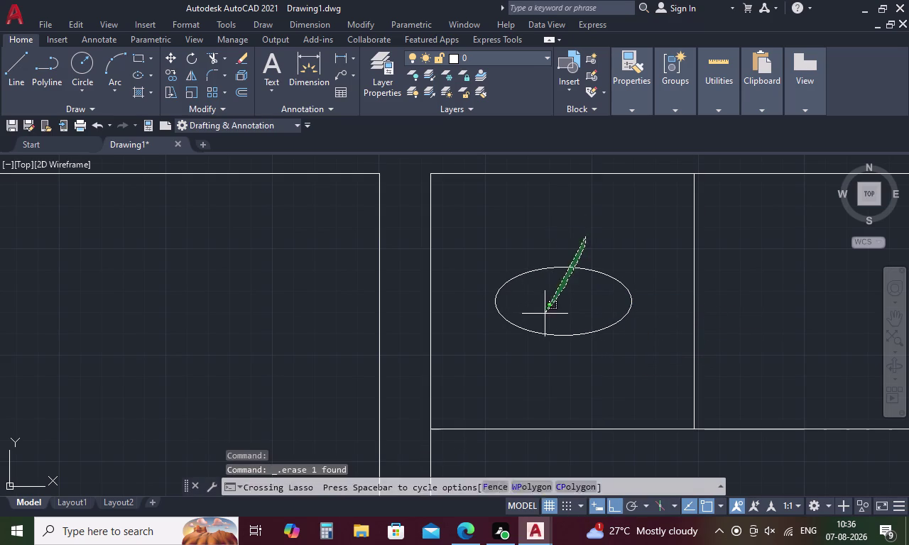
drag(547, 311, 516, 344)
right_click(517, 342)
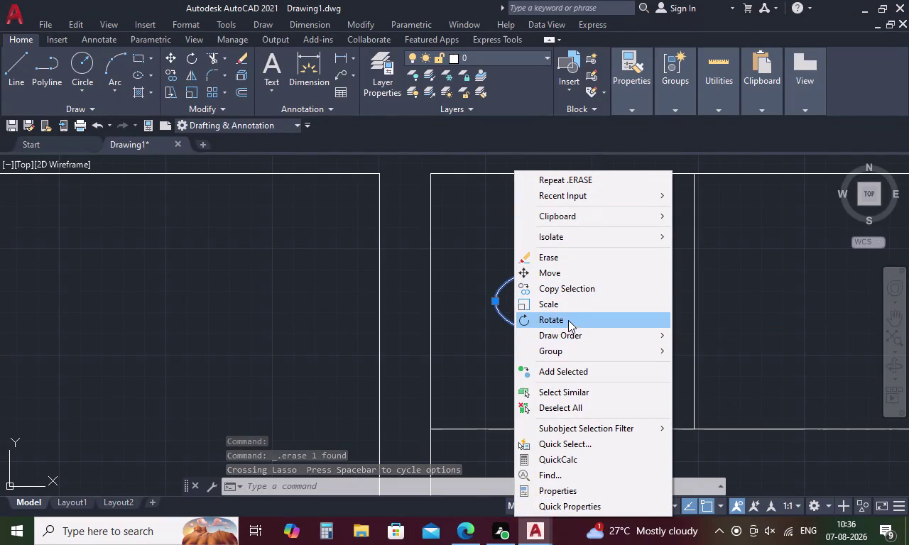
key(Escape)
text(MI)
key(space)
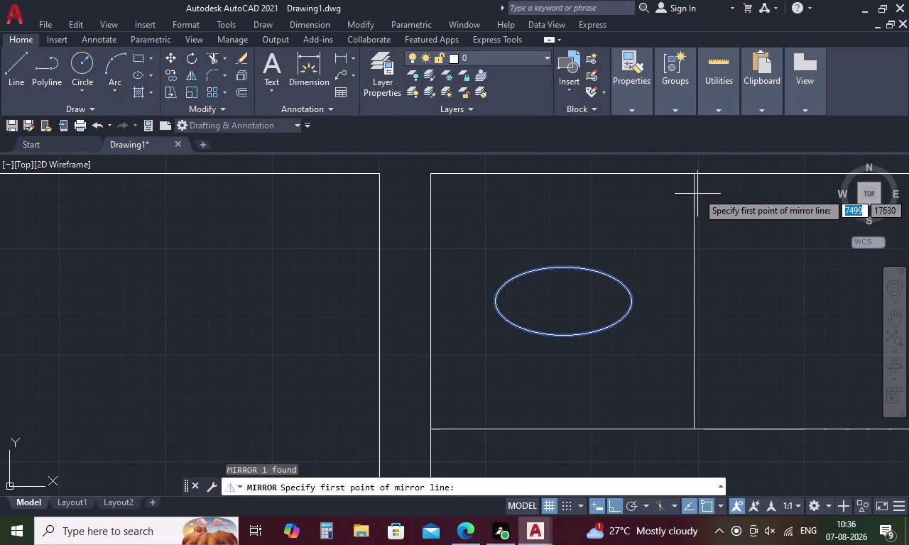
click(693, 173)
click(691, 433)
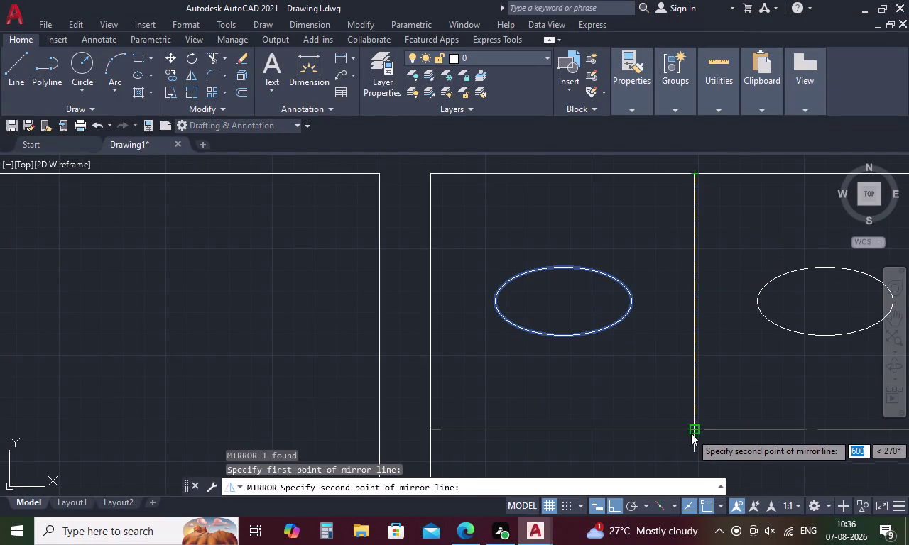
click(422, 485)
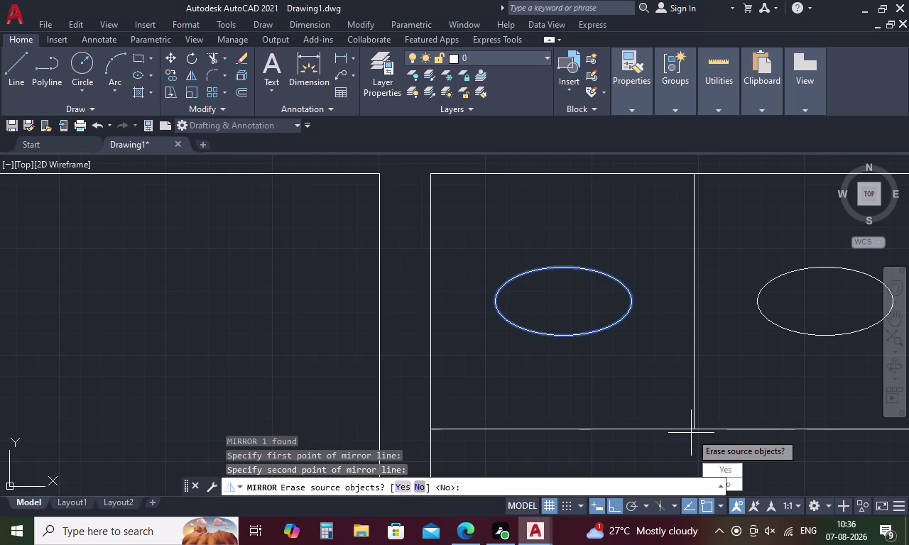
scroll(down, 3)
middle_drag(431, 452, 438, 205)
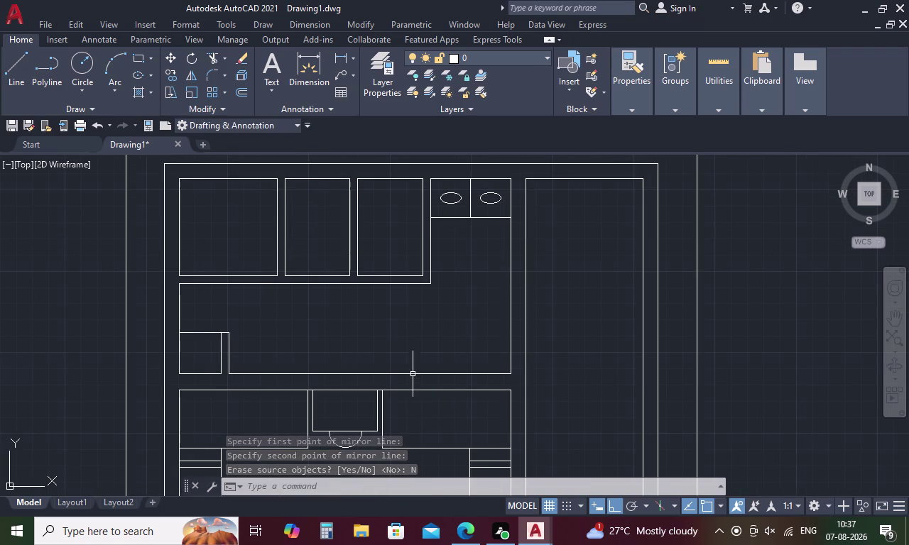
Erase the short divider line between the two elliptical lock panels.
click(471, 196)
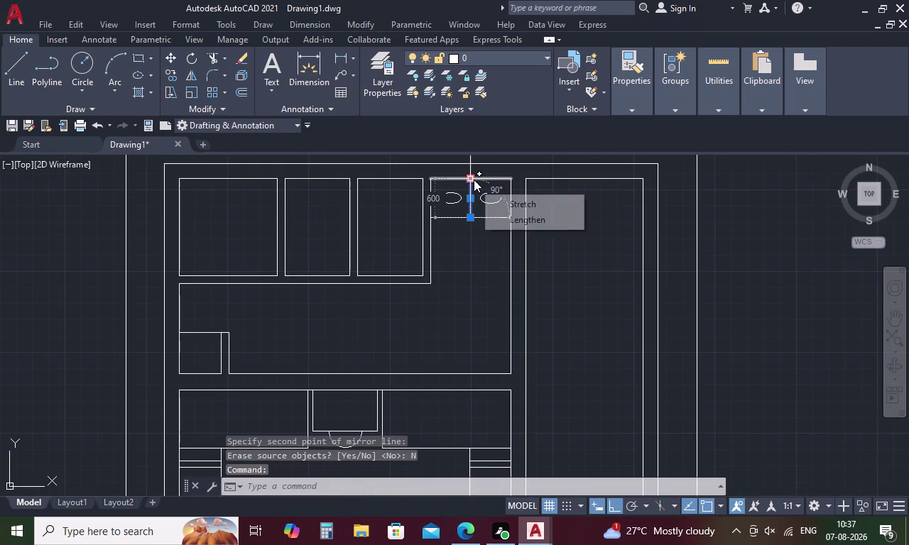
key(Delete)
key(Delete)
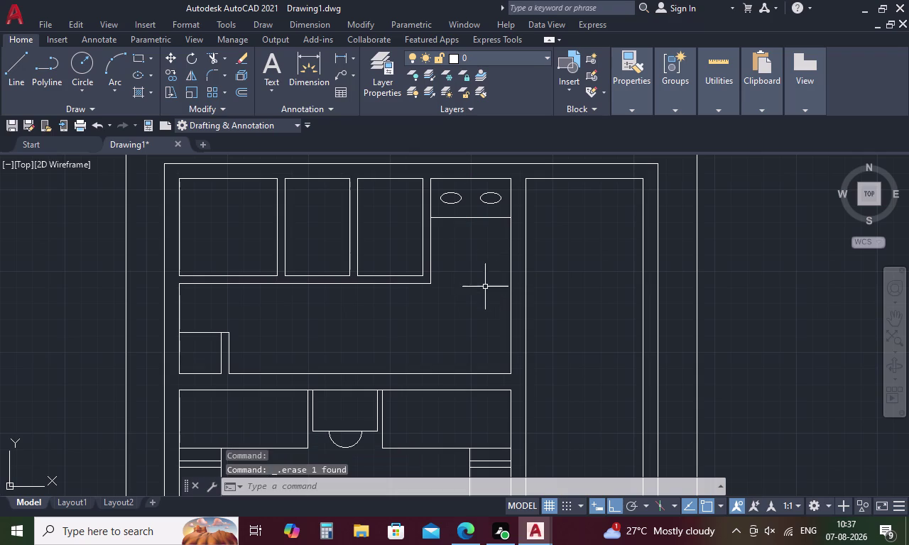
Zoom out to show the whole door, then start the LINE command.
middle_drag(479, 274, 599, 227)
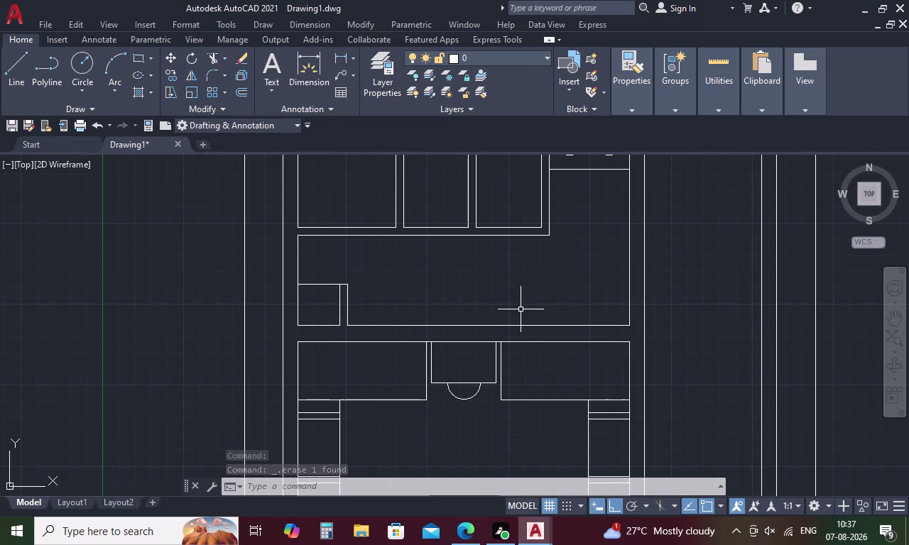
scroll(down, 3)
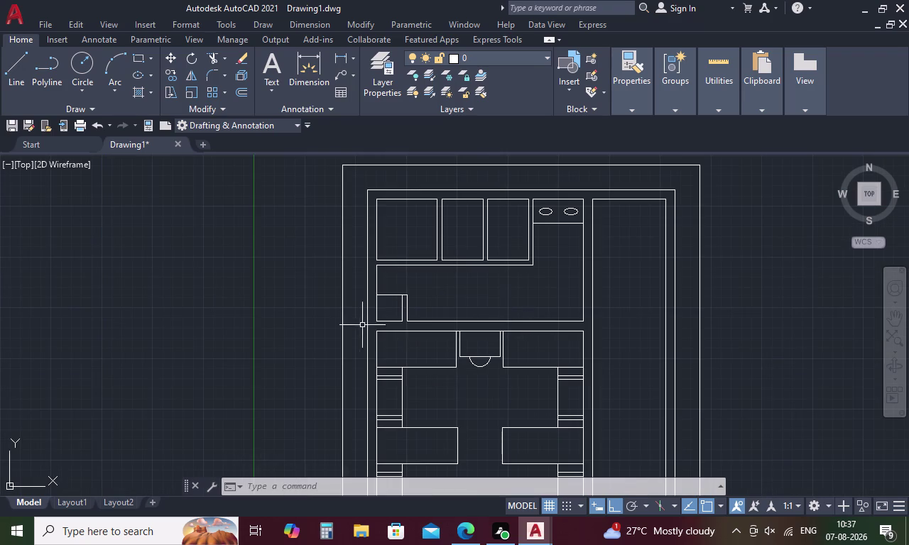
scroll(down, 3)
middle_drag(412, 377, 424, 295)
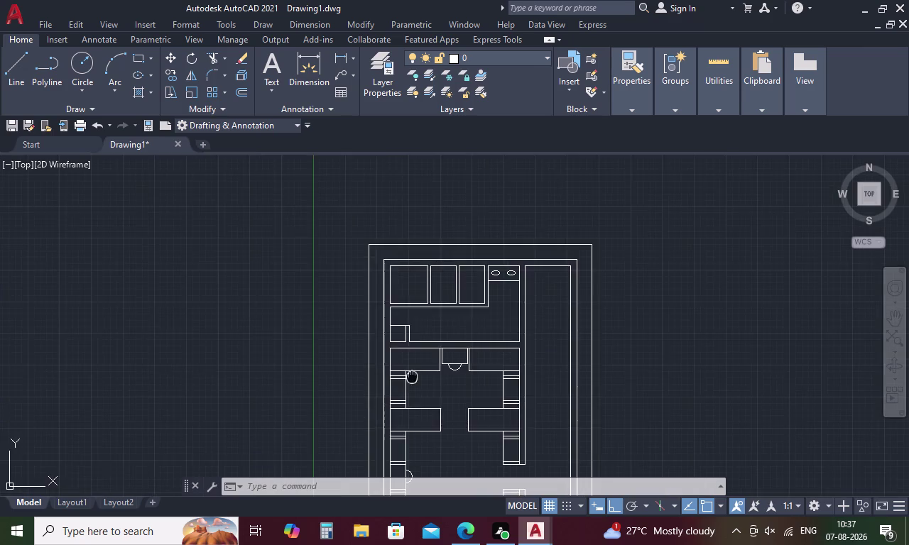
middle_drag(424, 295, 431, 274)
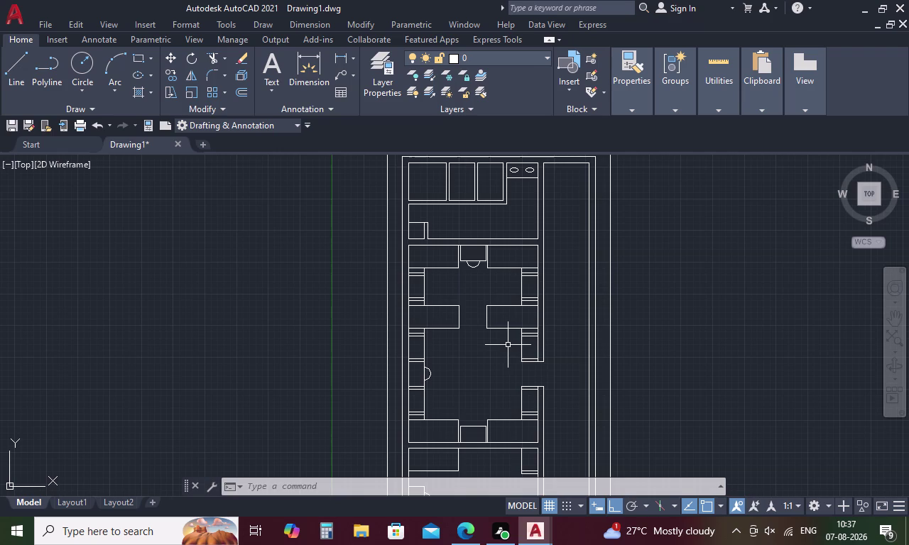
key(Escape)
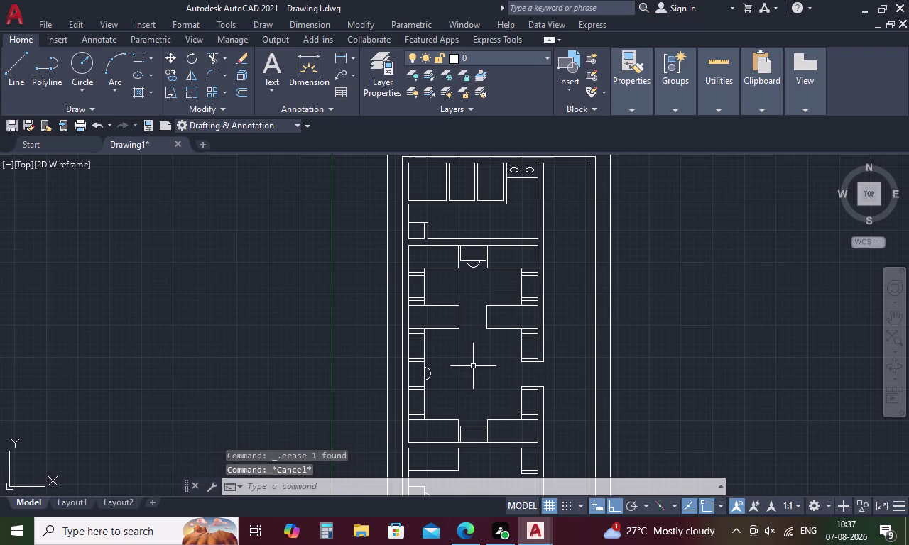
key(l)
key(space)
scroll(up, 3)
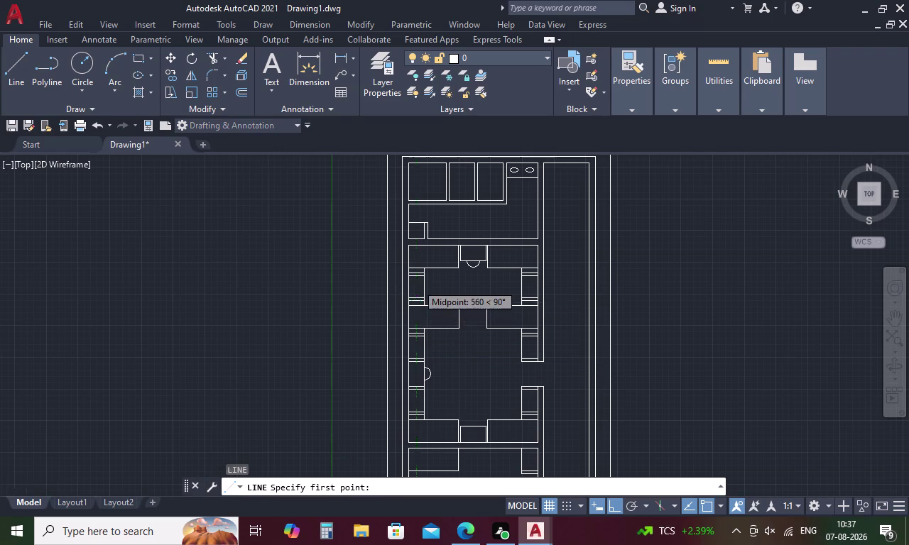
scroll(up, 3)
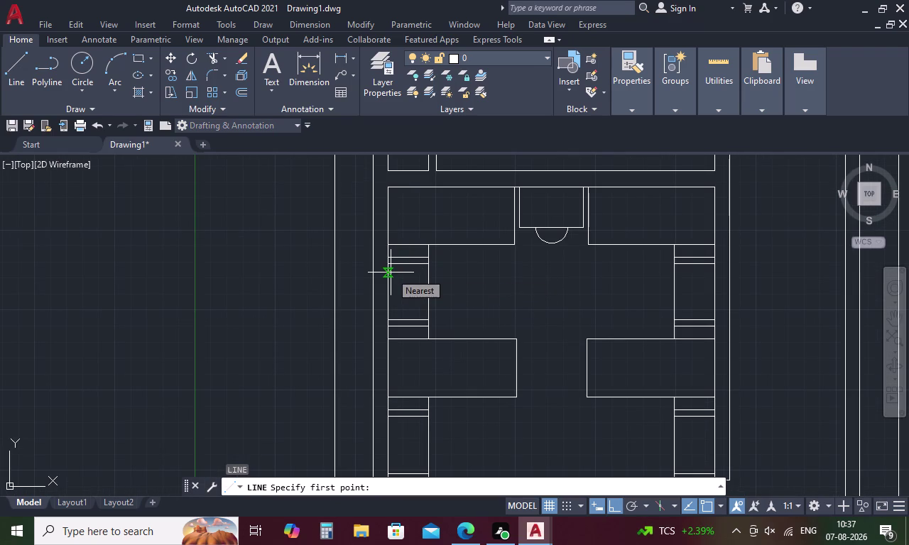
scroll(up, 3)
key(Escape)
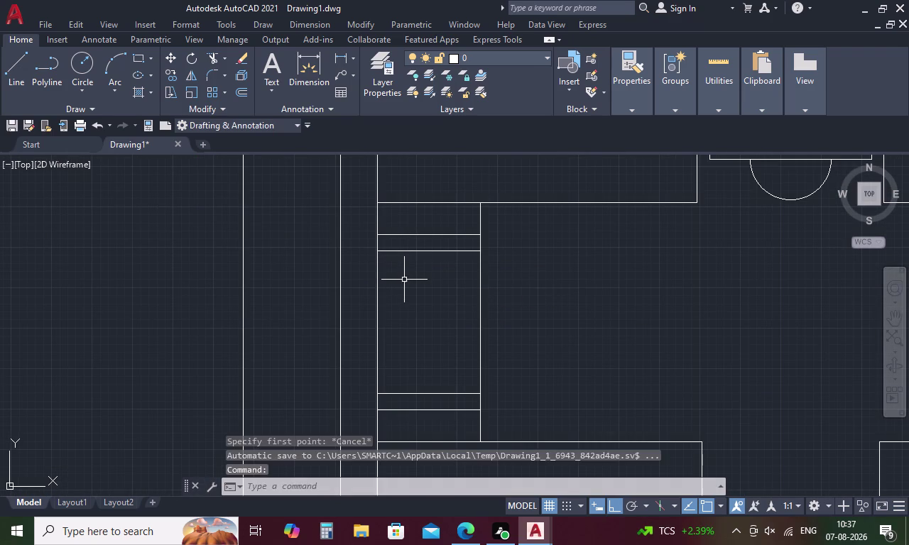
key(o)
key(space)
key(5)
key(0)
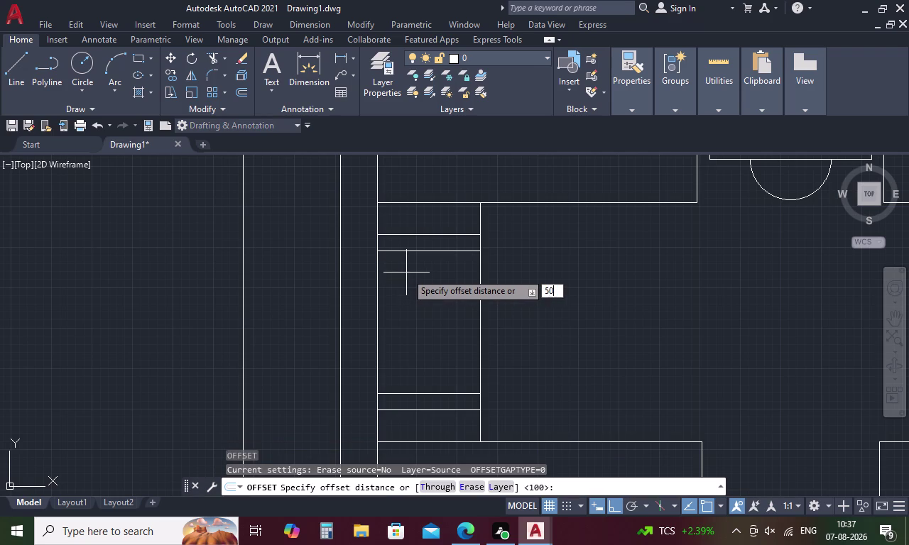
key(space)
click(422, 253)
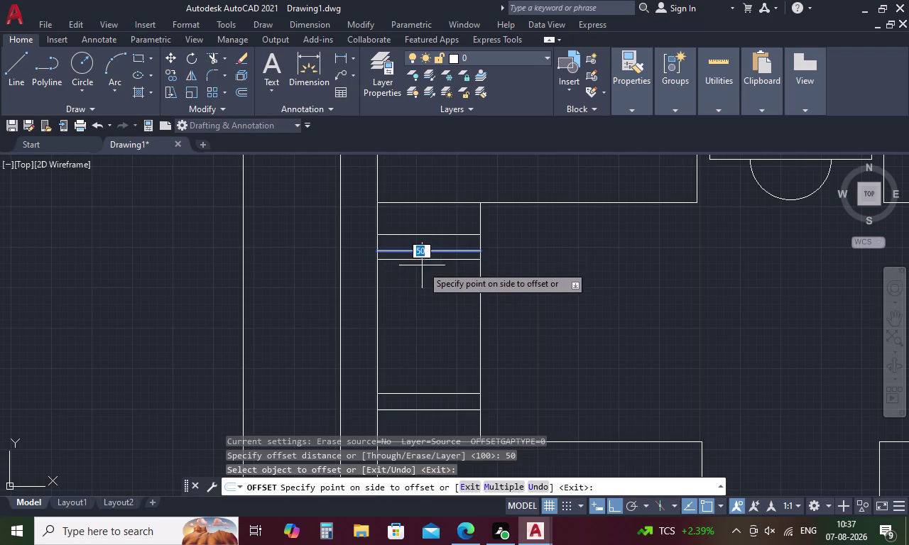
click(422, 265)
click(432, 260)
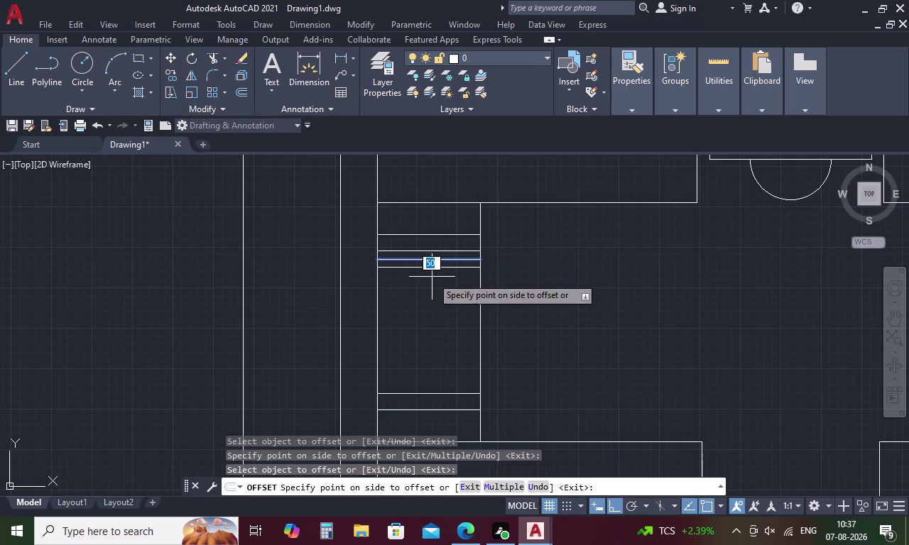
click(432, 277)
click(439, 269)
click(421, 322)
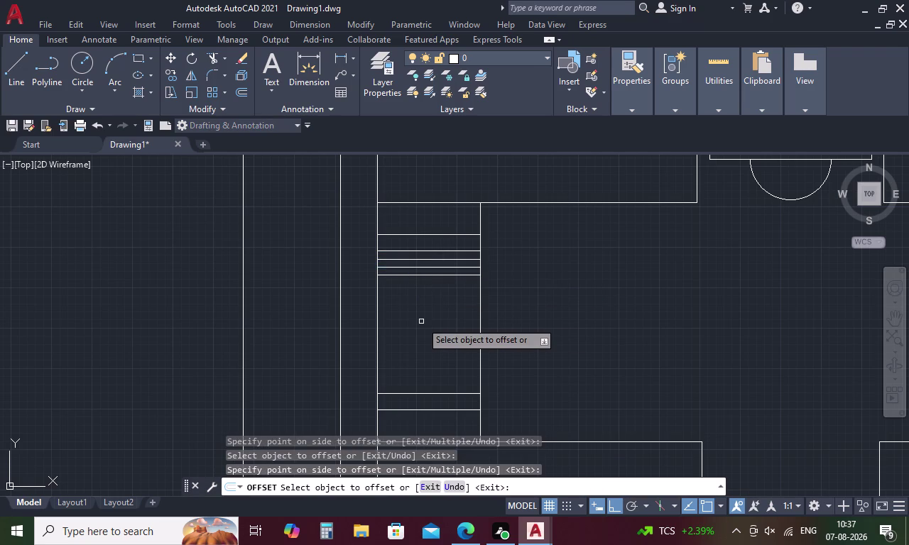
key(Escape)
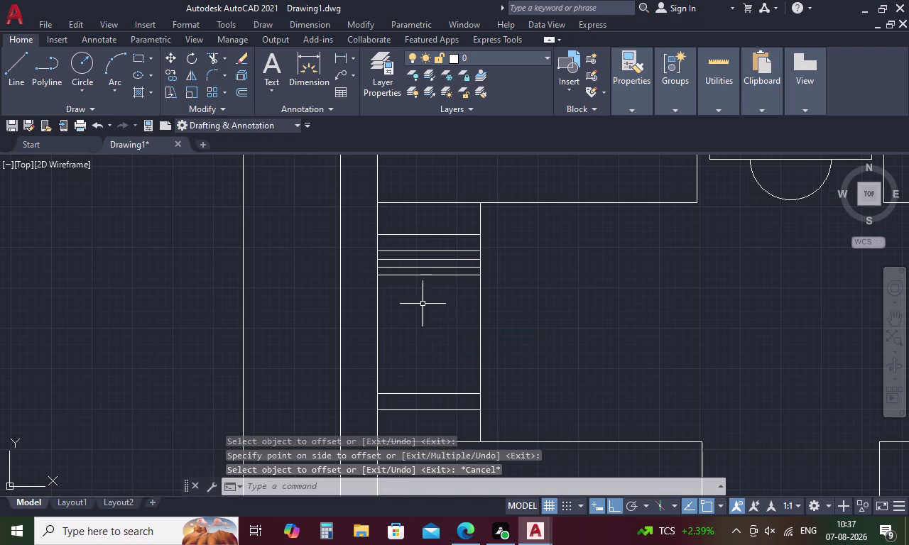
drag(439, 255, 434, 278)
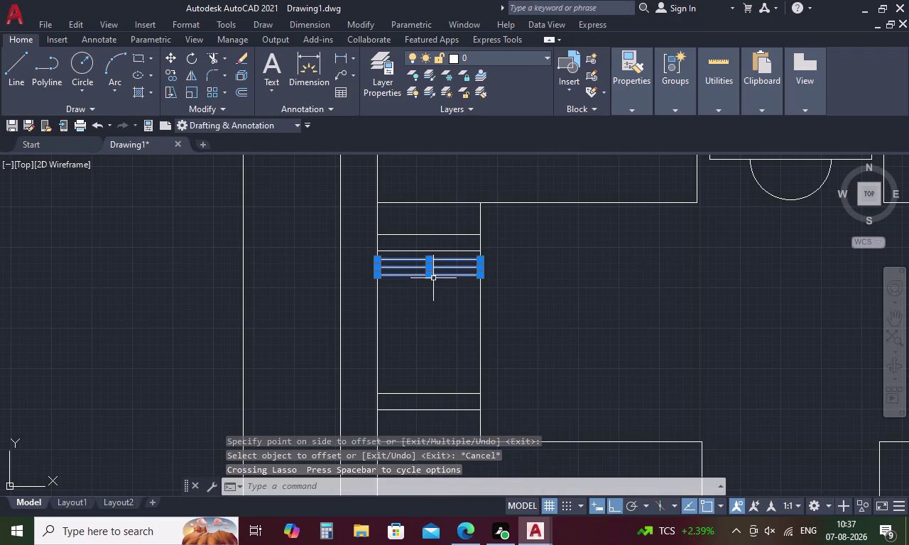
key(Delete)
scroll(down, 3)
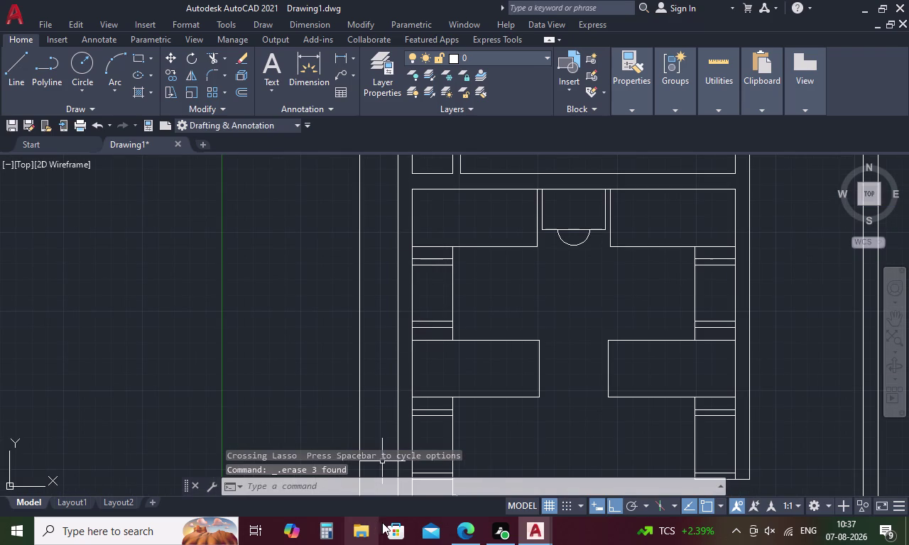
middle_drag(590, 433, 535, 282)
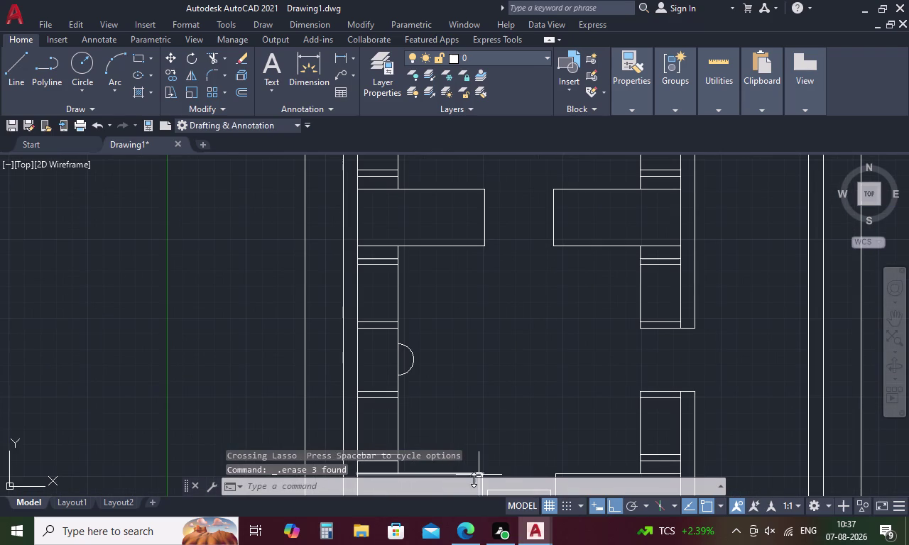